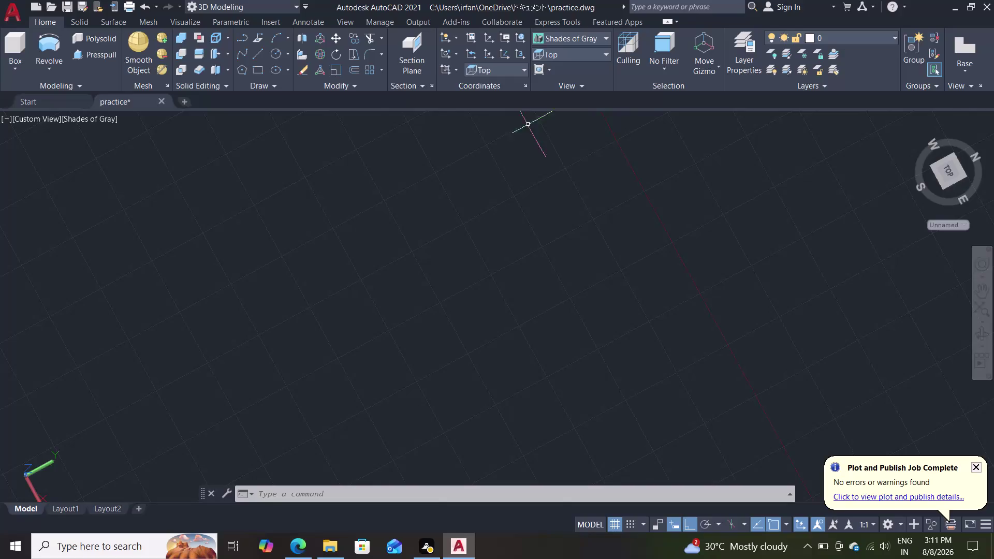
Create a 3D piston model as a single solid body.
Create a new blank drawing and close the piston practice drawing, answering its save prompt.
scroll(down, 3)
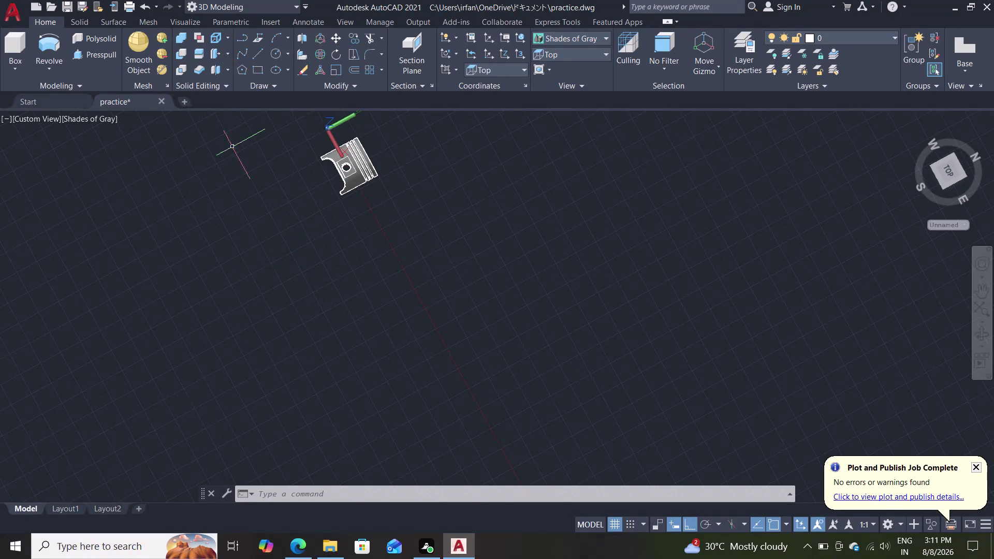
click(187, 101)
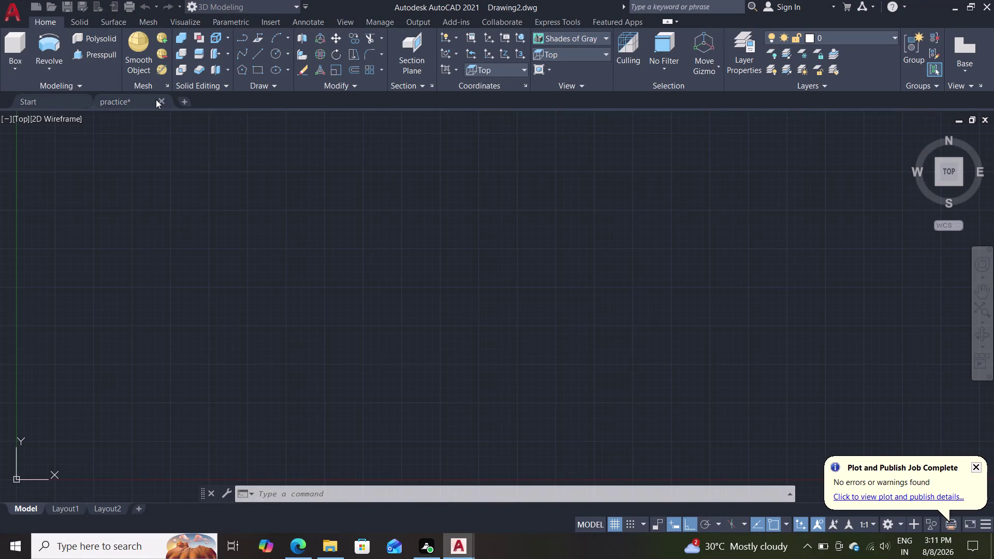
click(159, 98)
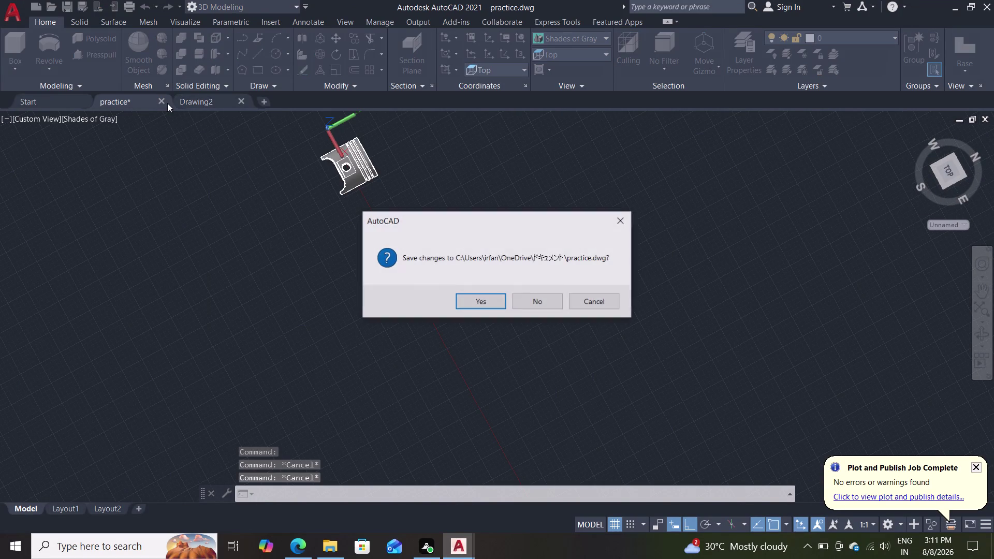
click(521, 298)
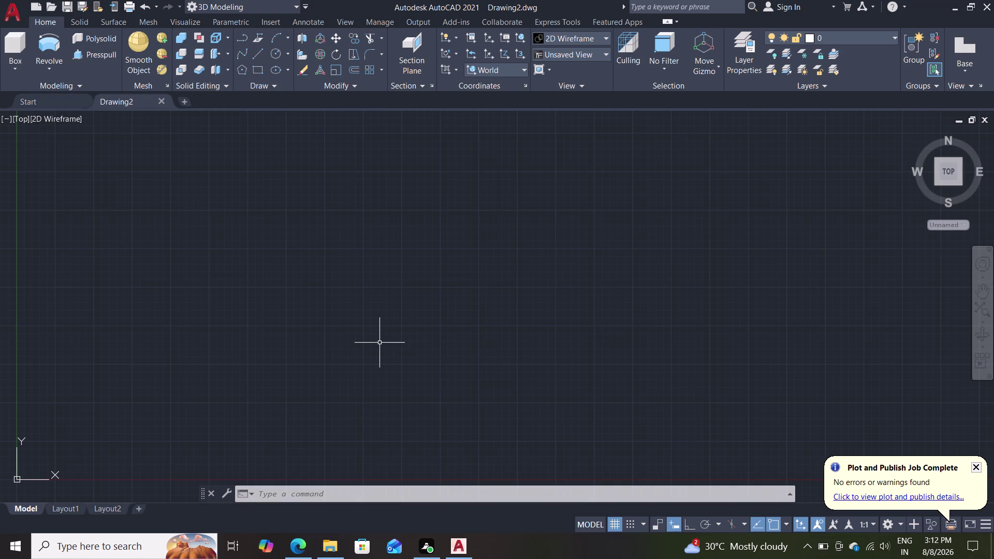
Cancel a stray UCS command, then set UCSICON to Noorigin and pan the view.
text(ucs)
key(Return)
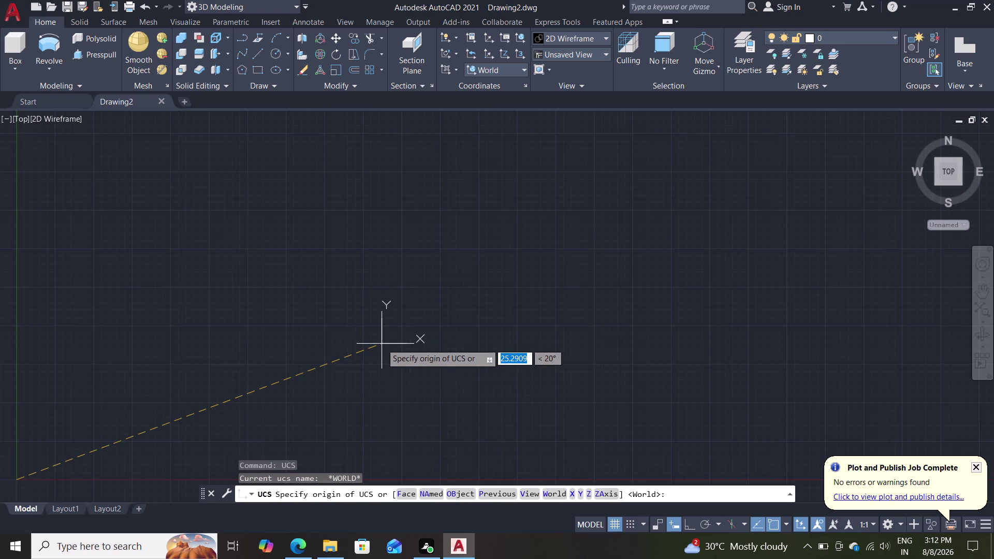
key(Escape)
key(Escape)
scroll(down, 3)
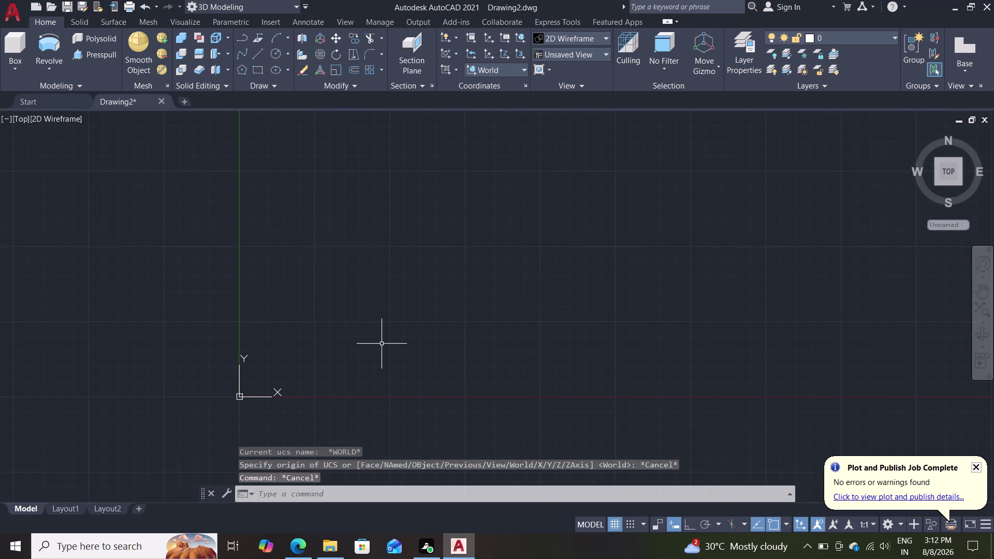
text(ucs)
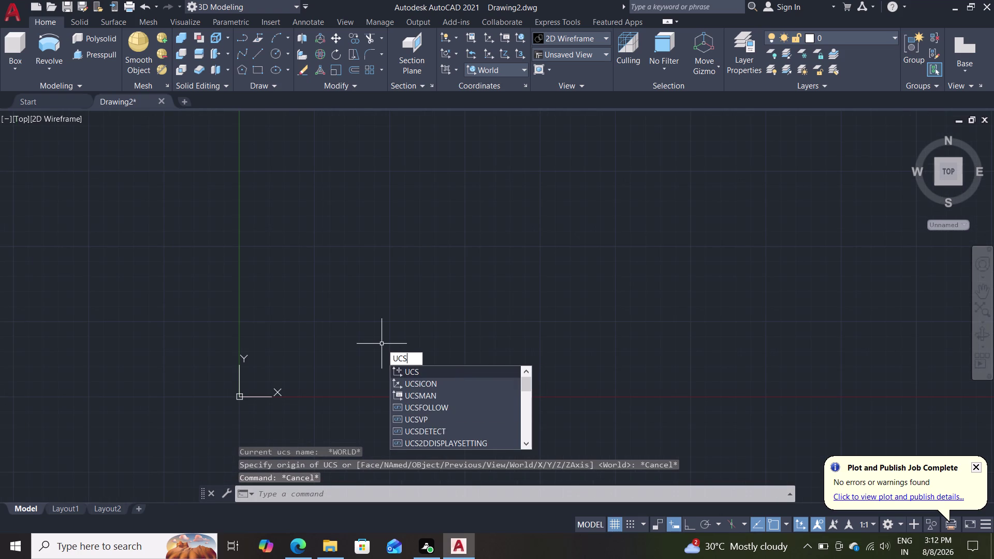
click(426, 385)
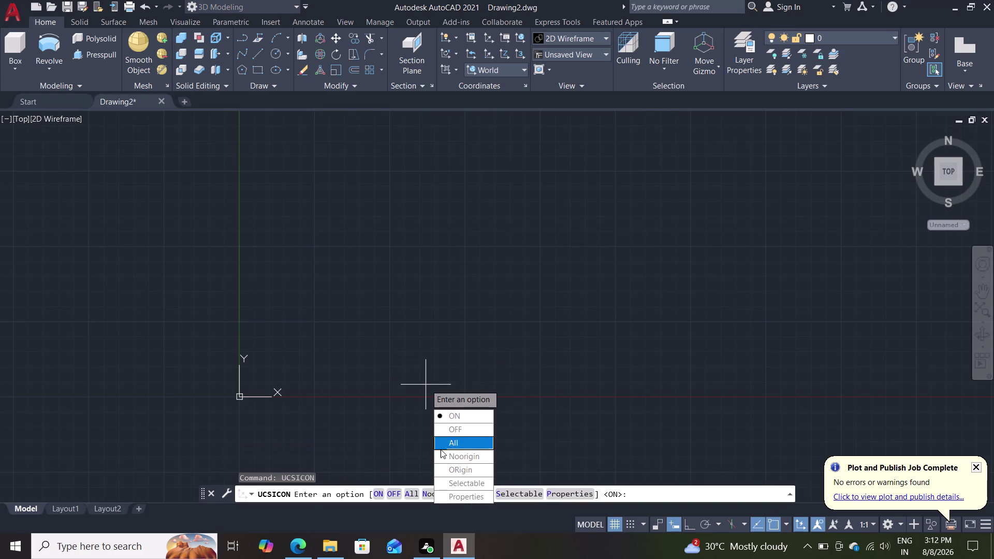
click(466, 462)
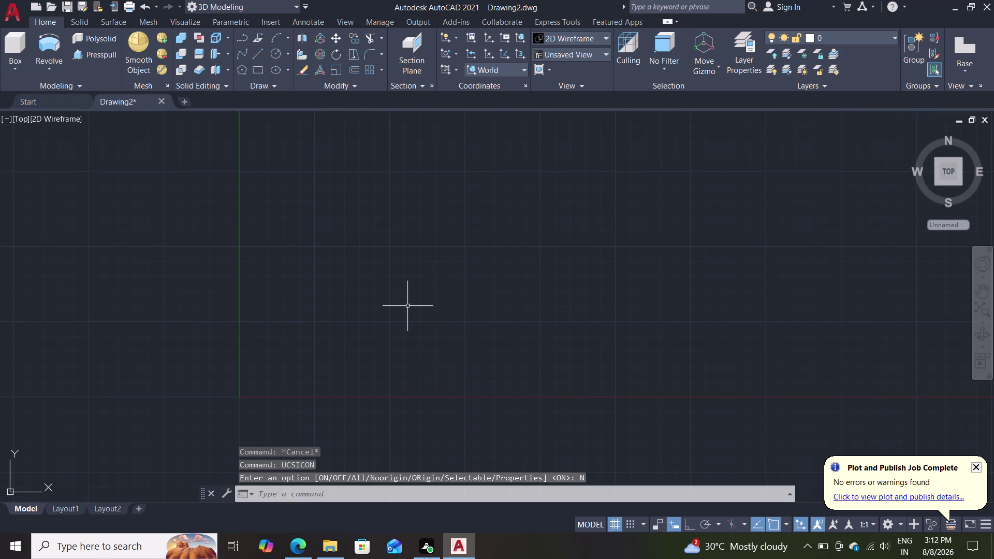
scroll(down, 3)
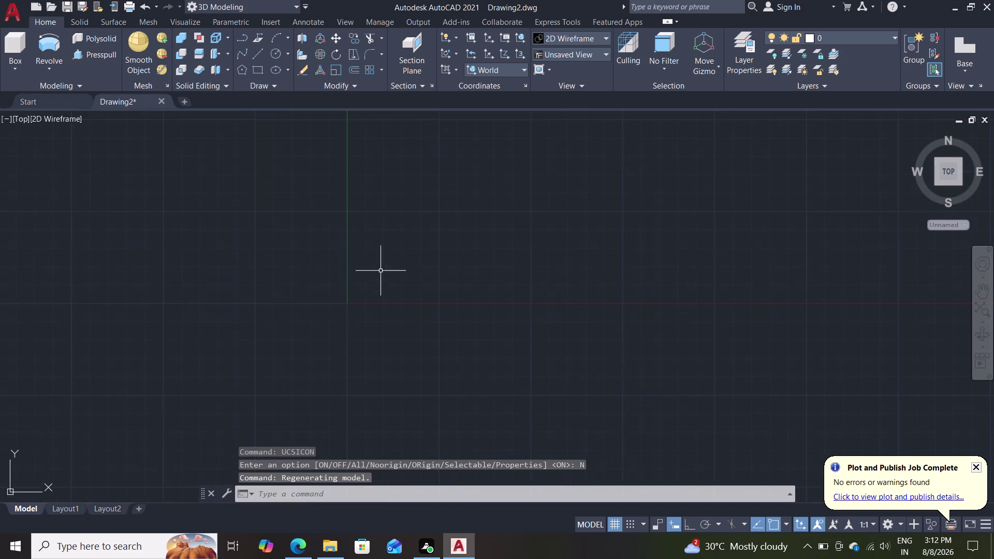
scroll(up, 3)
middle_drag(363, 249, 356, 291)
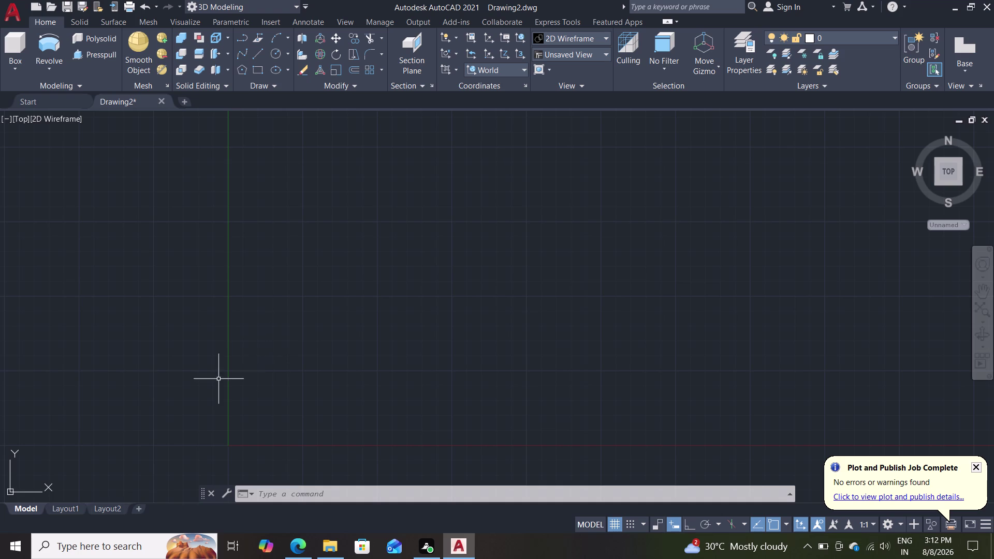
Start a line with Ortho on and draw the 22.5-unit top edge.
key(l)
key(Return)
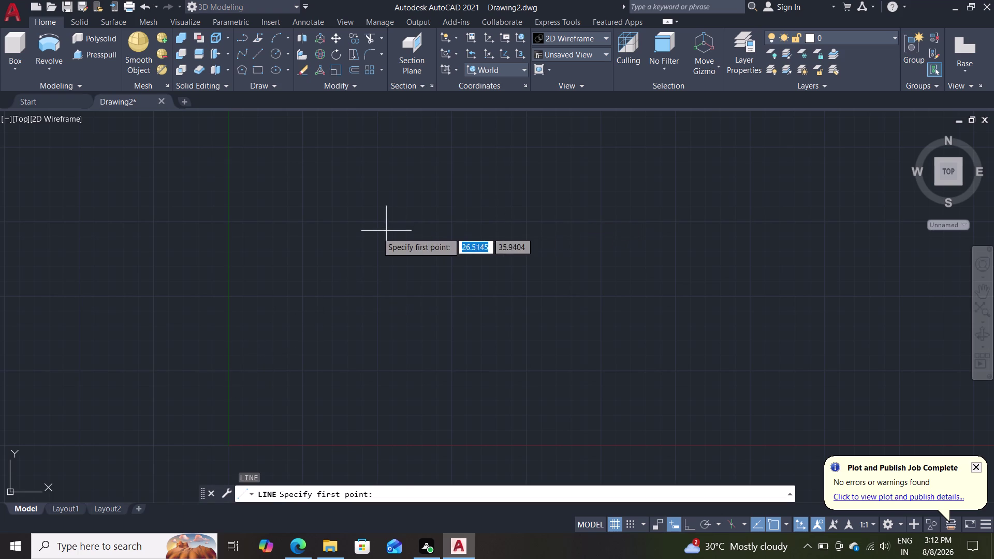
click(376, 233)
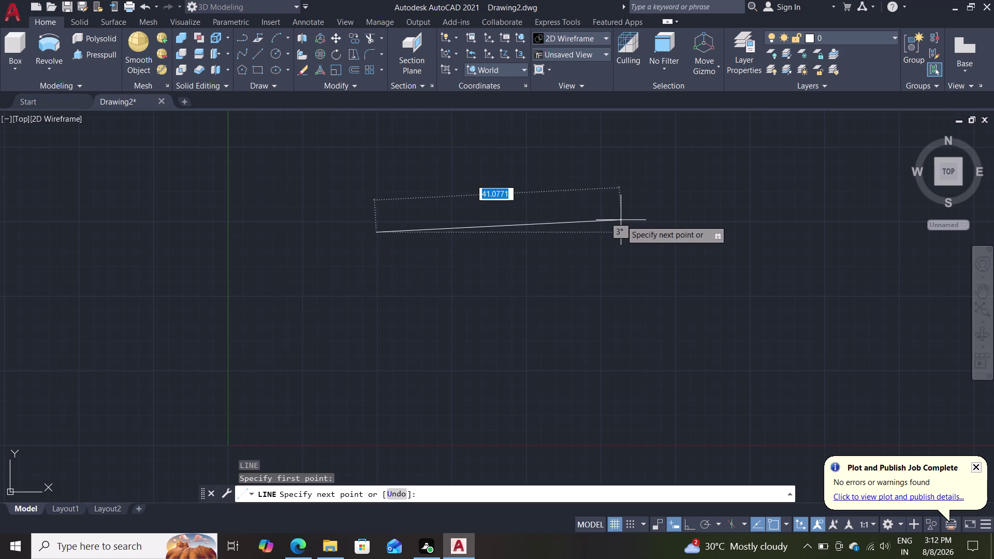
key(F8)
text(22)
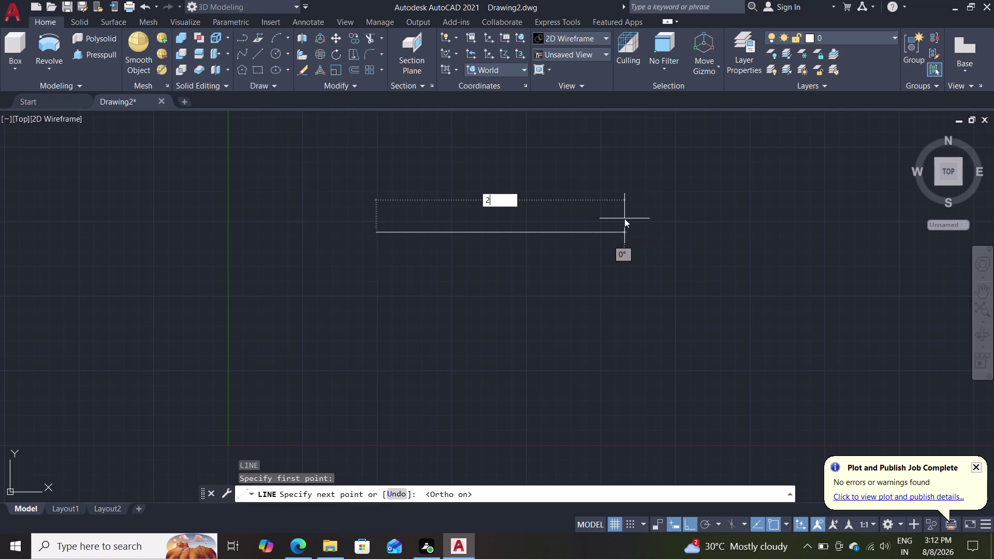
text(.5)
key(Return)
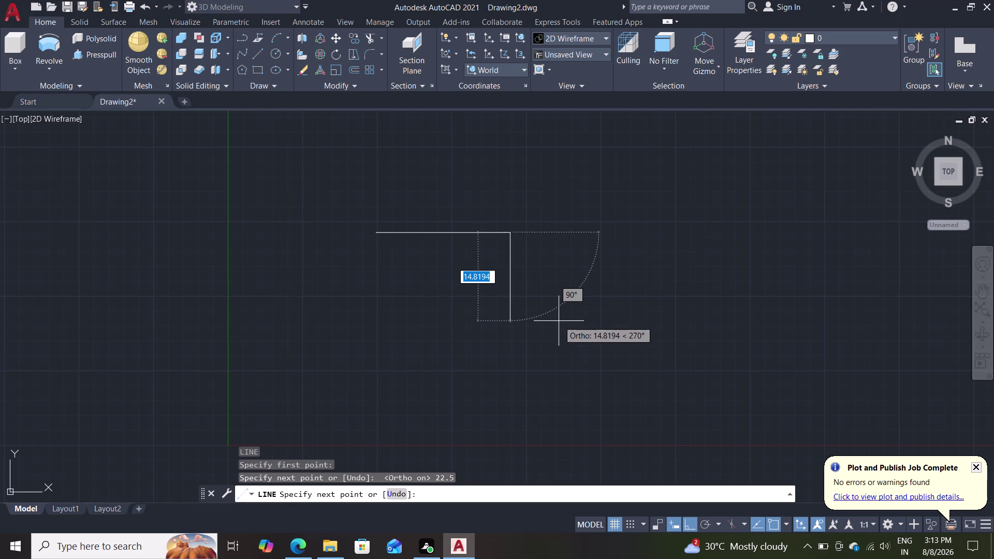
Continue the line with a 3-unit drop, 1.5-unit inward step and another 3-unit drop.
key(3)
key(Return)
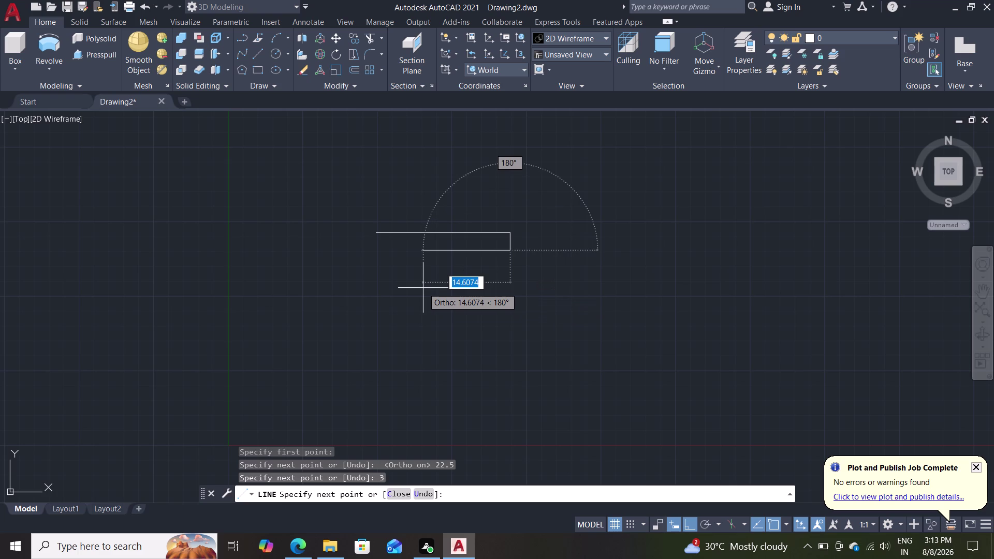
text(1.5)
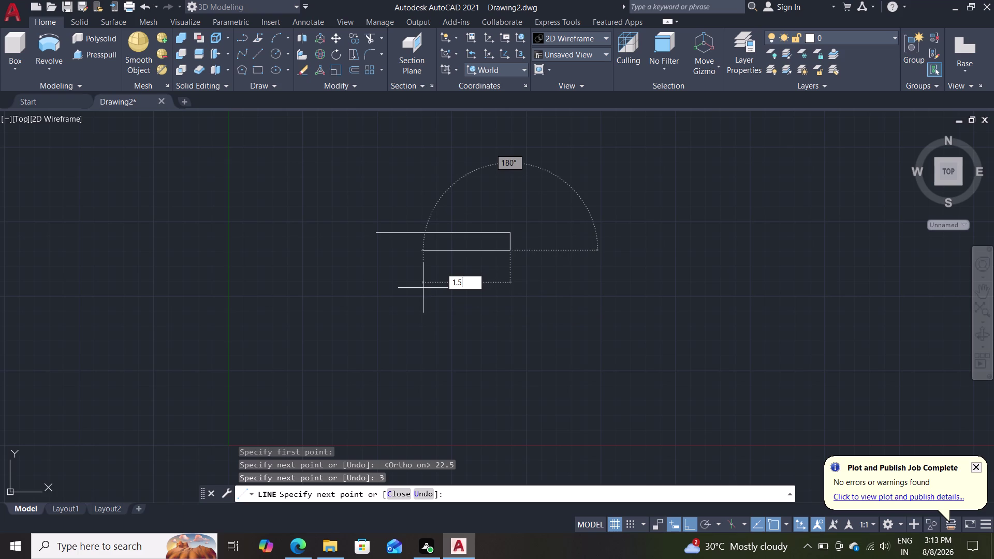
key(Return)
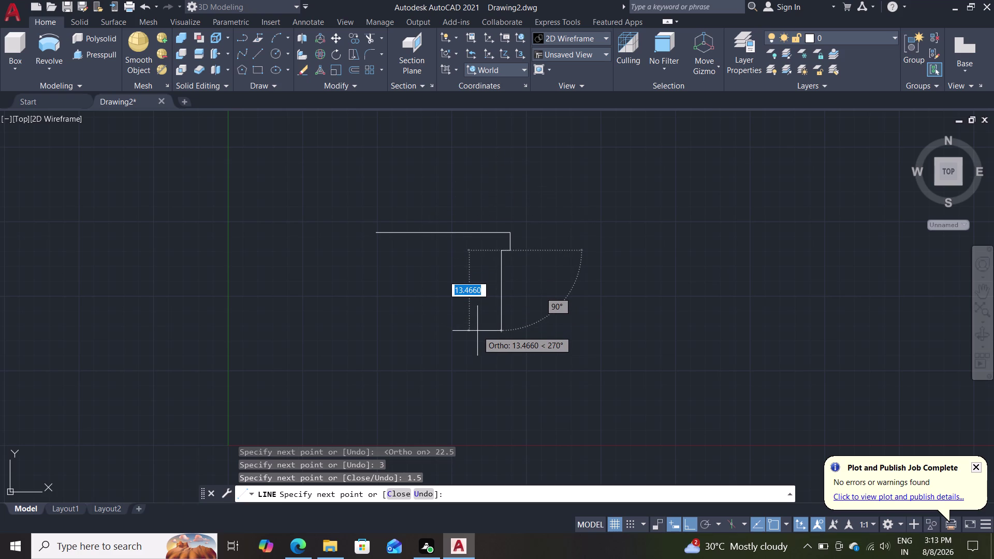
key(3)
key(Return)
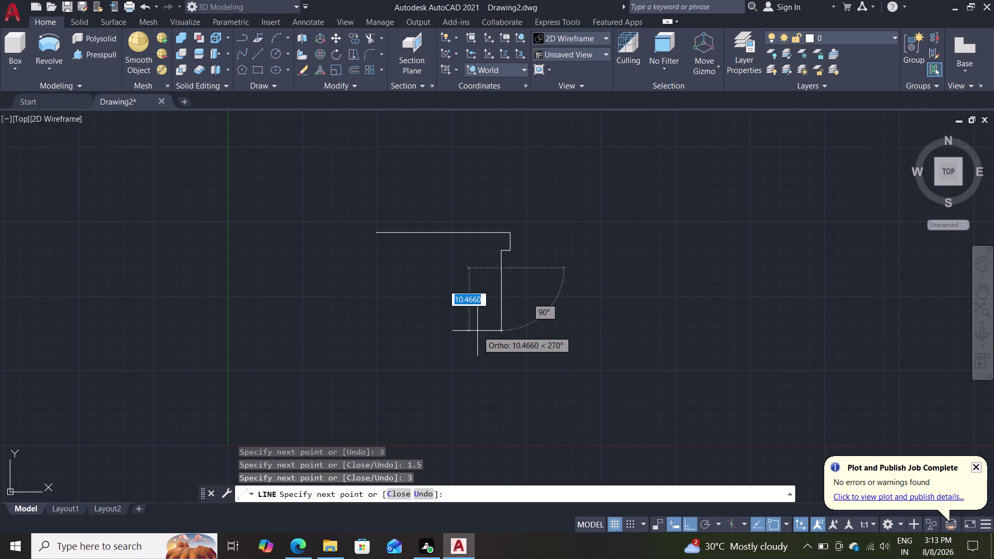
Add a 1.5-unit step out, a 3-unit drop and a 1.5-unit step in.
text(1)
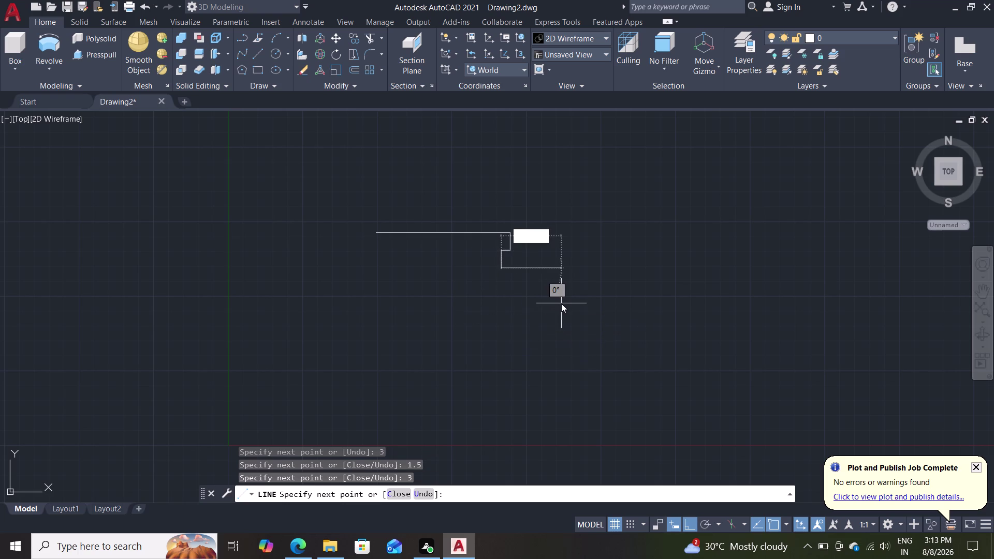
text(.5)
key(Return)
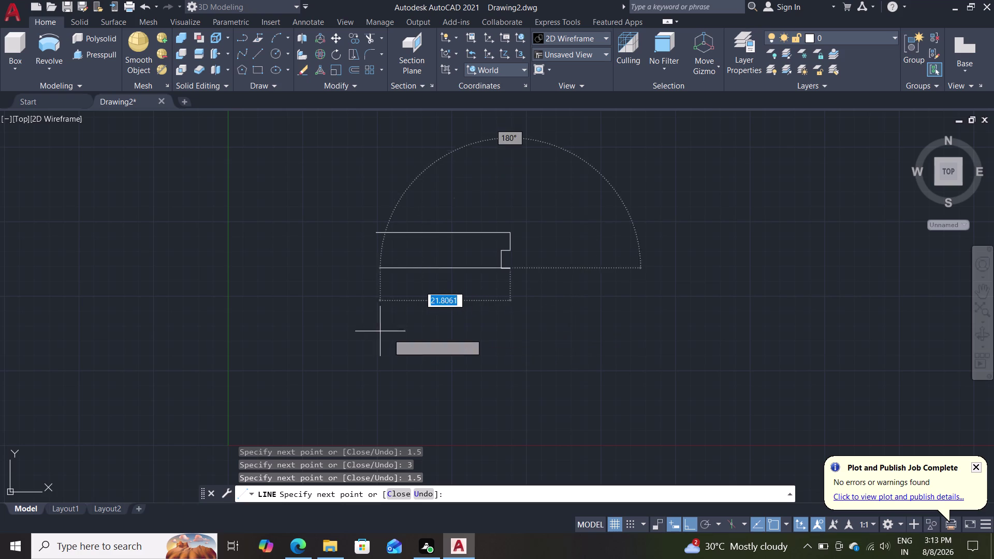
key(3)
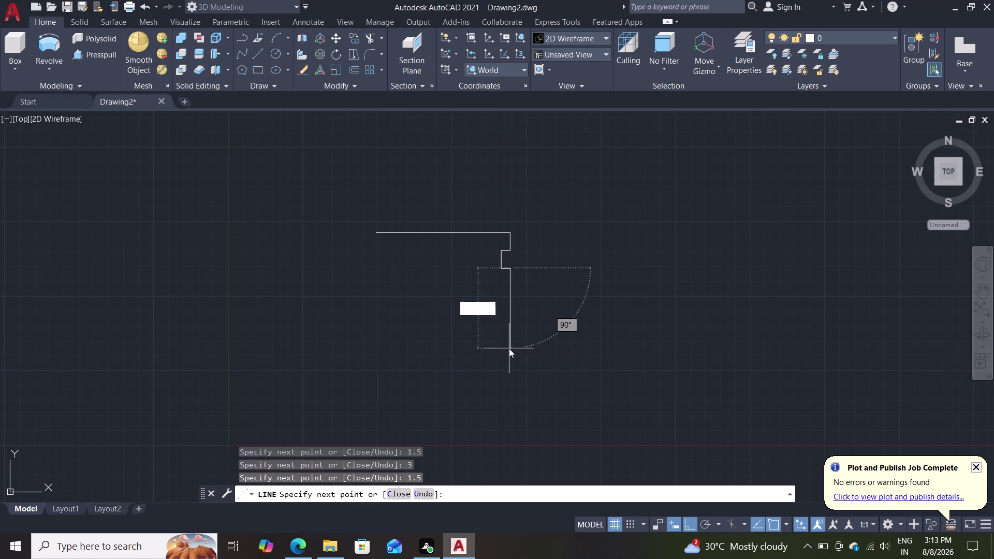
key(Return)
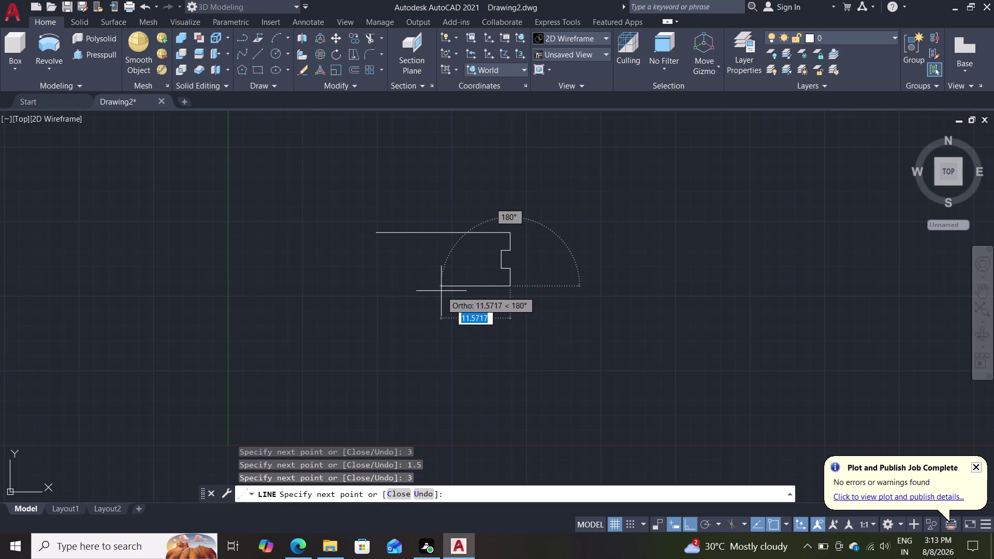
text(1.5)
key(Return)
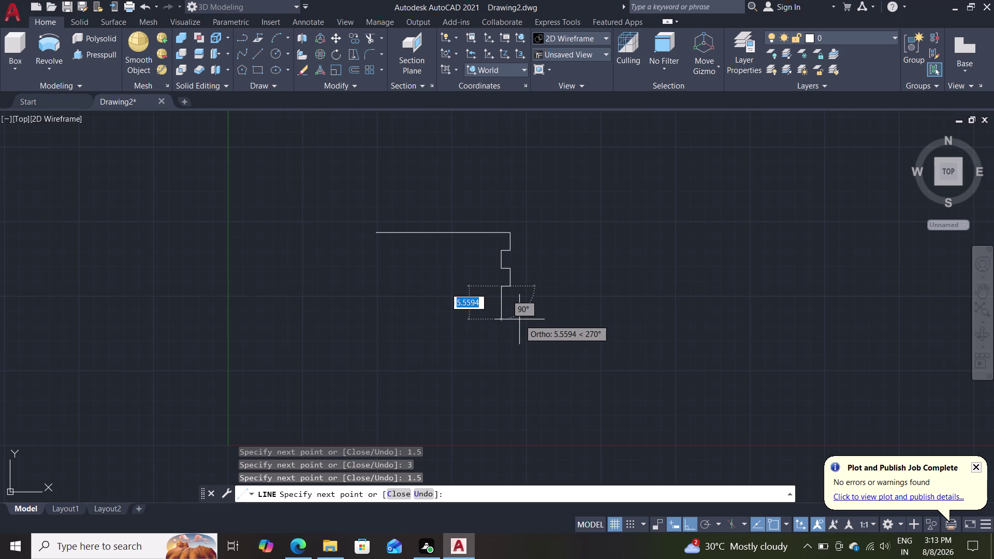
Add a 1.5-unit drop and a 1.5-unit step back out, then end the line.
key(1)
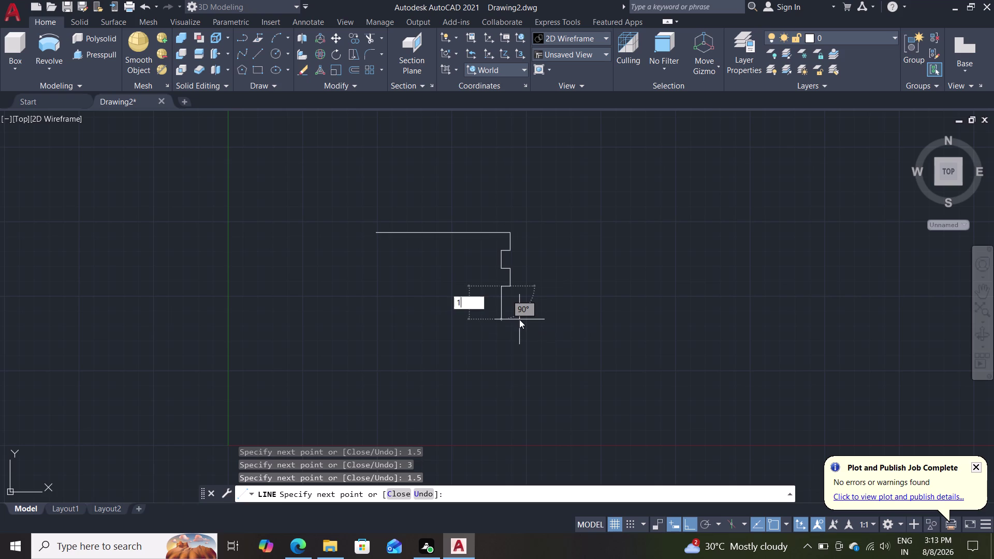
text(.5)
key(Return)
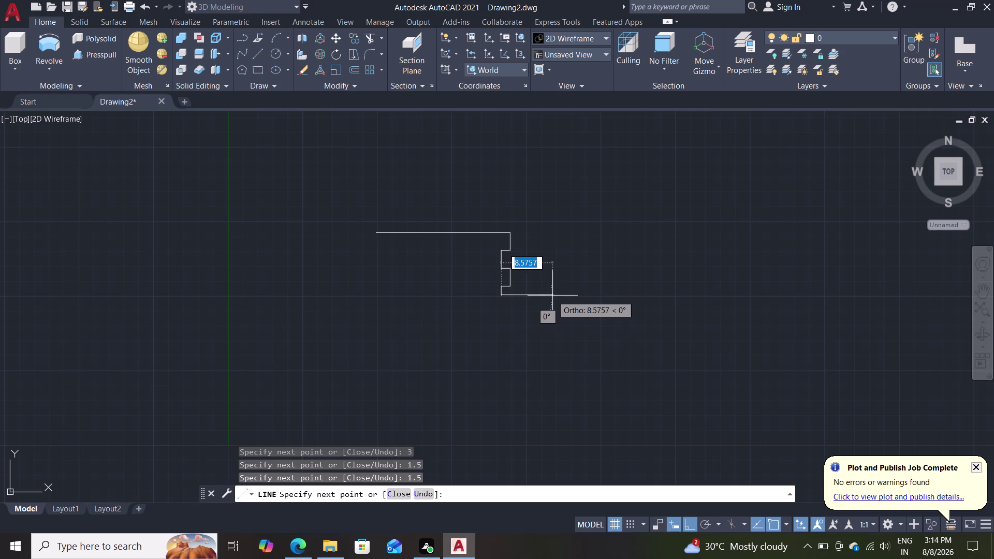
text(1.5)
key(Return)
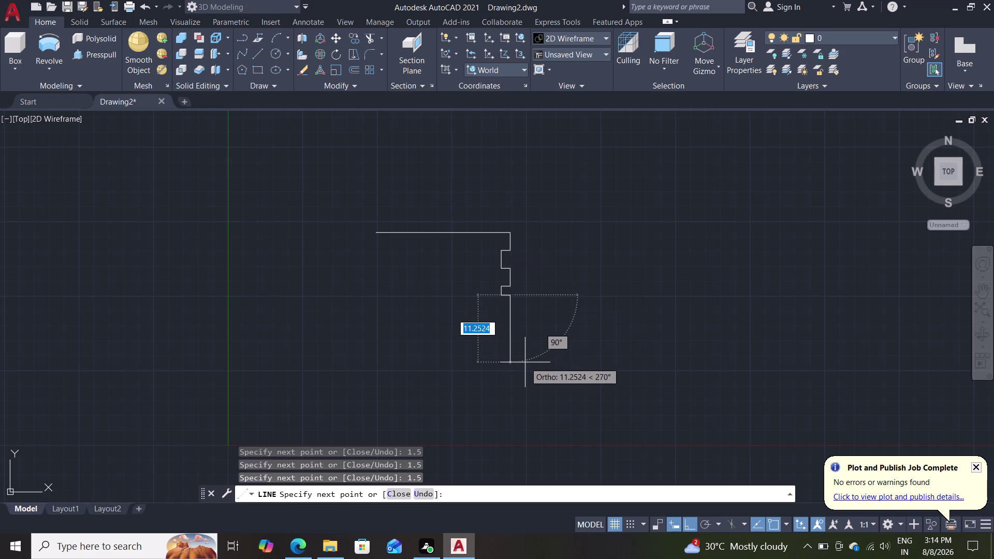
key(Escape)
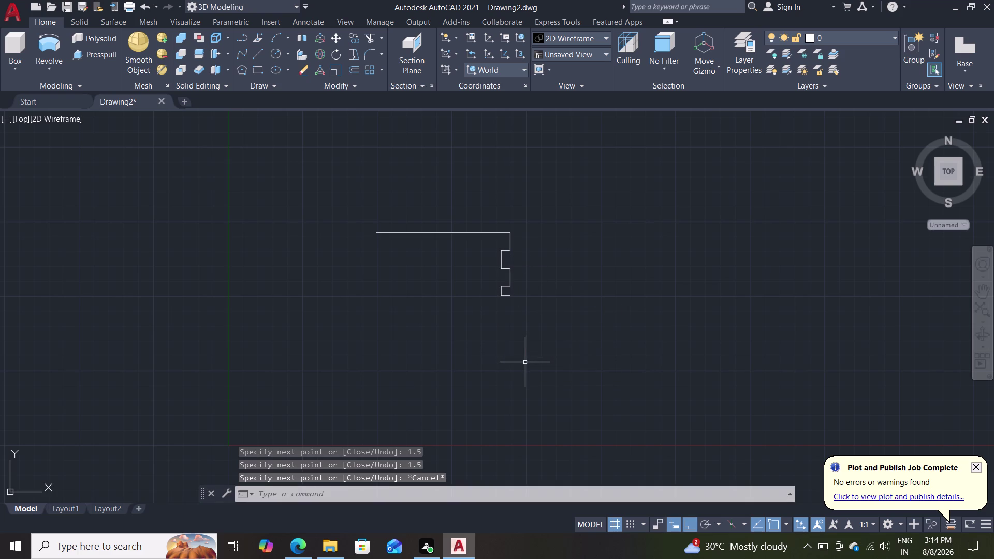
Draw a 48-unit vertical line down from the top edge's right endpoint.
key(l)
key(Return)
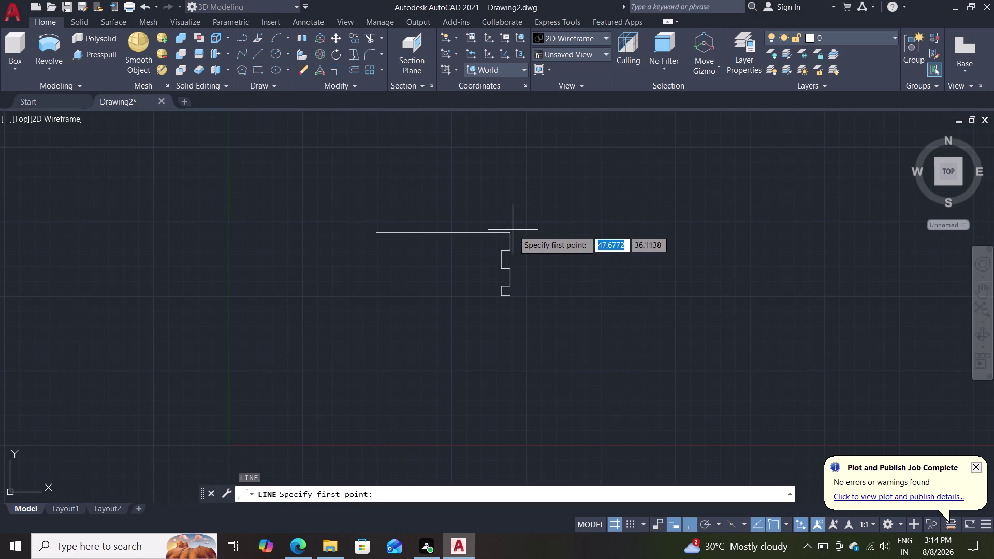
double_click(513, 236)
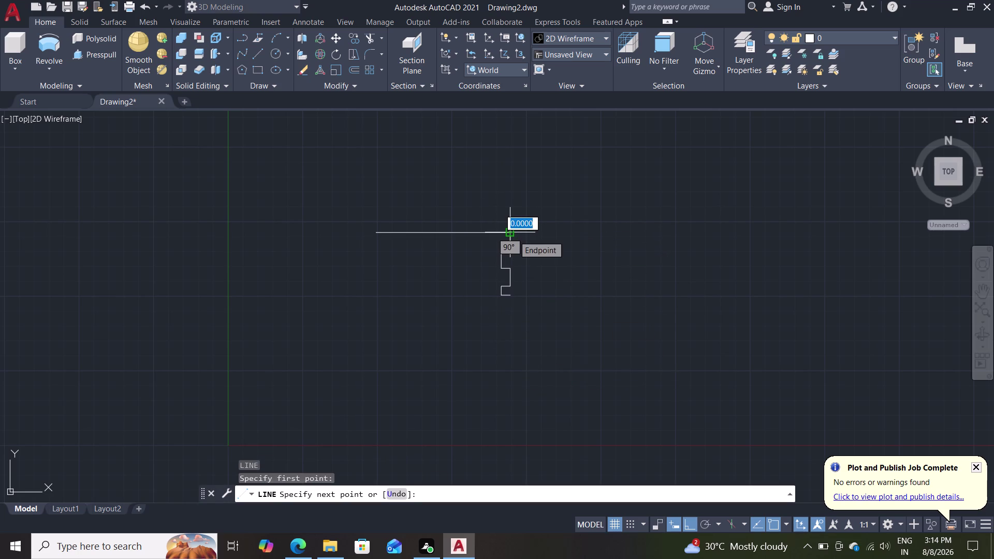
text(4)
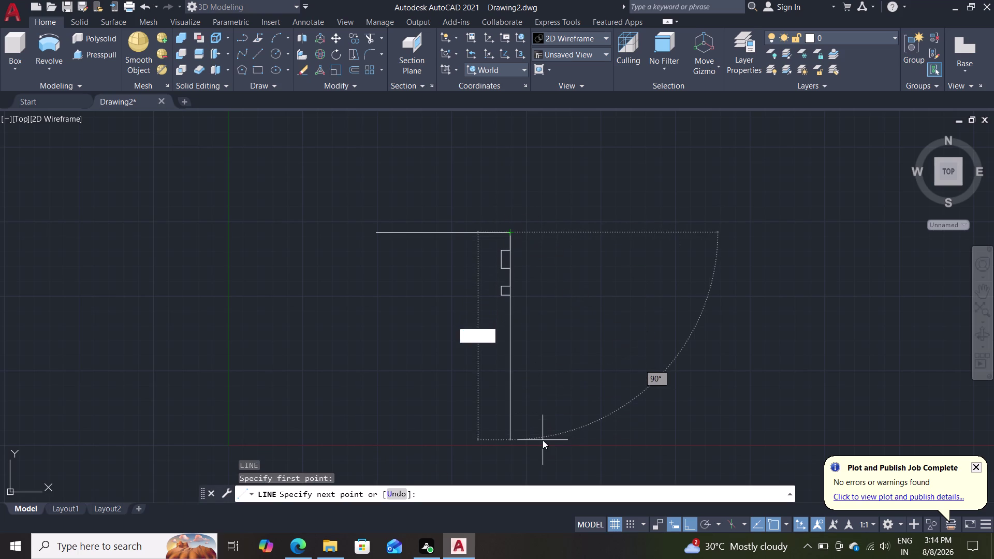
text(8)
key(Return)
key(Escape)
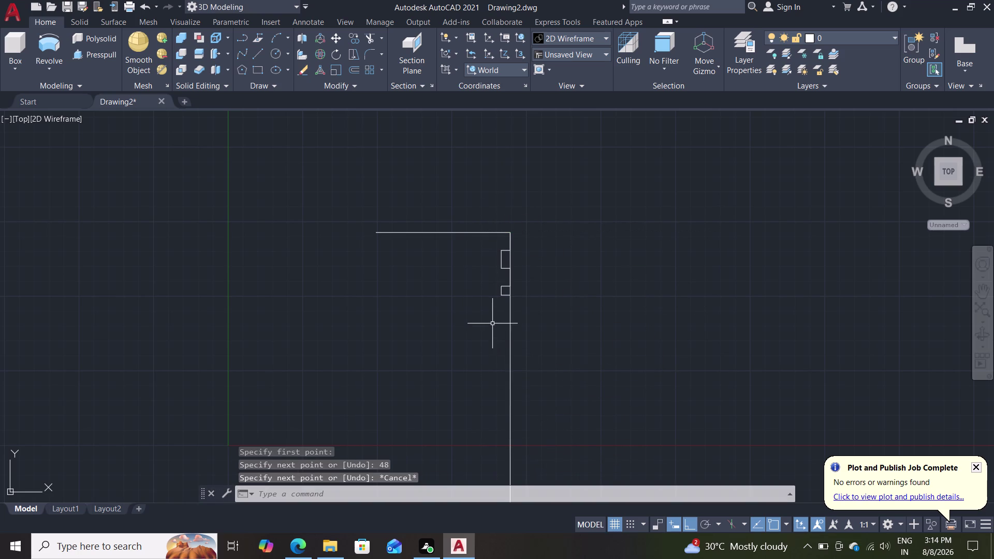
Zoom in on the grooves and select a line of the upper groove.
scroll(down, 3)
scroll(up, 3)
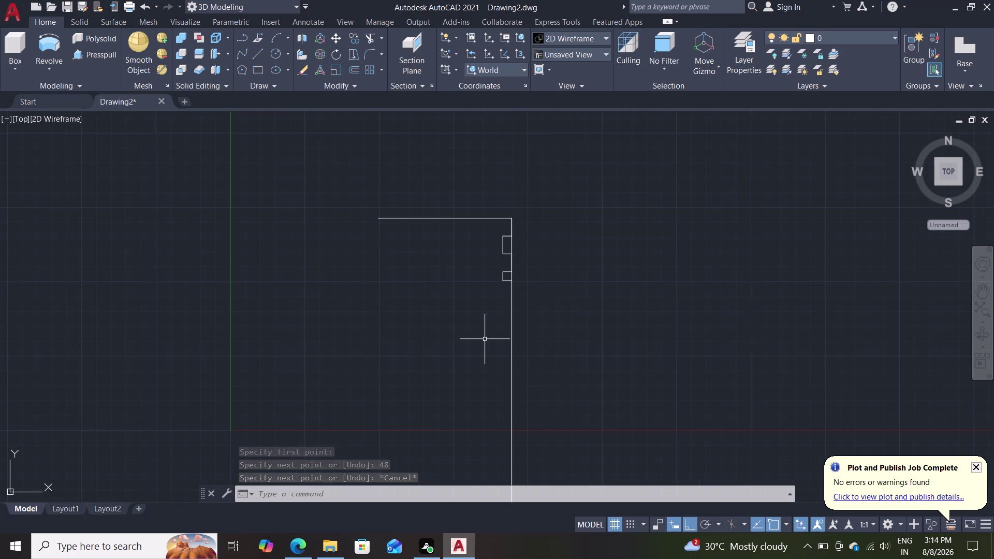
scroll(up, 3)
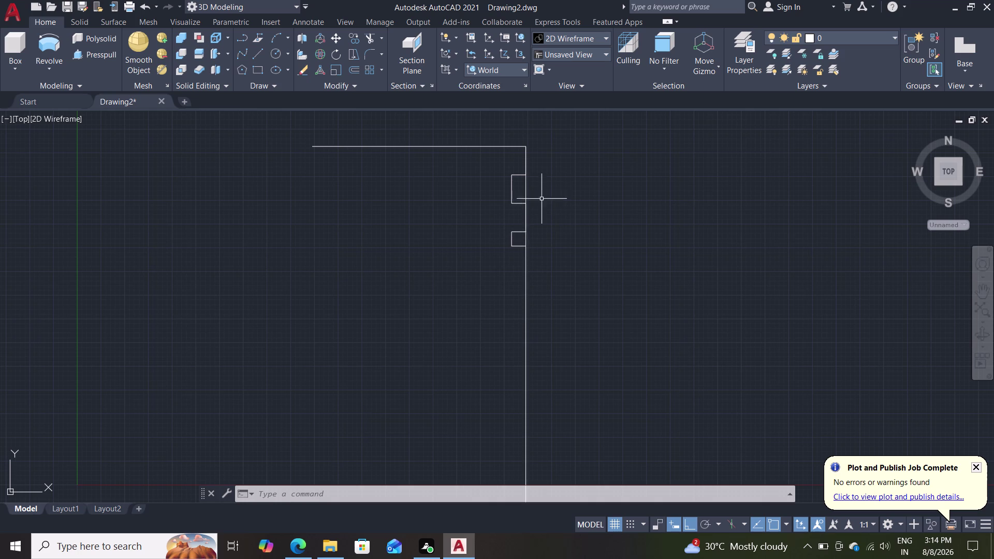
click(518, 204)
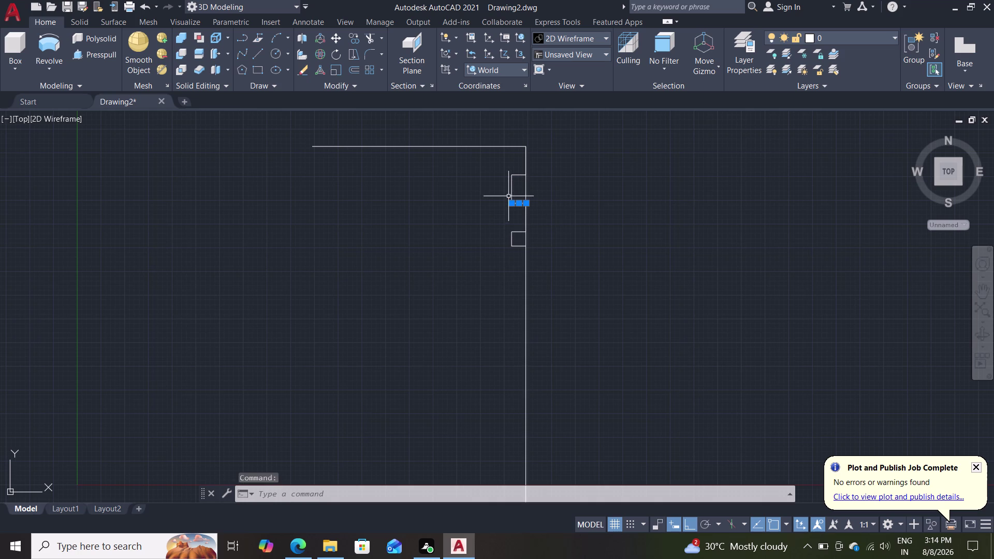
Select the remaining upper groove lines and delete them.
click(512, 193)
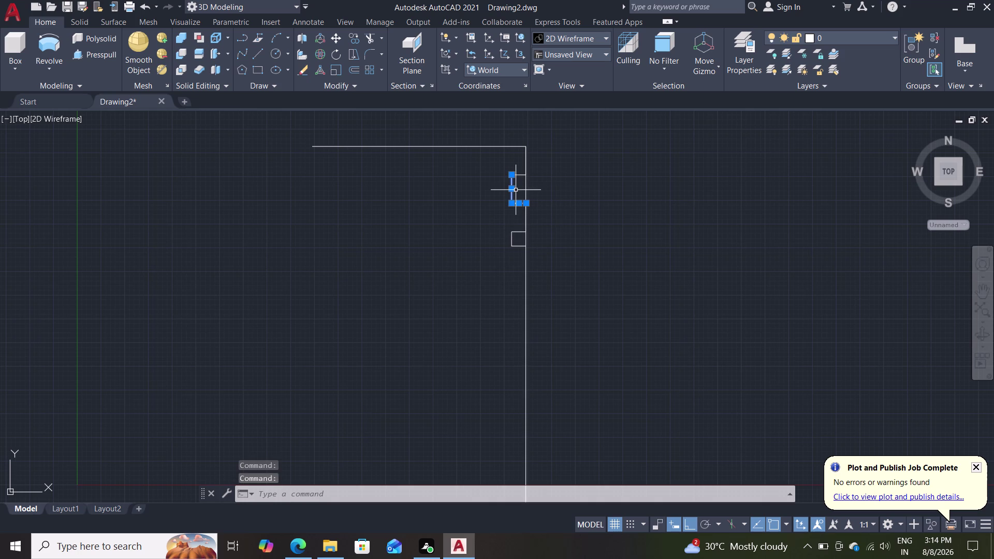
key(Delete)
key(c)
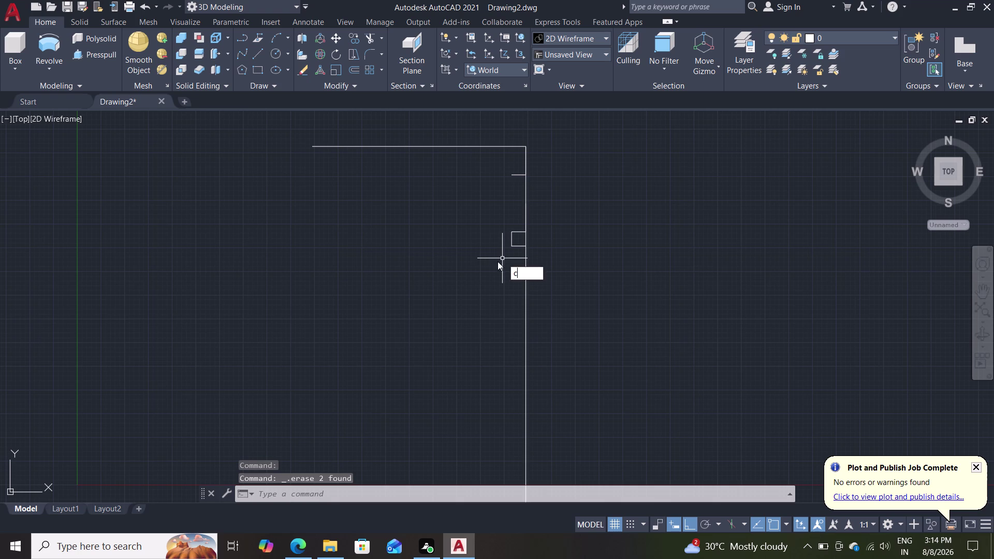
Copy the lower groove's lines up to the upper groove position.
key(o)
key(Return)
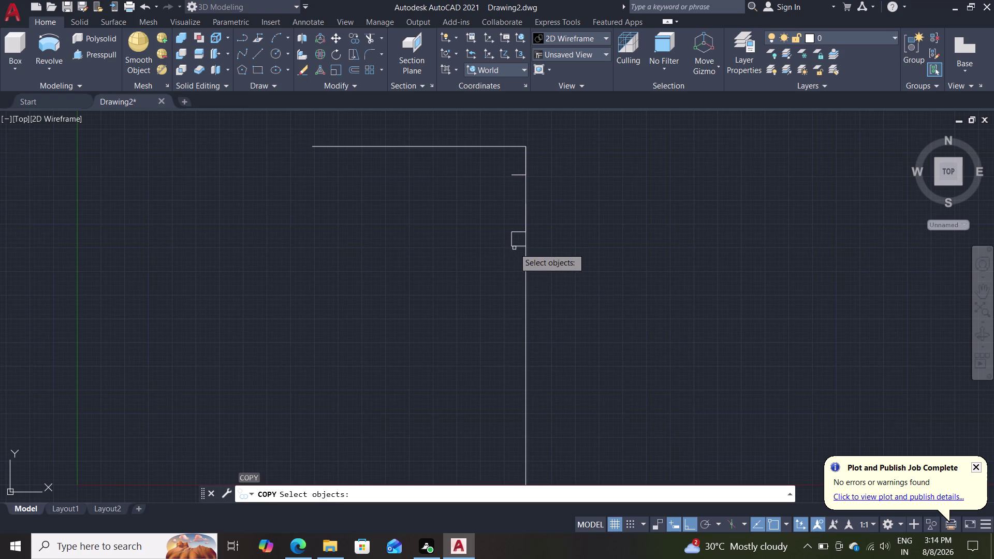
click(515, 247)
click(509, 239)
triple_click(512, 239)
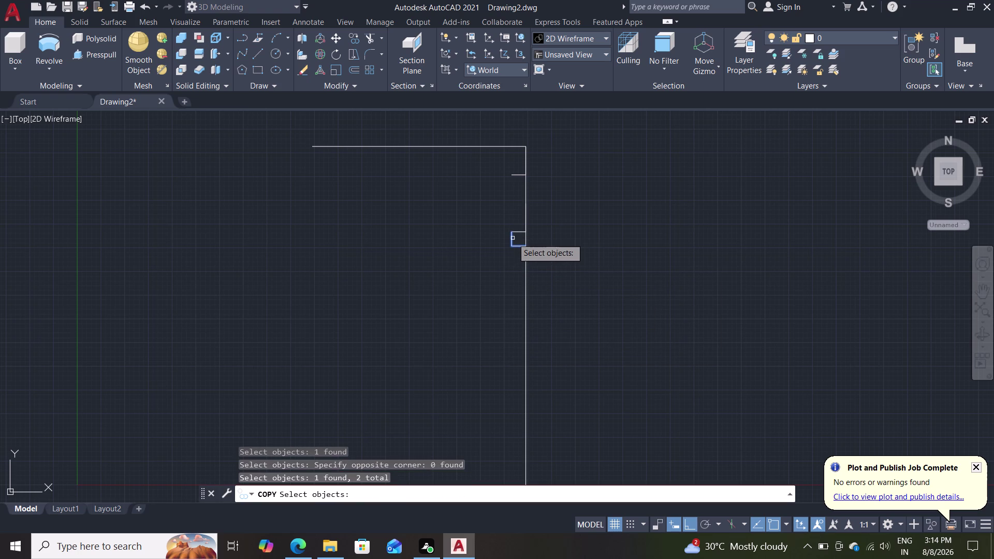
click(512, 238)
click(519, 234)
click(520, 229)
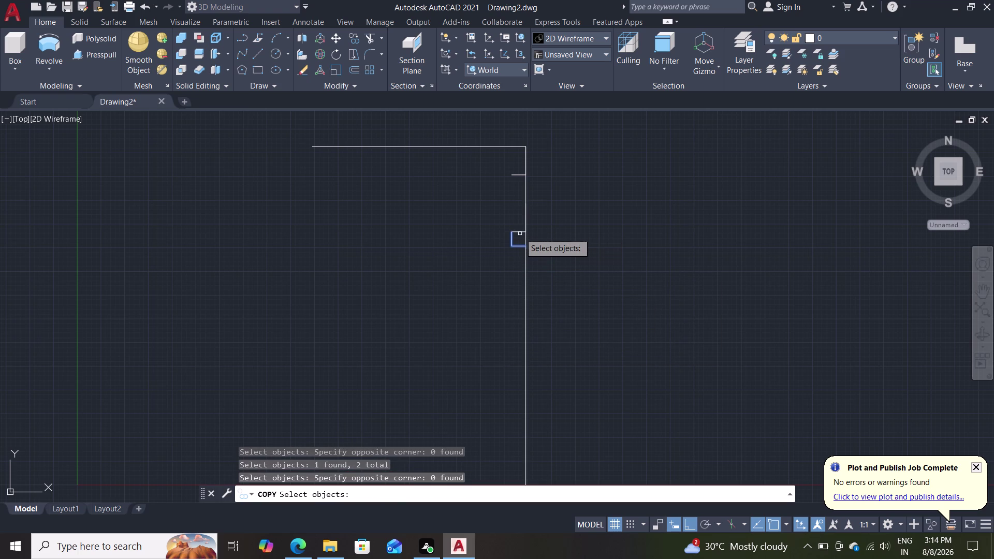
click(523, 230)
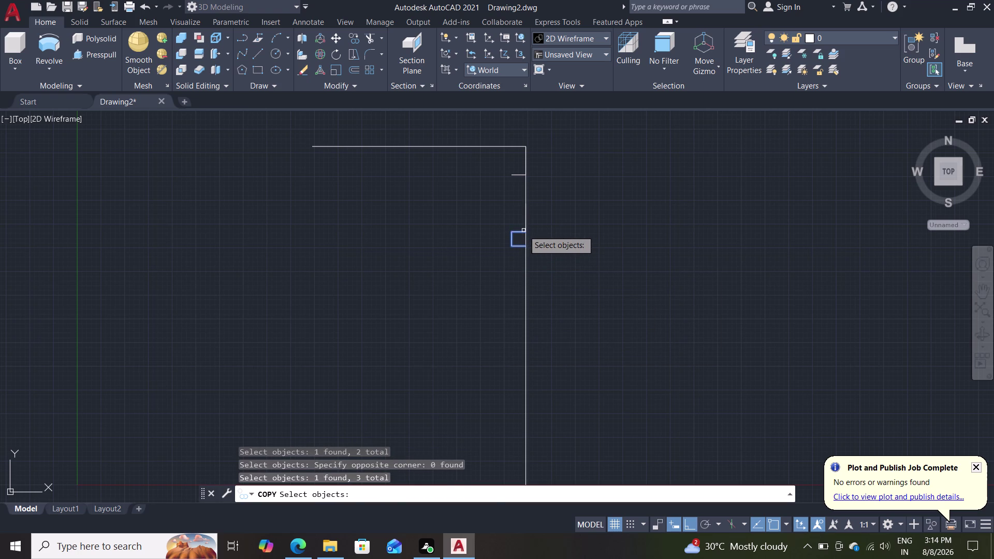
key(Return)
click(527, 238)
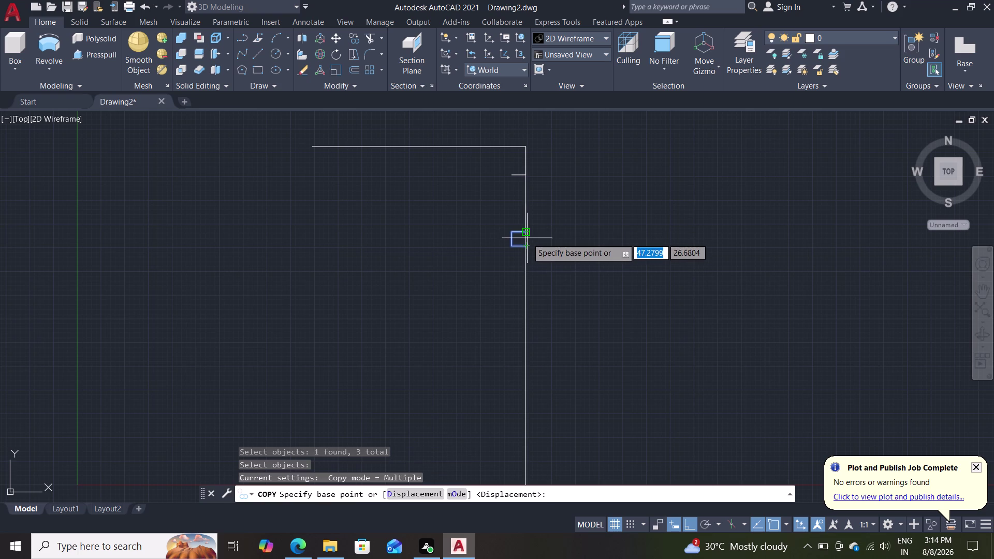
click(529, 176)
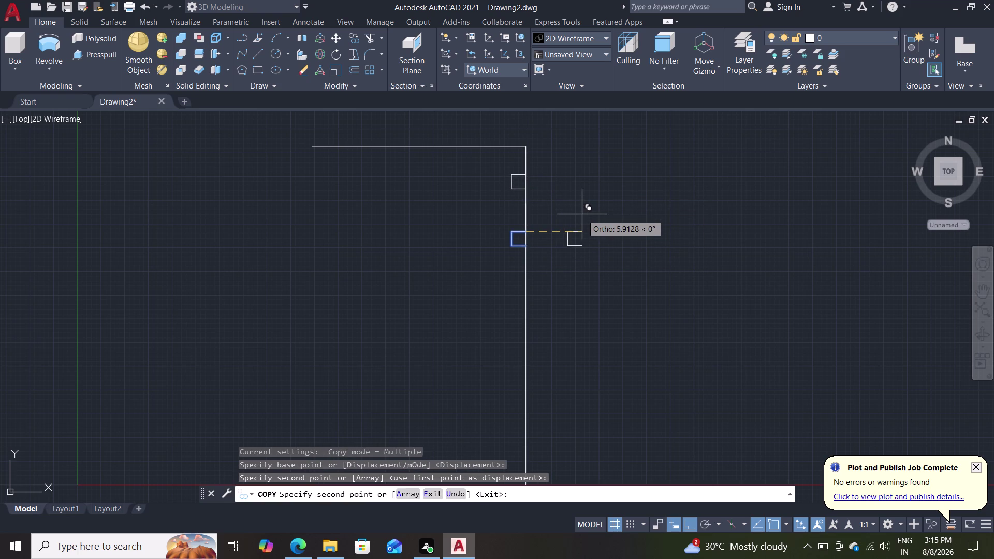
key(Escape)
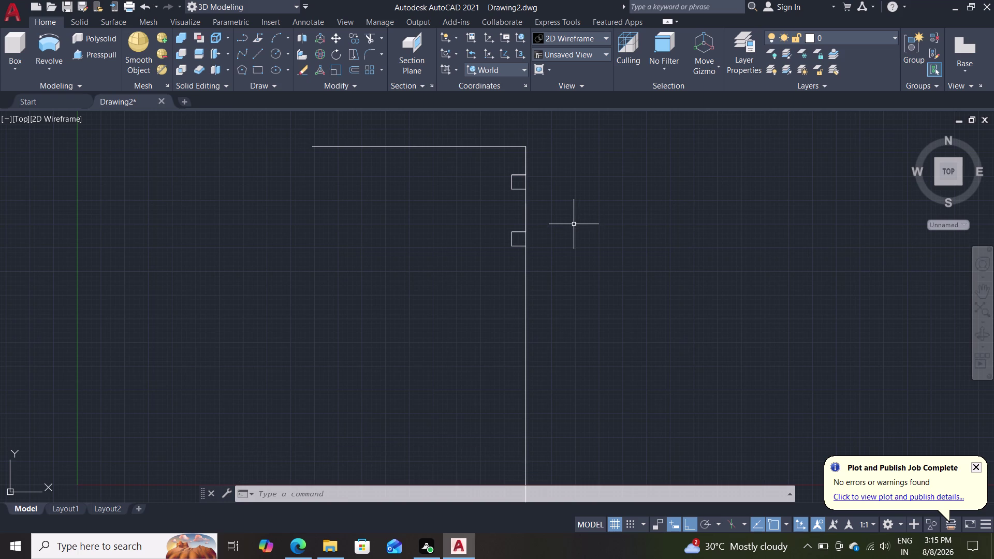
Trim the 48-unit edge inside both notches using a TR fence, then recentre the view.
text(tr)
key(Return)
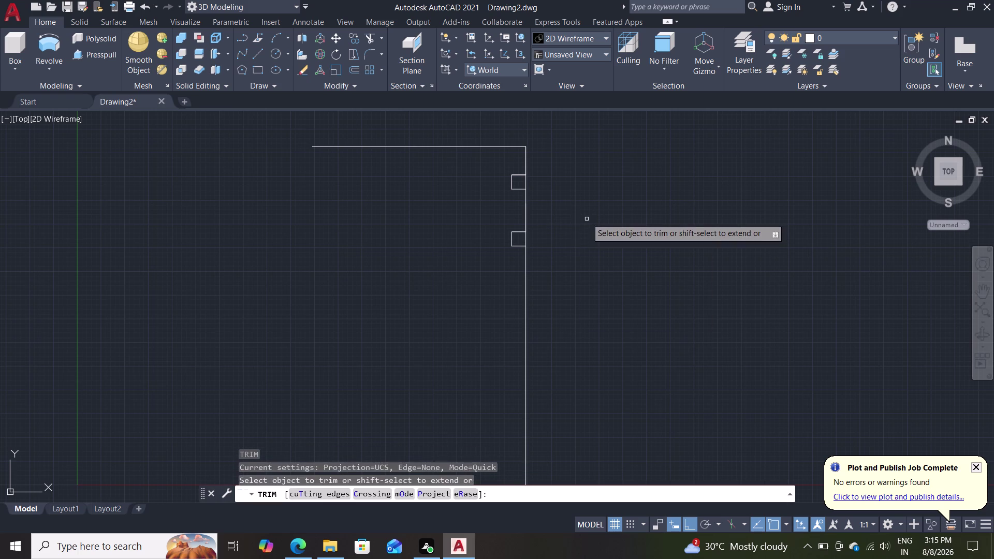
click(551, 240)
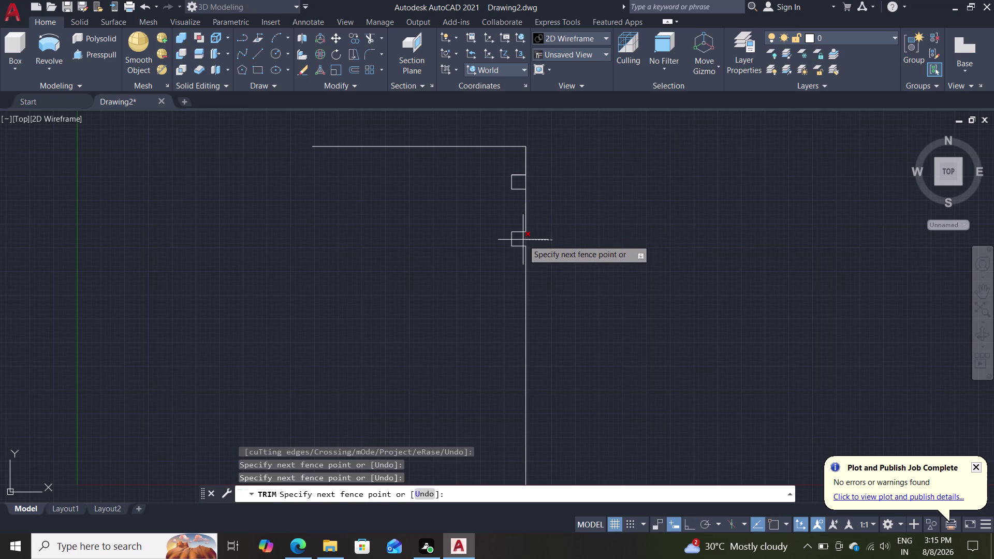
click(523, 240)
click(550, 183)
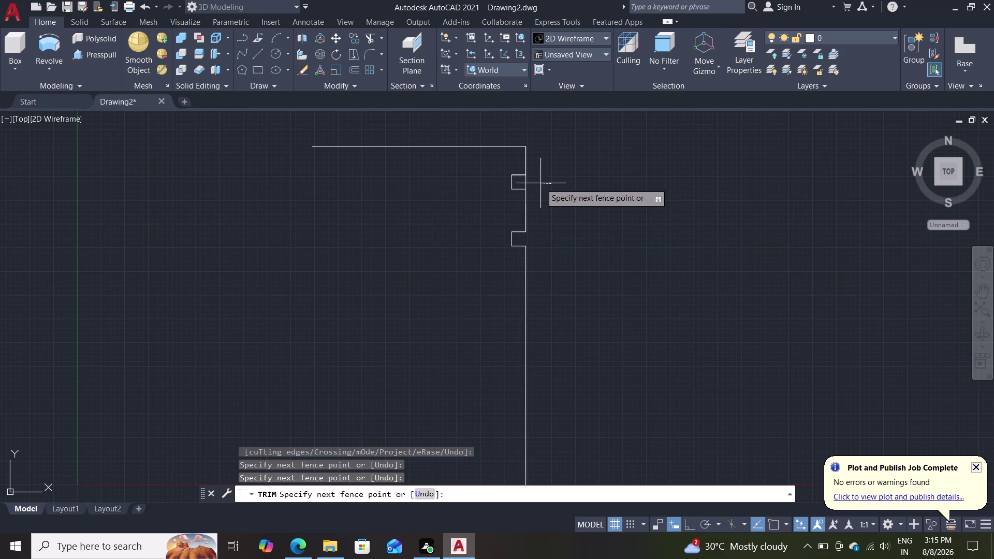
click(518, 186)
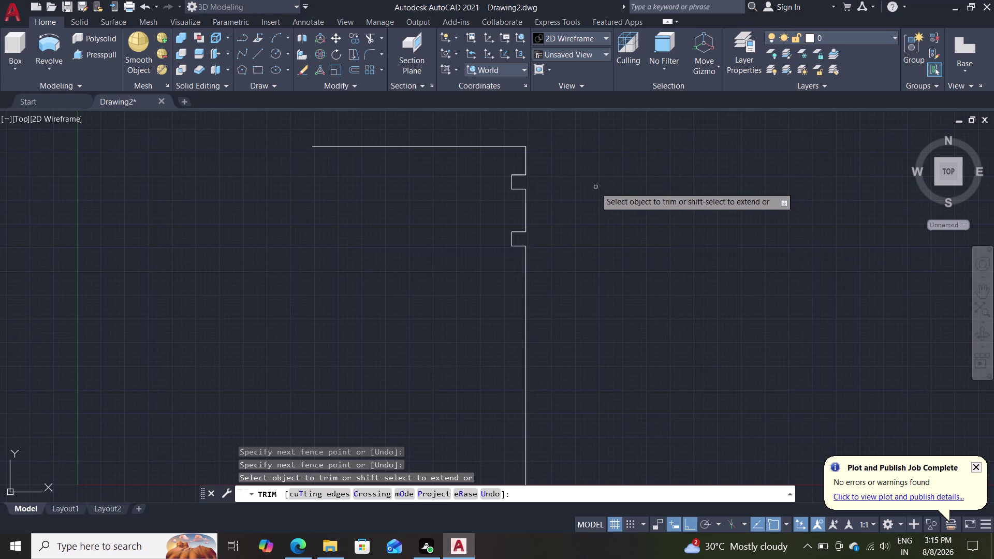
key(Escape)
scroll(down, 3)
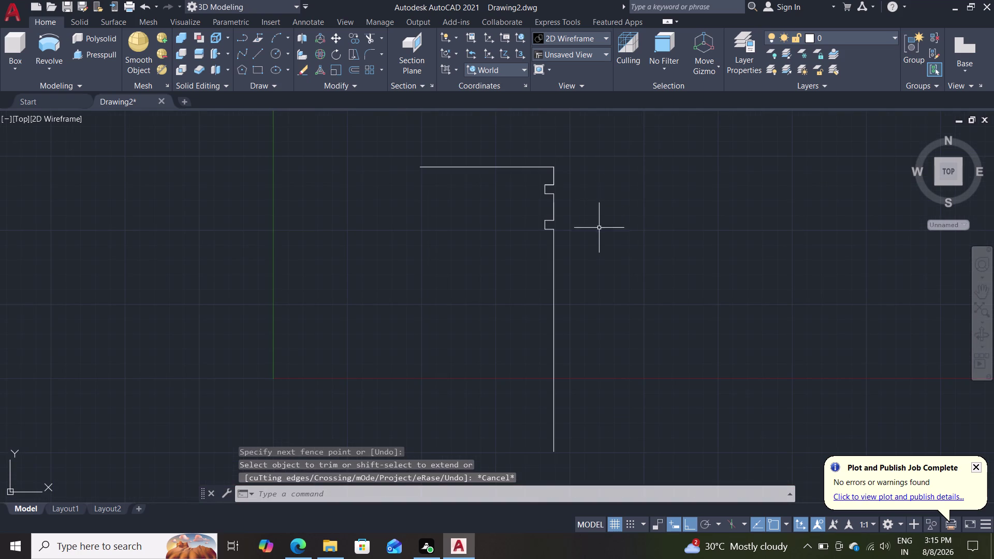
scroll(down, 3)
middle_drag(617, 250, 636, 225)
scroll(up, 3)
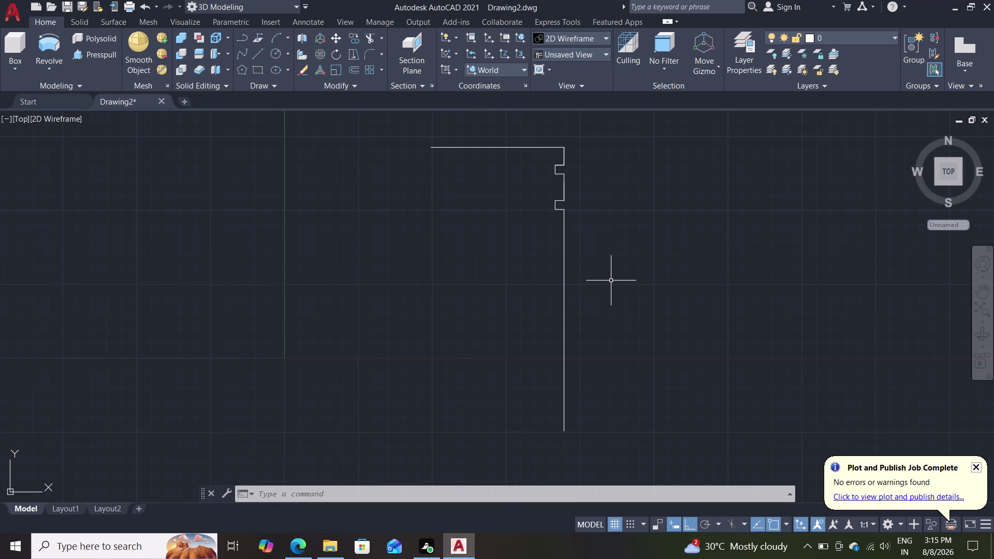
Draw a 6-unit bottom edge leftward from the vertical edge's lower endpoint.
key(l)
key(Return)
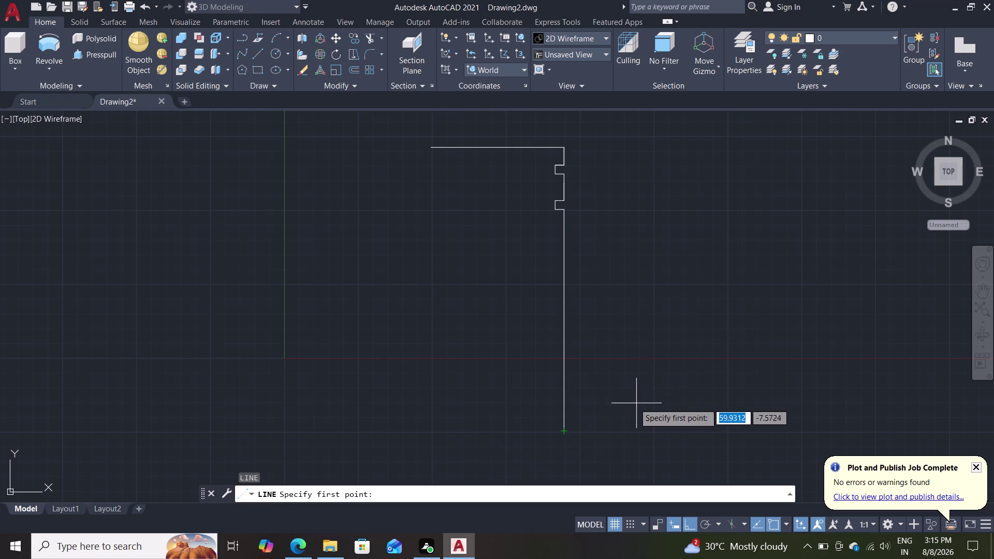
click(565, 434)
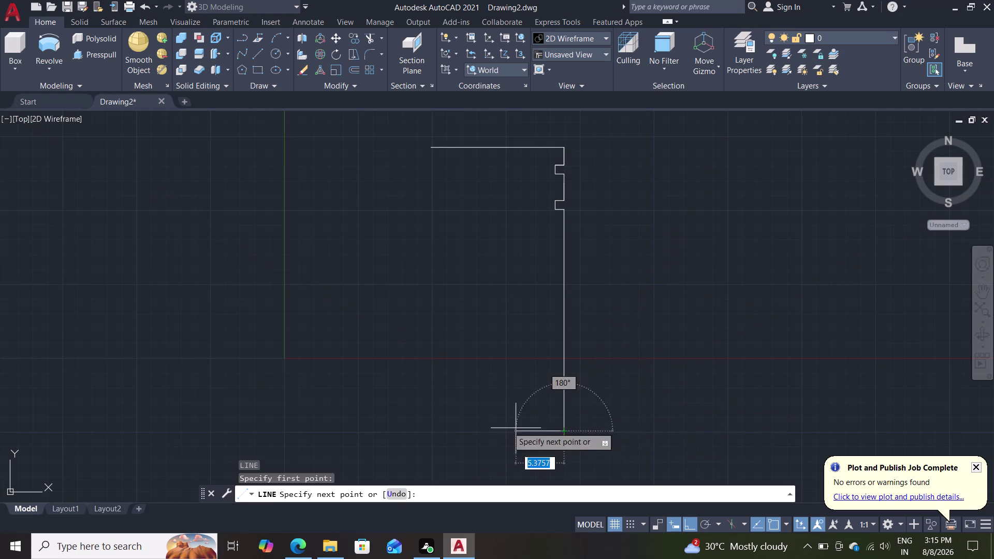
key(6)
key(Return)
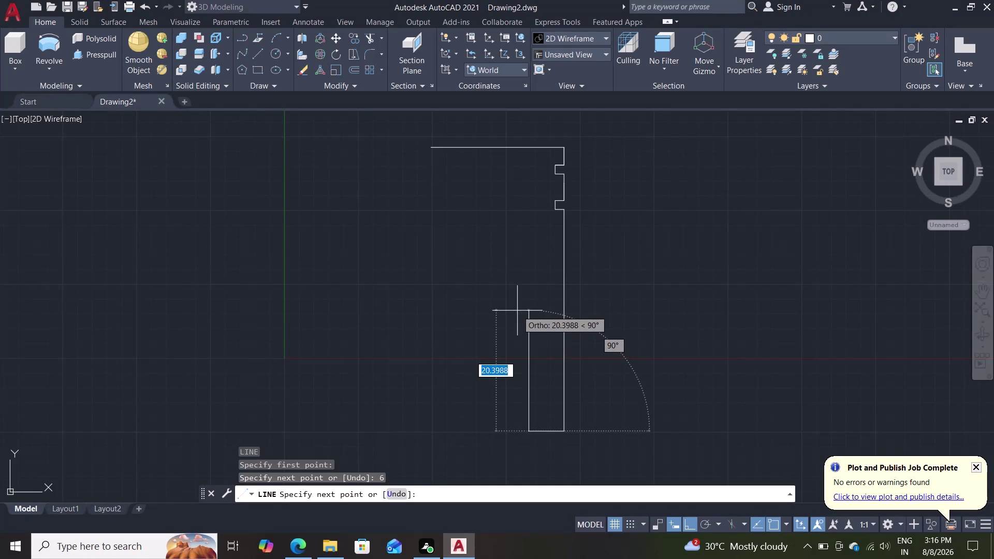
Continue the line: 17 up, 1.5-unit steps left, up and right, then 6 up.
text(17)
key(Return)
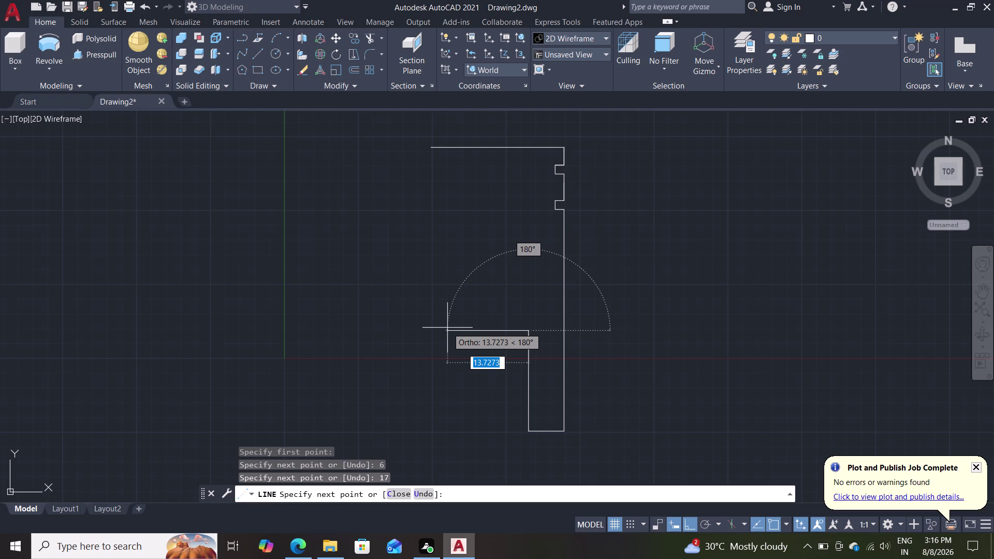
text(1.5)
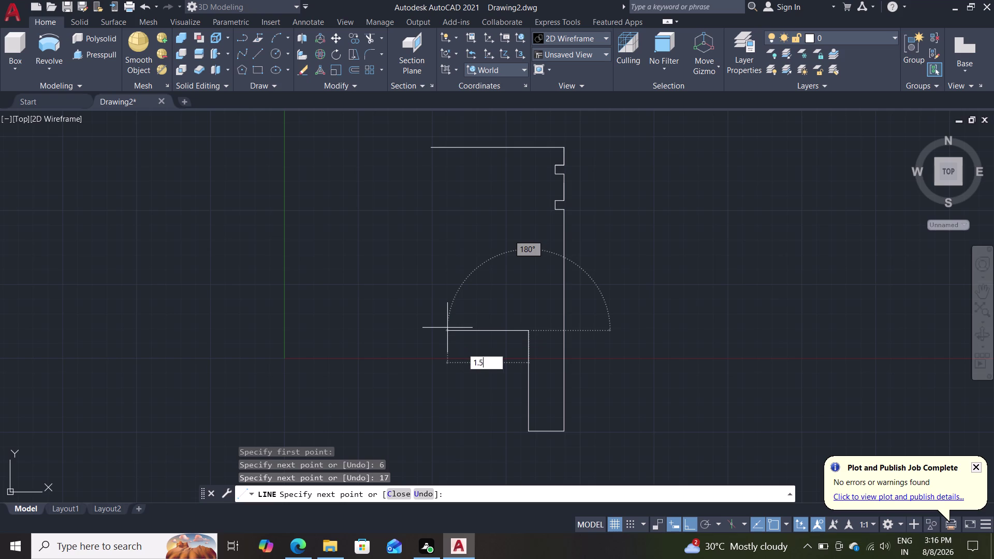
key(Return)
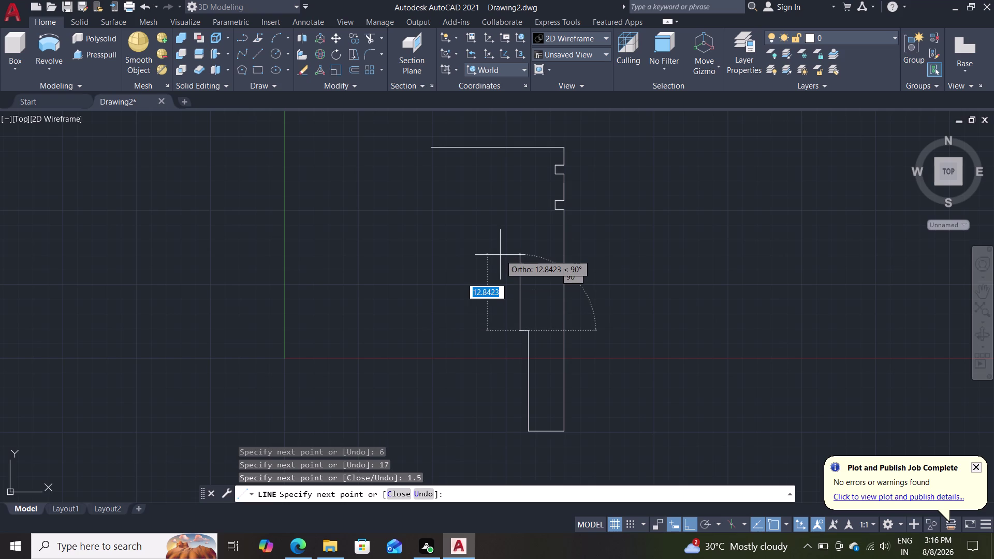
text(1)
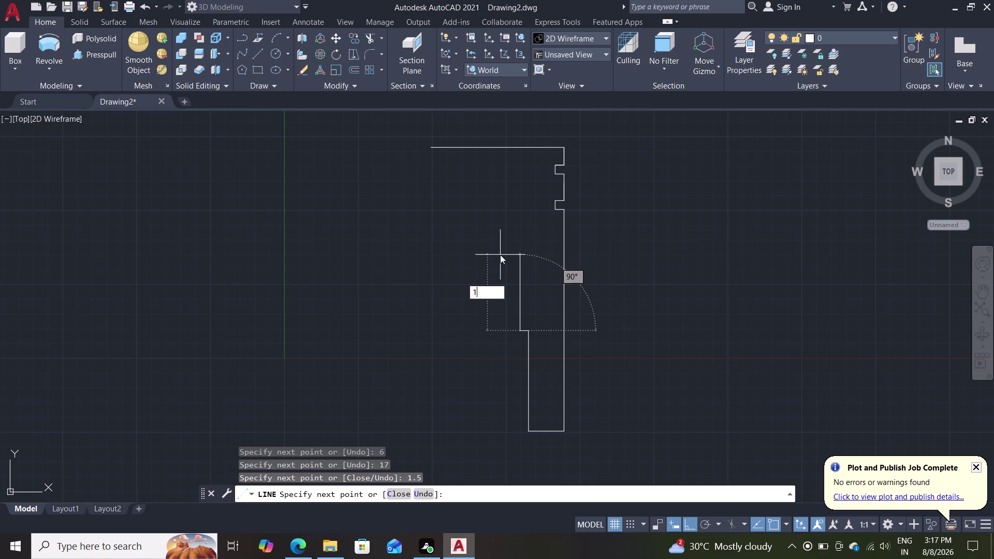
text(.5)
key(Return)
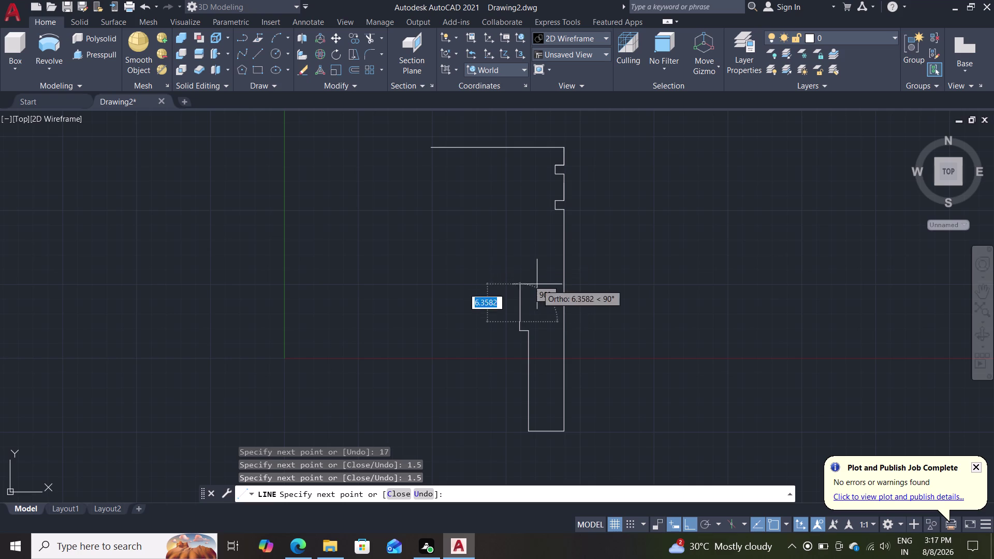
text(1.5)
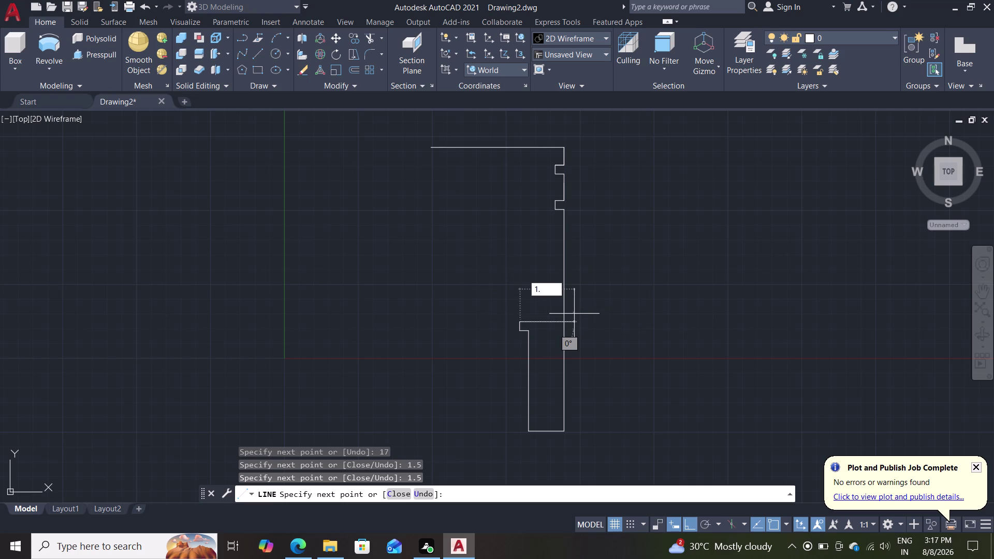
key(Return)
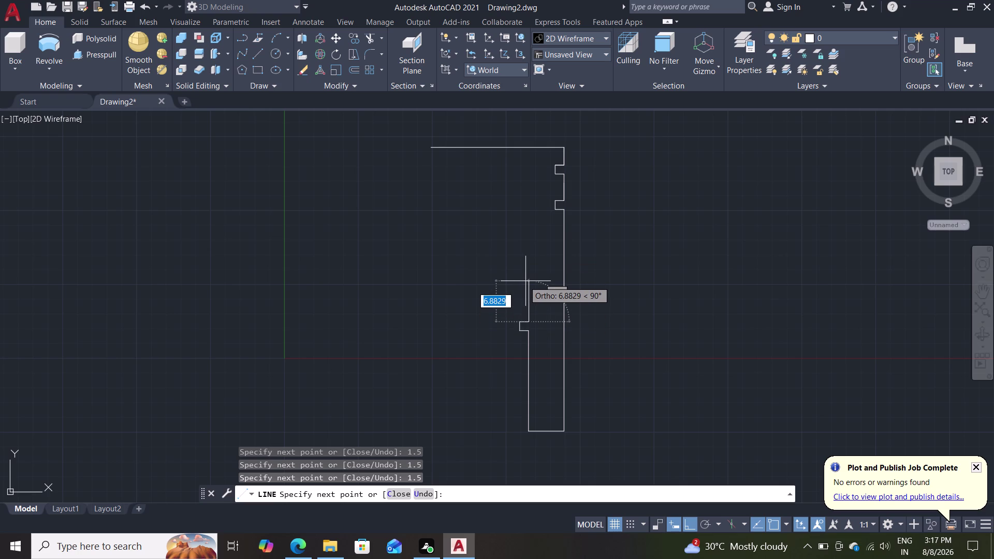
key(6)
key(Return)
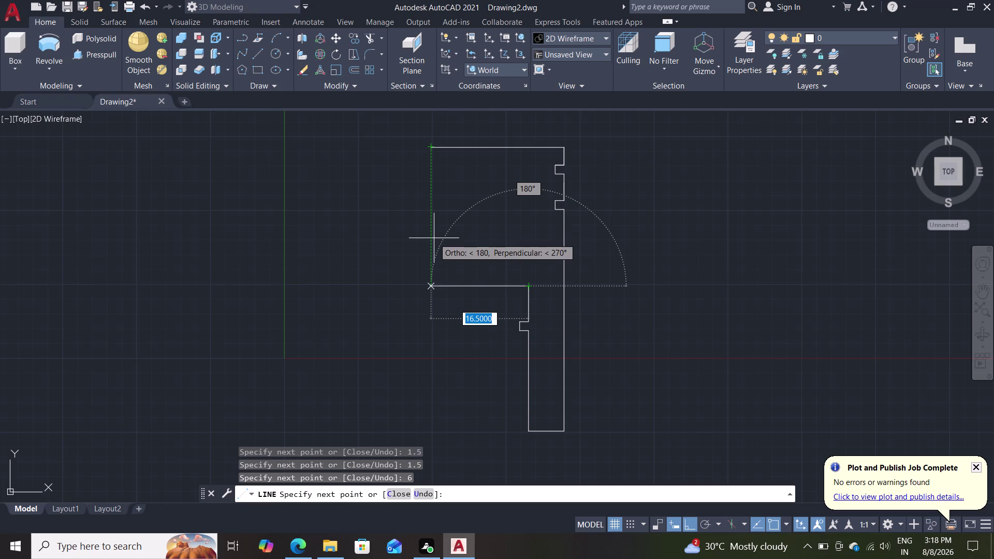
Extend the profile with 10, 10, 6 and 10.5-unit segments, then end the line.
text(10)
key(Return)
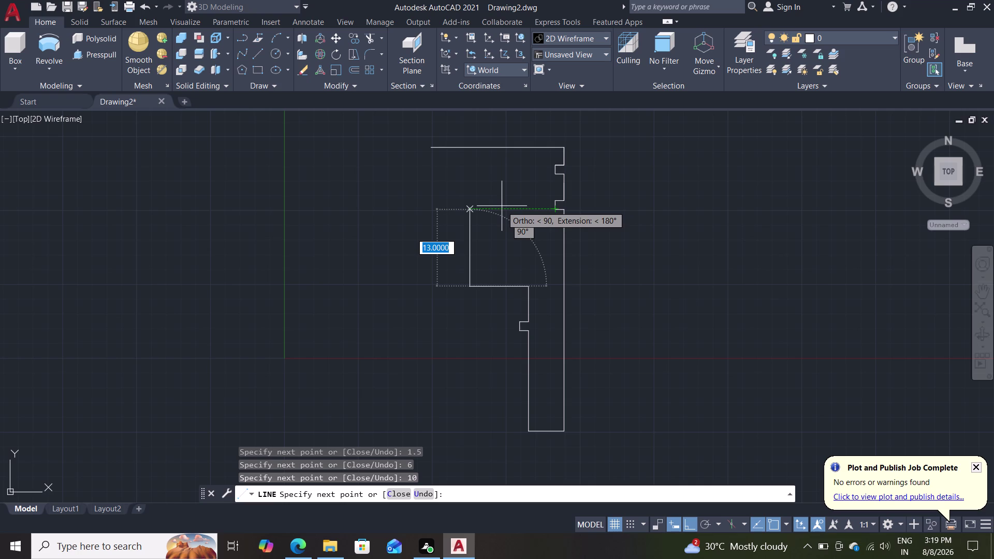
text(10)
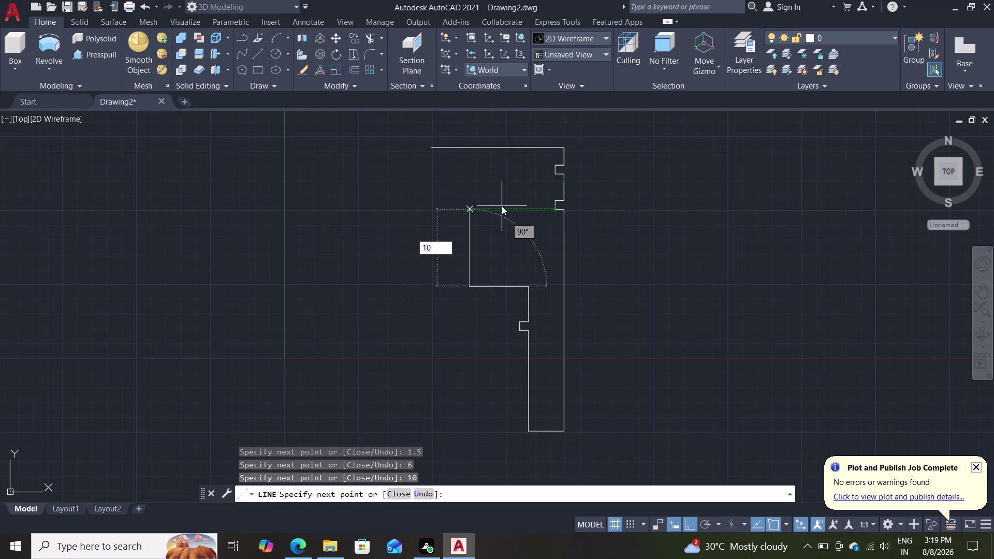
key(Return)
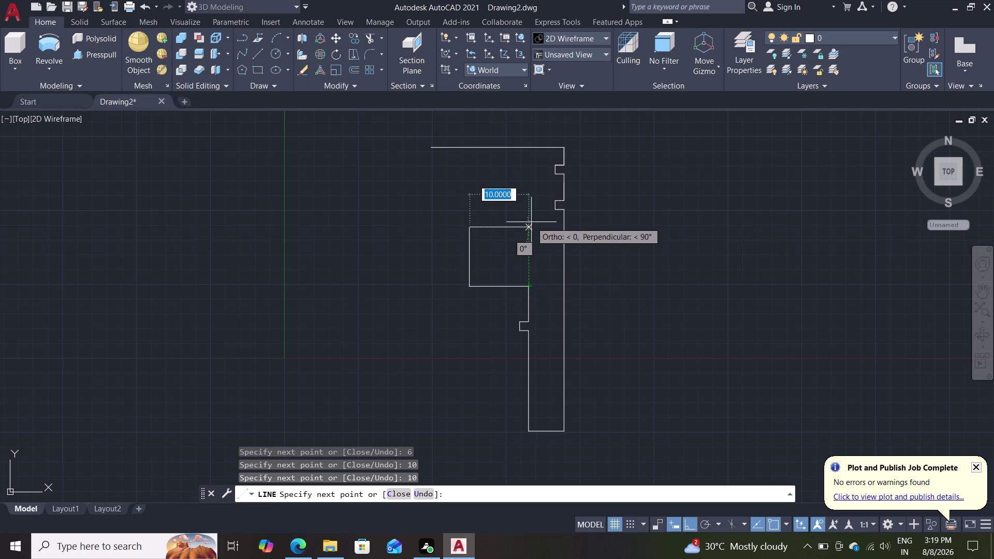
key(6)
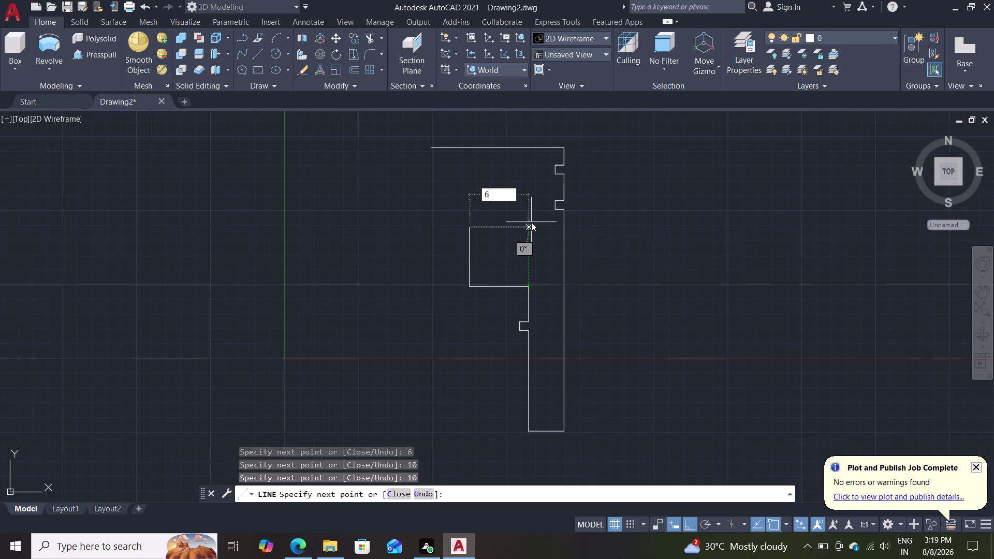
key(Return)
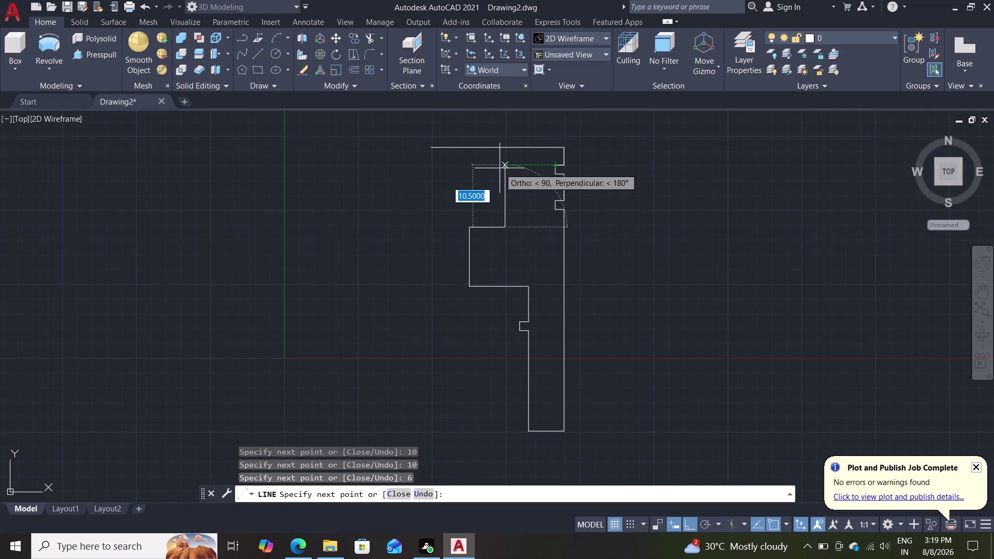
text(10)
text(.5)
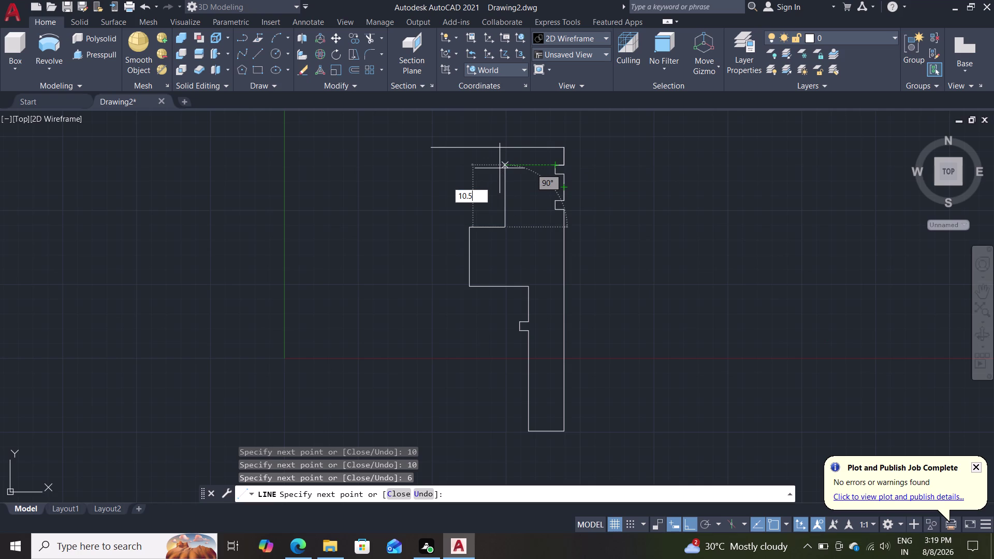
key(Return)
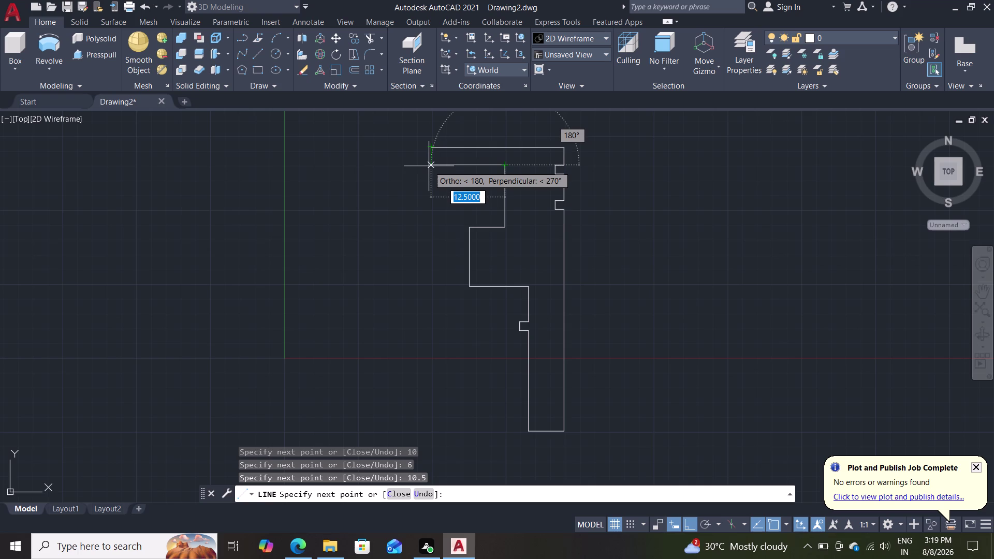
key(Return)
key(l)
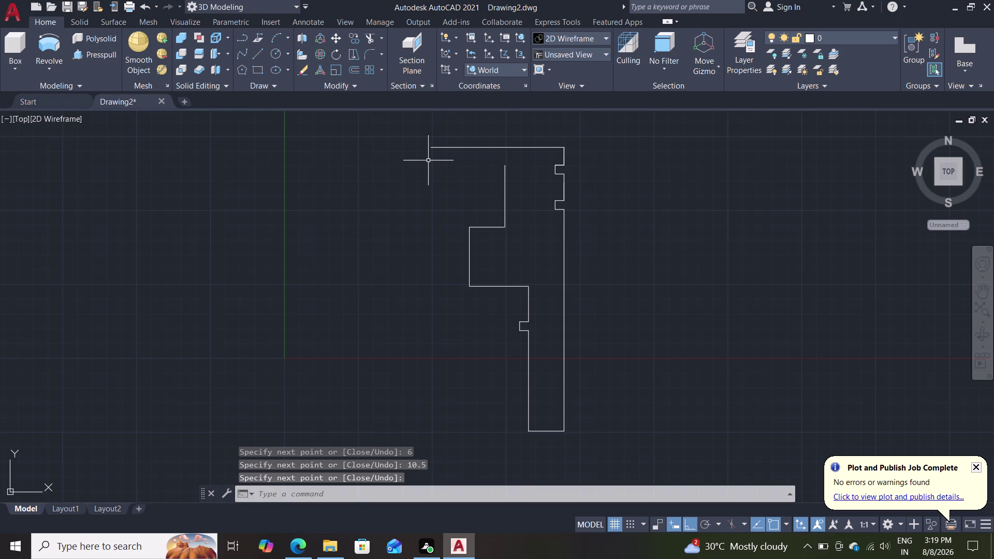
key(Return)
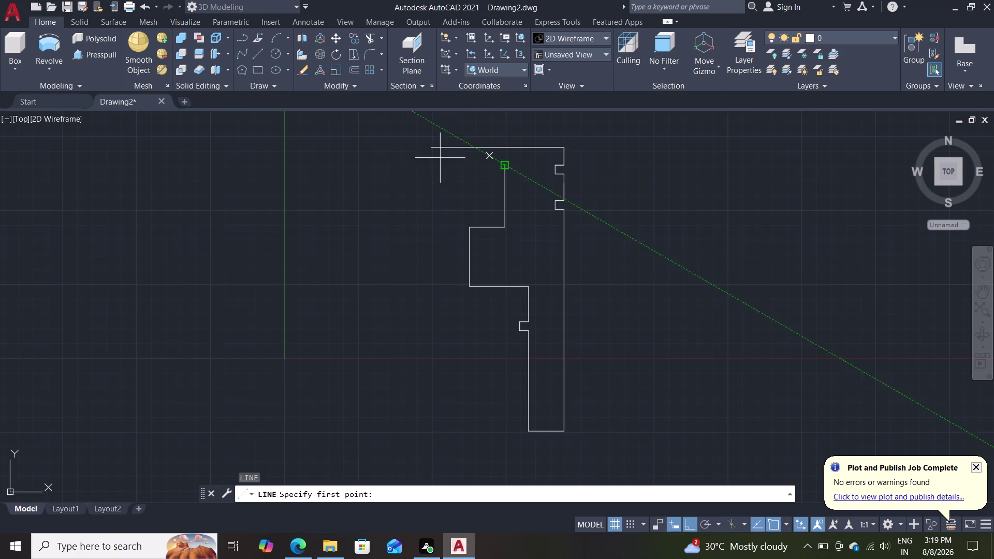
Draw a 12.5-unit line leftward from the inner wall's top corner.
click(503, 167)
text(12)
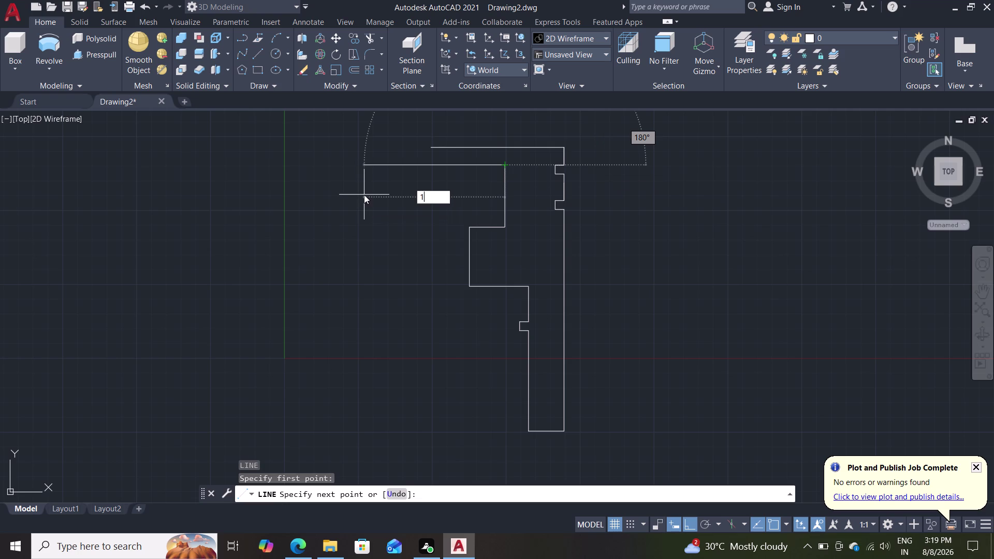
text(.)
key(5)
key(Return)
key(Escape)
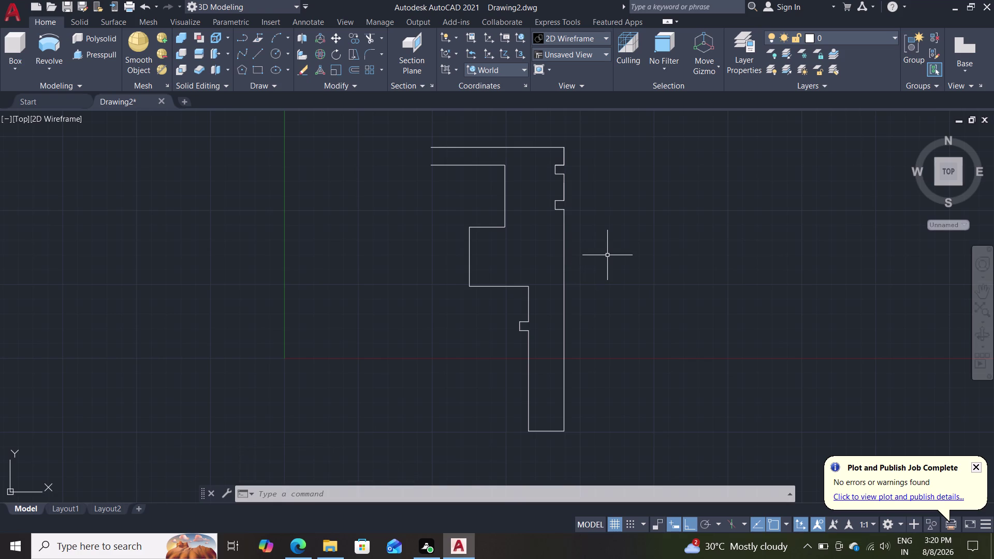
scroll(down, 3)
scroll(up, 3)
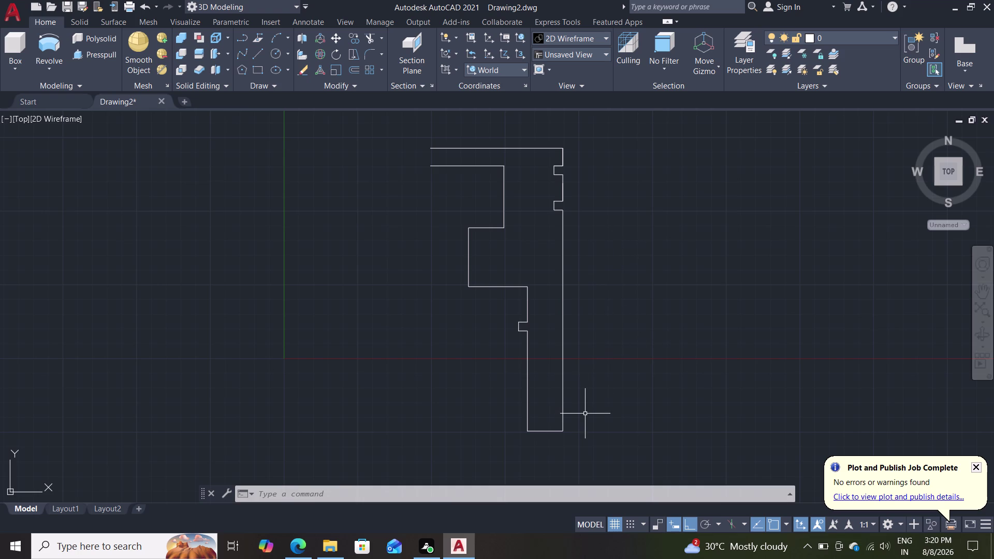
Draw a 45-unit line leftward from the profile's bottom-right corner.
key(l)
key(Return)
click(562, 431)
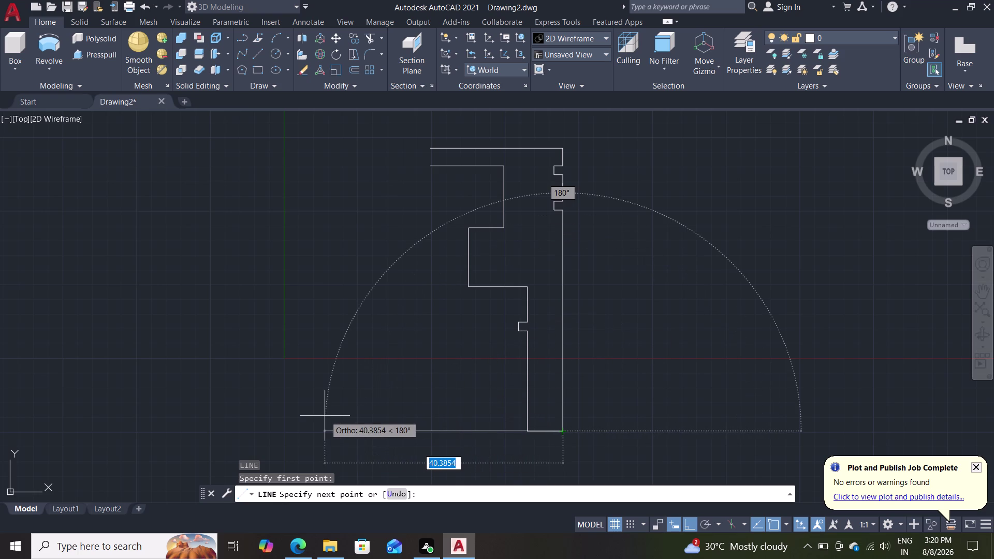
text(45)
key(Return)
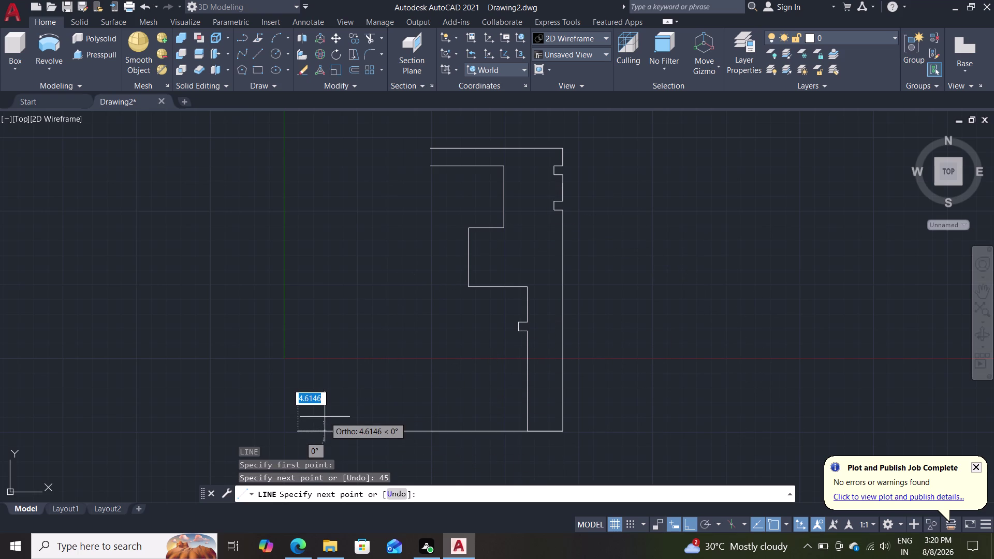
key(Escape)
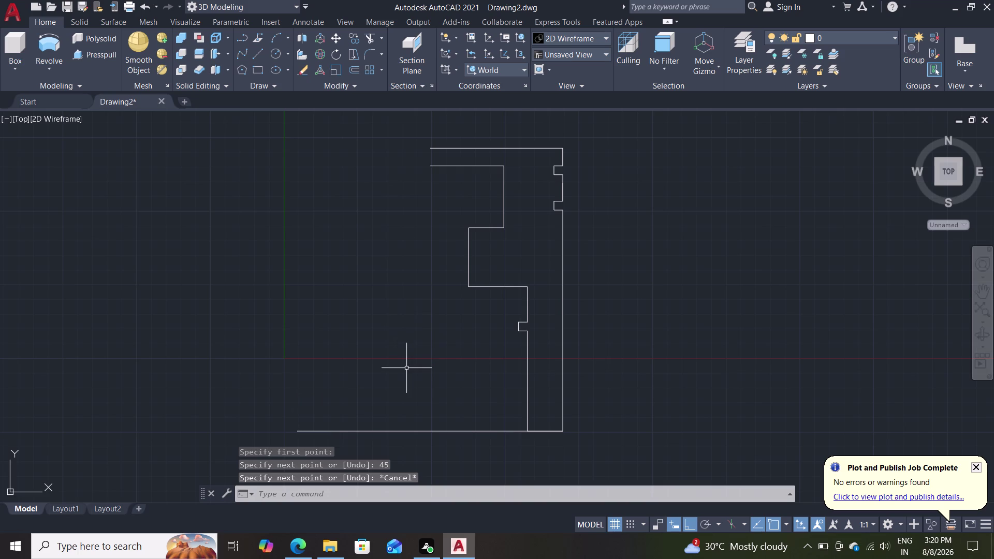
key(l)
key(Return)
Draw the block outline from the base line with segments of 14, 11.5 and 23.
click(430, 430)
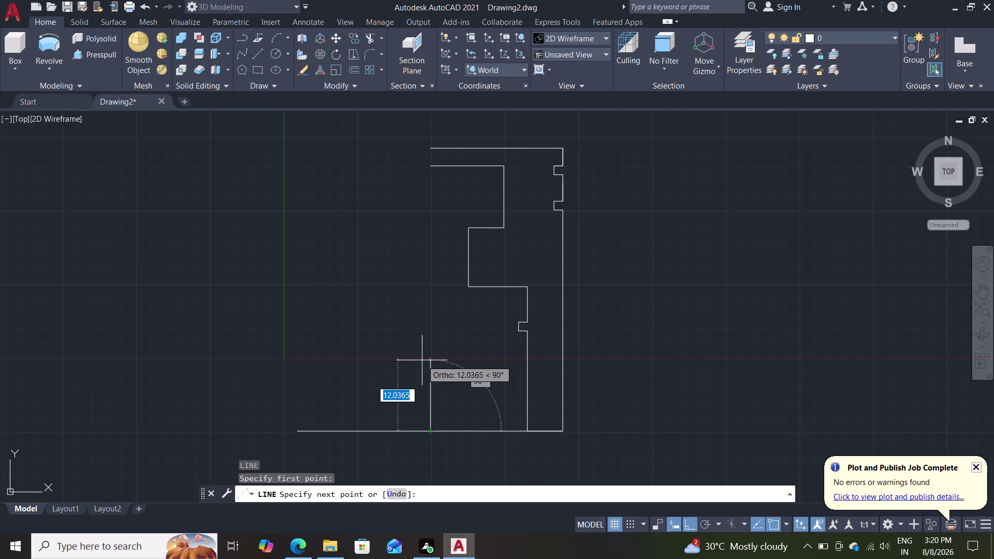
text(14)
key(Return)
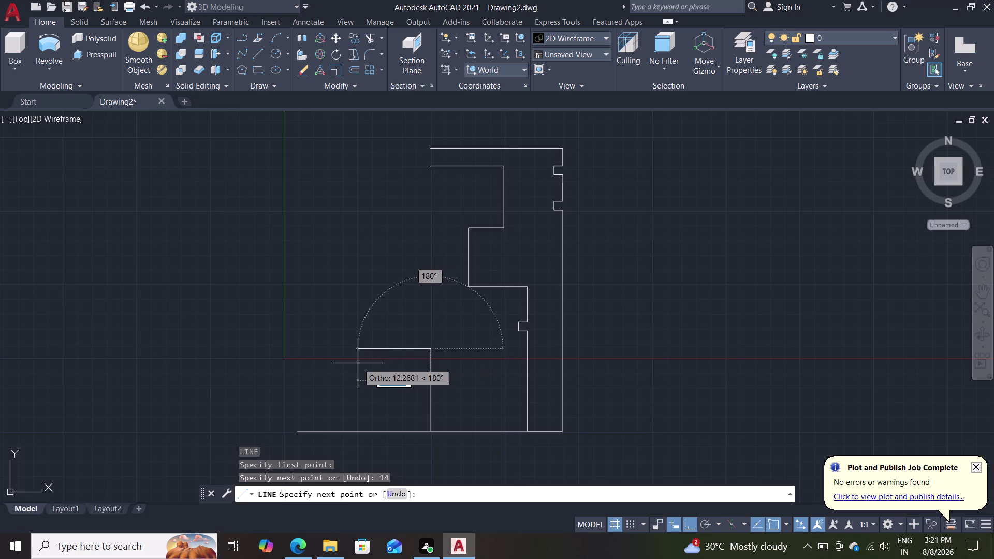
text(11.5)
key(Return)
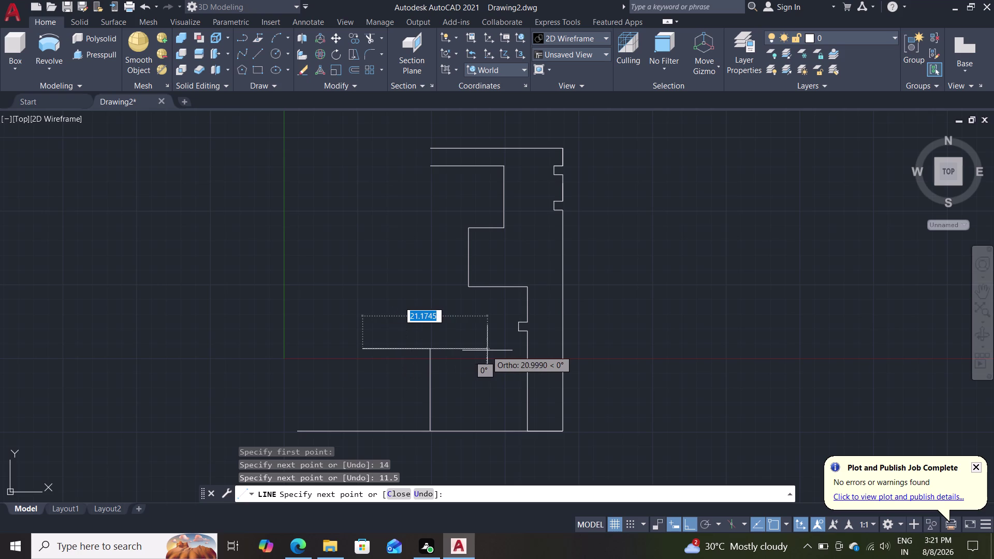
text(23)
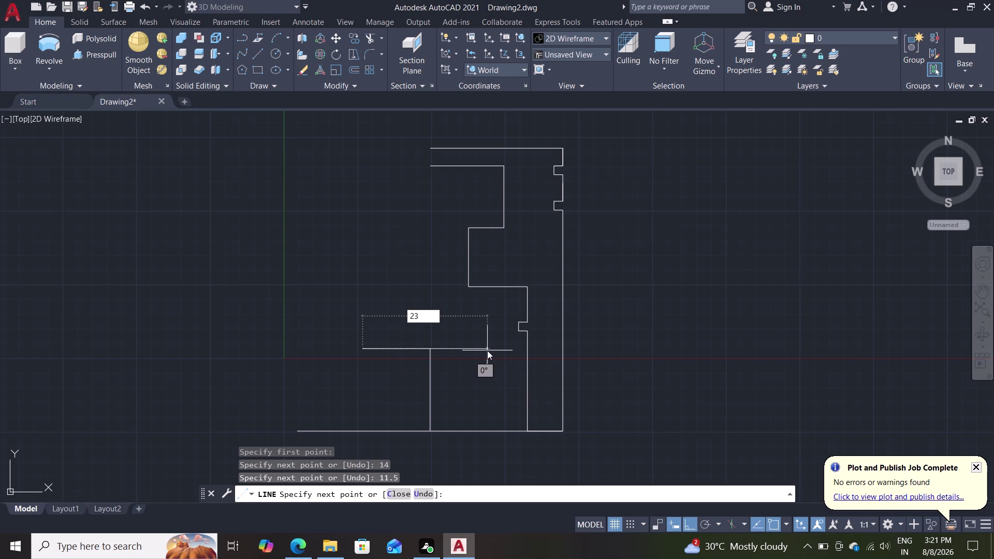
key(Return)
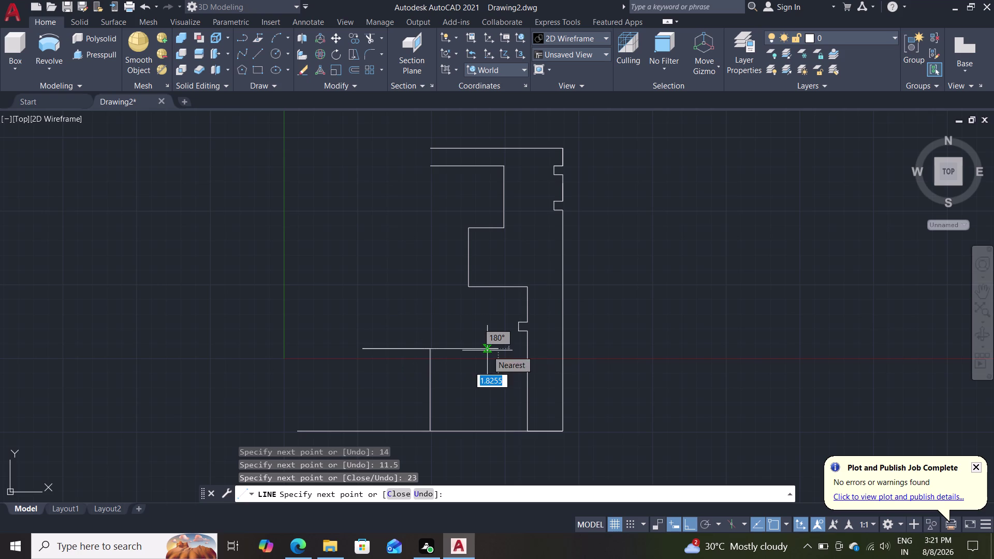
key(Escape)
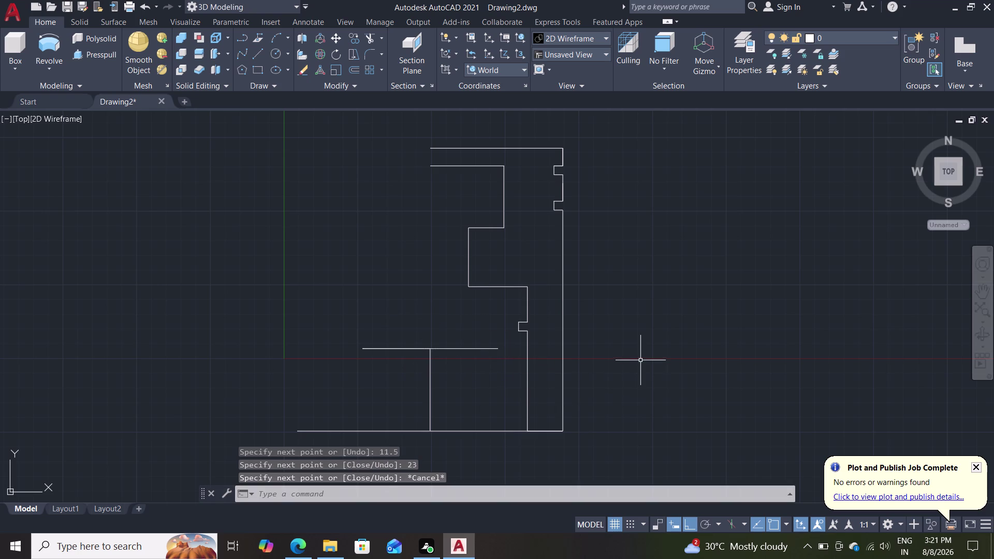
Draw vertical lines from both ends of the top line down to the base line.
key(l)
key(Return)
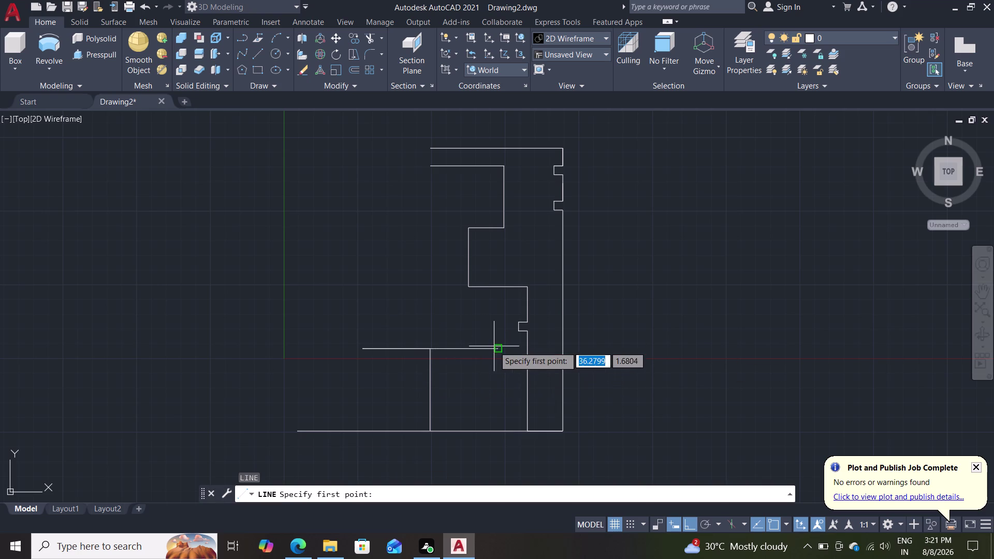
click(495, 346)
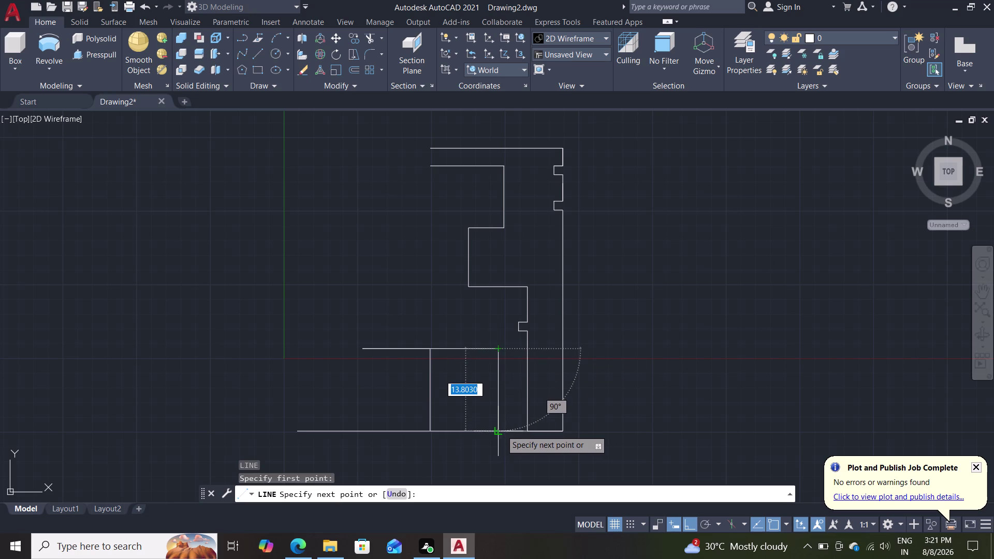
click(500, 430)
key(Escape)
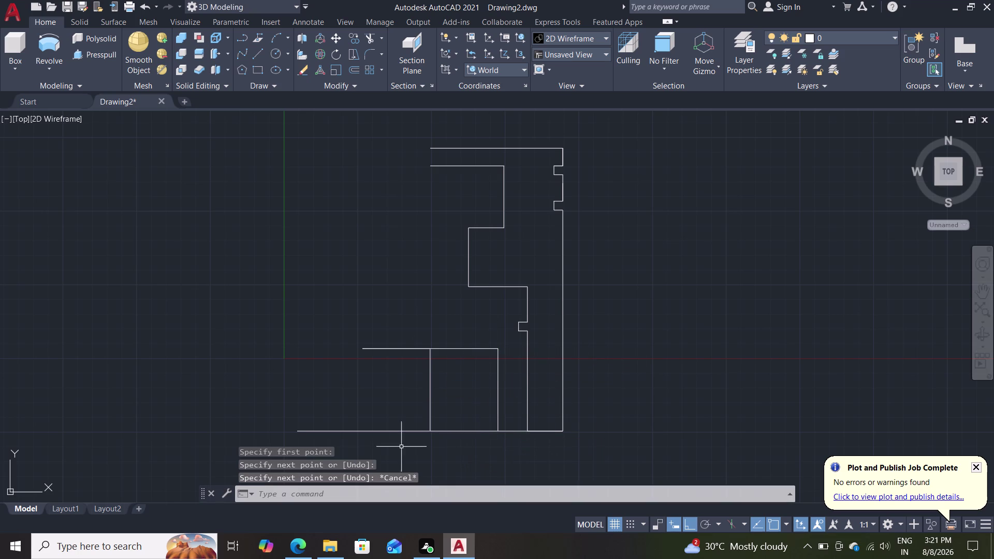
key(l)
key(Return)
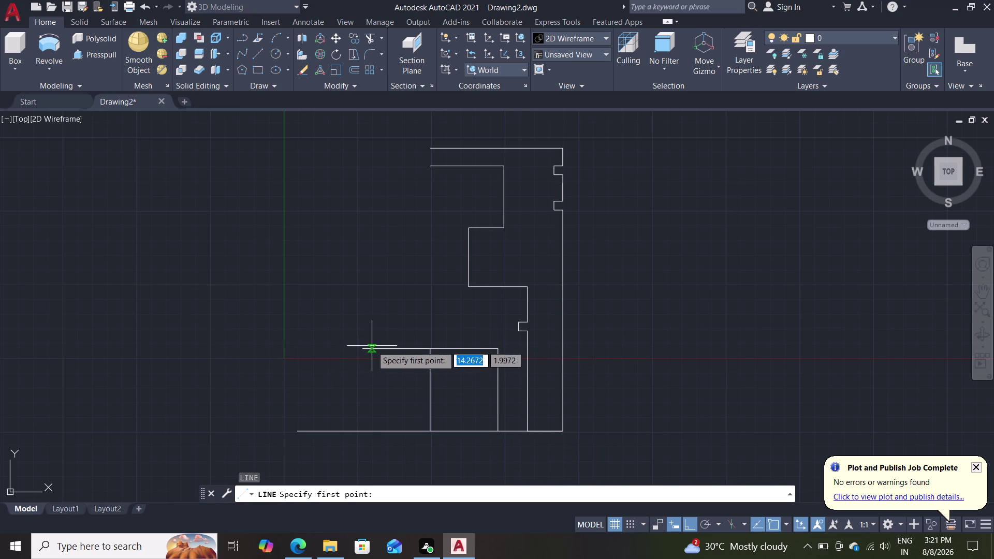
click(362, 349)
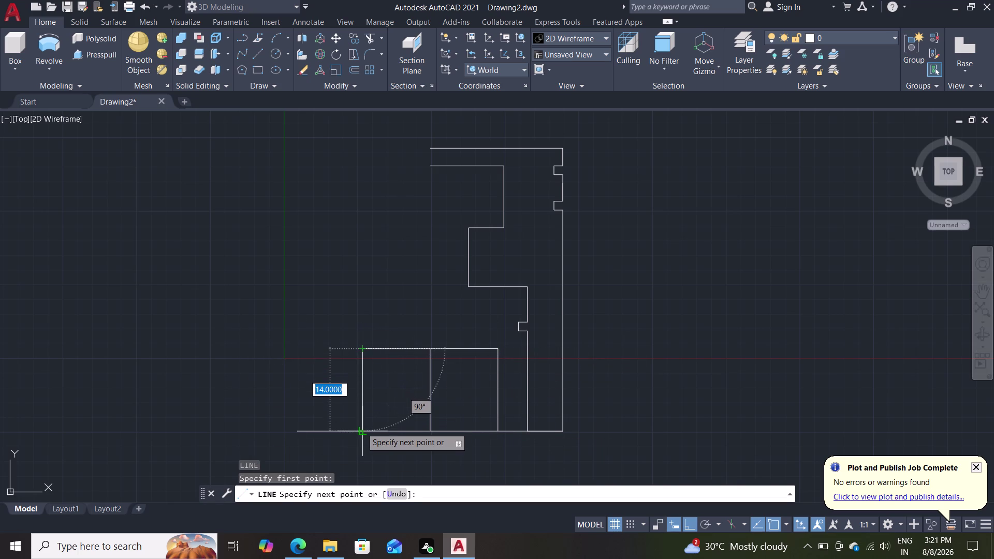
click(362, 429)
key(Escape)
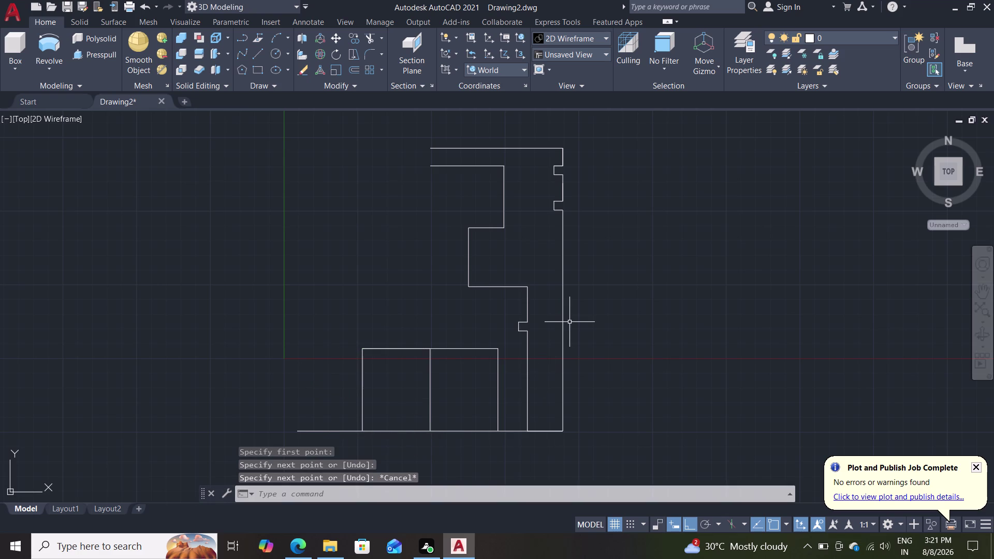
Start FILLET and set the fillet radius to 3.
key(f)
key(Return)
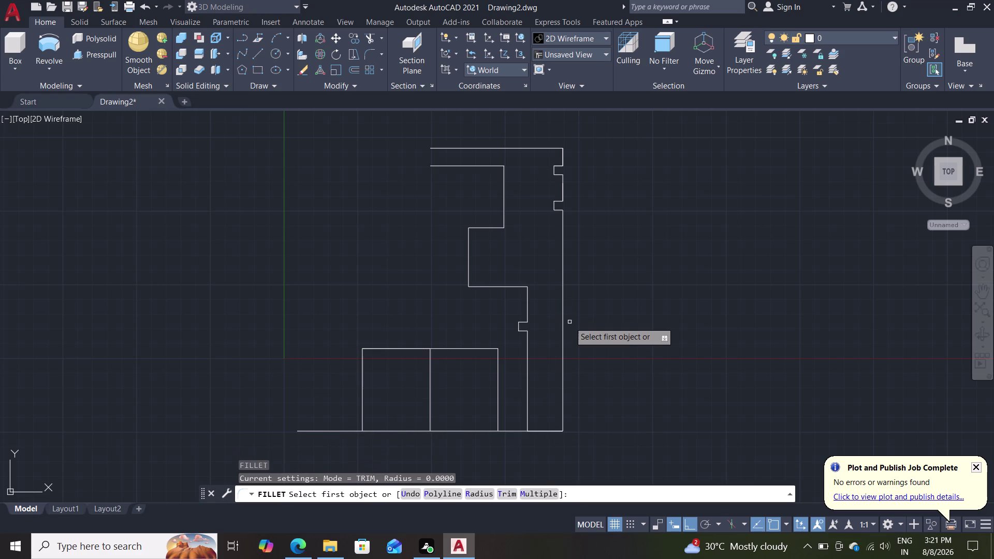
click(482, 493)
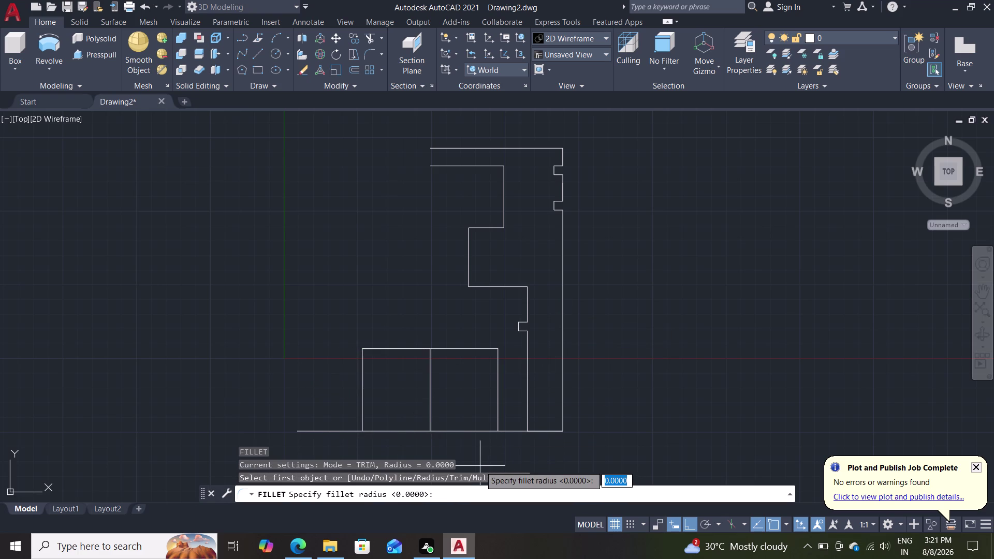
key(3)
key(Return)
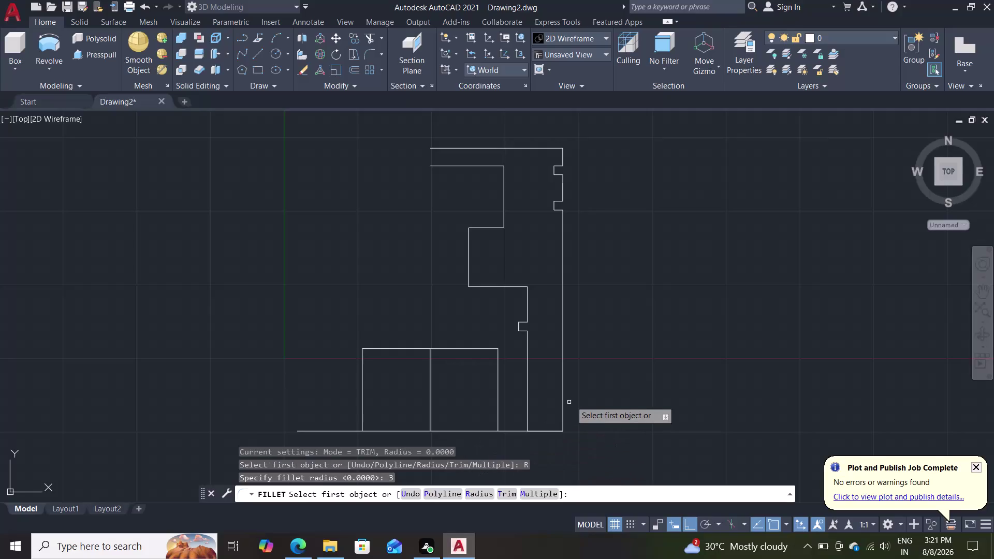
Round the block's top-right and top-left corners with 3-unit fillets.
click(498, 376)
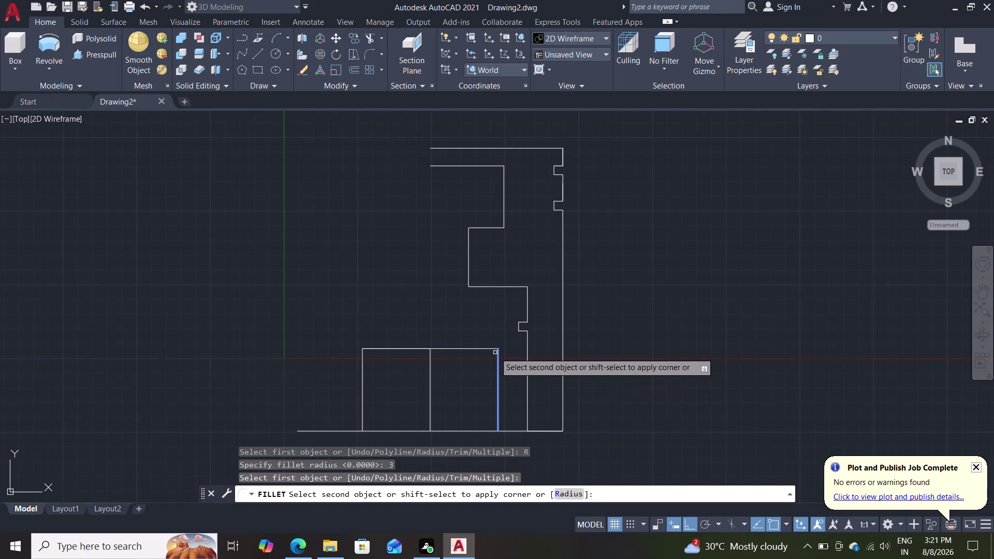
click(495, 349)
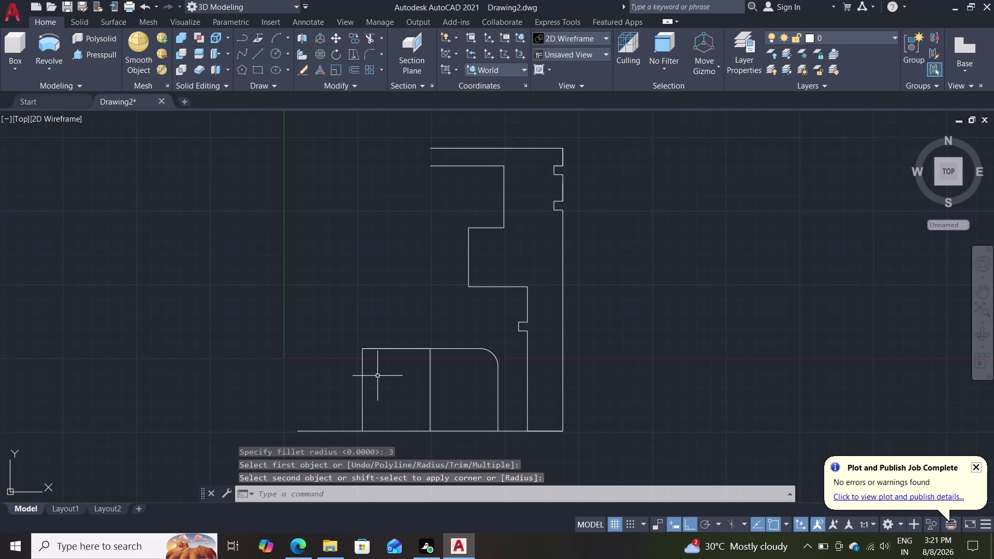
key(space)
click(362, 377)
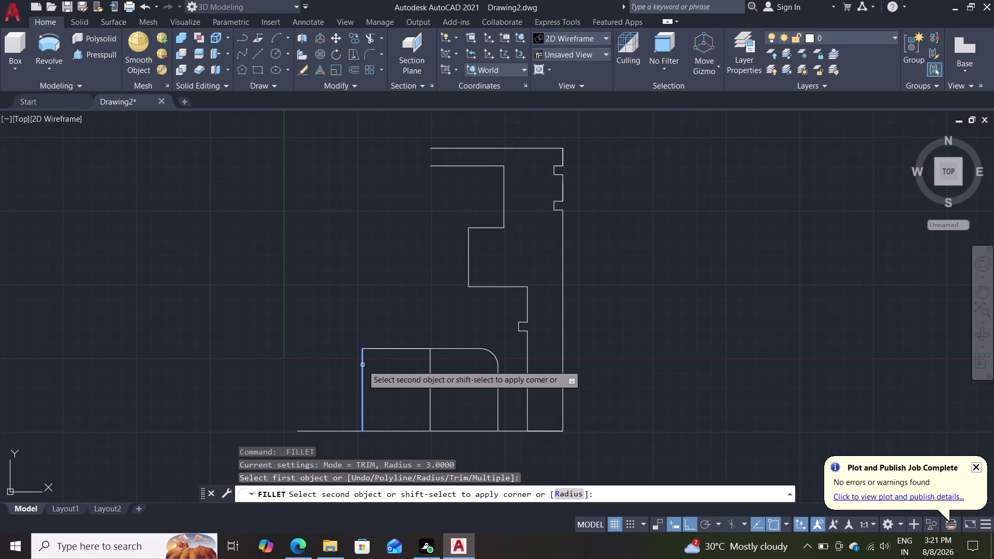
double_click(381, 348)
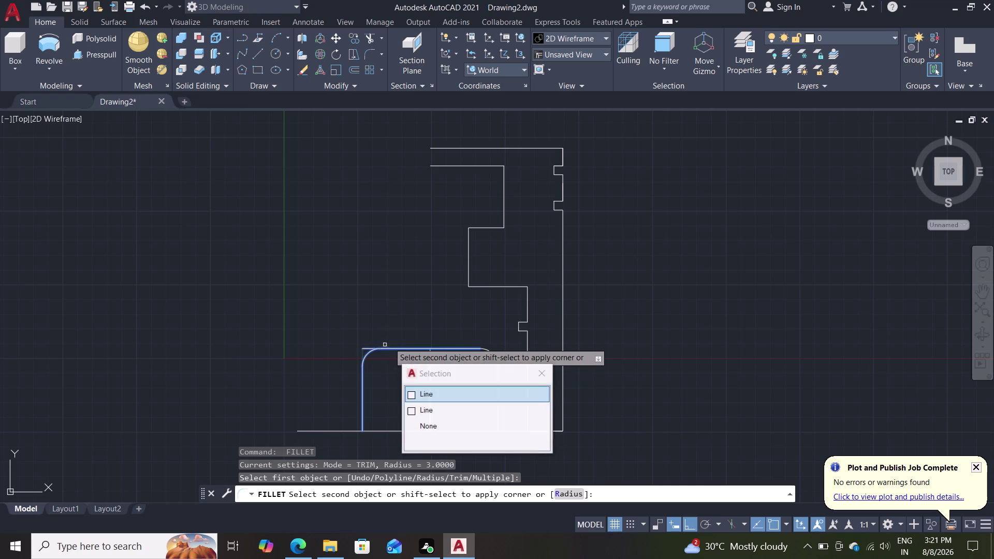
click(429, 394)
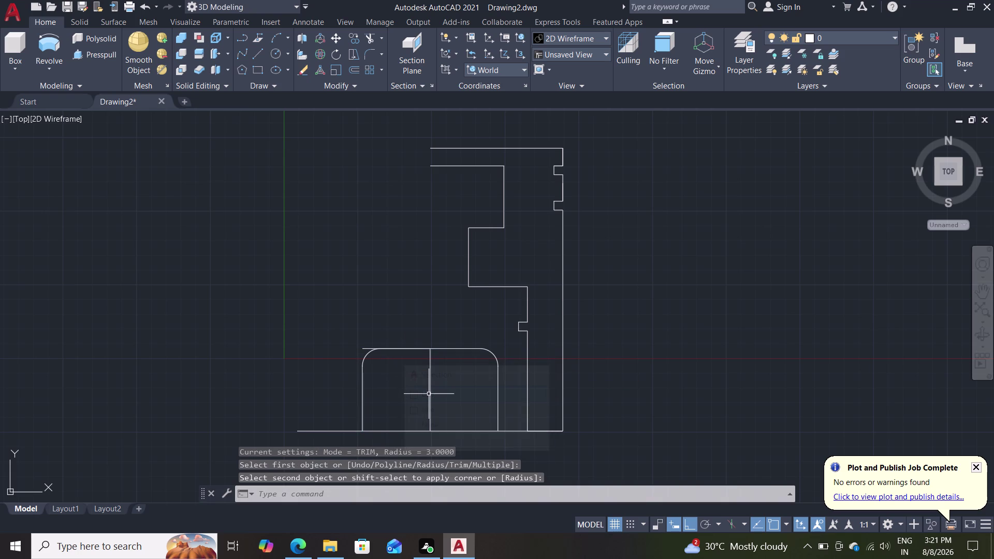
key(Escape)
scroll(up, 3)
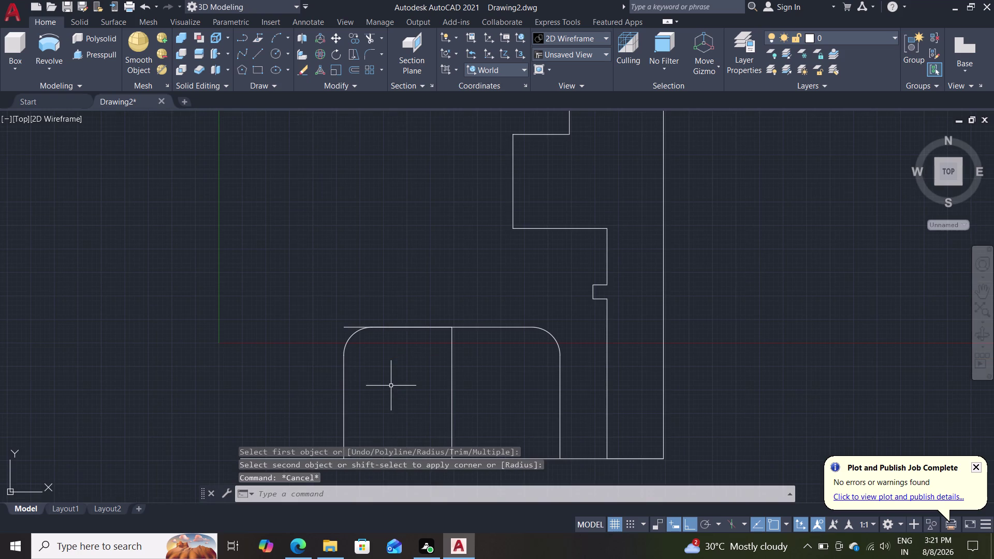
scroll(down, 3)
click(567, 178)
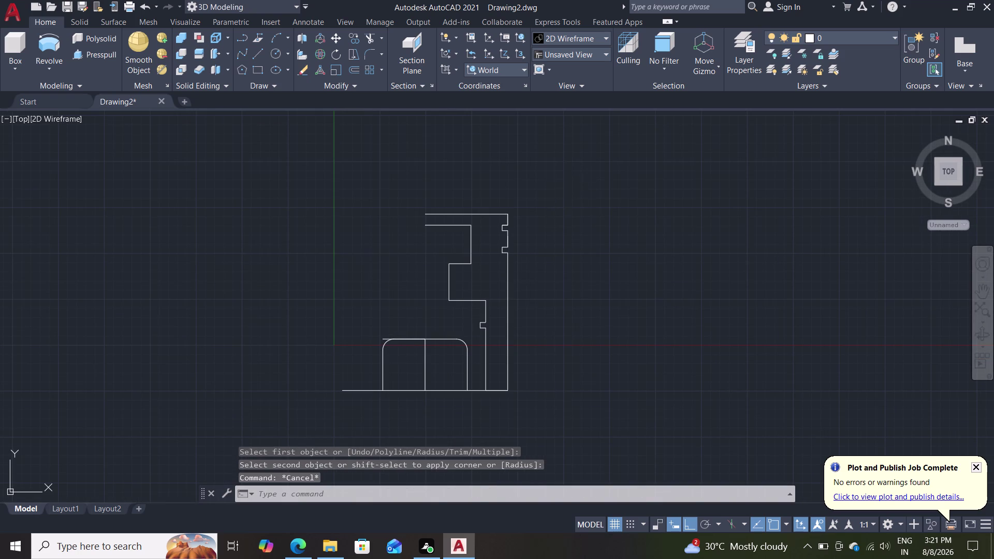
click(343, 415)
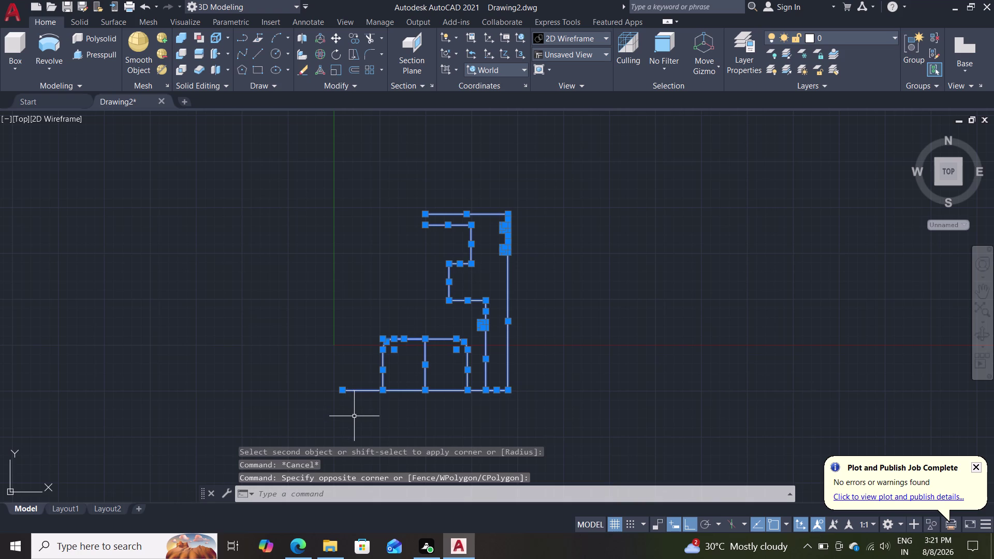
Delete duplicate and overlapping lines across the profile with OVERKILL.
key(o)
text(ve)
click(402, 446)
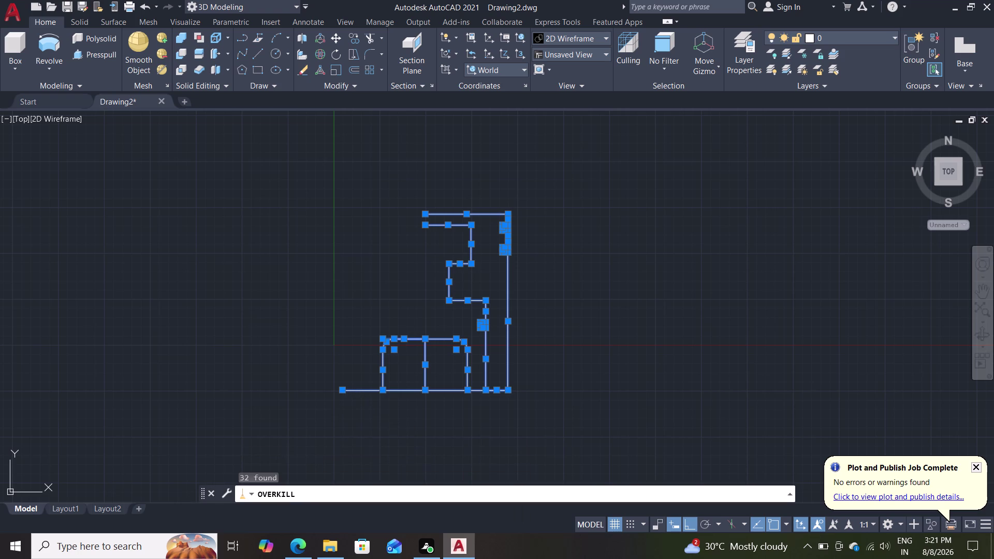
click(496, 382)
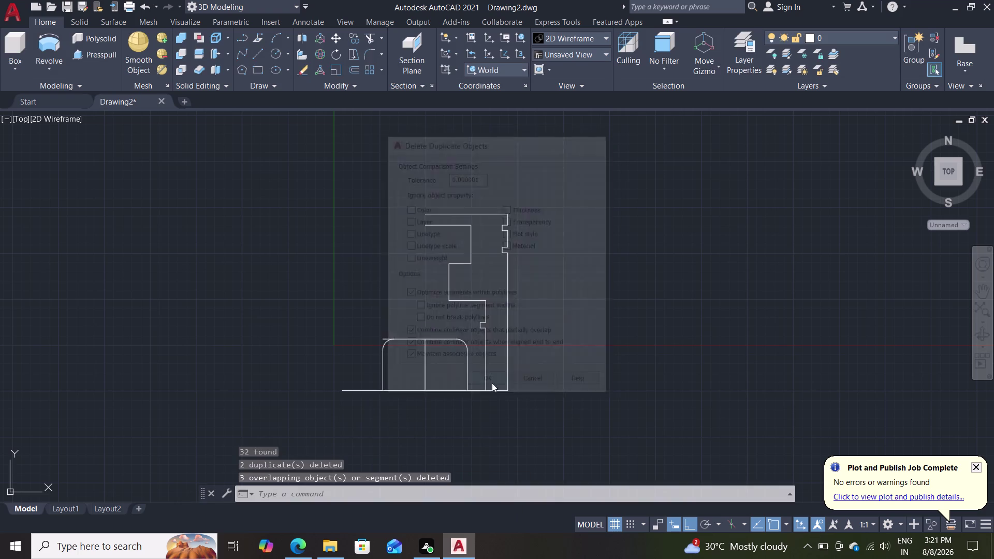
Trim the leftover stub at the left rounded corner.
scroll(up, 3)
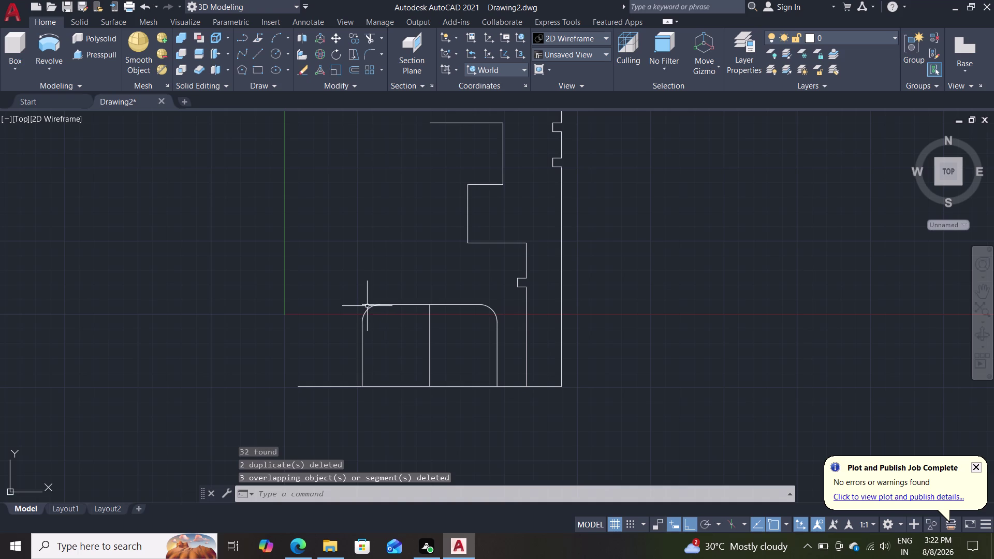
double_click(367, 306)
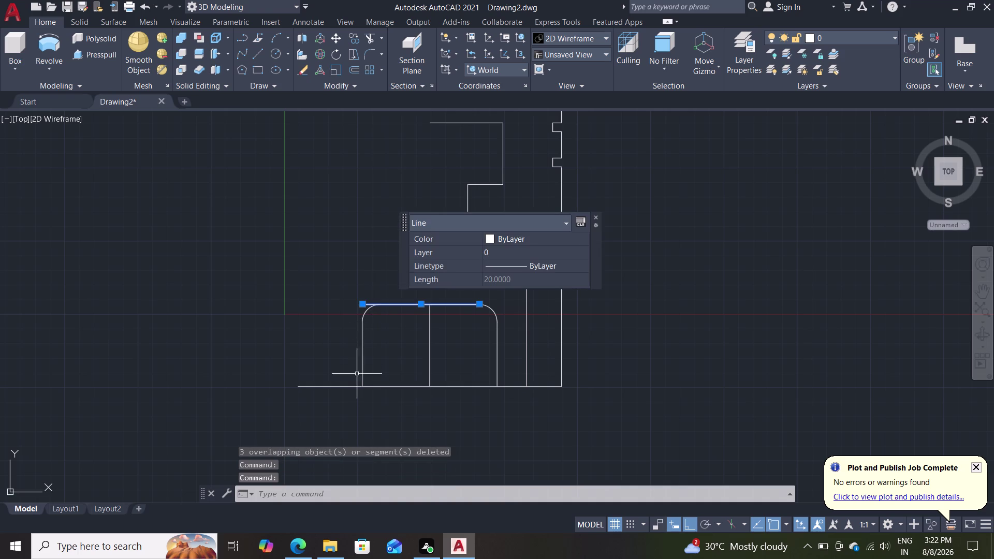
key(Escape)
text(tr)
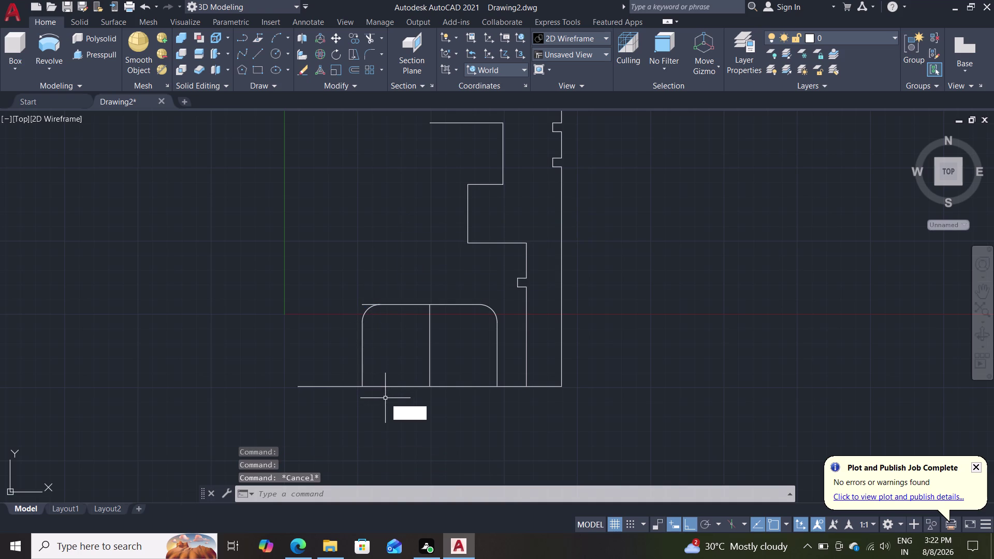
key(Return)
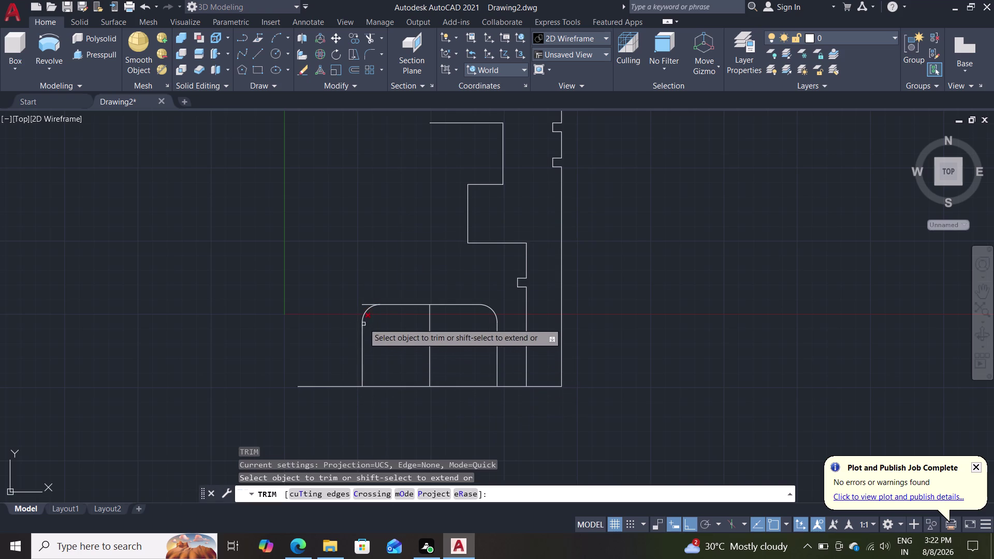
click(362, 305)
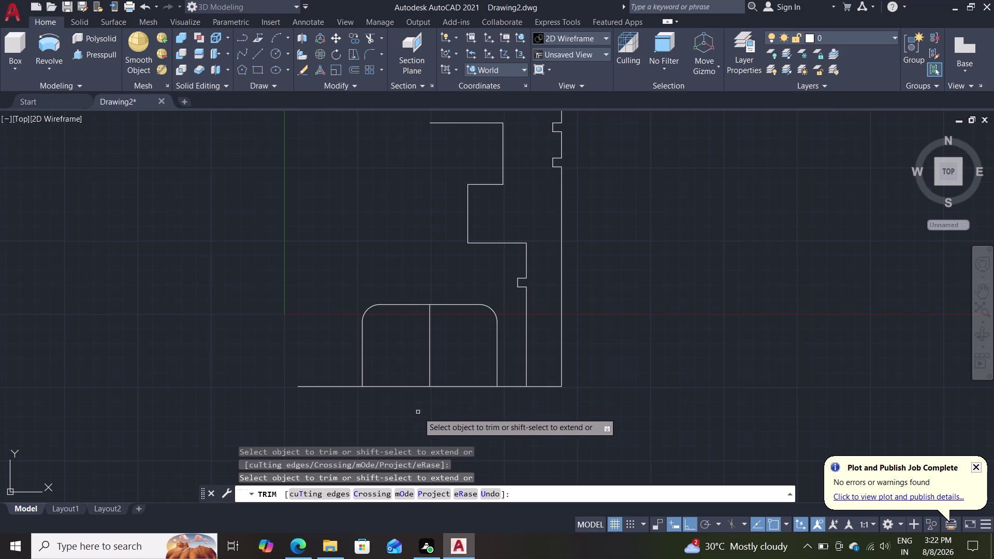
key(Escape)
Select the whole profile and run OVERKILL a second time.
scroll(down, 3)
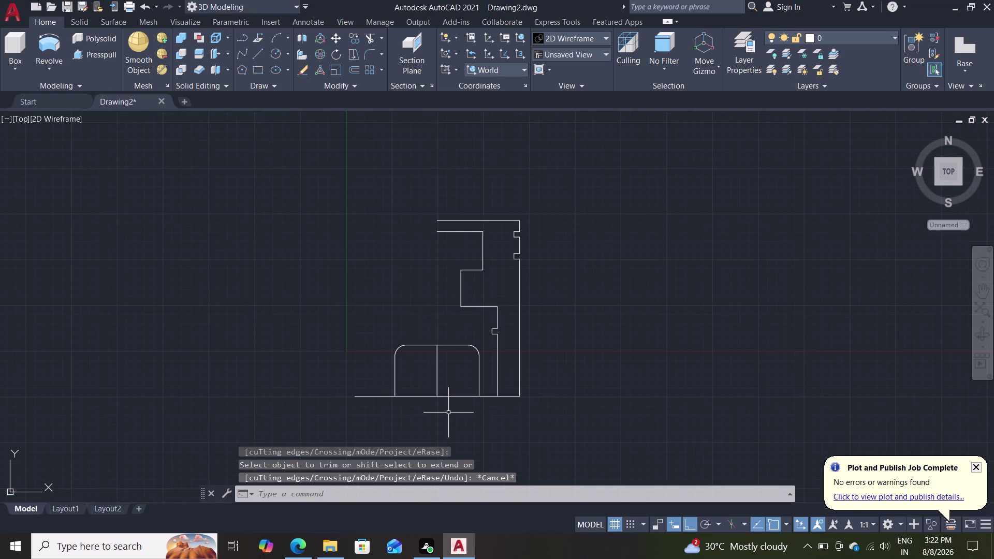
click(552, 183)
click(349, 421)
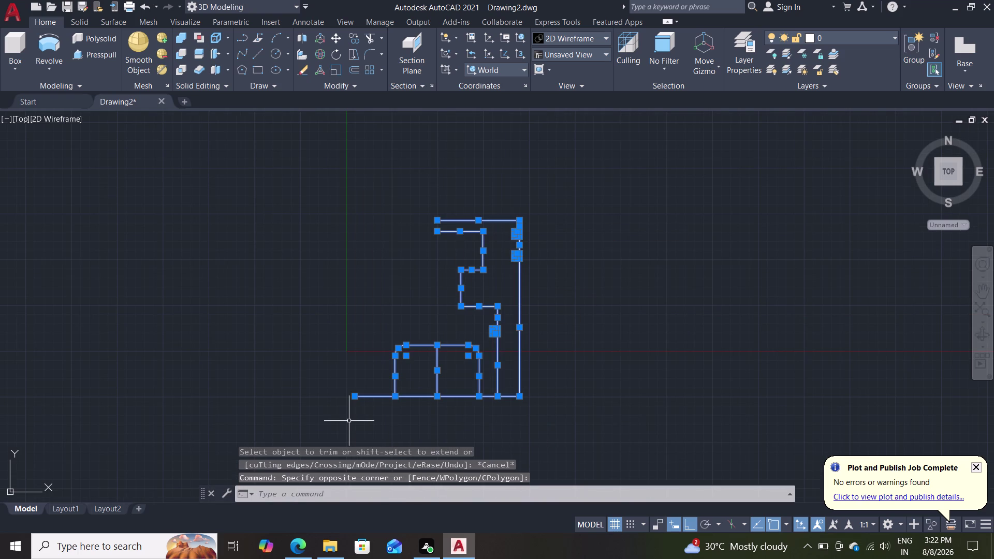
key(o)
key(v)
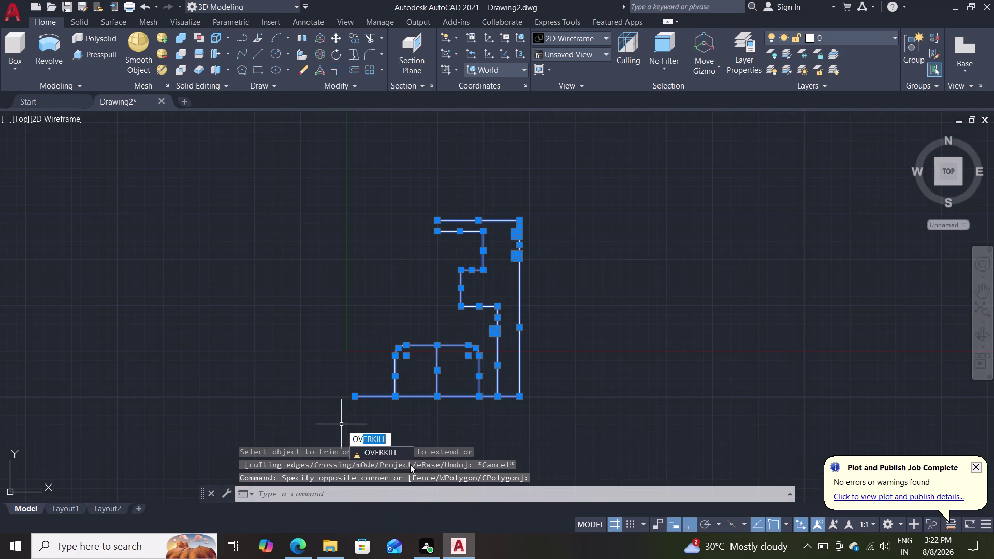
click(388, 452)
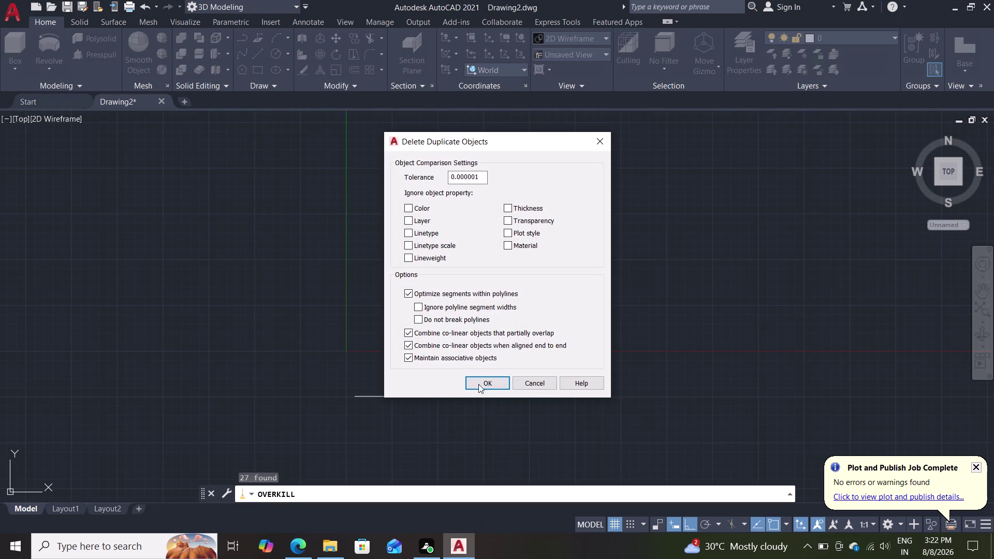
double_click(483, 376)
click(598, 348)
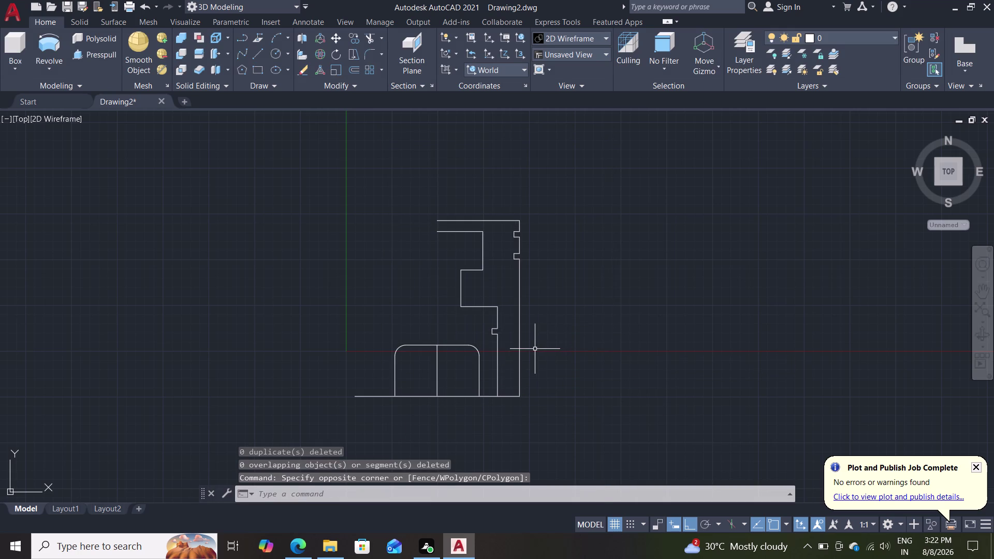
scroll(up, 3)
scroll(down, 3)
scroll(down, 3)
scroll(up, 3)
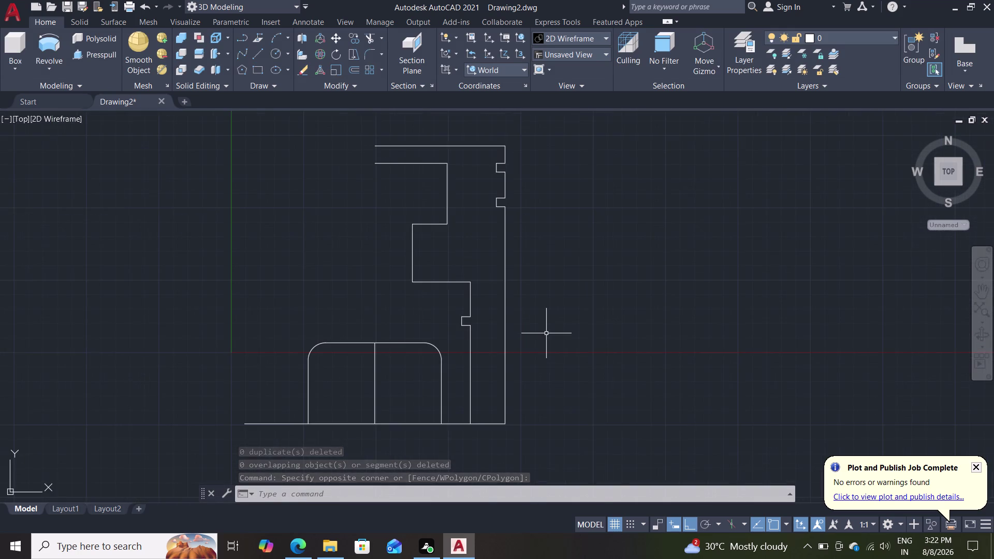
scroll(down, 3)
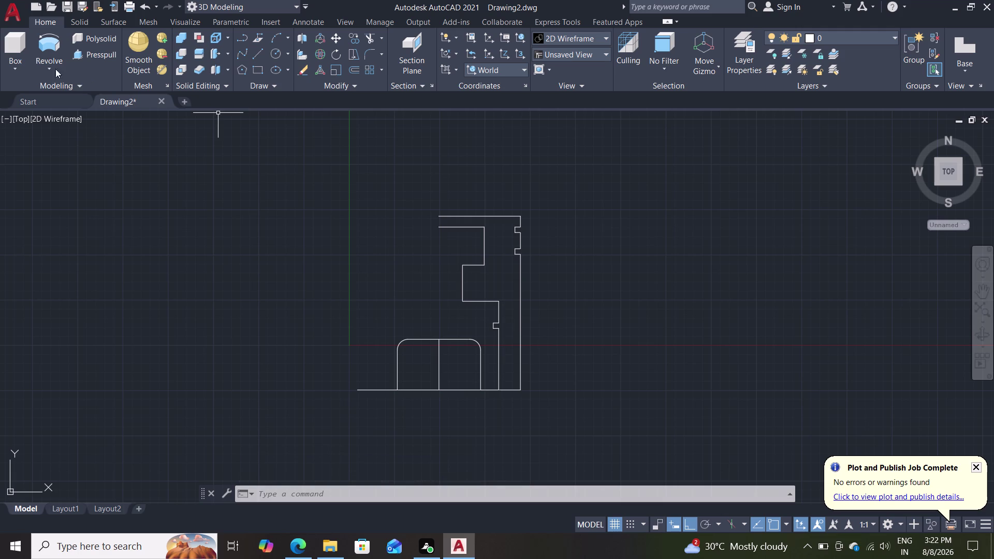
drag(572, 178, 565, 177)
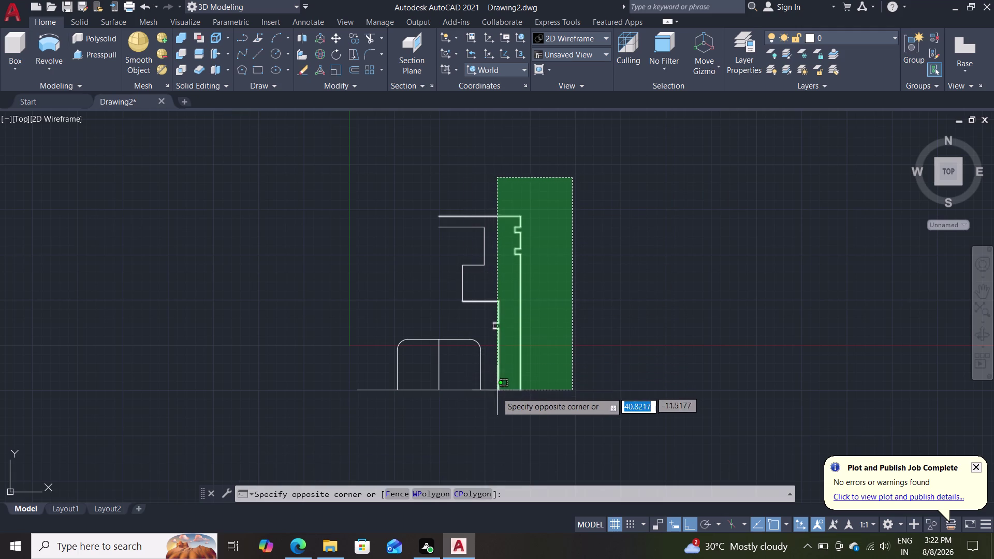
click(493, 353)
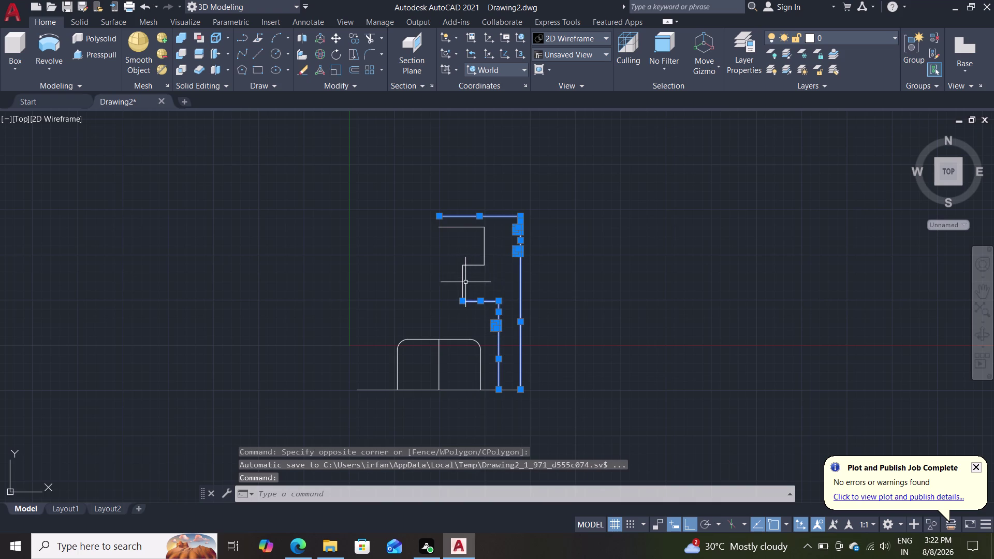
click(464, 282)
click(484, 251)
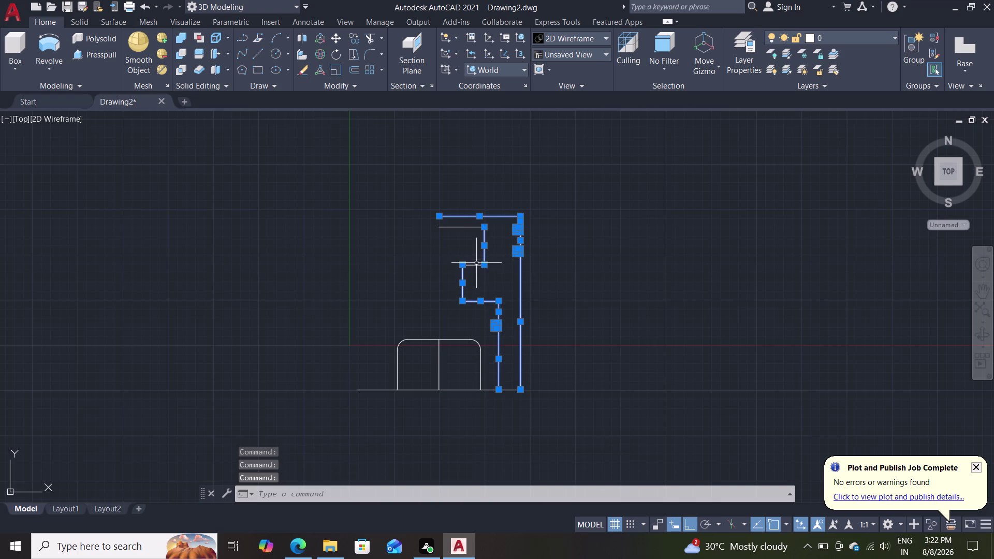
click(475, 266)
click(475, 264)
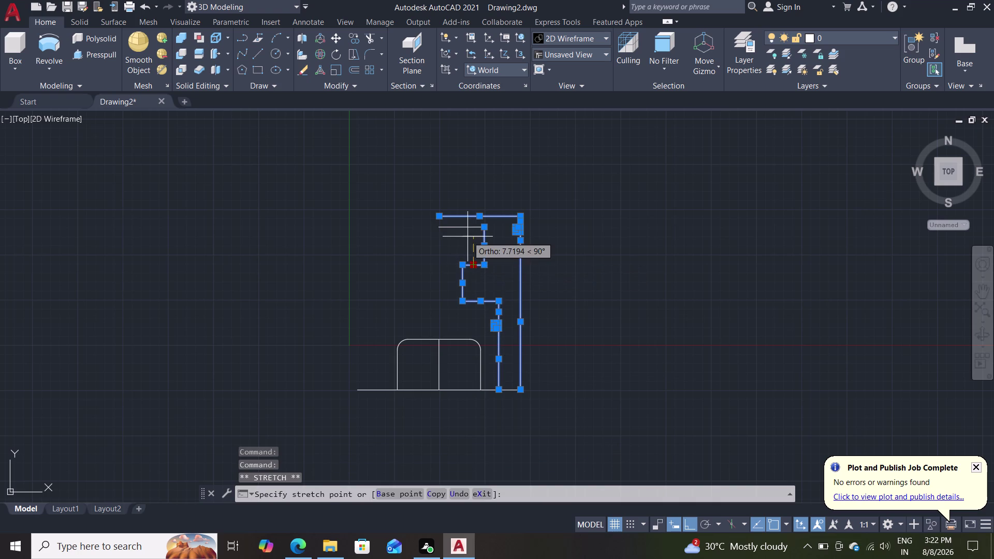
click(466, 226)
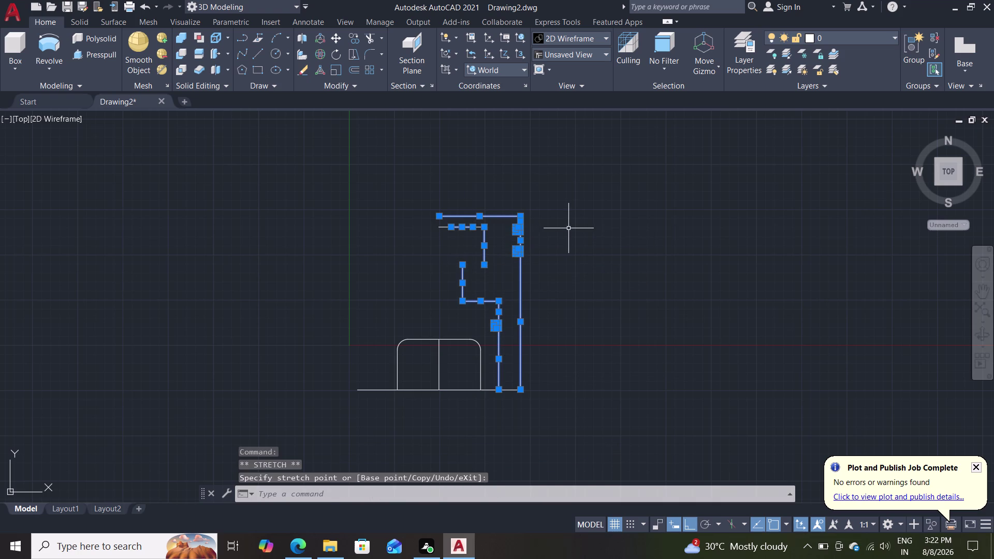
key(ctrl+z)
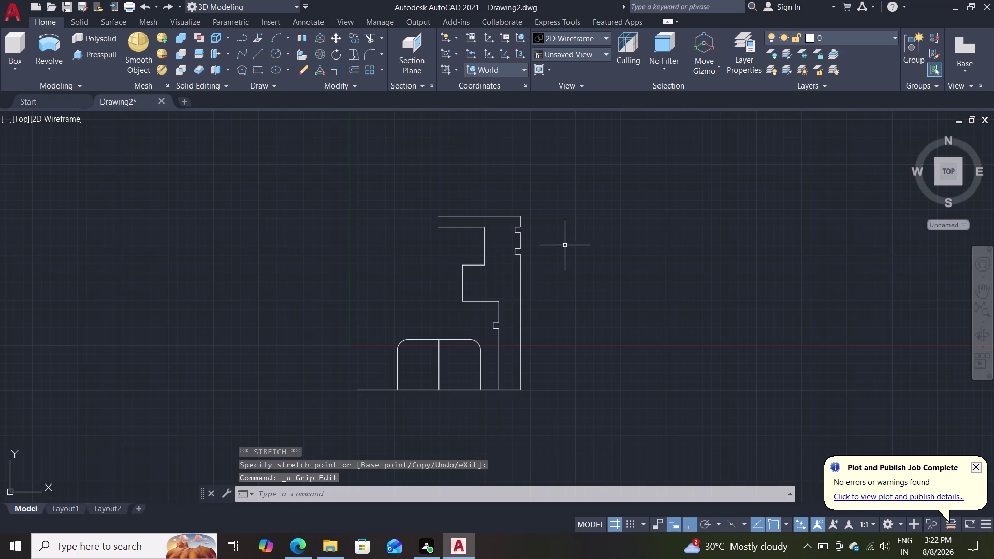
drag(568, 180, 562, 182)
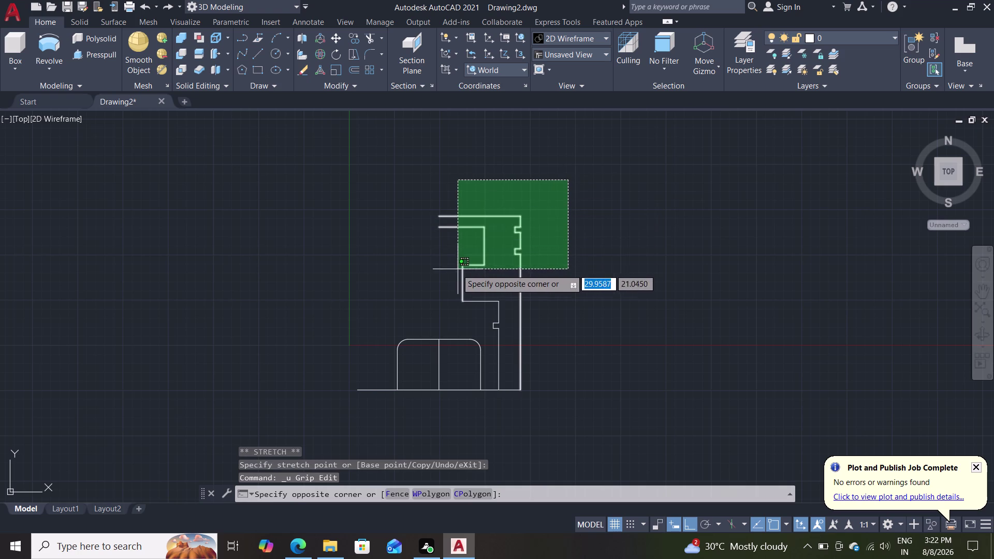
click(451, 308)
click(502, 343)
double_click(499, 344)
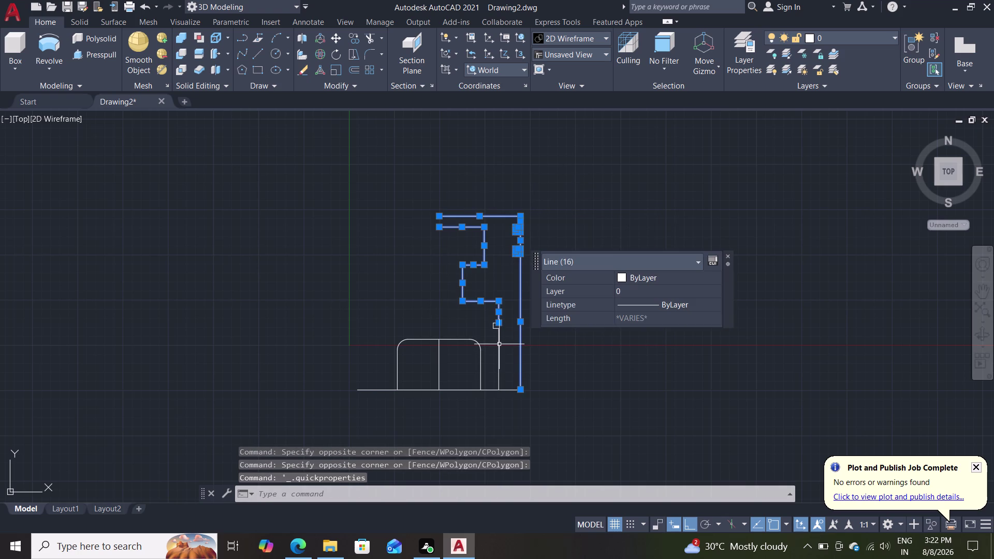
click(499, 344)
click(492, 329)
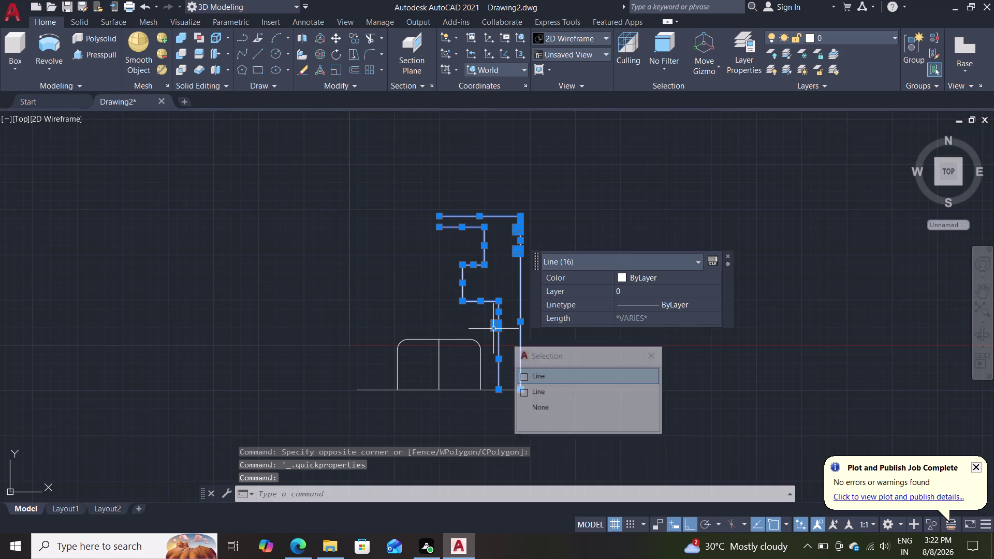
scroll(up, 3)
scroll(up, 3)
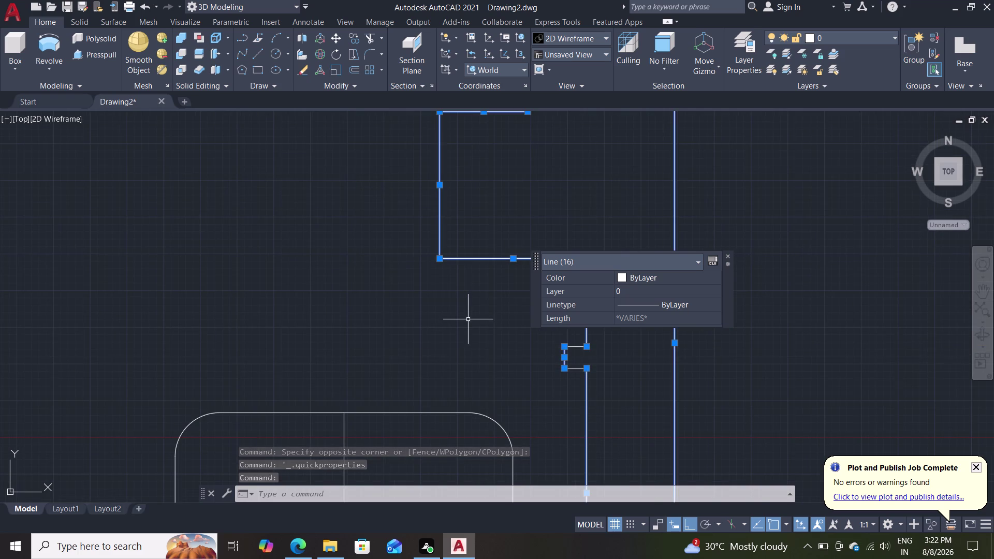
scroll(up, 3)
middle_drag(496, 342, 454, 301)
scroll(up, 3)
scroll(down, 3)
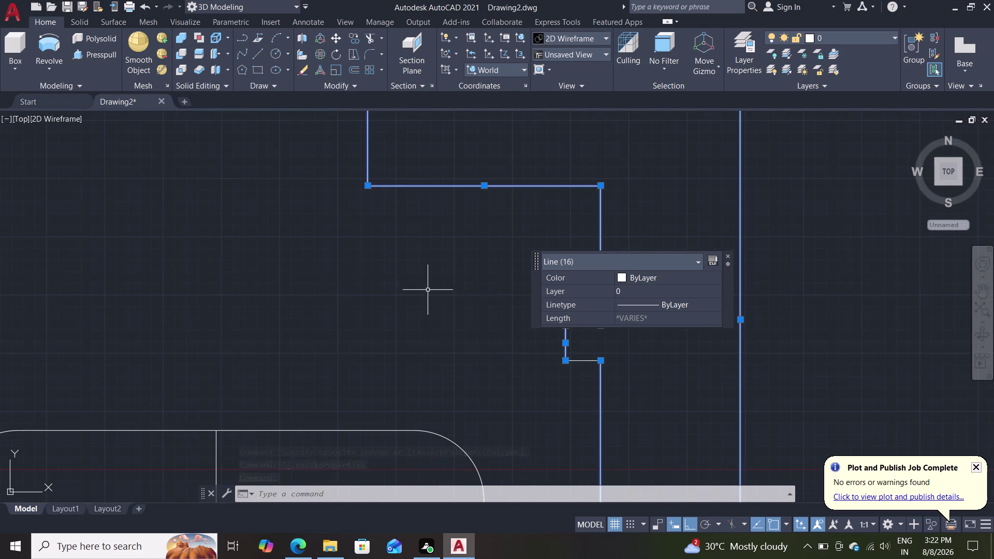
click(727, 255)
click(584, 360)
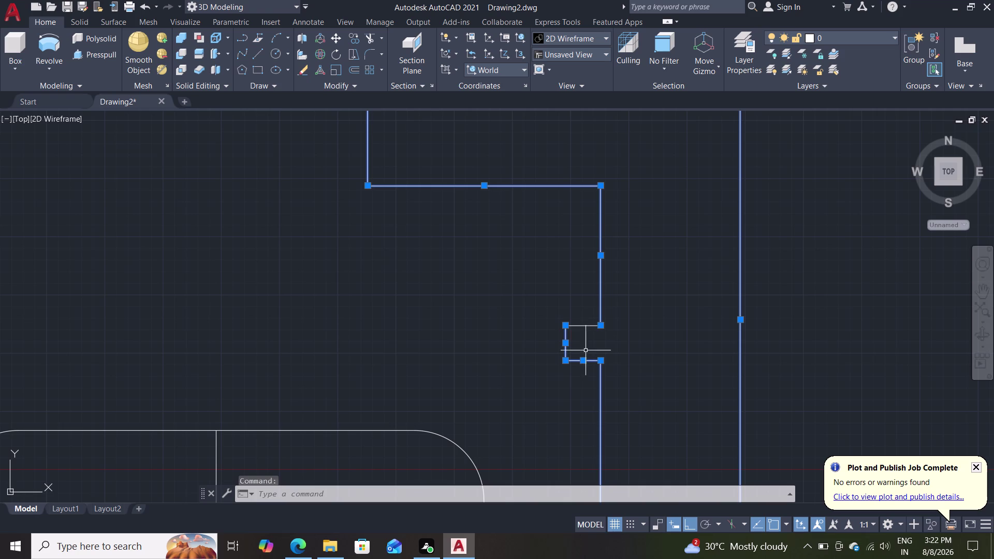
click(586, 327)
scroll(down, 3)
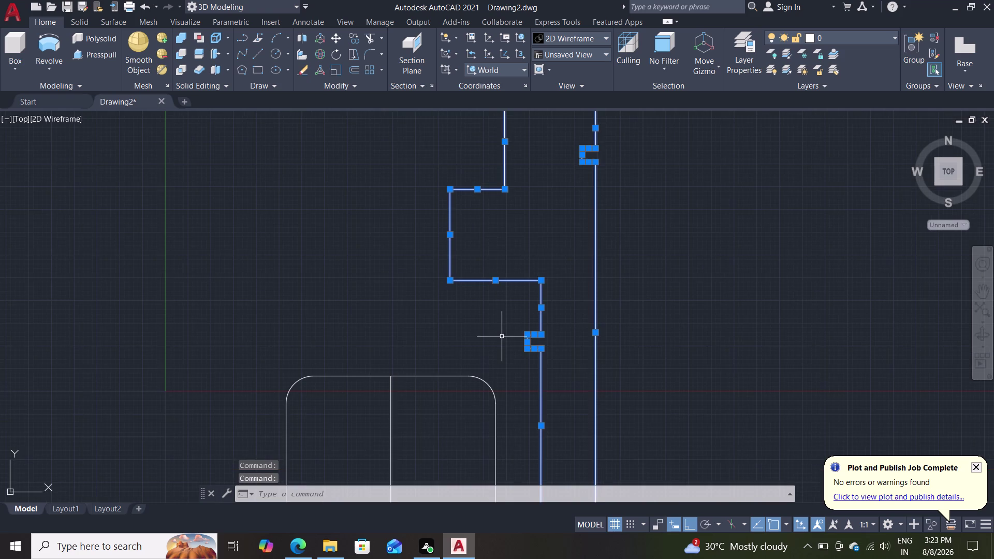
scroll(down, 3)
key(j)
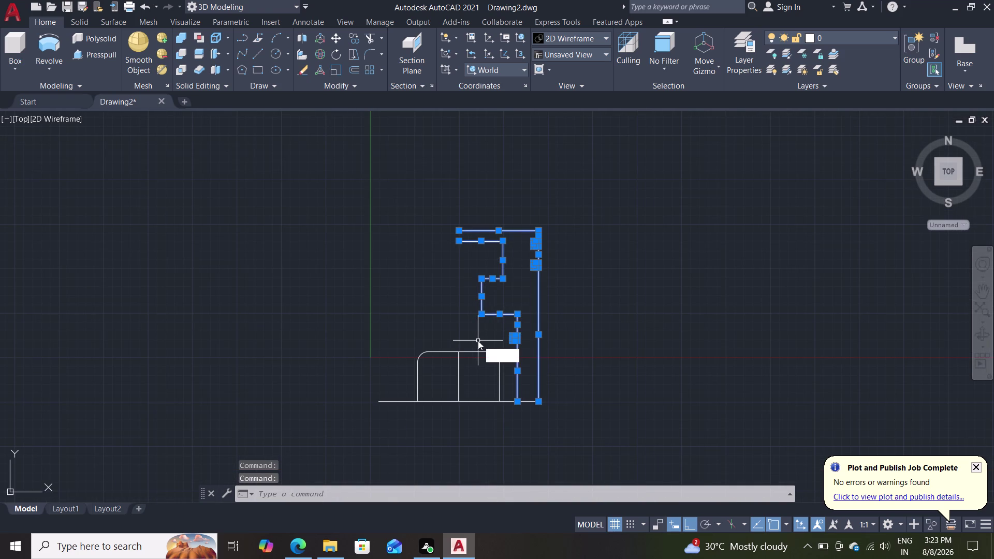
key(Return)
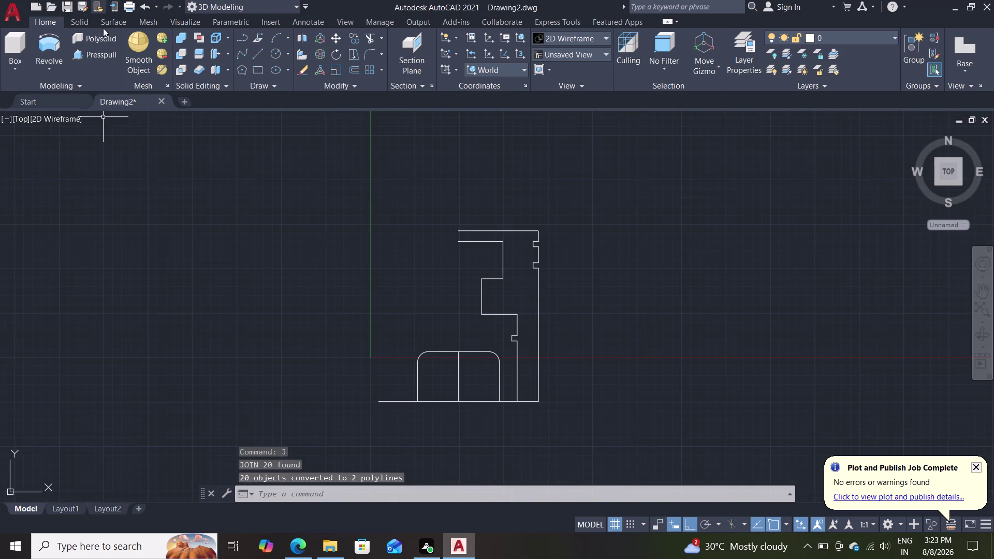
Check the outer profile, inner profile and bottom base line by selecting them.
click(540, 298)
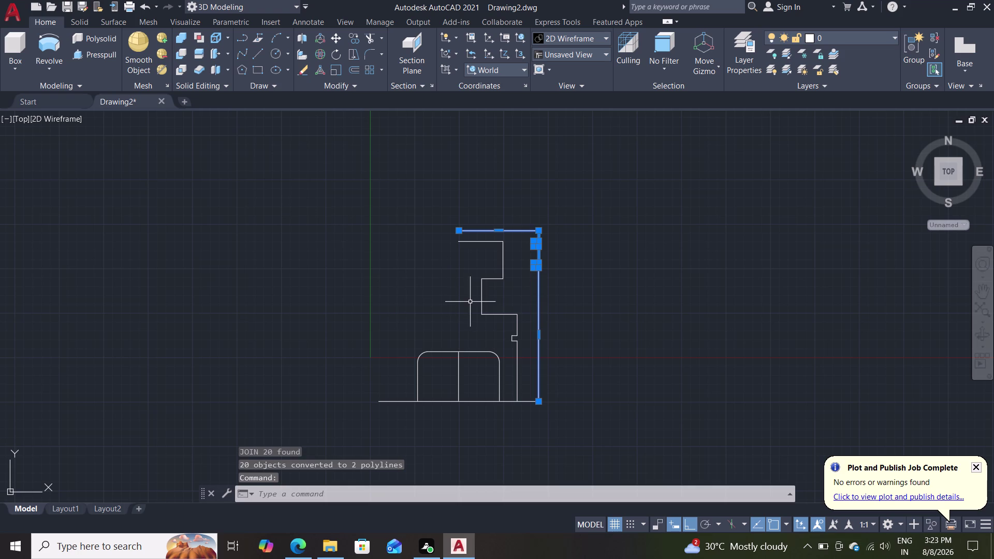
key(Escape)
scroll(up, 3)
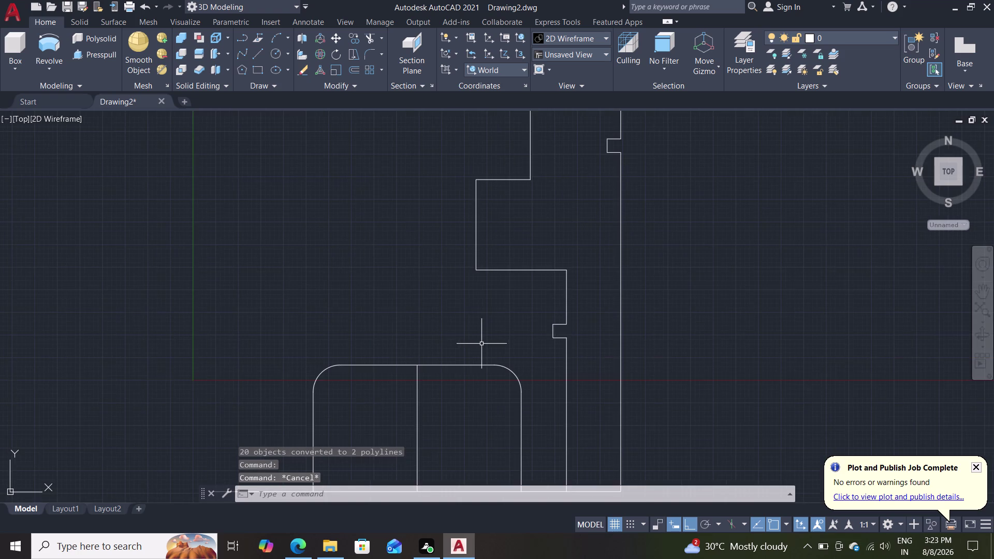
scroll(down, 3)
scroll(up, 3)
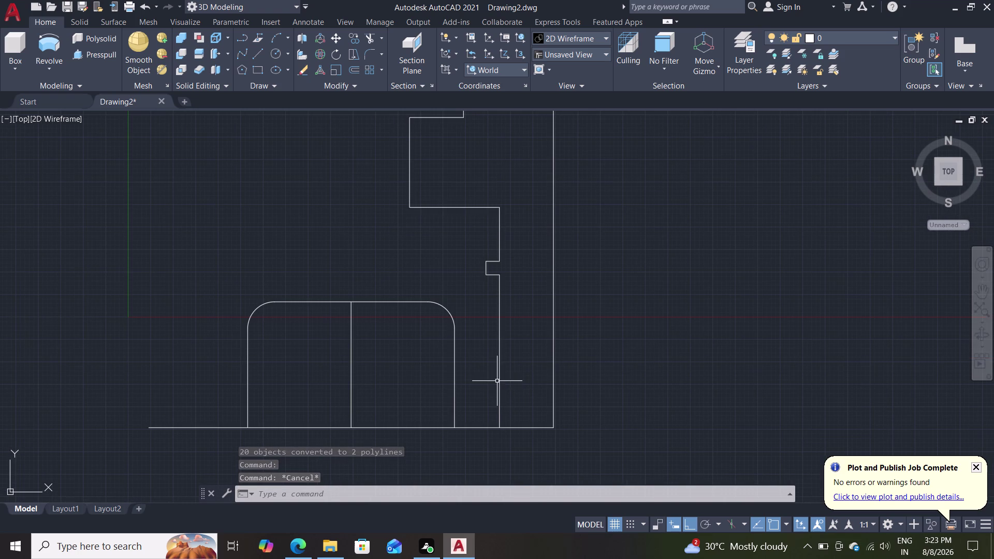
click(500, 379)
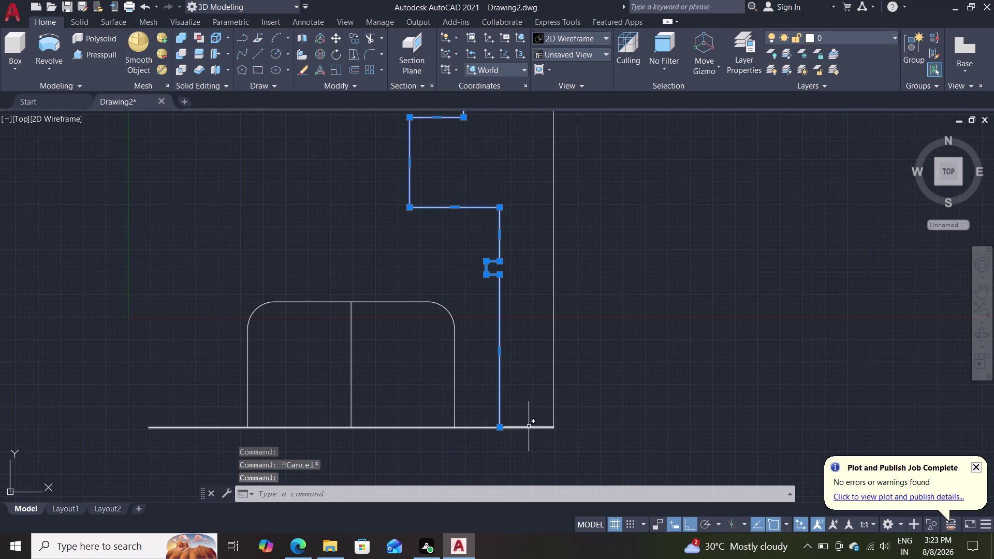
click(529, 426)
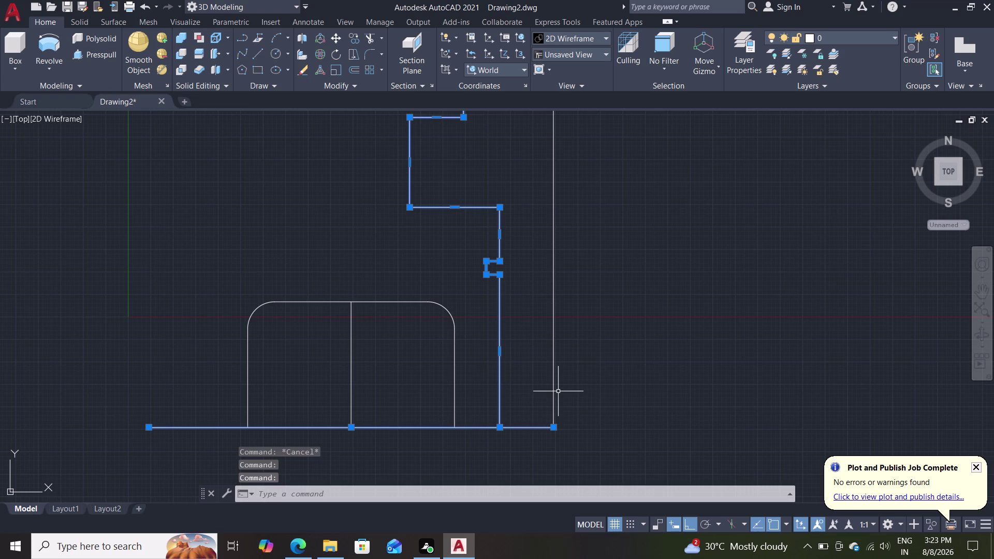
key(Escape)
Draw a line across the bottom gap from the profile corner to the outer wall's base.
key(l)
key(Return)
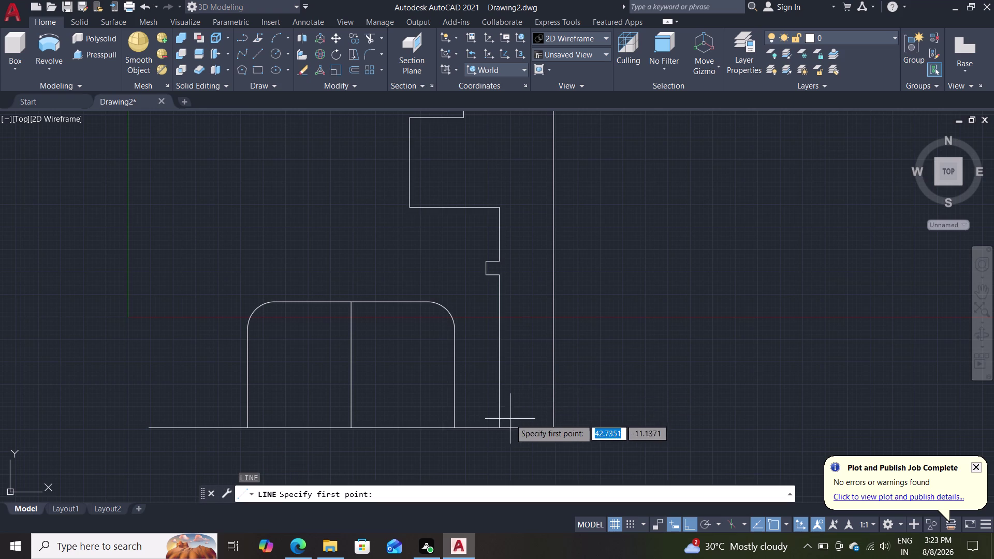
click(501, 427)
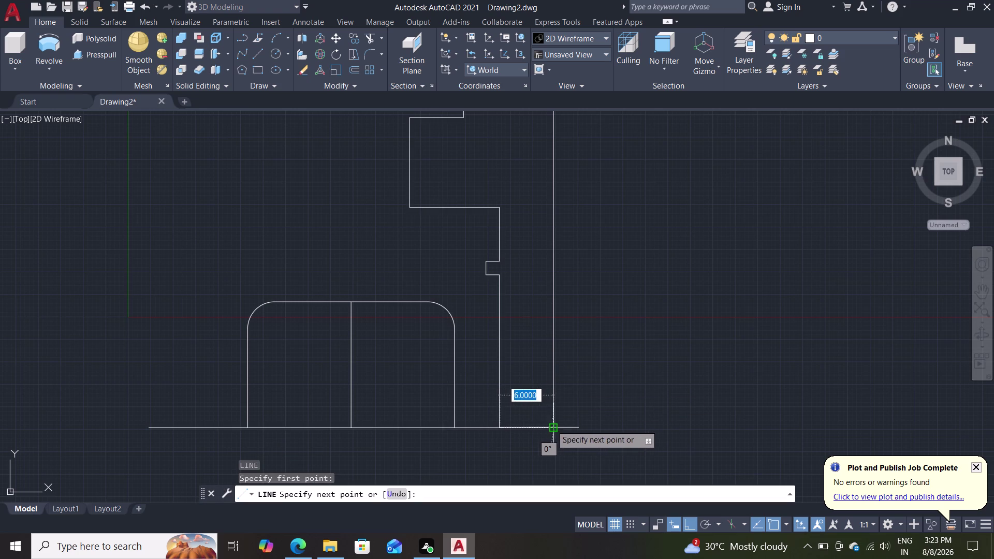
click(551, 425)
key(Escape)
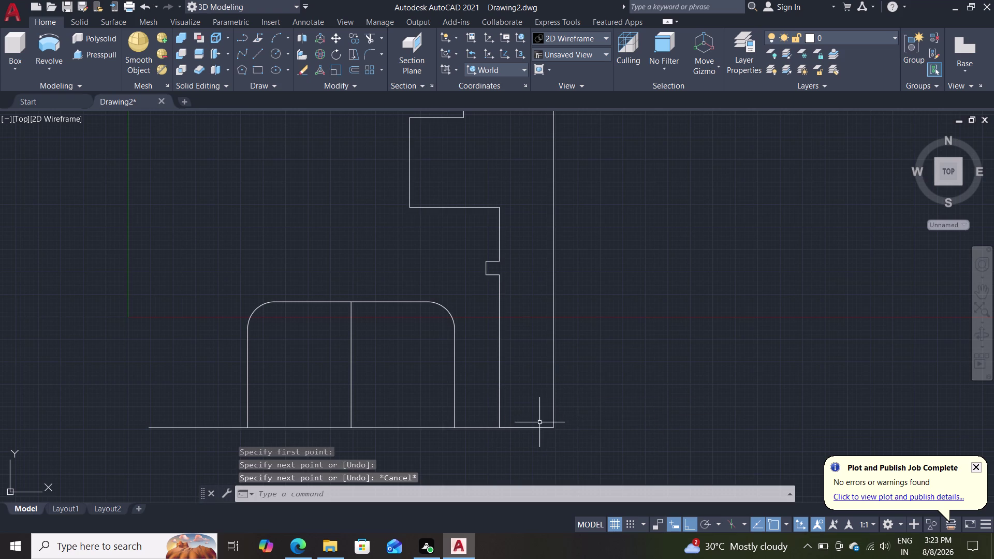
Join the inner profile, new bottom line and outer wall into one polyline.
click(535, 427)
click(500, 400)
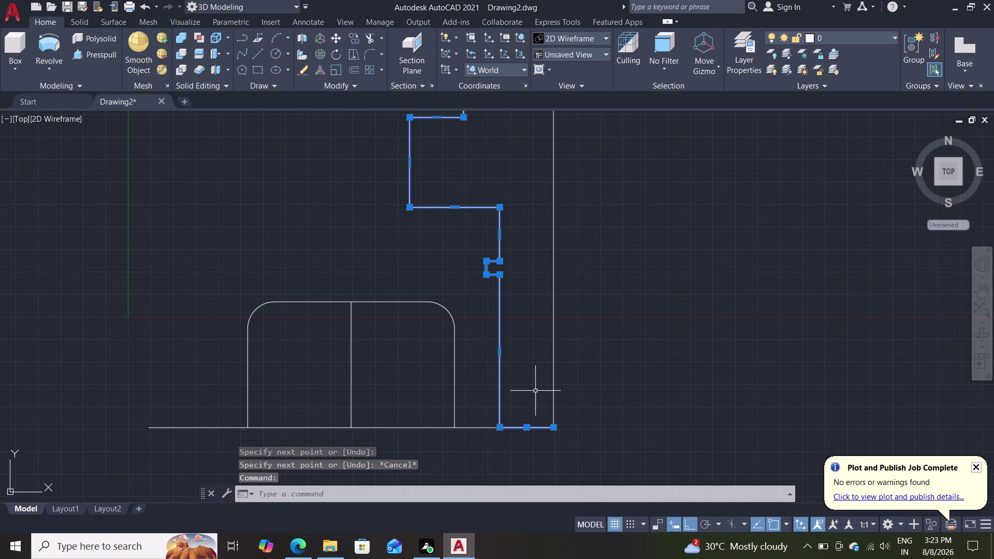
click(554, 391)
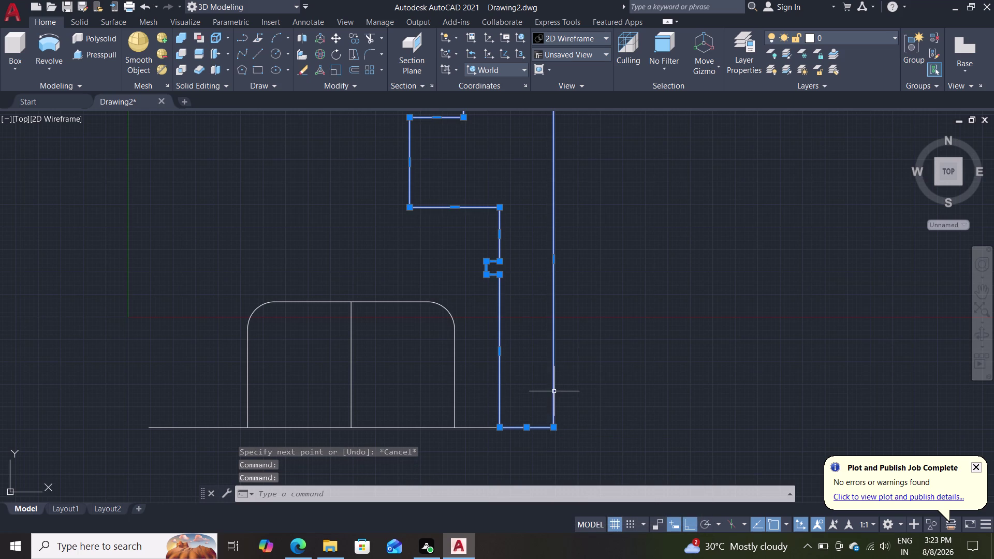
key(j)
key(Return)
scroll(down, 3)
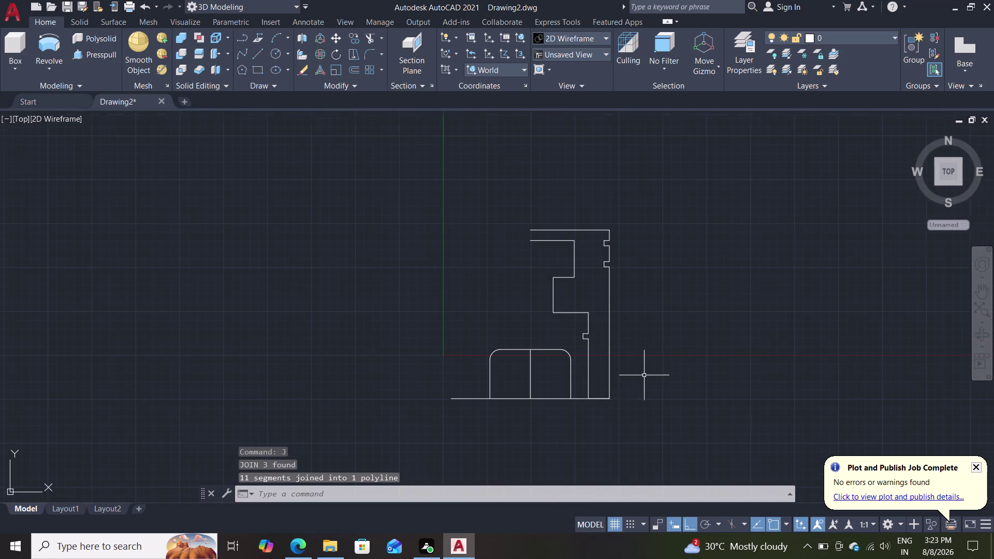
click(609, 317)
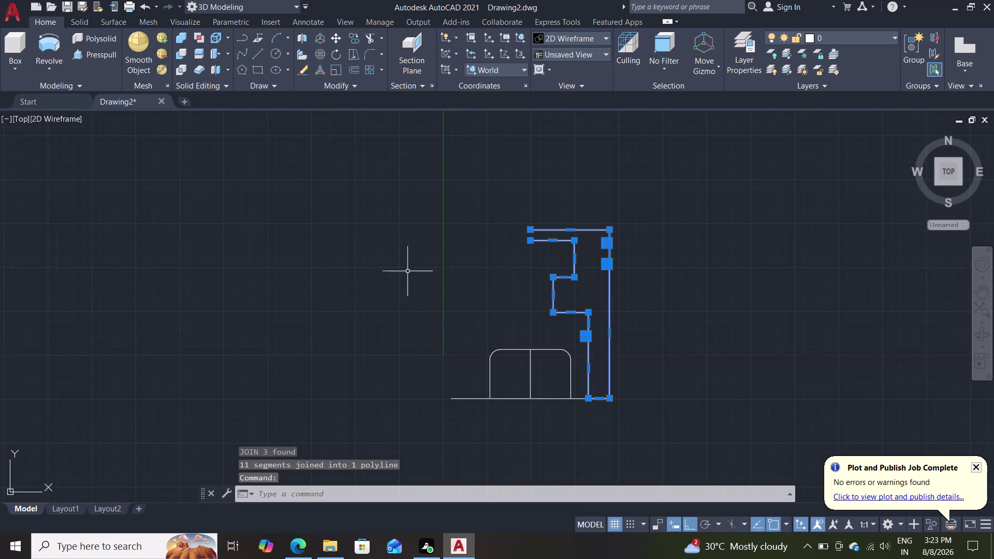
click(42, 40)
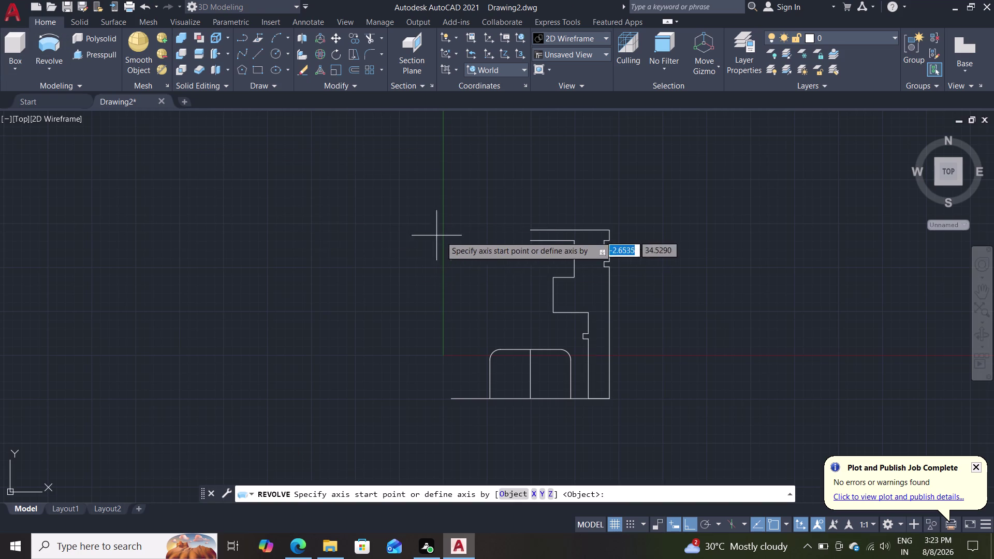
Revolve the profile 360° about a vertical axis from its top-left point.
click(527, 230)
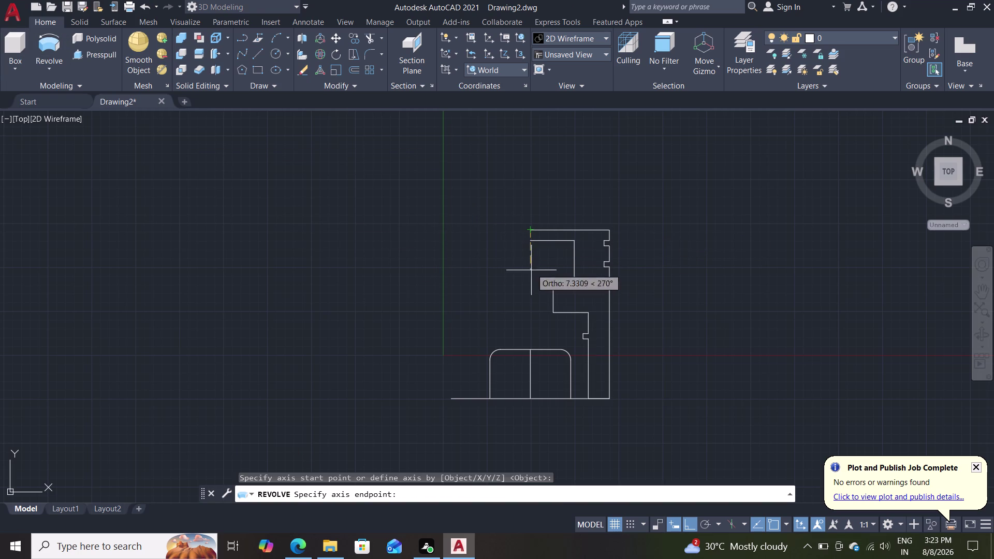
click(532, 399)
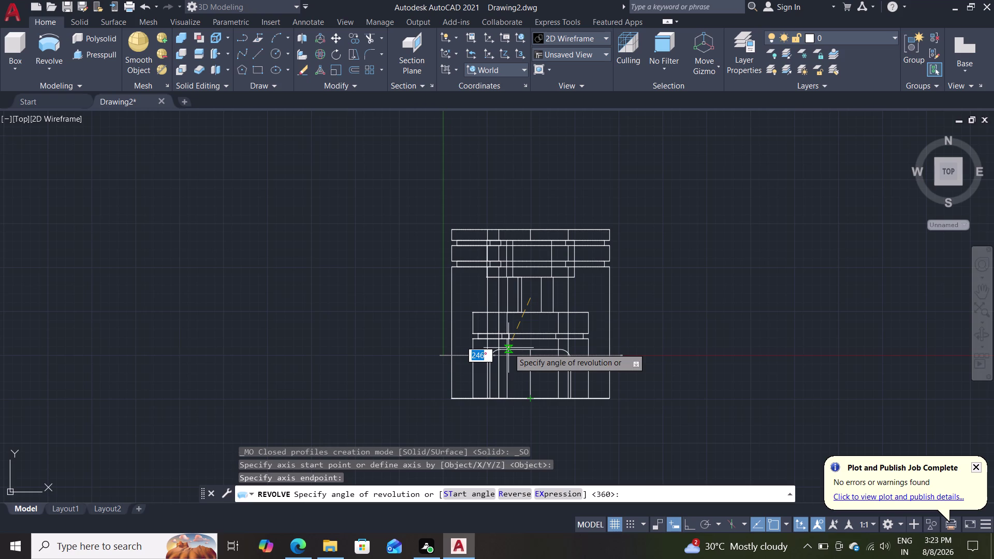
text(360)
key(Return)
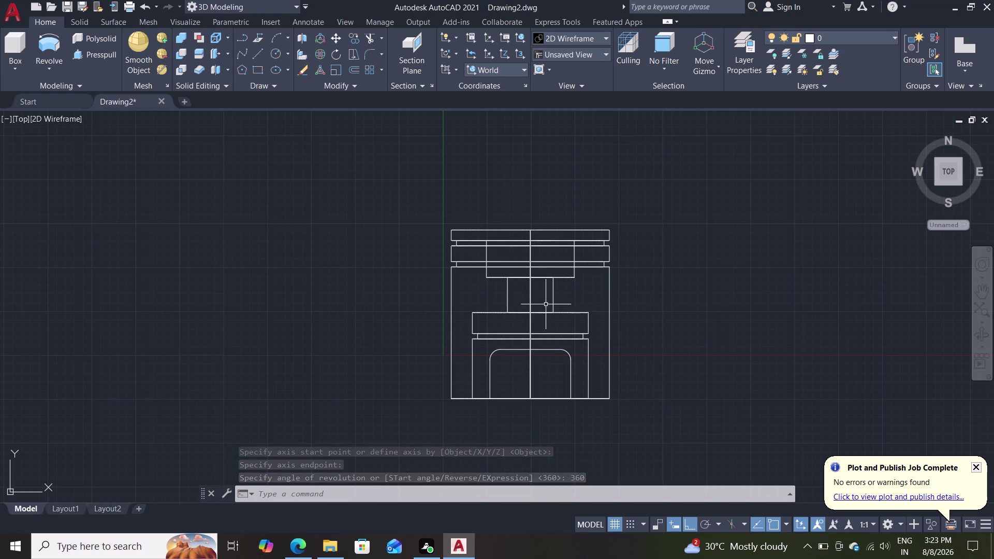
scroll(down, 3)
scroll(up, 3)
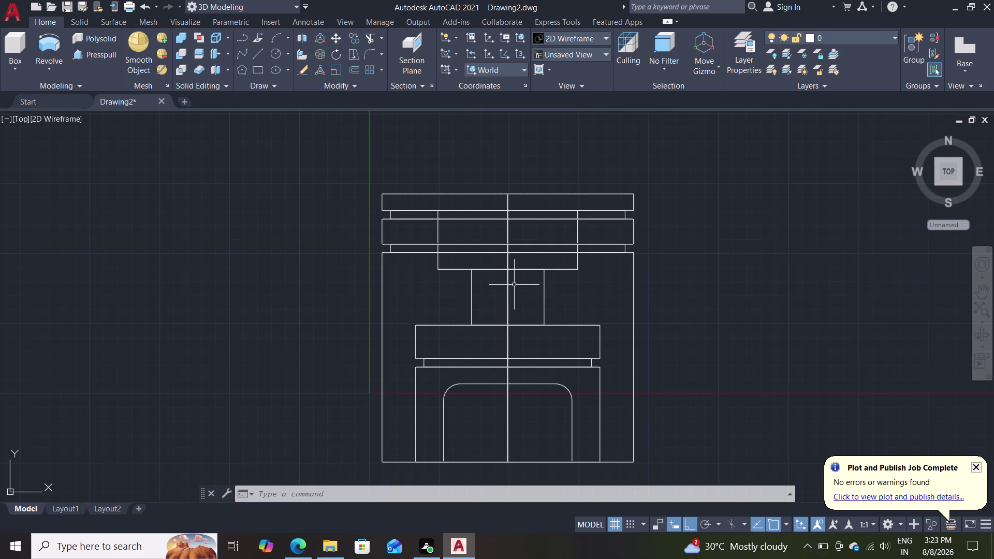
click(568, 49)
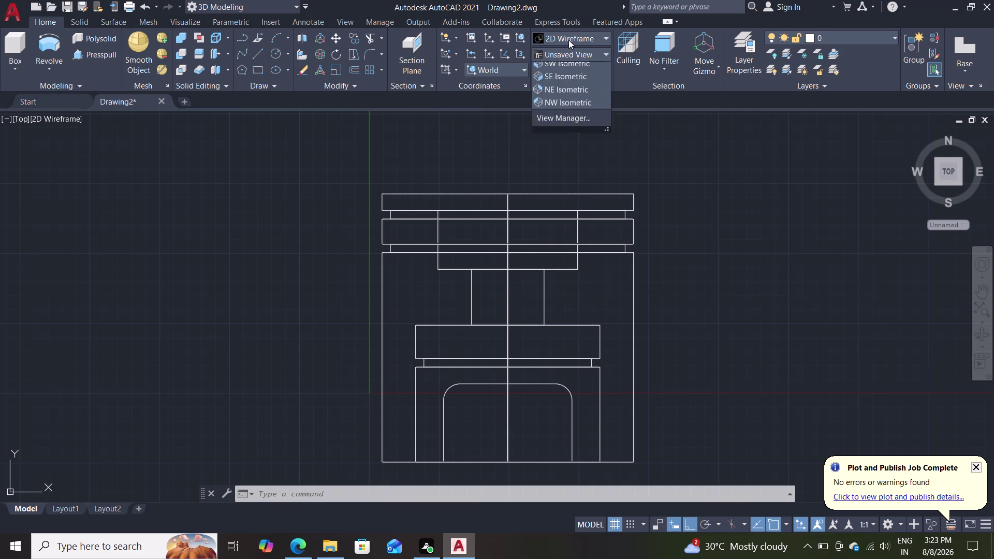
Apply the Shades of Gray style from the Visual Styles list.
click(568, 40)
double_click(574, 36)
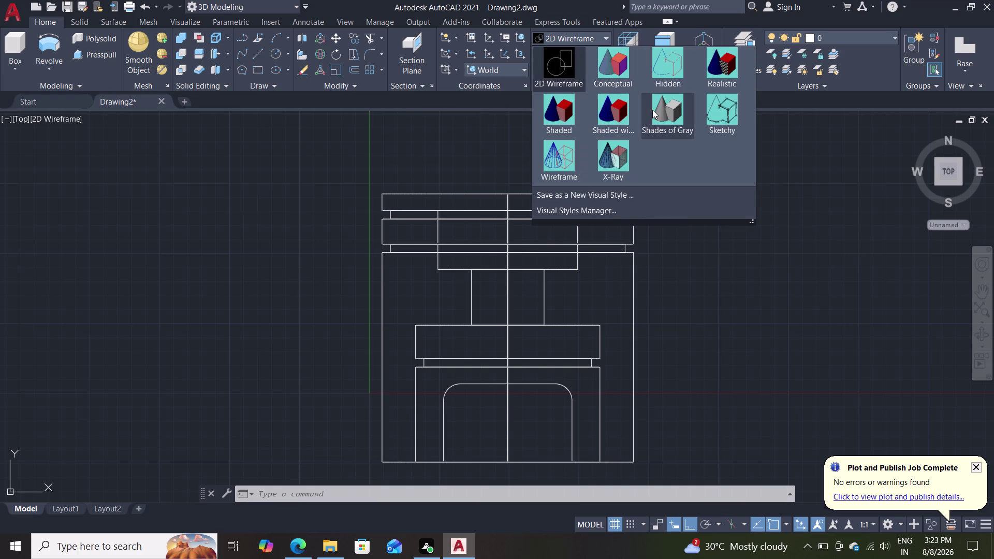
click(673, 117)
scroll(down, 3)
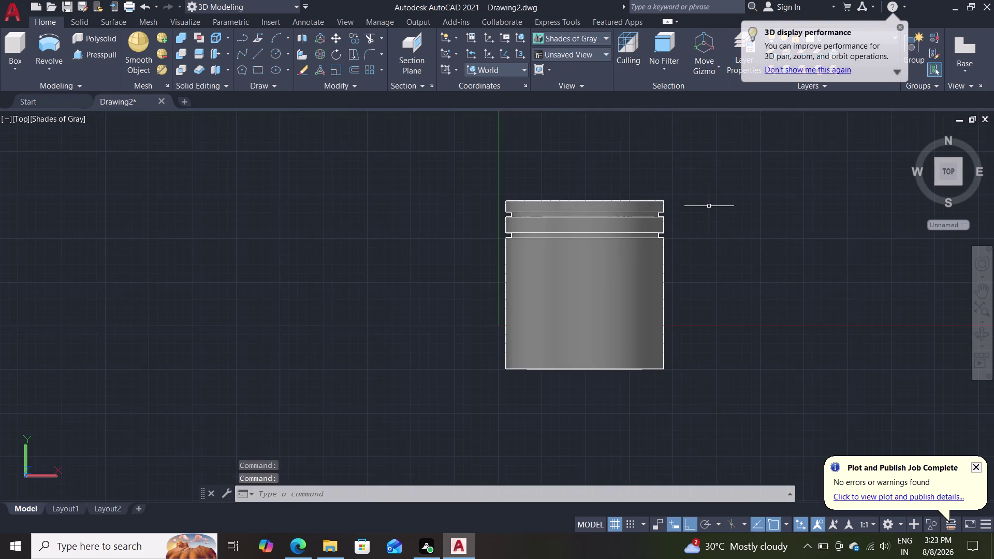
scroll(up, 3)
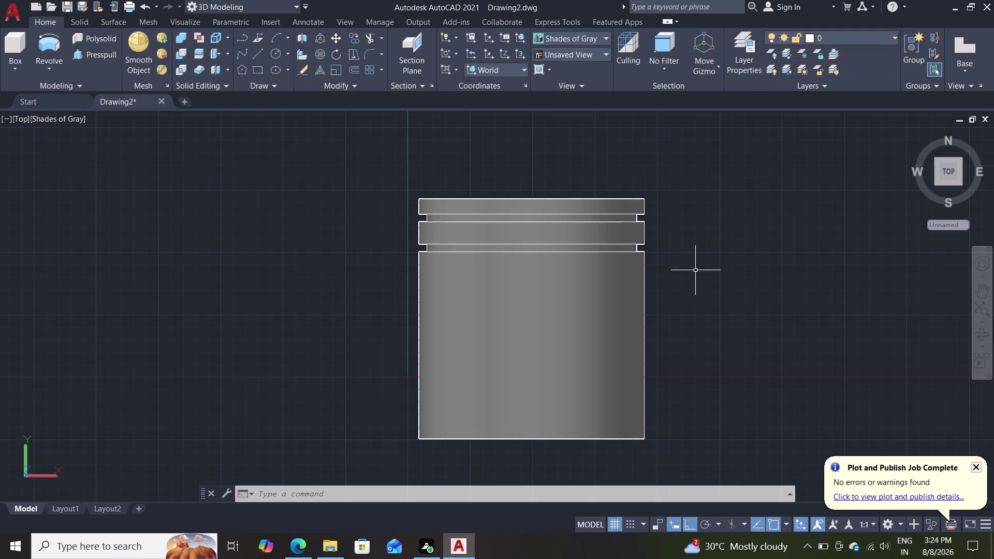
Orbit and zoom around the piston to inspect its end faces, hollow underside and inner boss.
middle_drag(692, 262, 695, 299)
middle_drag(695, 219, 702, 294)
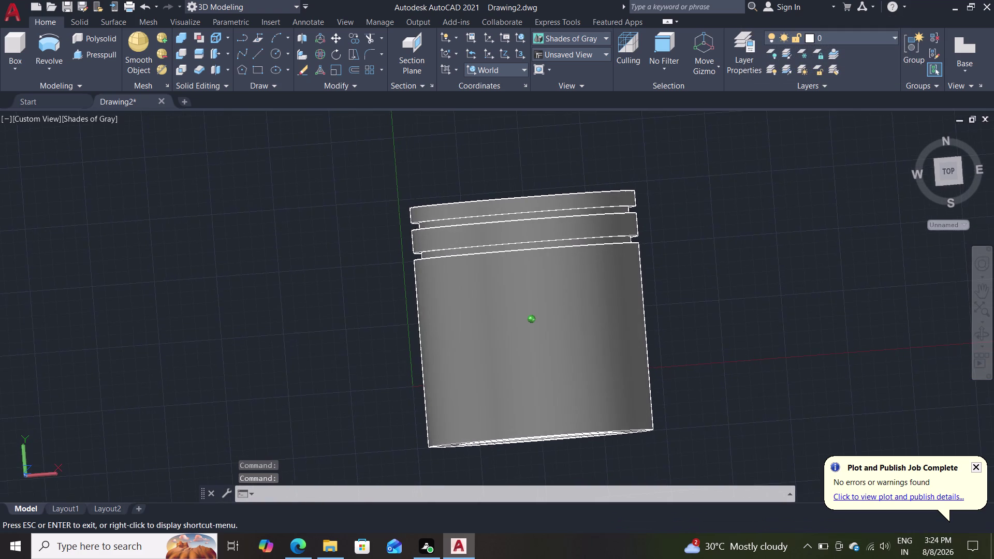
middle_drag(701, 294, 837, 183)
middle_drag(361, 291, 387, 269)
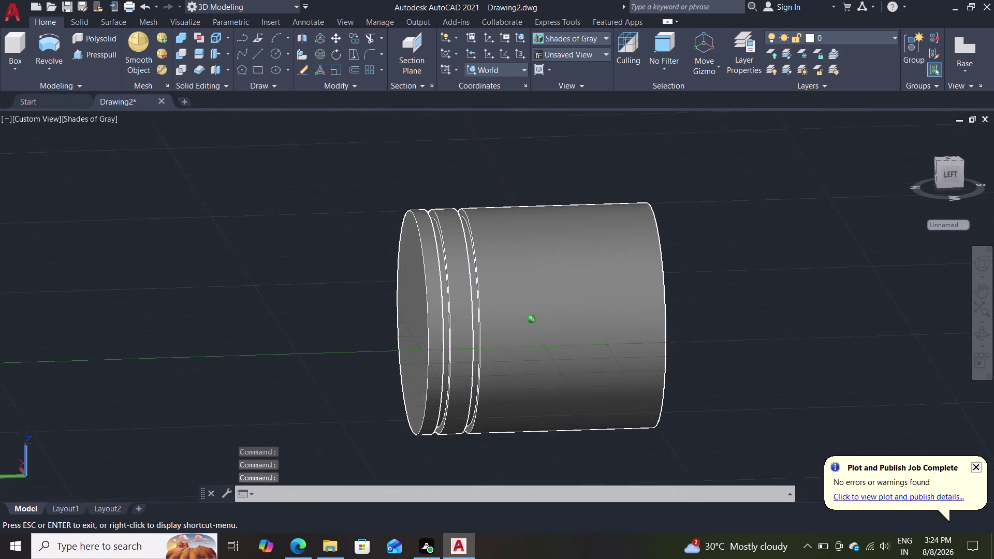
middle_drag(387, 270, 421, 320)
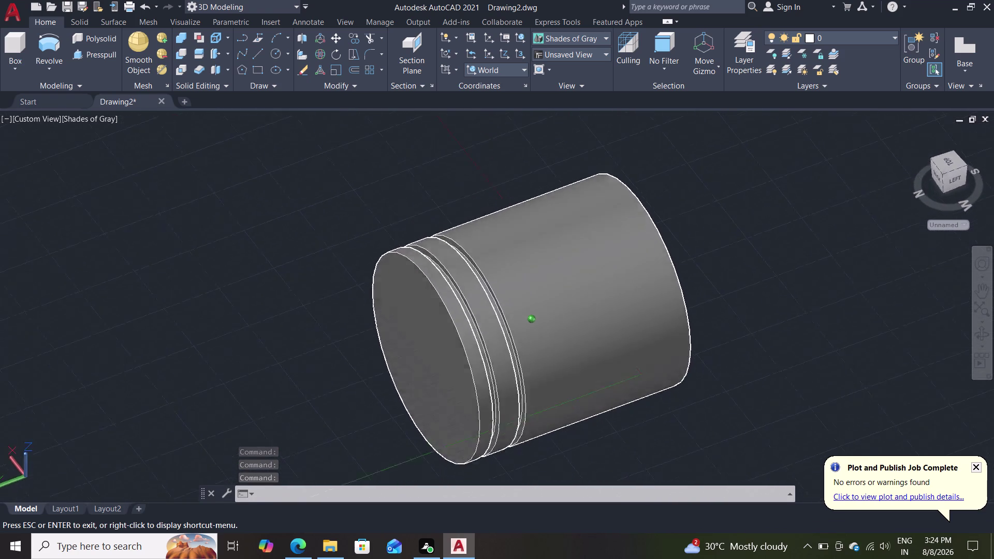
middle_drag(421, 320, 463, 282)
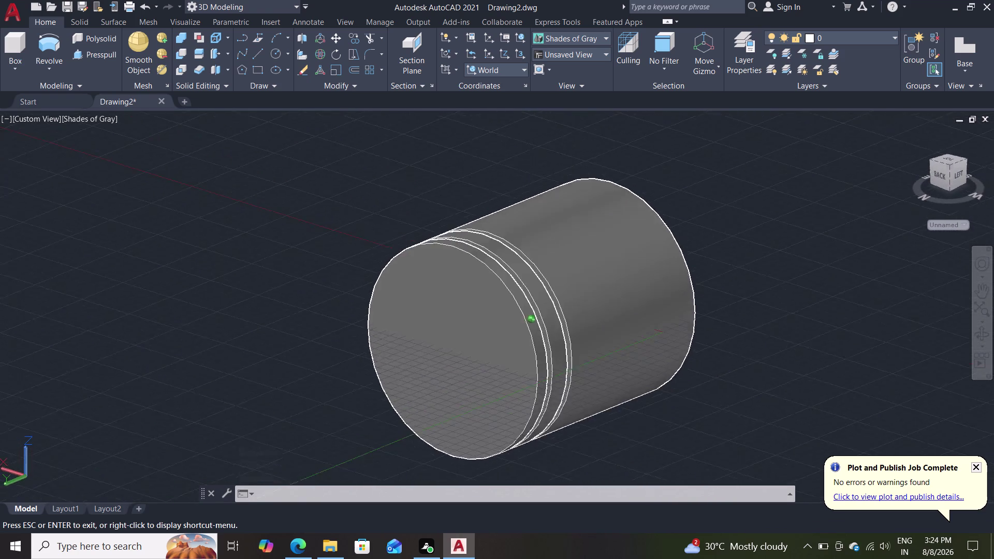
middle_drag(462, 282, 356, 201)
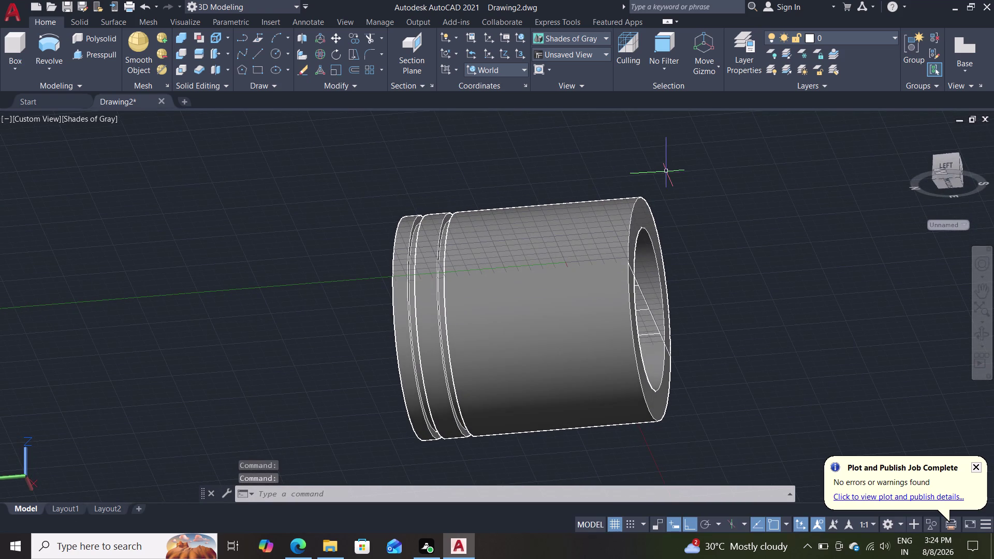
middle_drag(683, 190, 576, 317)
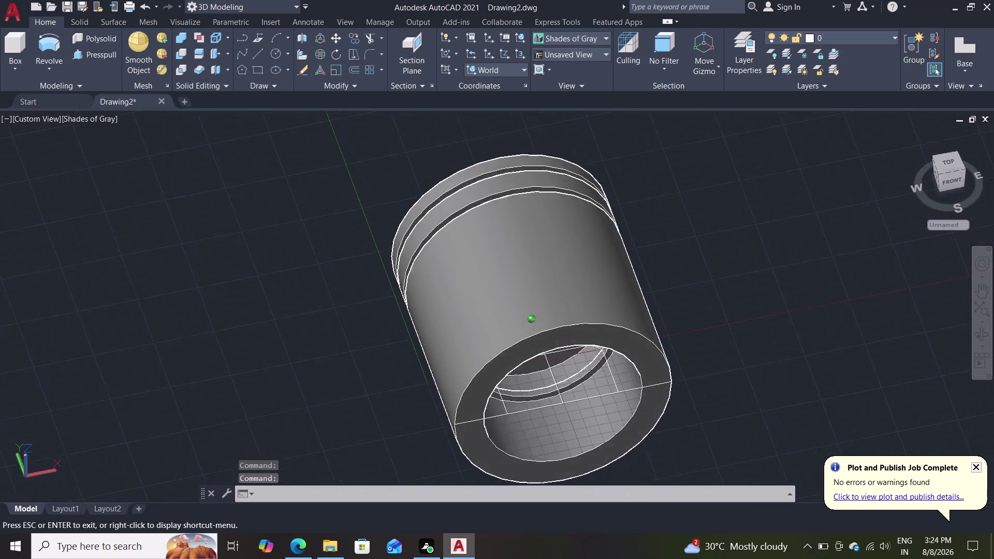
middle_drag(576, 317, 562, 305)
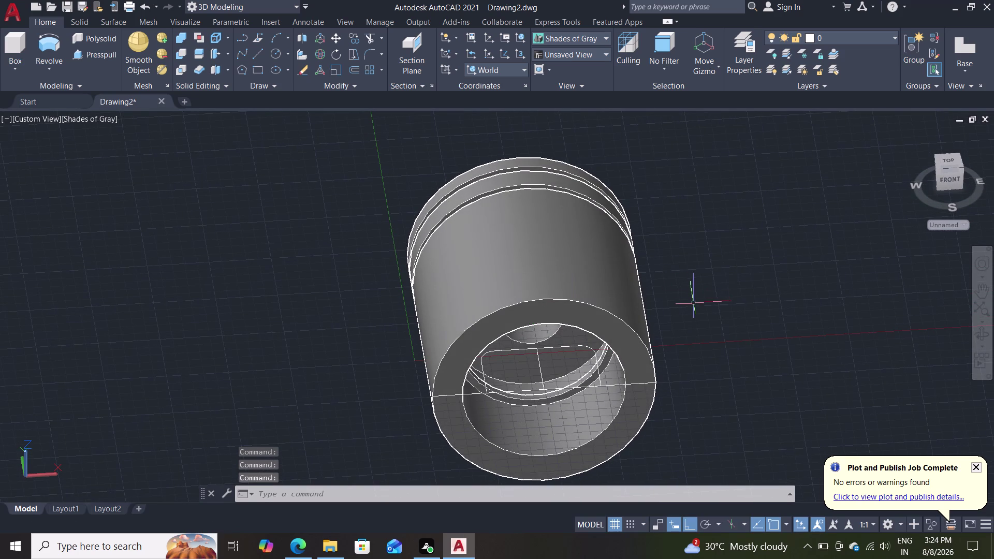
middle_drag(708, 320, 707, 303)
scroll(up, 3)
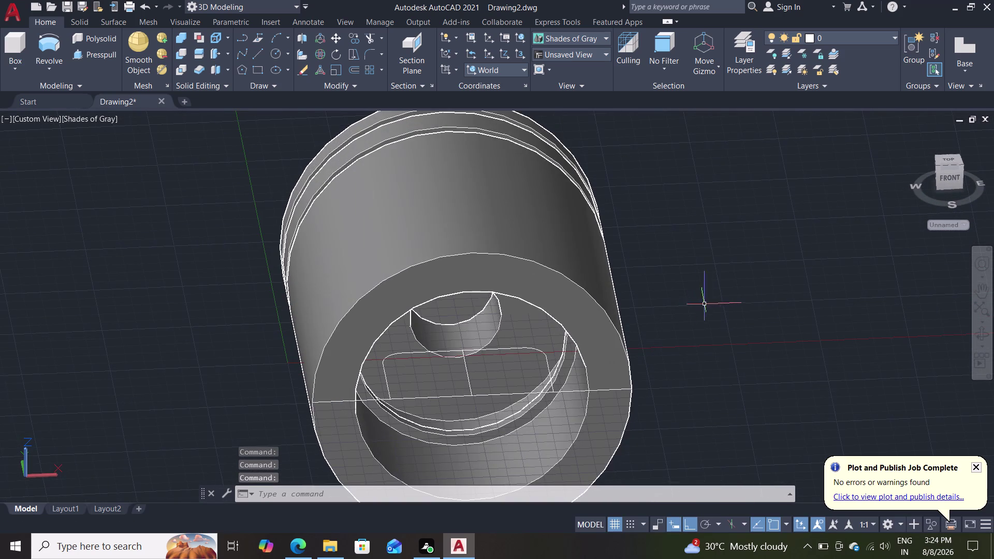
scroll(down, 3)
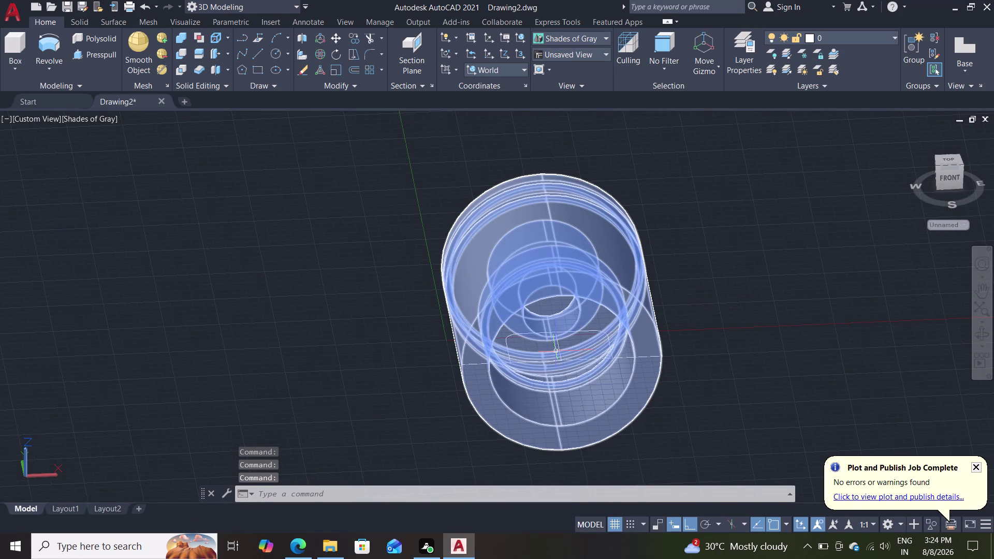
click(559, 349)
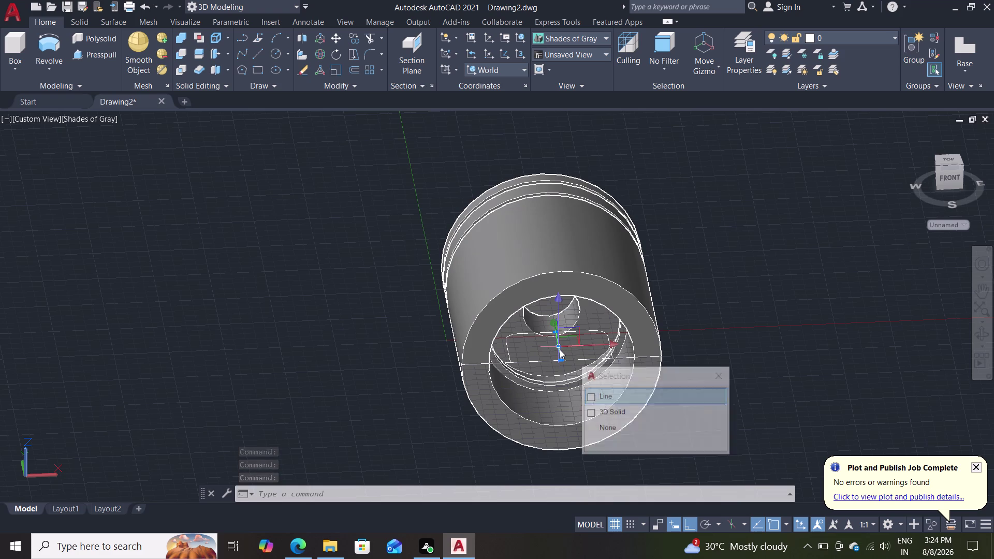
Erase the leftover profile line and switch the visual style to 2D Wireframe.
key(Delete)
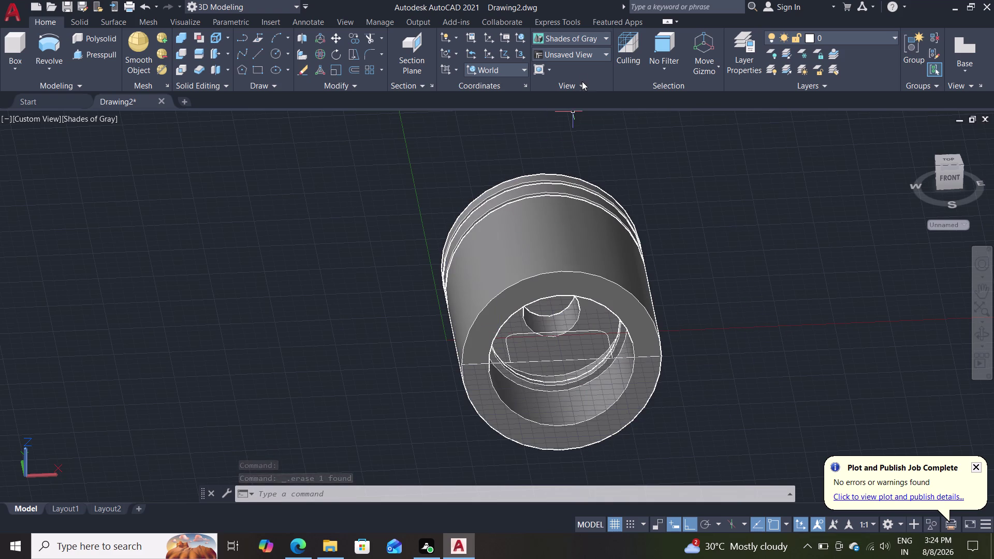
double_click(593, 37)
double_click(605, 35)
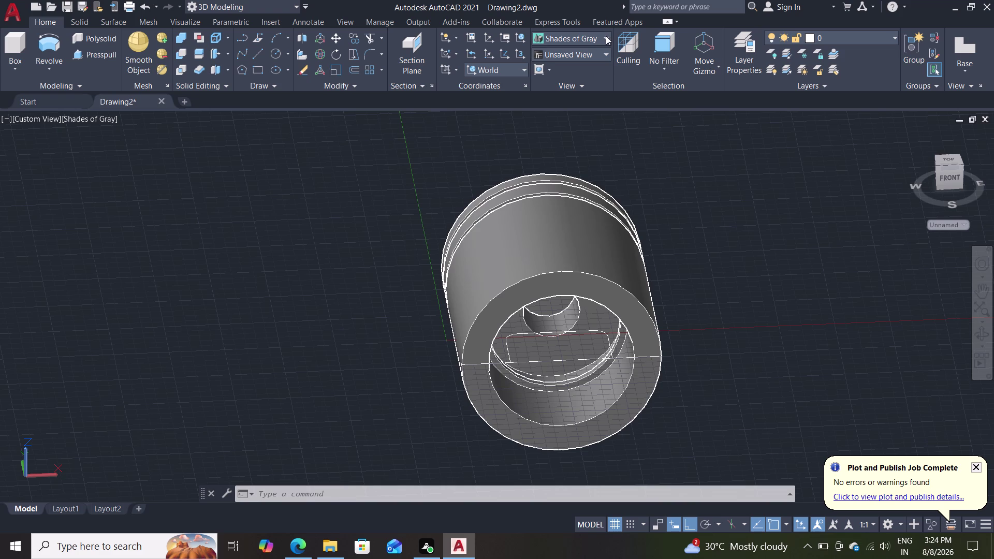
click(606, 37)
Switch to wireframe and select the slot outline's two straight side lines via selection cycling.
click(562, 71)
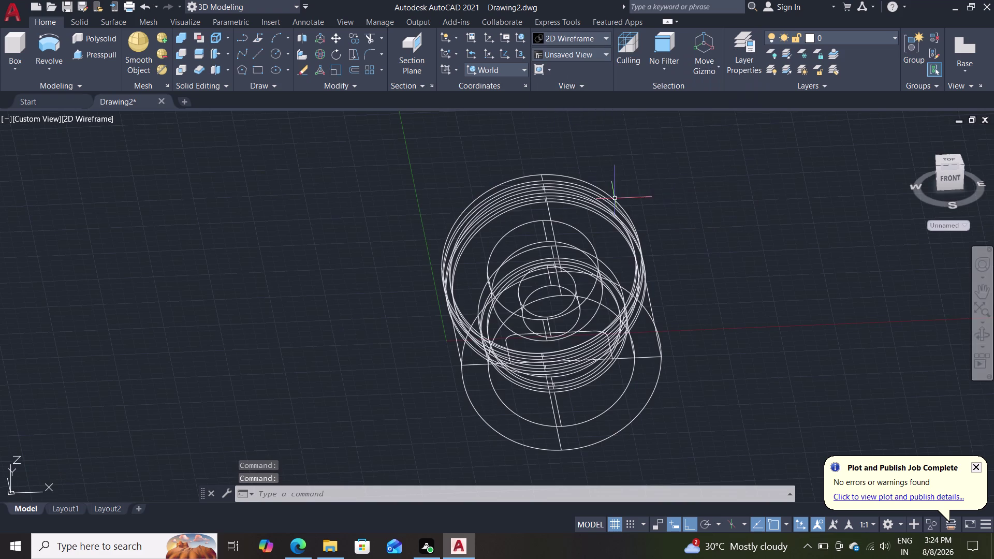
click(507, 348)
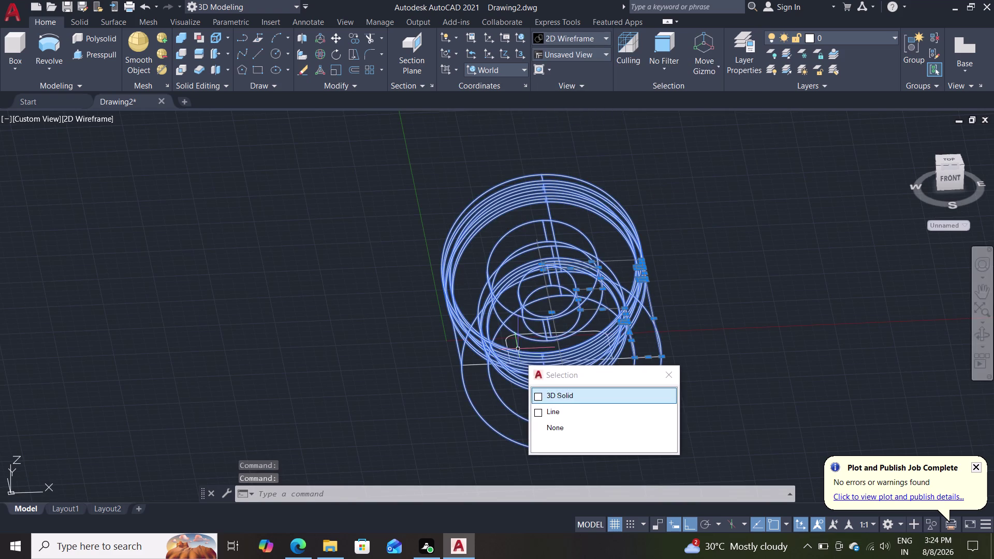
click(582, 413)
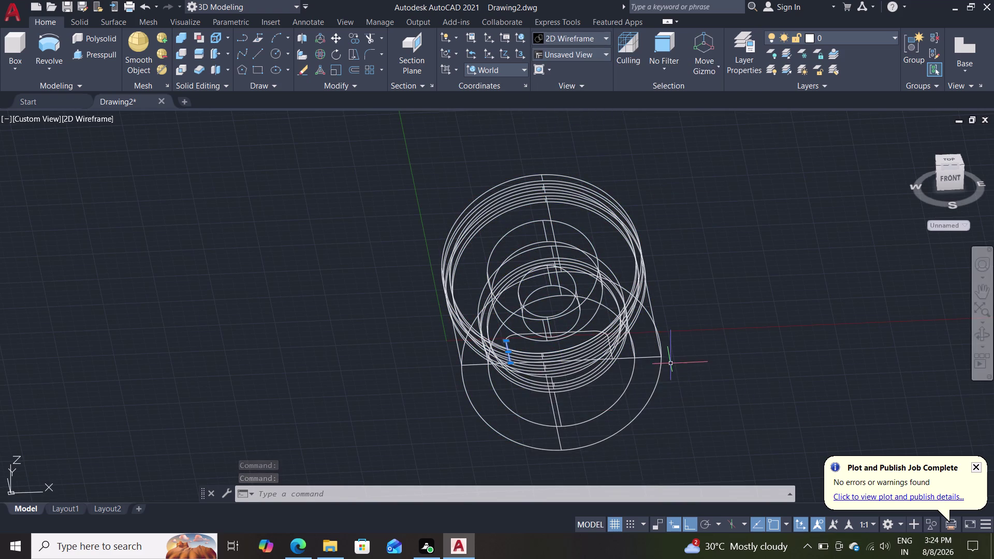
scroll(up, 3)
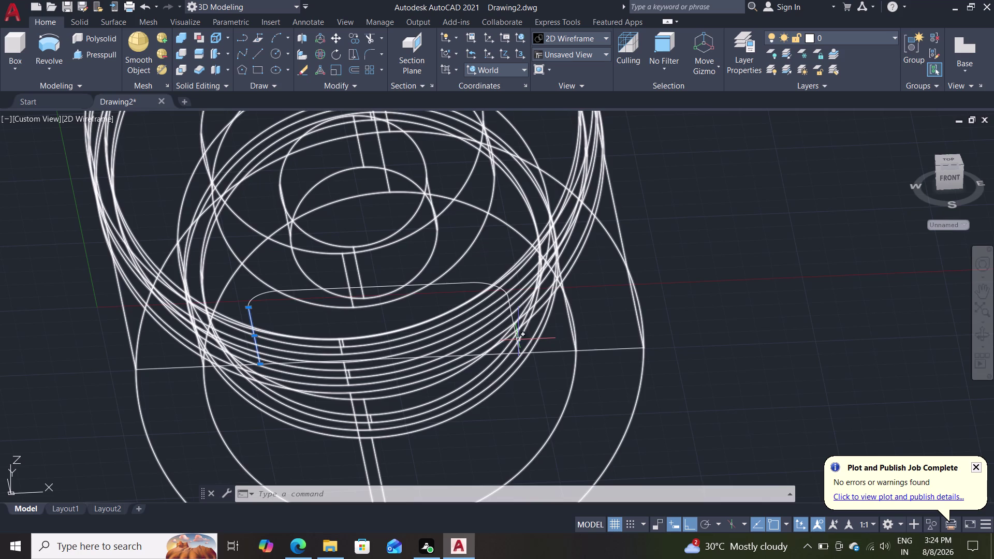
click(517, 339)
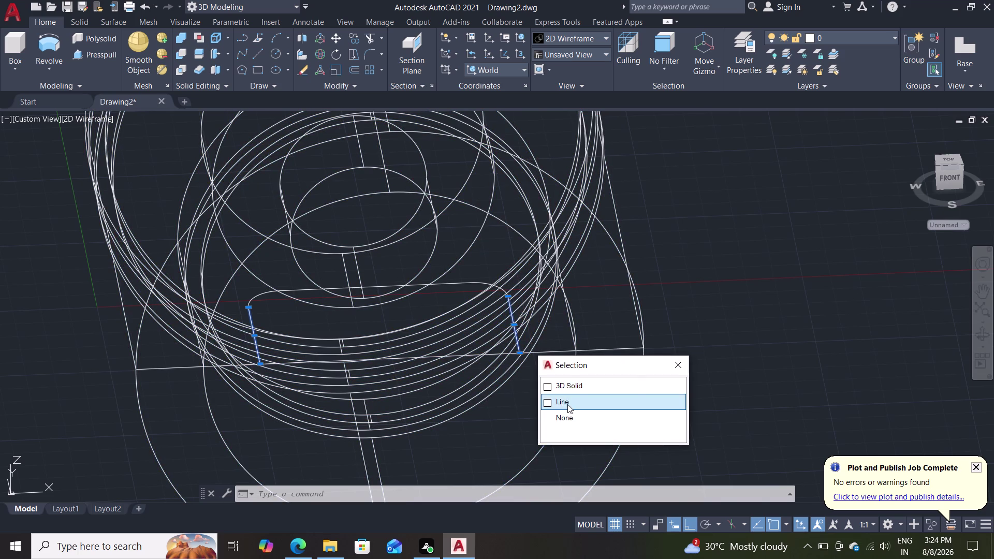
click(567, 405)
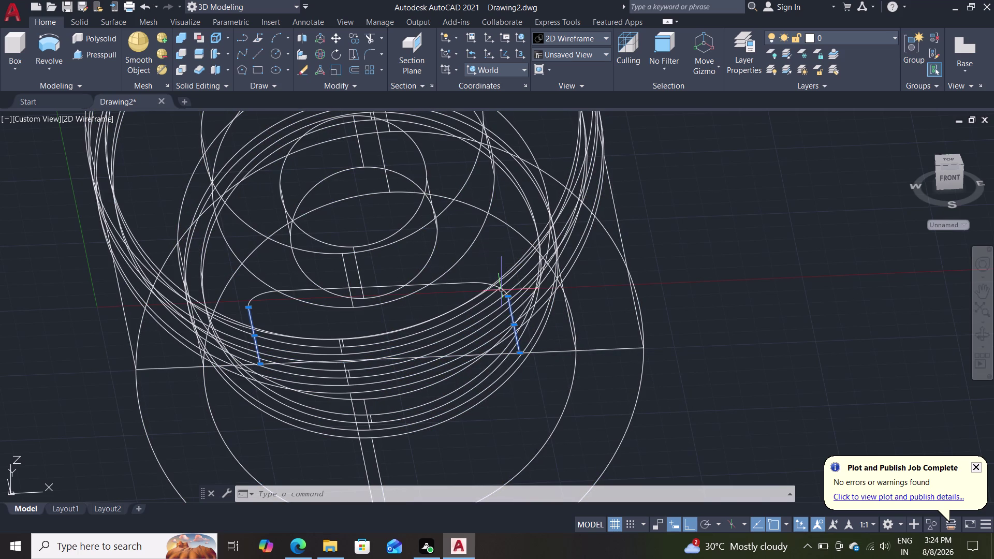
Add the slot's top edge and corner arcs, then JOIN all pieces into one polyline.
click(501, 290)
click(479, 283)
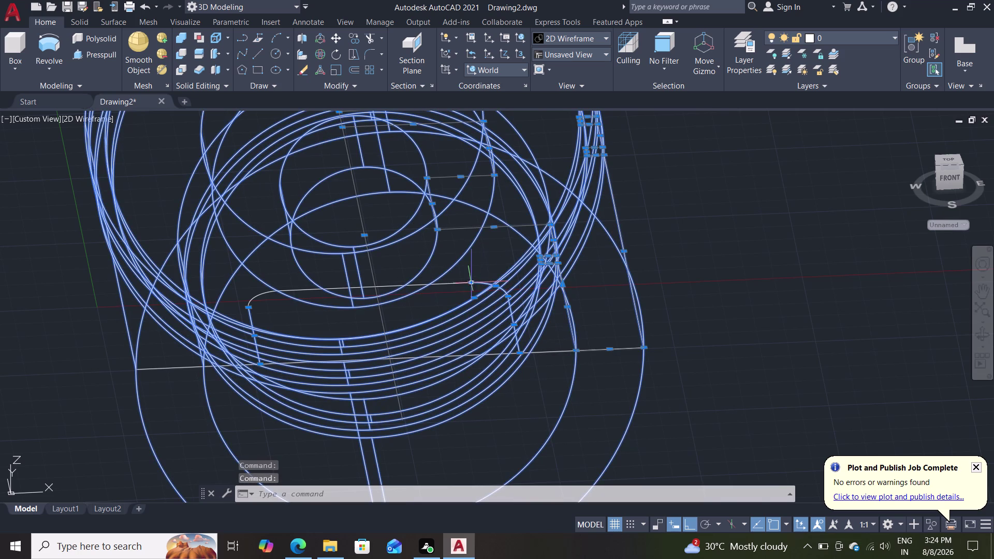
click(447, 283)
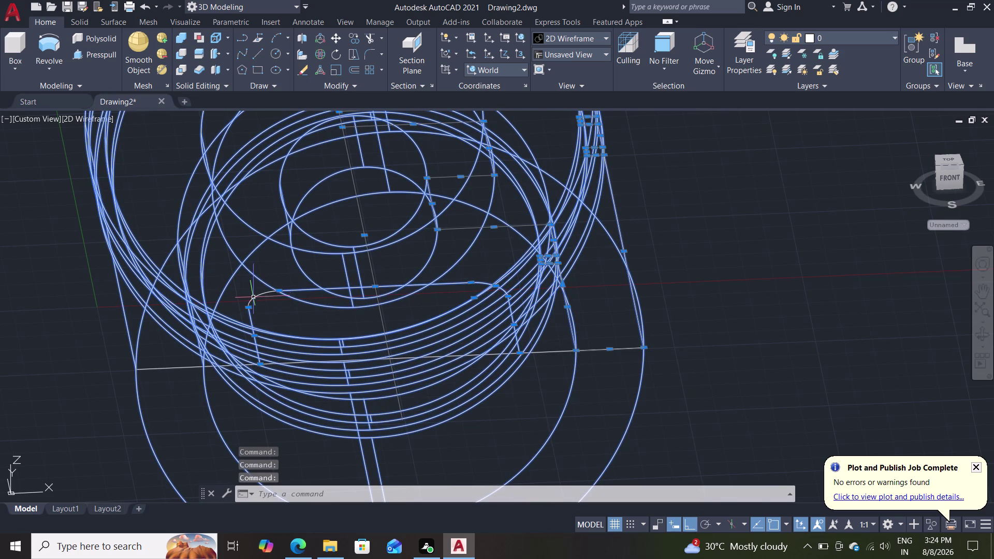
click(256, 294)
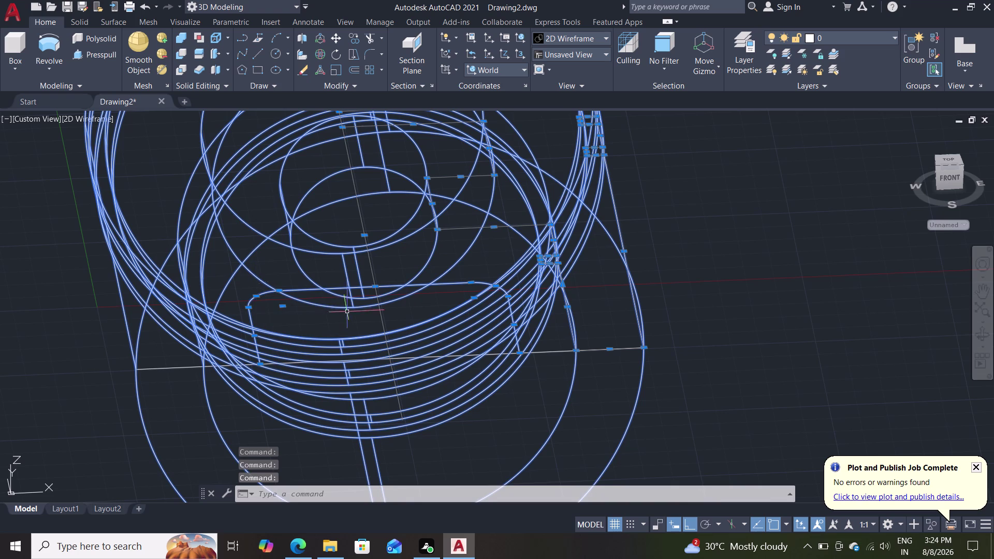
key(j)
key(Return)
scroll(down, 3)
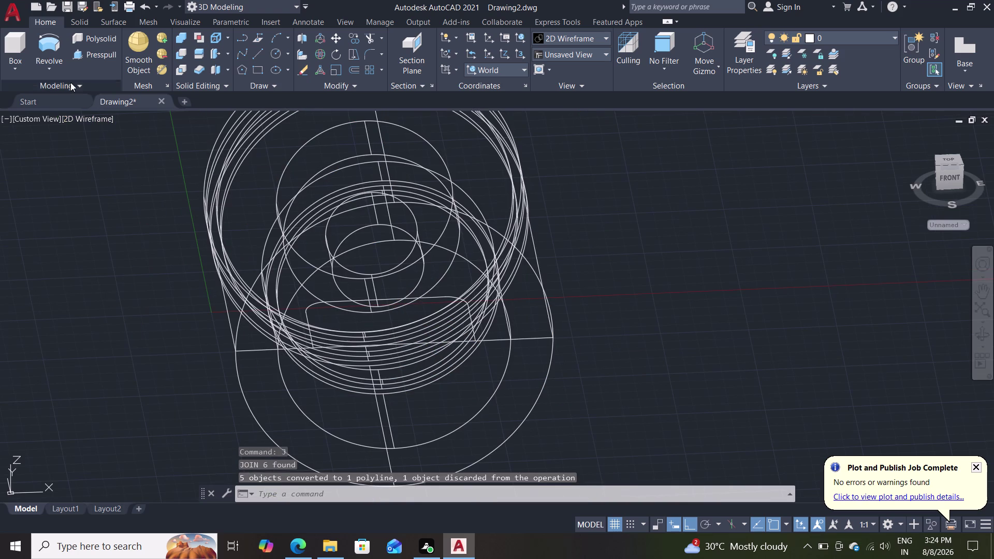
click(101, 58)
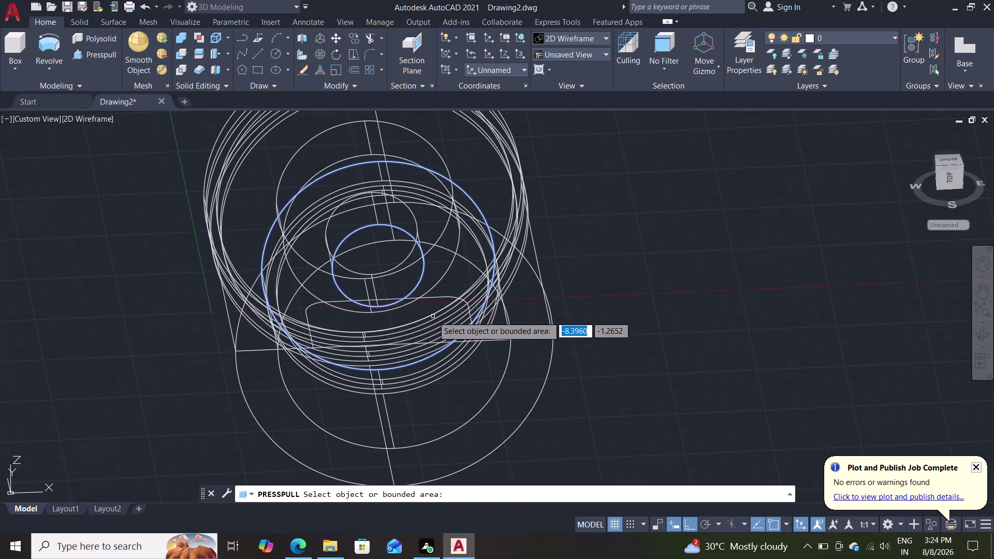
Presspull the slot outline upward into a rectangular block rising through the piston.
click(471, 340)
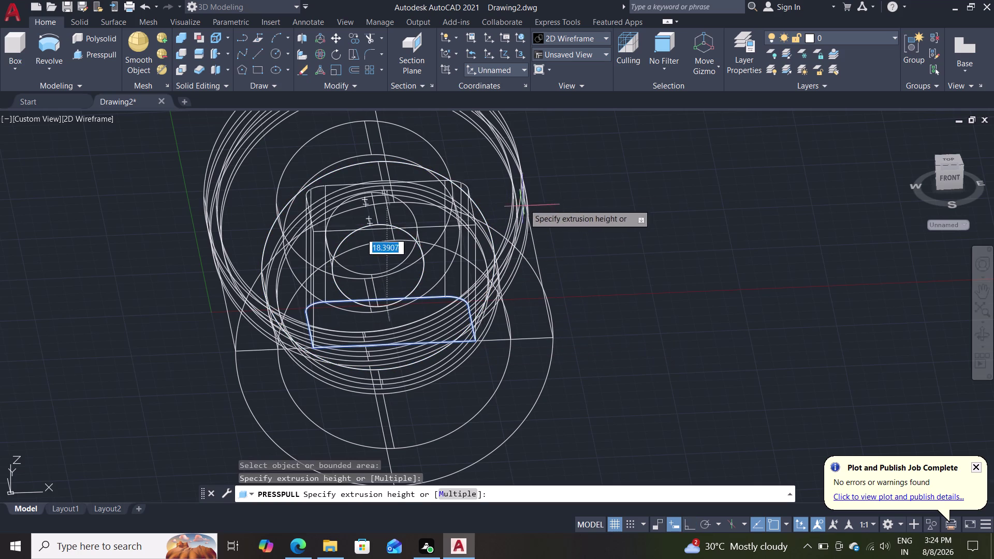
scroll(down, 3)
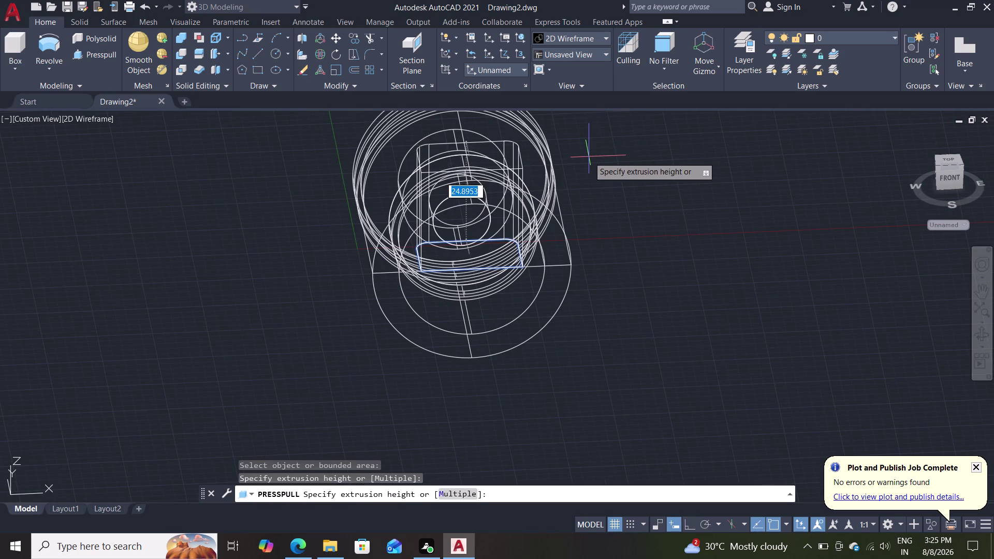
click(607, 137)
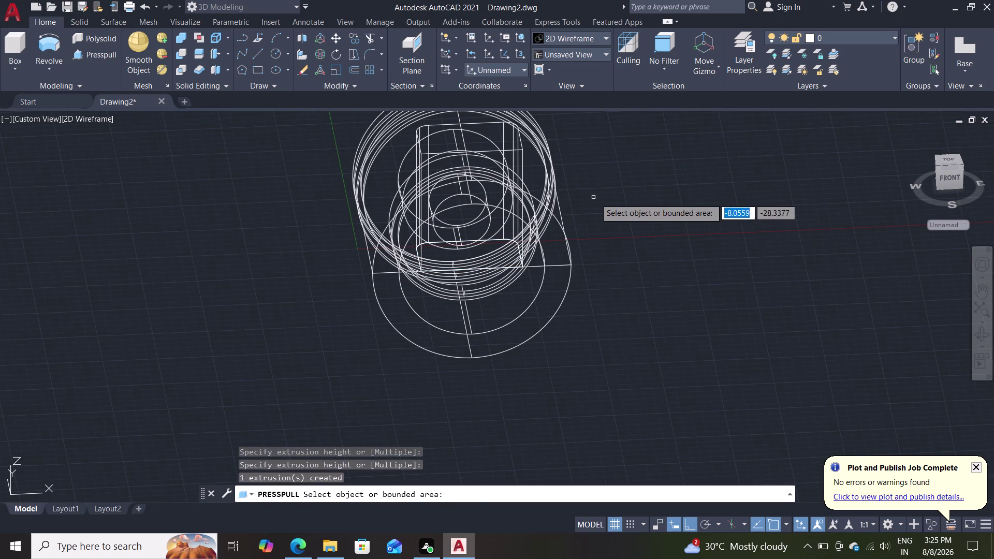
scroll(down, 3)
Presspull the slot outline again to extend a second block below the piston.
middle_drag(628, 216, 609, 293)
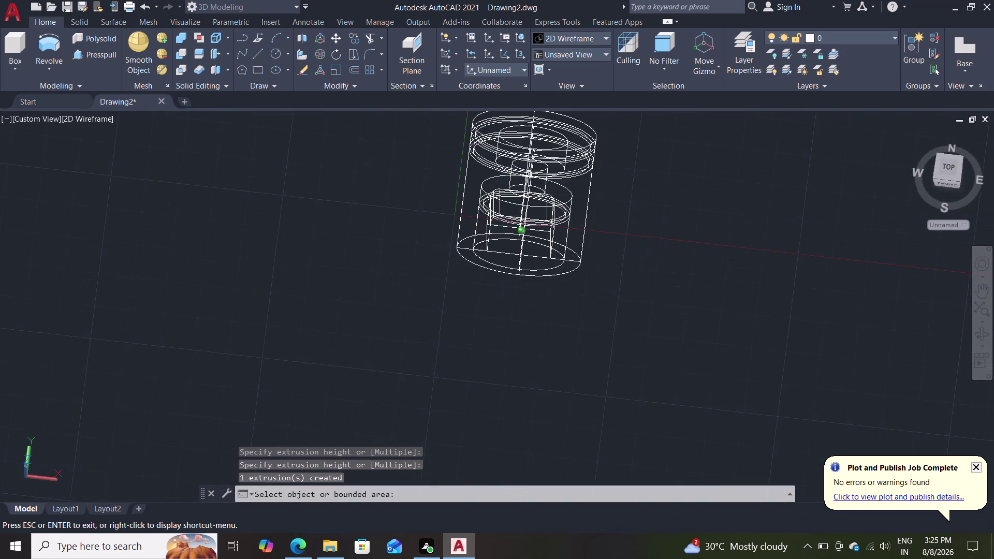
middle_drag(609, 294, 633, 230)
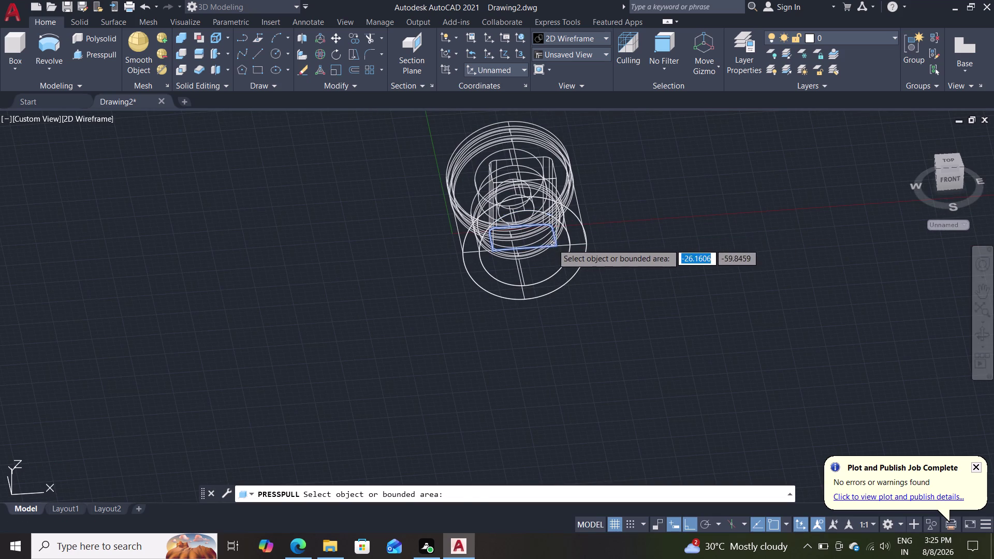
click(548, 242)
click(542, 350)
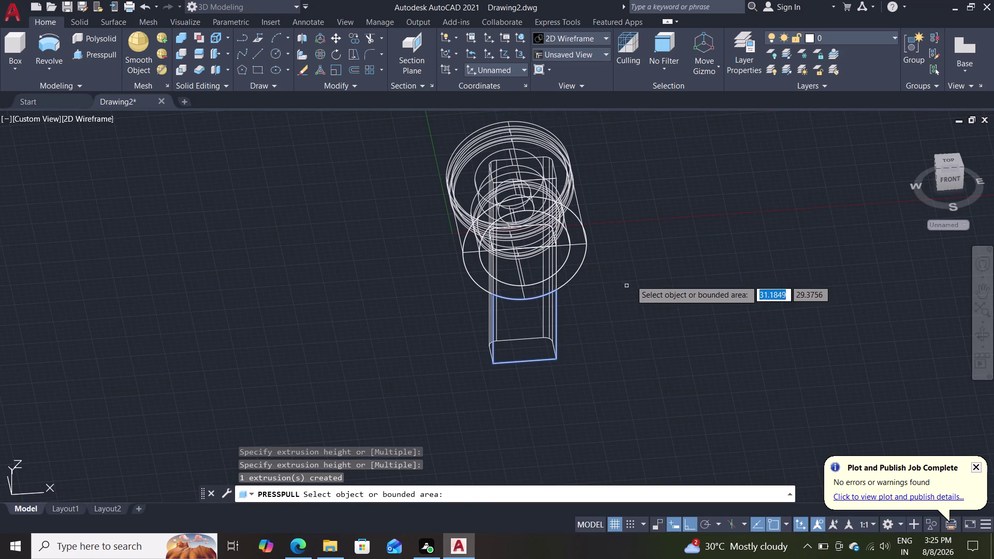
click(583, 43)
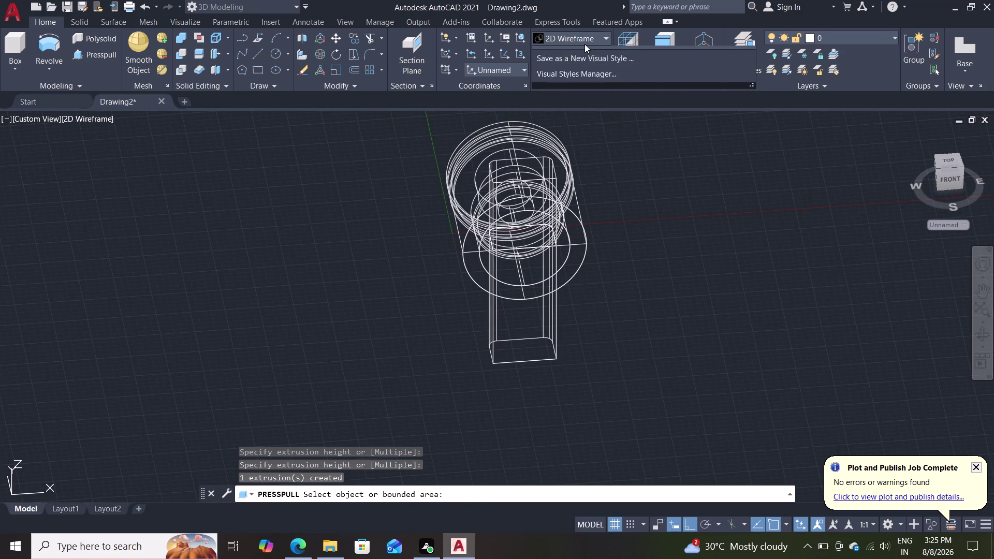
Apply the Shades of Gray visual style and zoom in to inspect the new blocks.
click(664, 118)
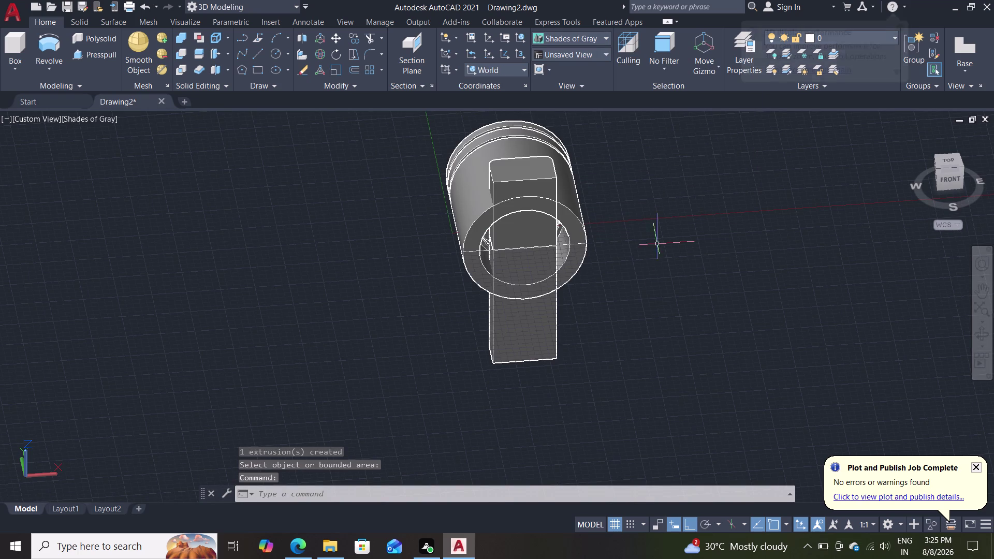
scroll(up, 3)
scroll(down, 3)
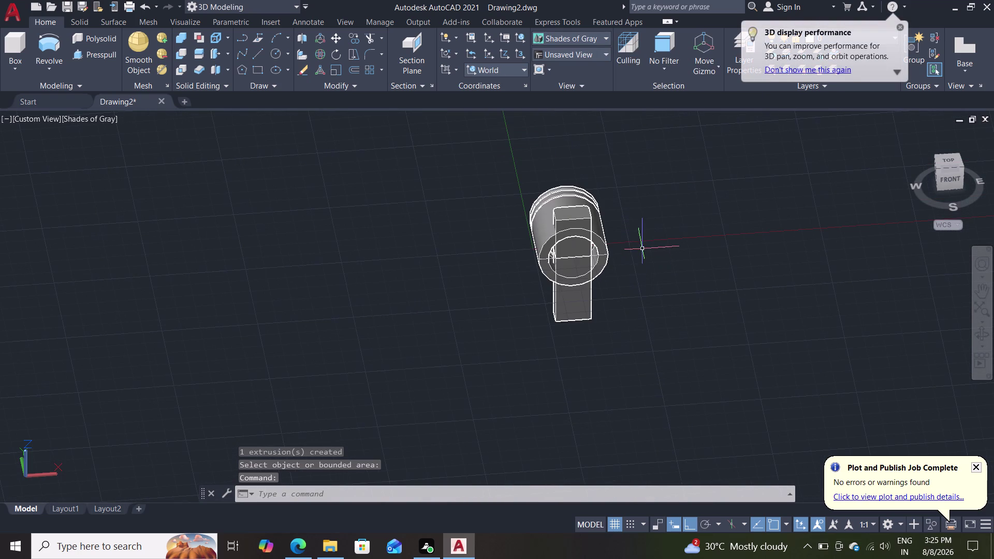
scroll(up, 3)
scroll(up, 3)
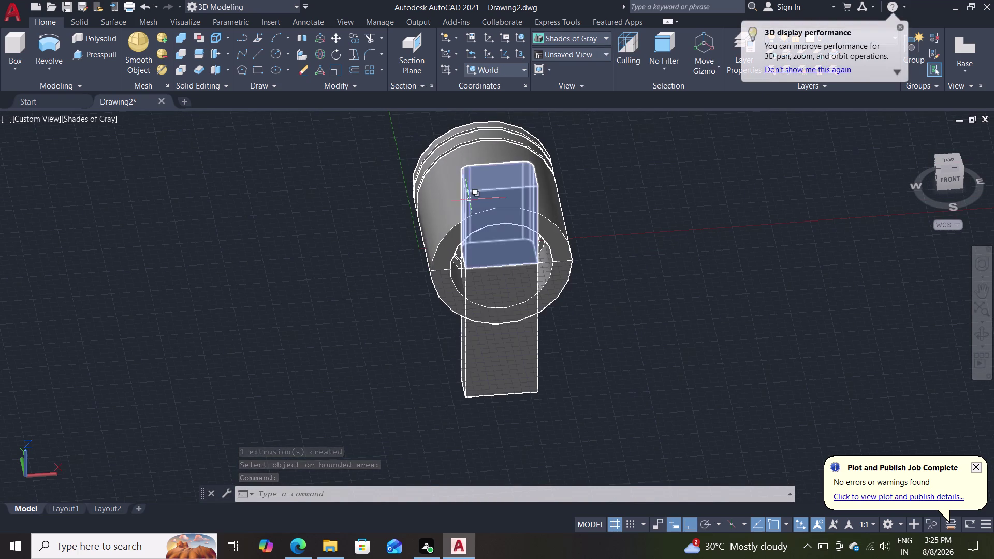
click(185, 50)
click(433, 211)
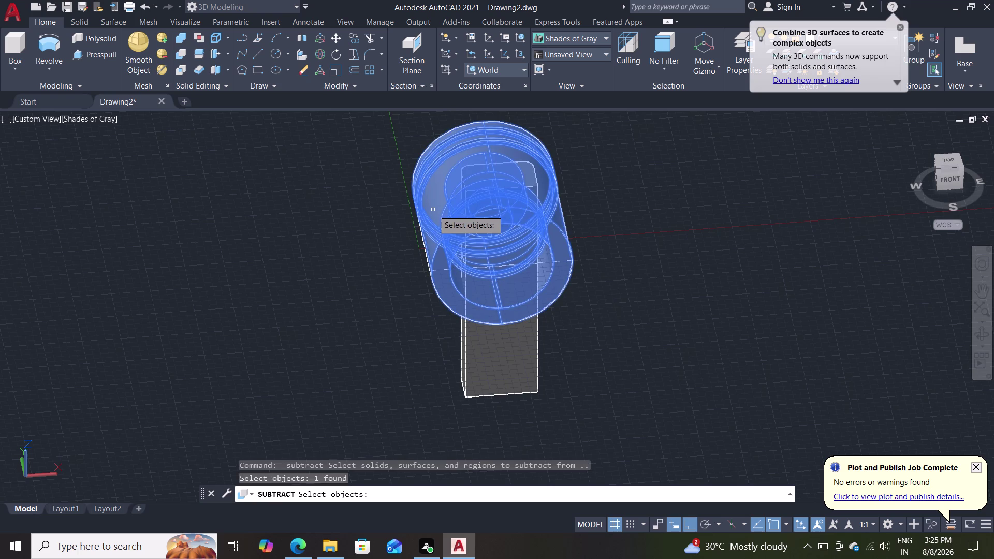
Subtract both extruded blocks from the piston, cutting slots through its skirt and interior.
key(Return)
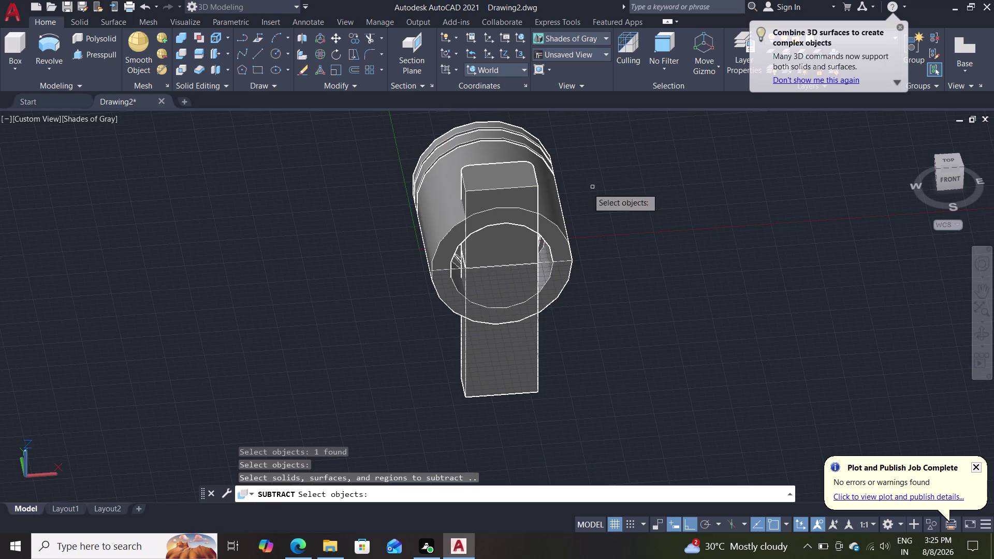
click(512, 251)
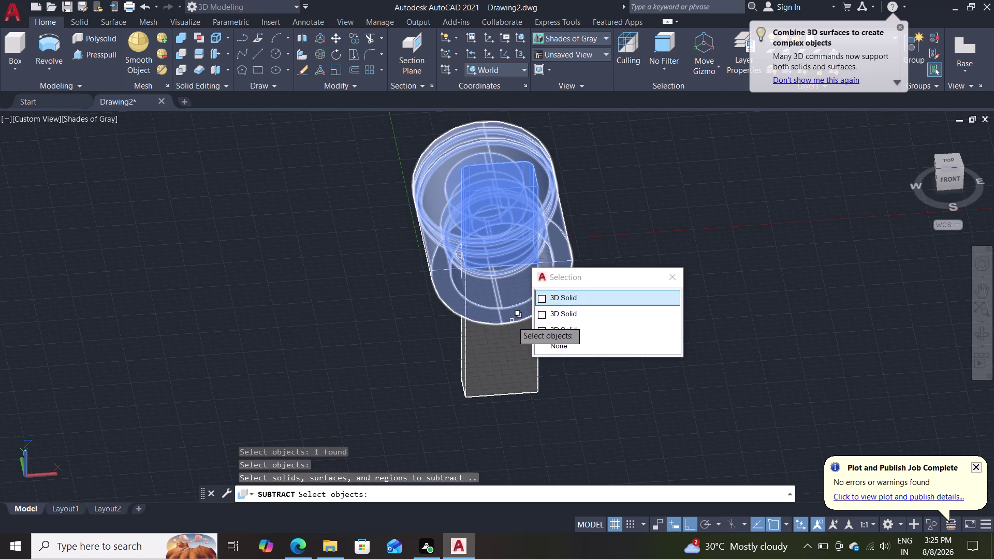
double_click(570, 292)
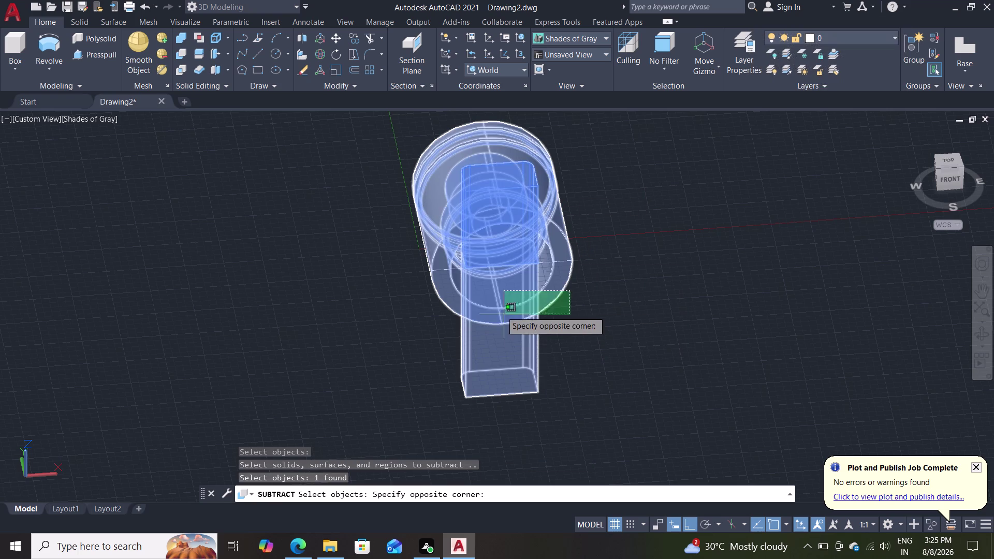
double_click(751, 293)
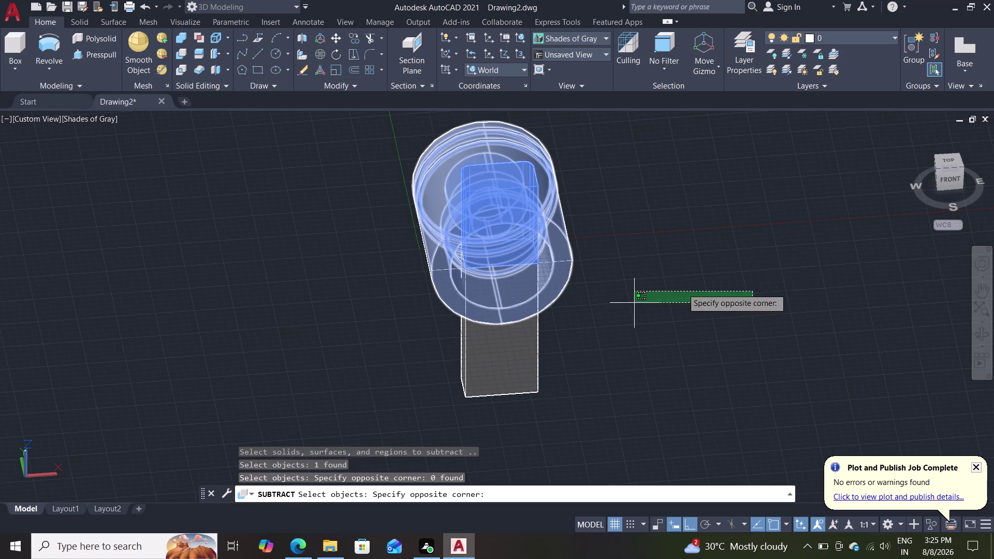
double_click(868, 253)
click(513, 287)
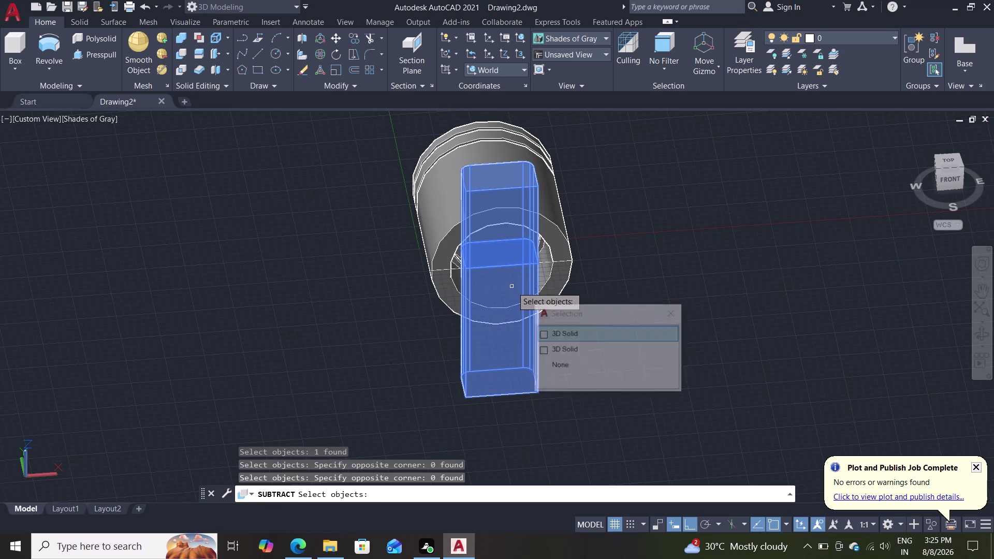
click(602, 330)
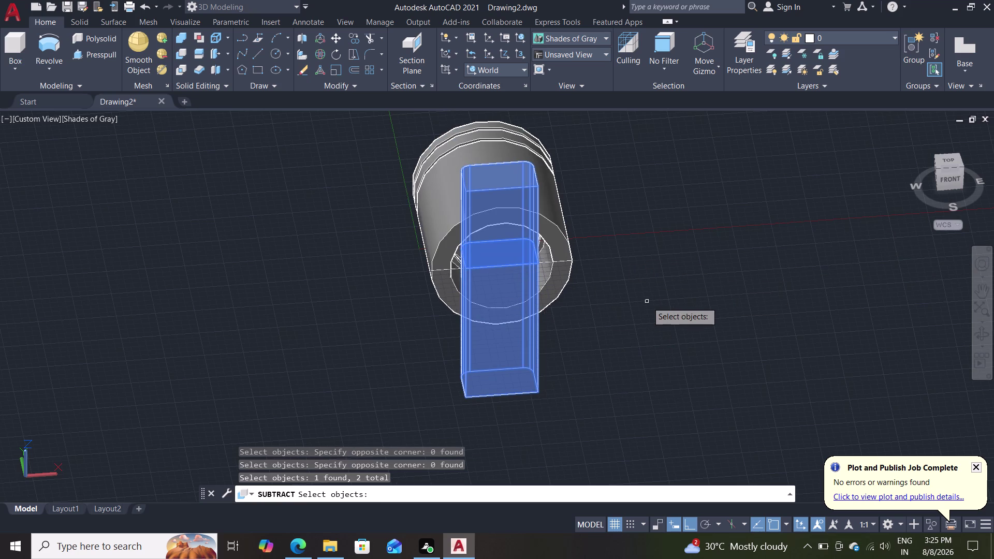
key(Return)
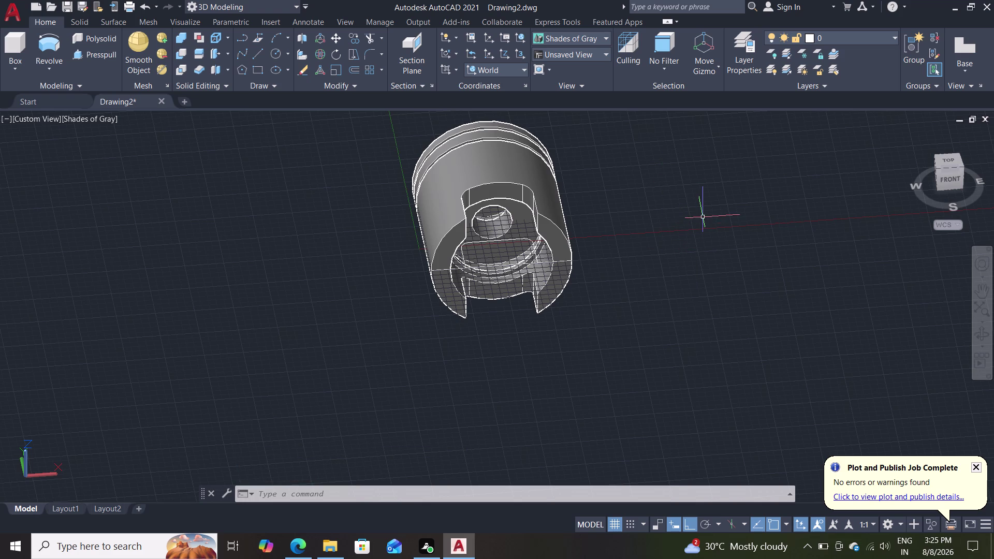
key(Escape)
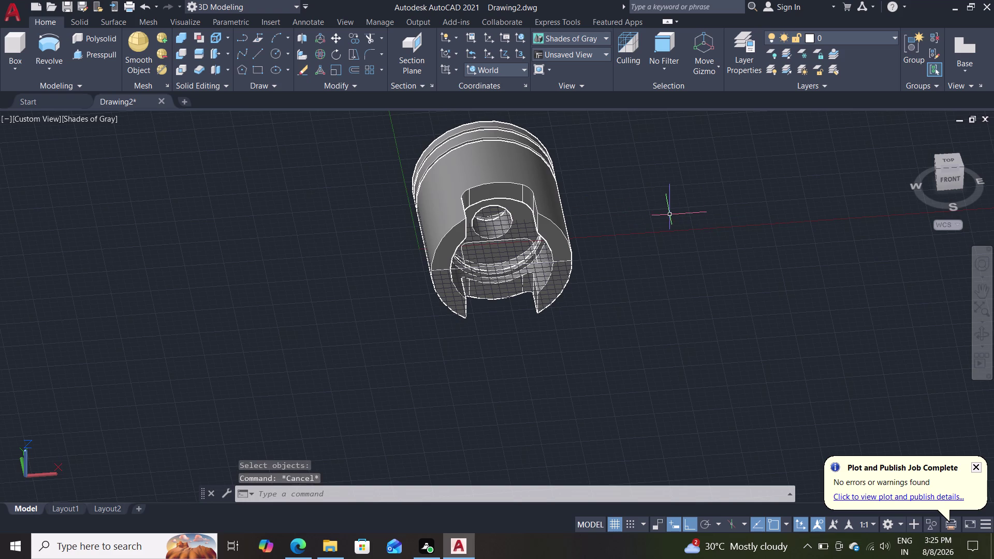
middle_drag(669, 202, 652, 197)
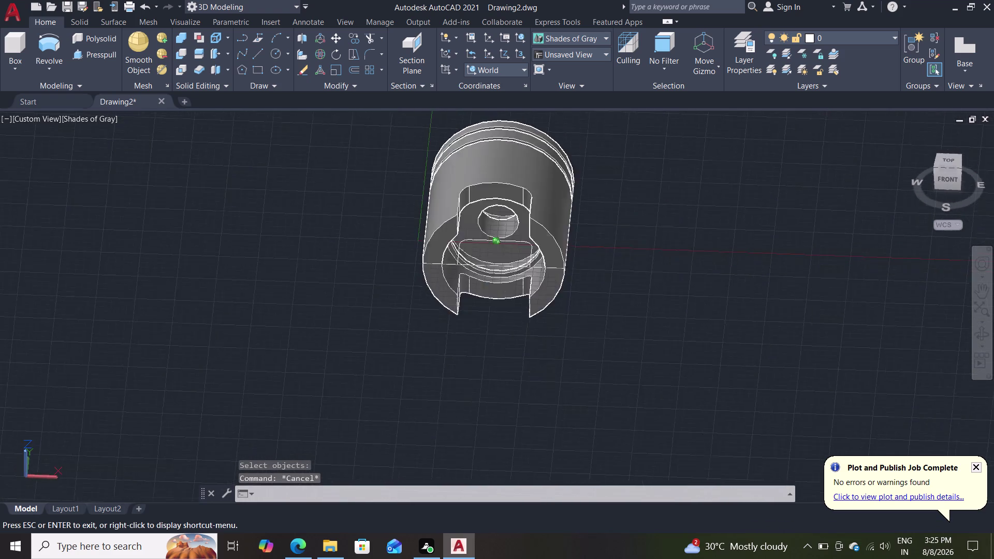
middle_drag(652, 197, 663, 239)
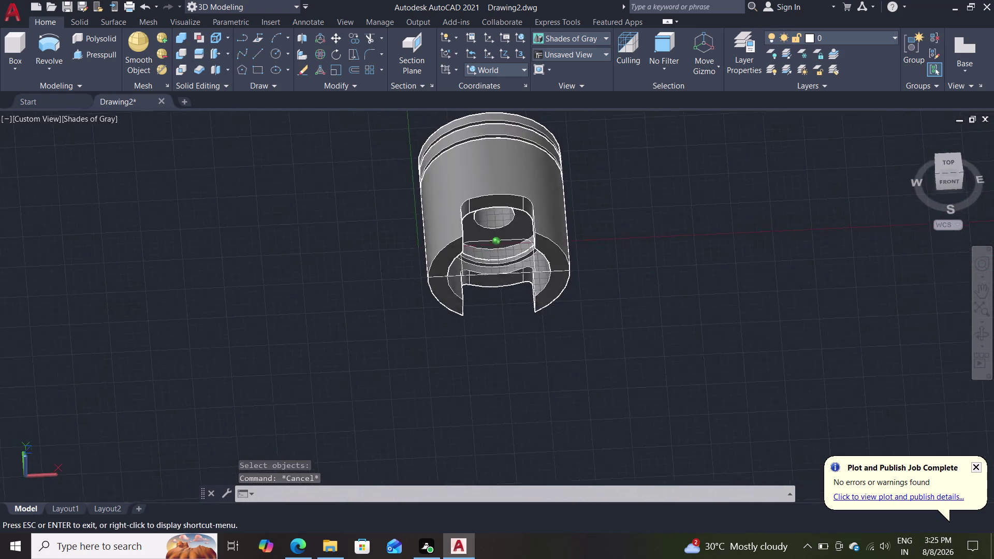
middle_drag(663, 239, 675, 236)
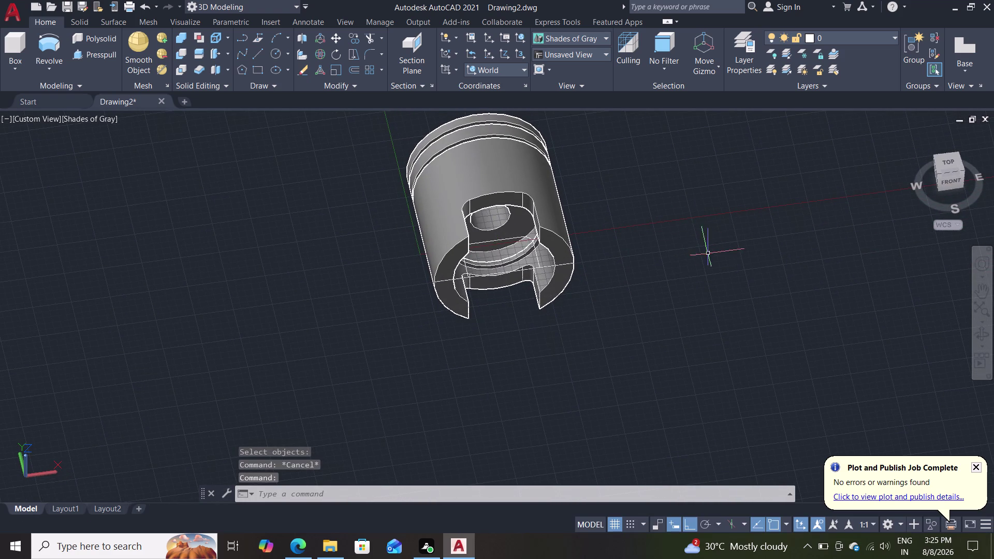
middle_drag(714, 207, 698, 275)
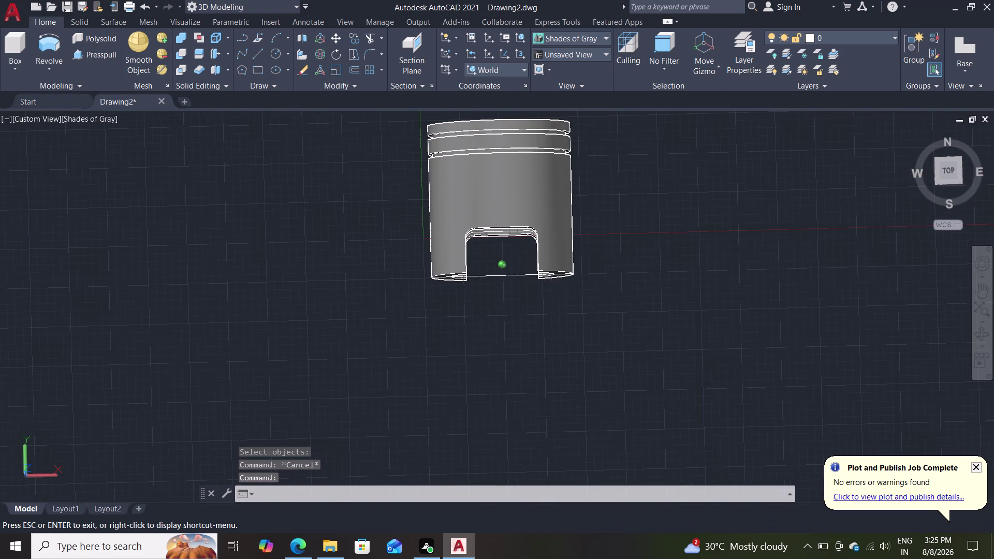
middle_drag(699, 274, 716, 216)
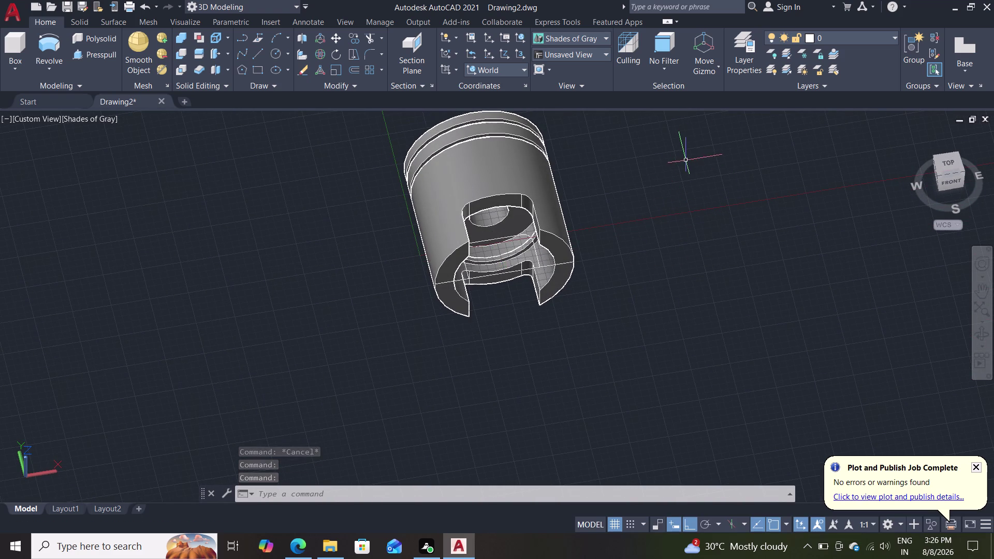
middle_drag(683, 179, 652, 346)
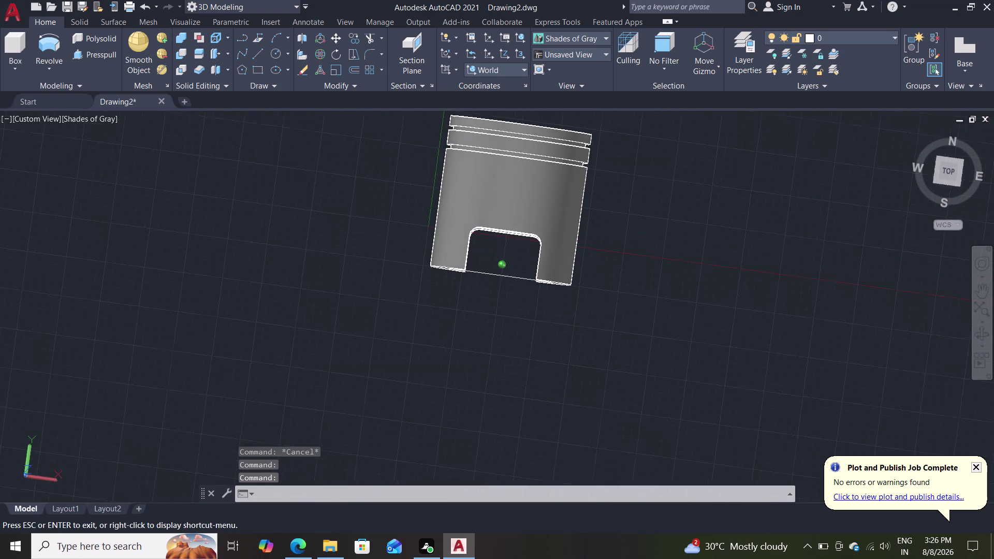
middle_drag(653, 347, 695, 273)
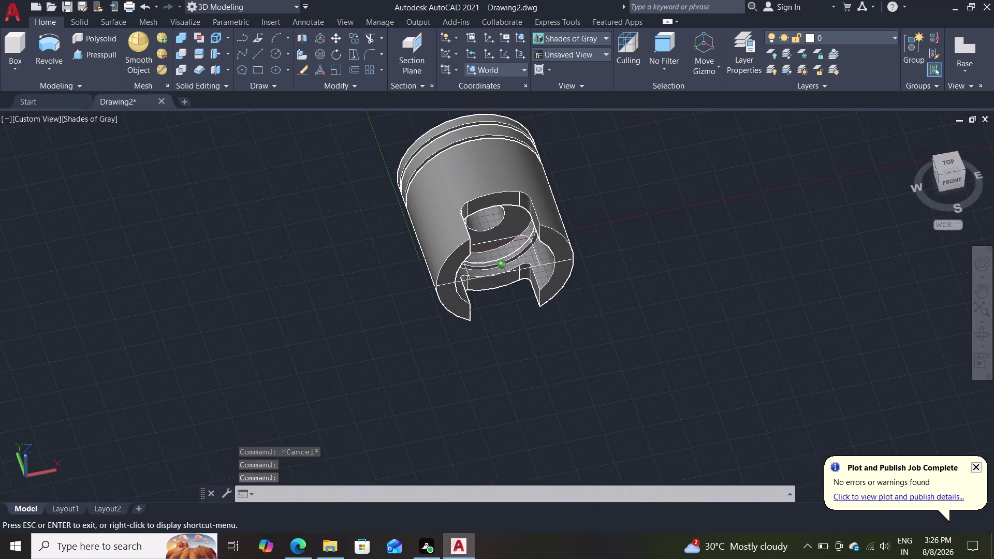
middle_drag(695, 273, 693, 267)
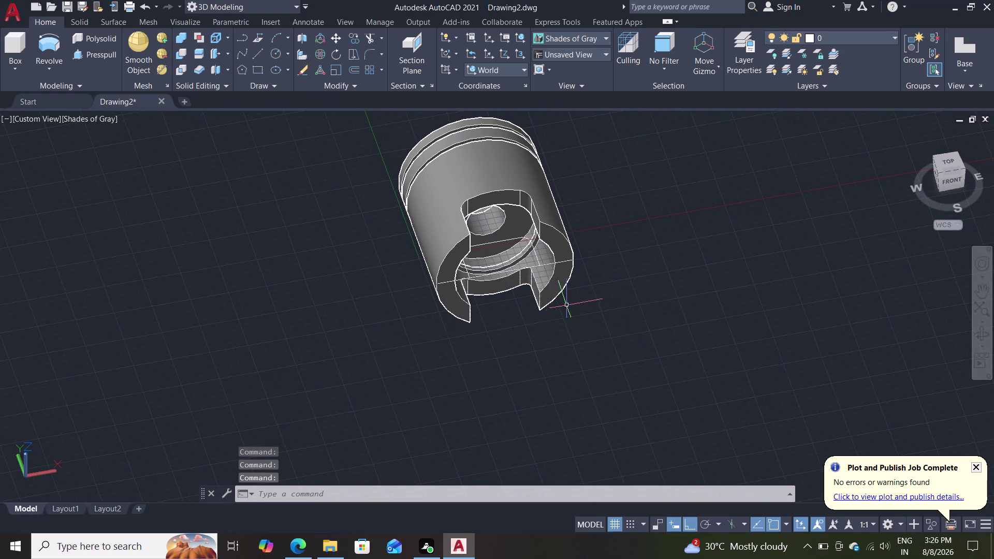
key(e)
Start ERASE and pick leftover objects in the cutout, then cancel the selection.
key(Return)
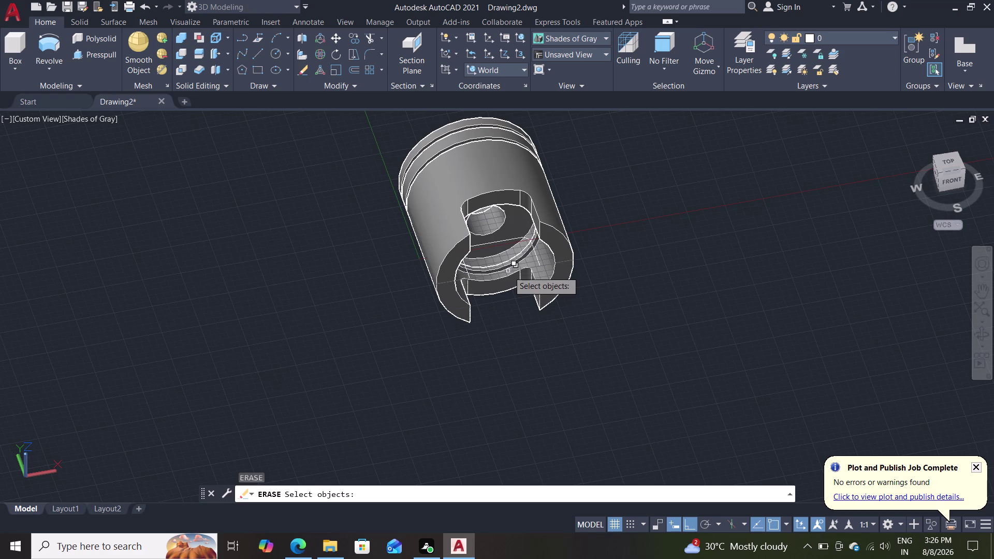
double_click(508, 271)
click(557, 320)
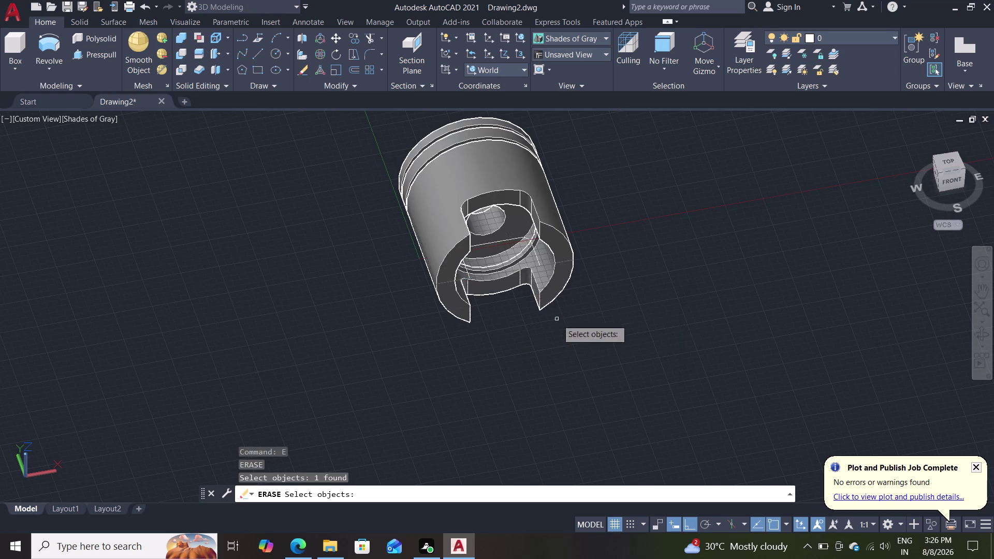
click(531, 239)
click(598, 288)
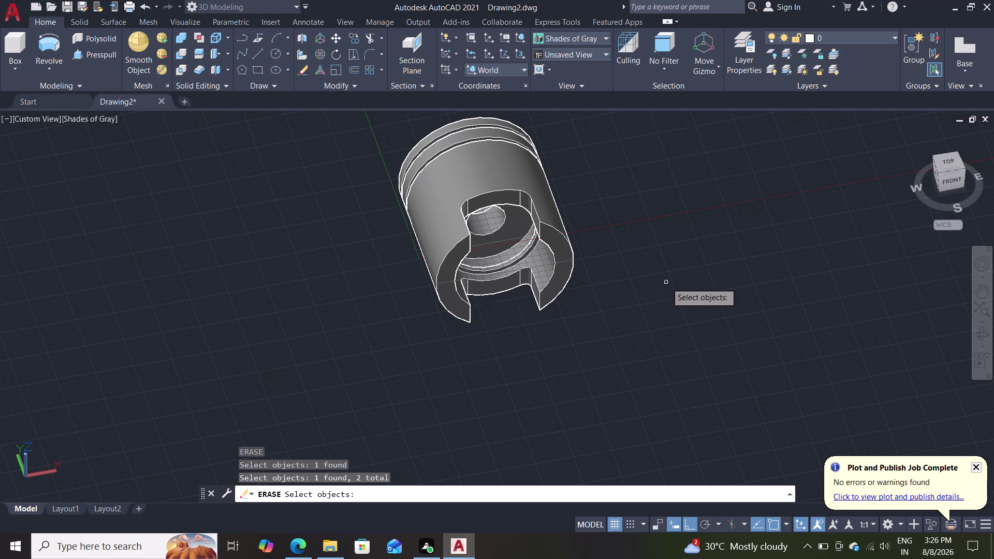
key(Escape)
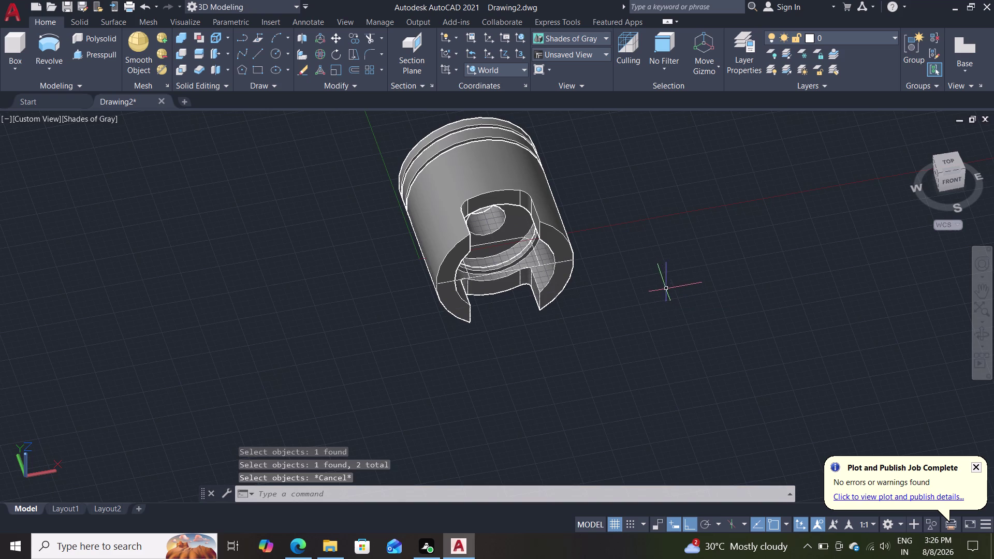
Erase the stray line and curved polyline inside the cutout using selection cycling.
key(e)
key(Return)
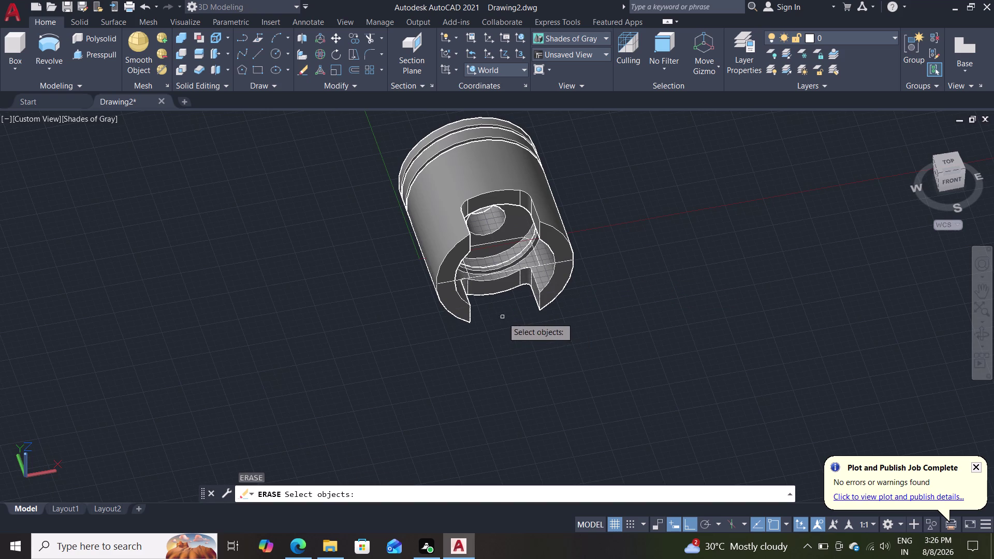
double_click(516, 268)
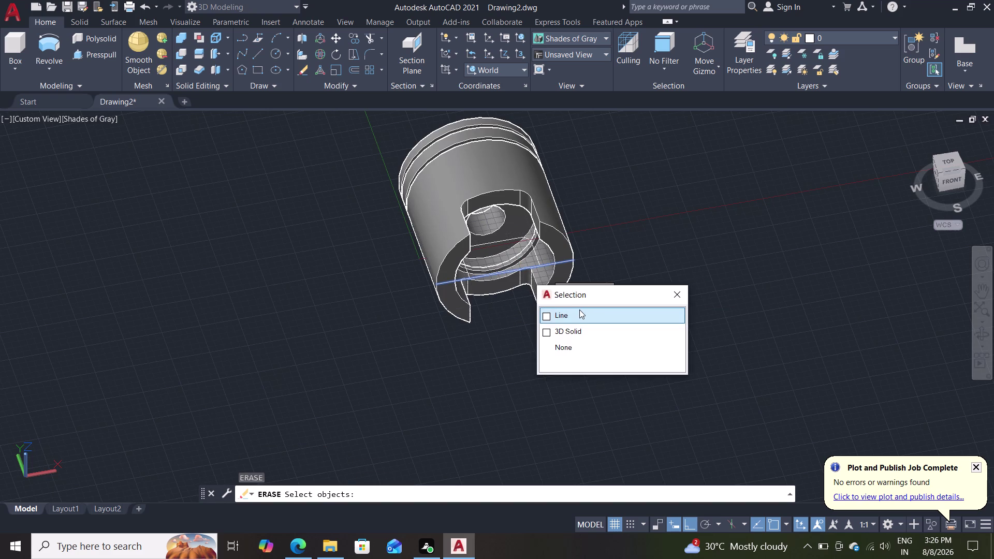
click(579, 310)
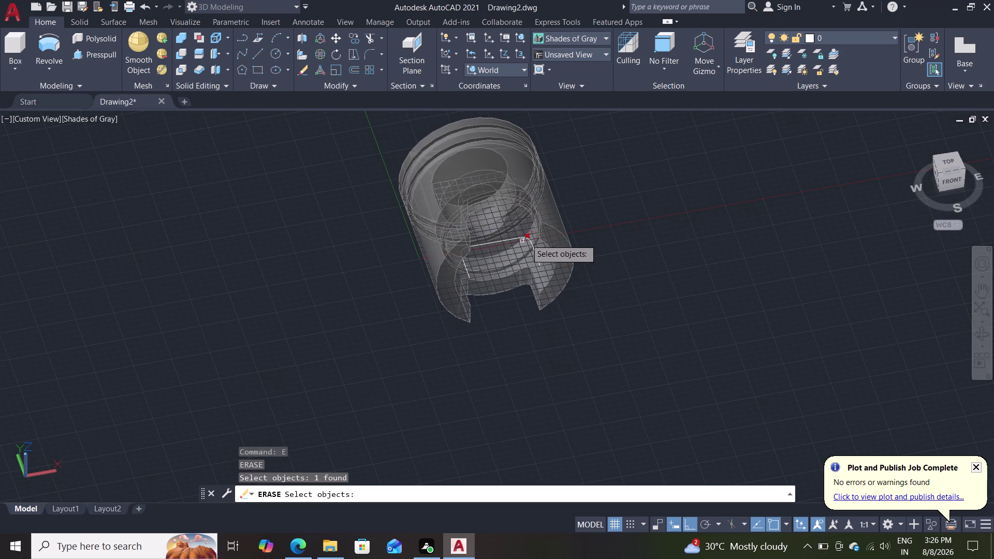
click(528, 238)
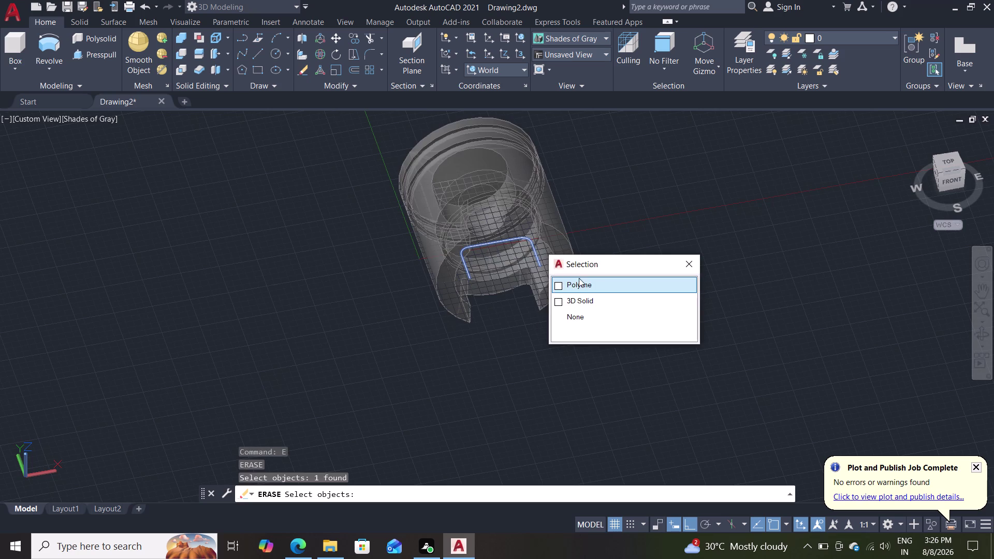
click(581, 283)
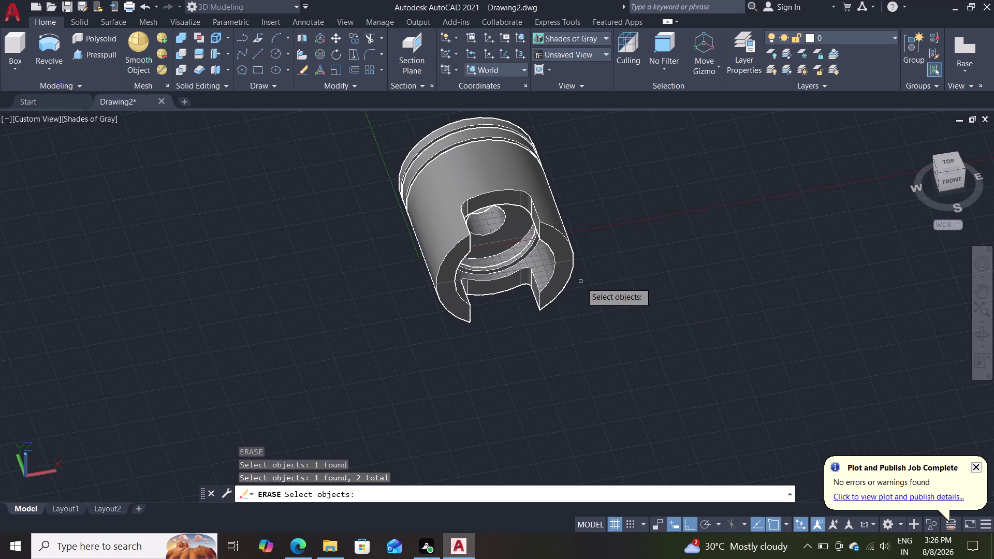
key(Return)
scroll(down, 3)
scroll(up, 3)
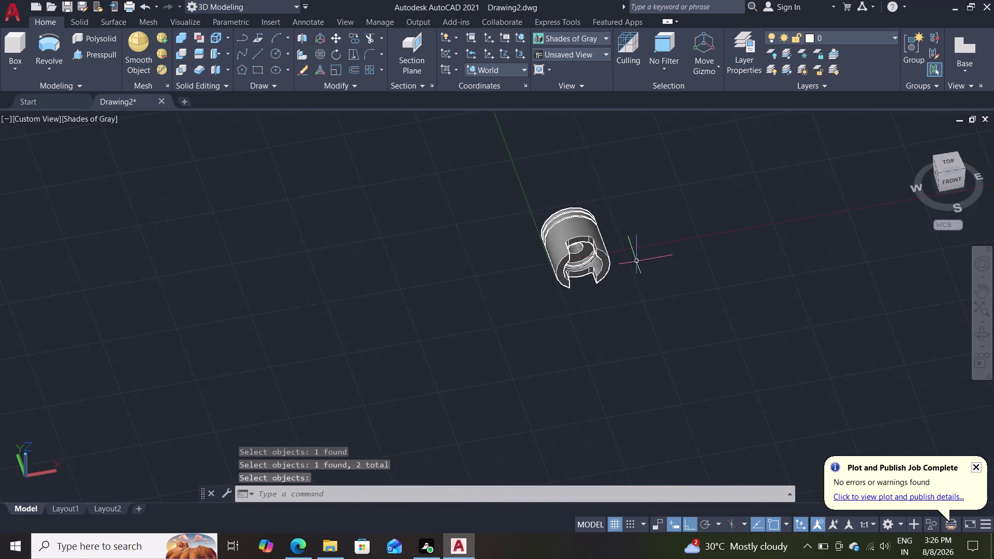
scroll(up, 3)
middle_drag(639, 279, 651, 291)
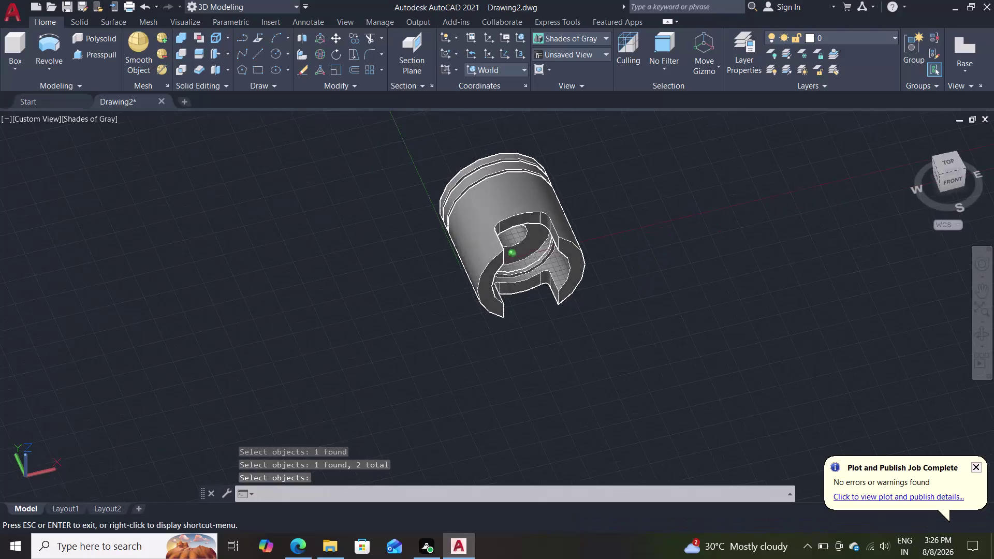
middle_drag(650, 291, 810, 284)
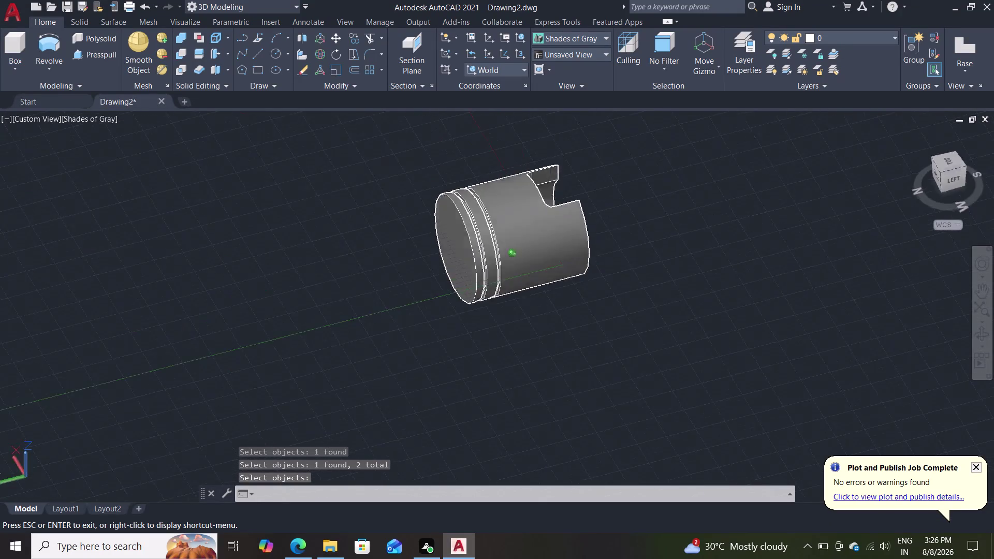
middle_drag(810, 283, 735, 299)
middle_drag(703, 296, 591, 234)
middle_drag(672, 286, 544, 196)
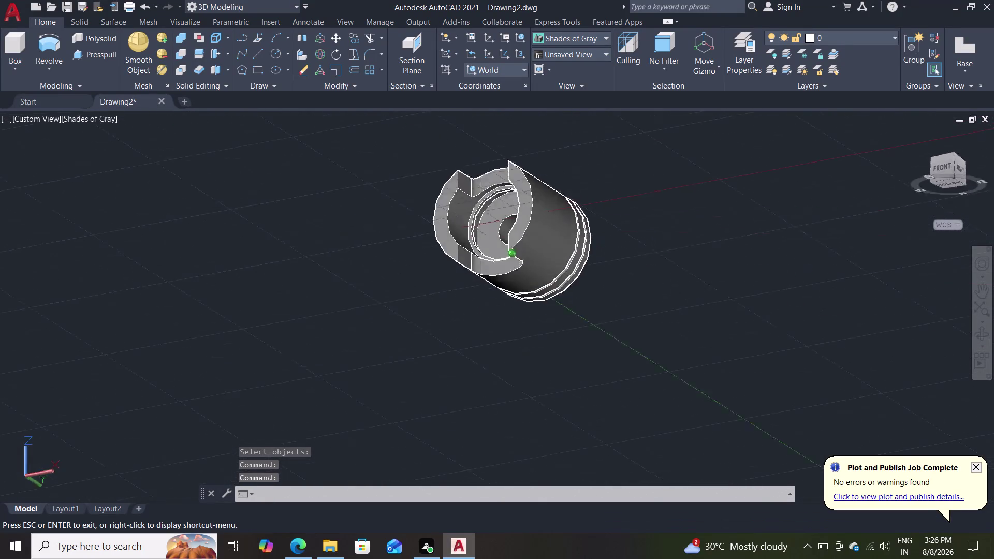
middle_drag(545, 196, 606, 351)
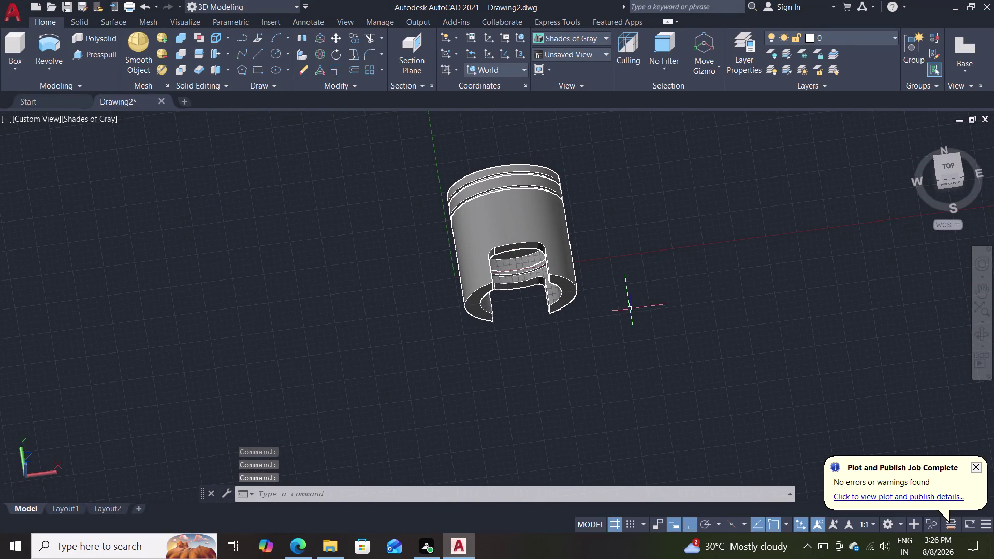
middle_drag(648, 290, 671, 184)
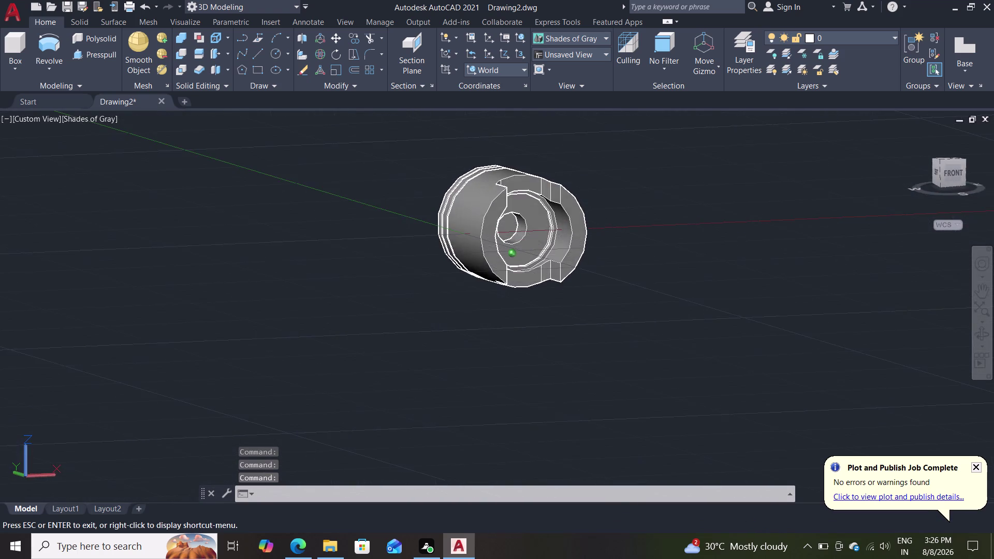
middle_drag(671, 185, 603, 317)
middle_click(591, 317)
middle_drag(586, 316, 563, 281)
middle_drag(625, 289, 695, 284)
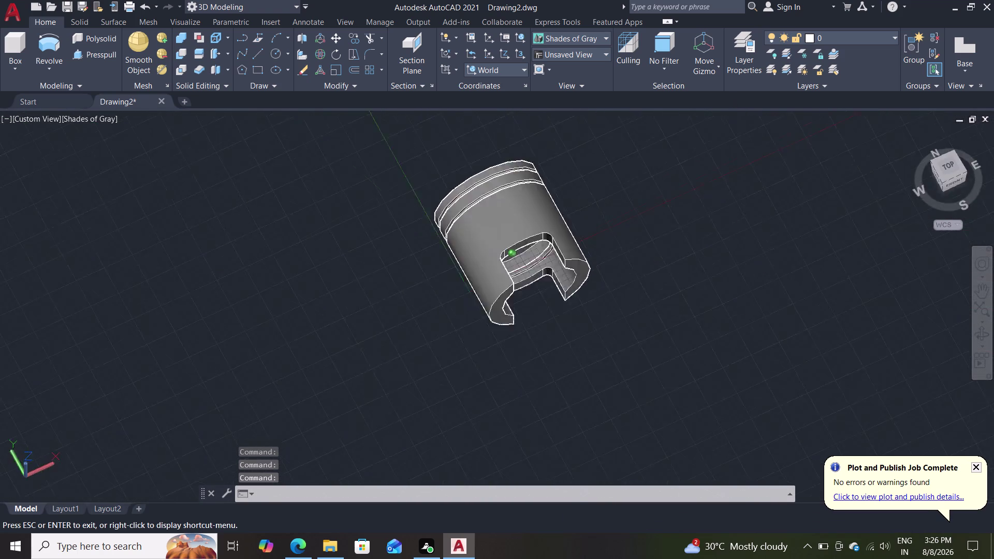
middle_drag(694, 284, 652, 299)
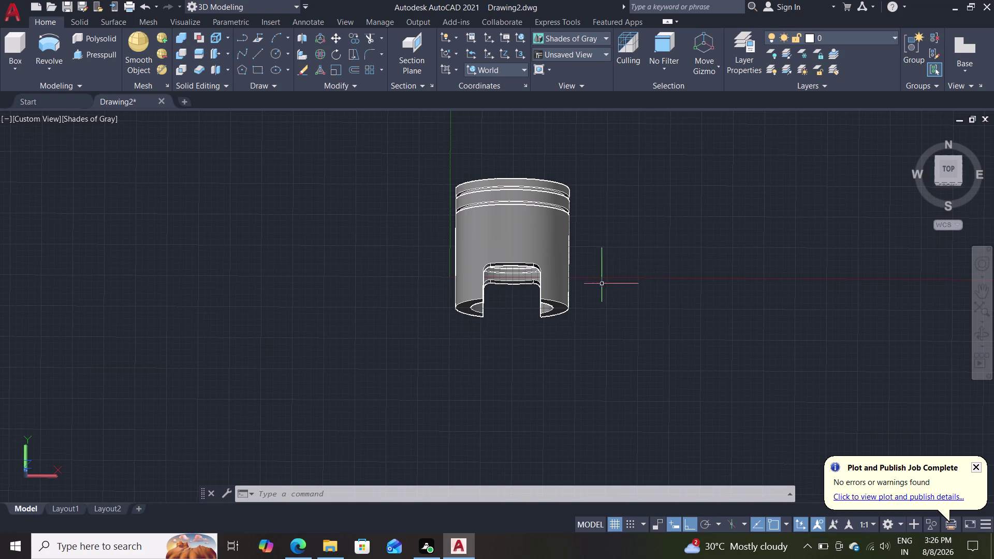
middle_drag(600, 295, 622, 194)
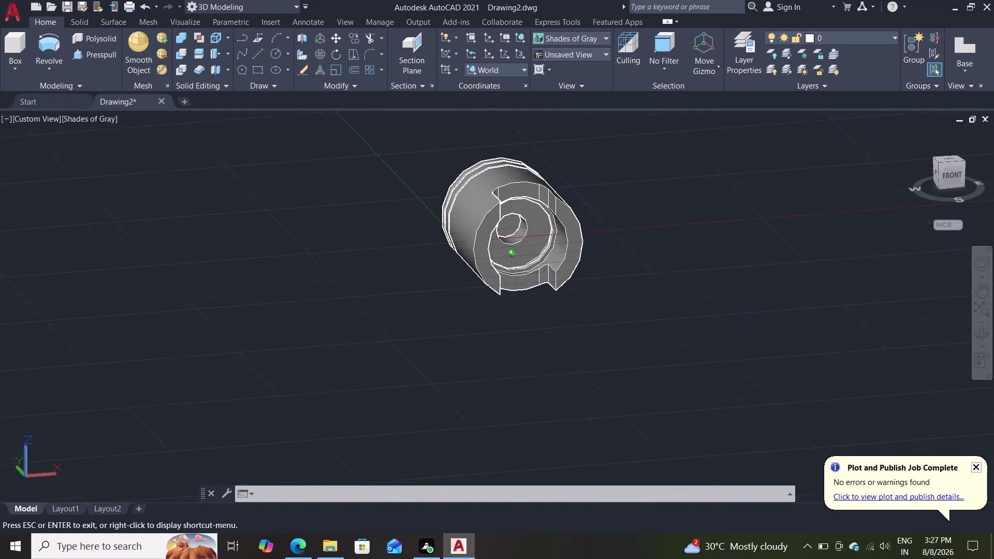
middle_drag(621, 194, 621, 172)
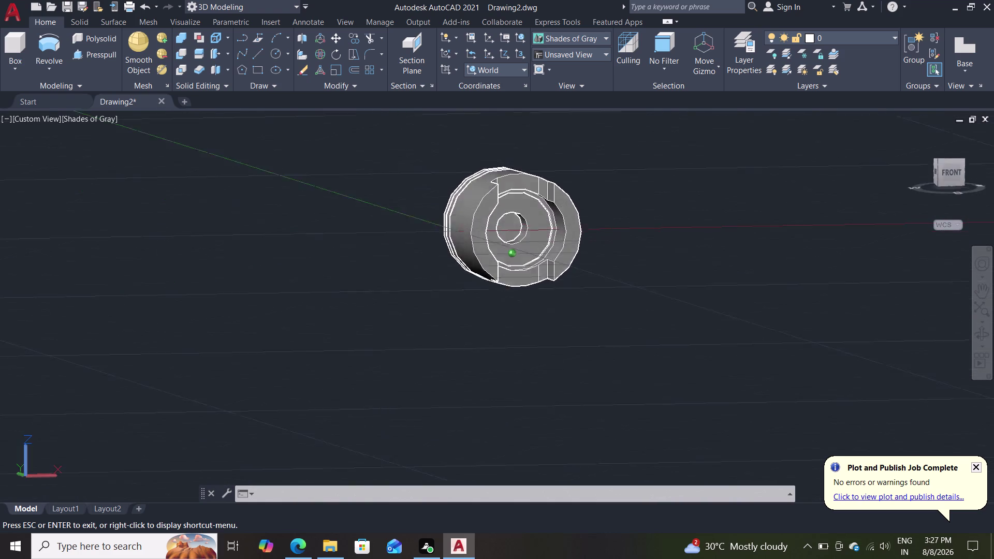
middle_drag(622, 172, 590, 151)
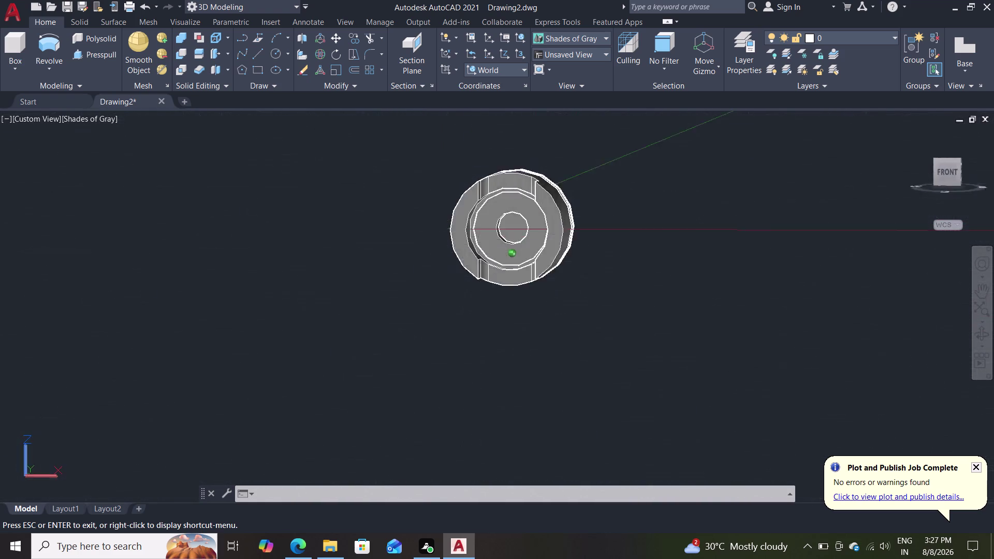
middle_drag(589, 150, 623, 220)
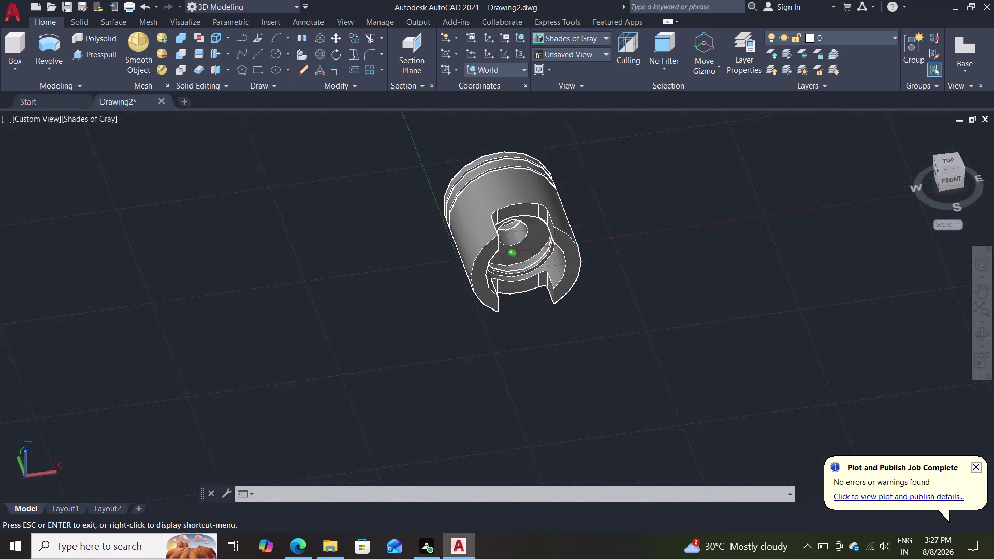
middle_drag(623, 220, 604, 215)
middle_drag(634, 277, 645, 182)
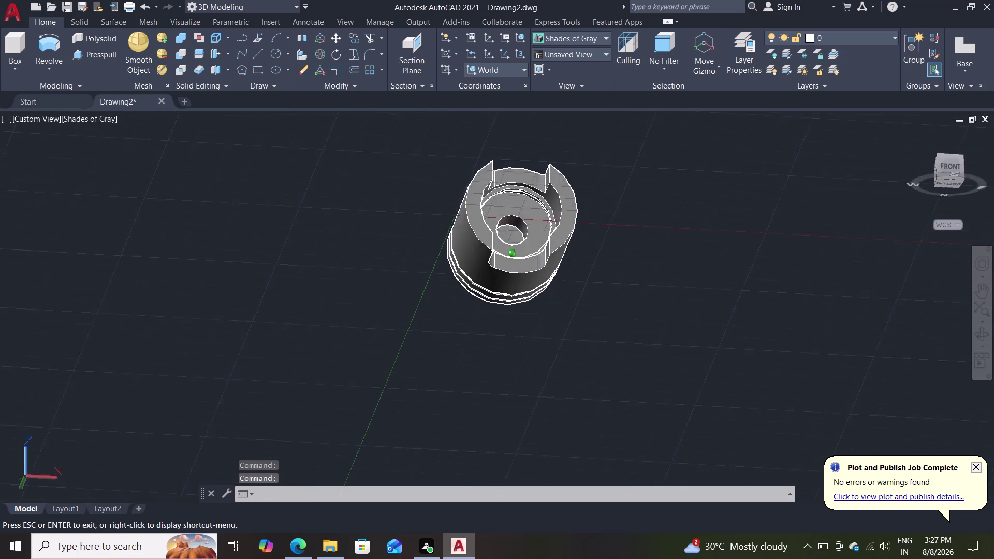
middle_drag(645, 182, 725, 393)
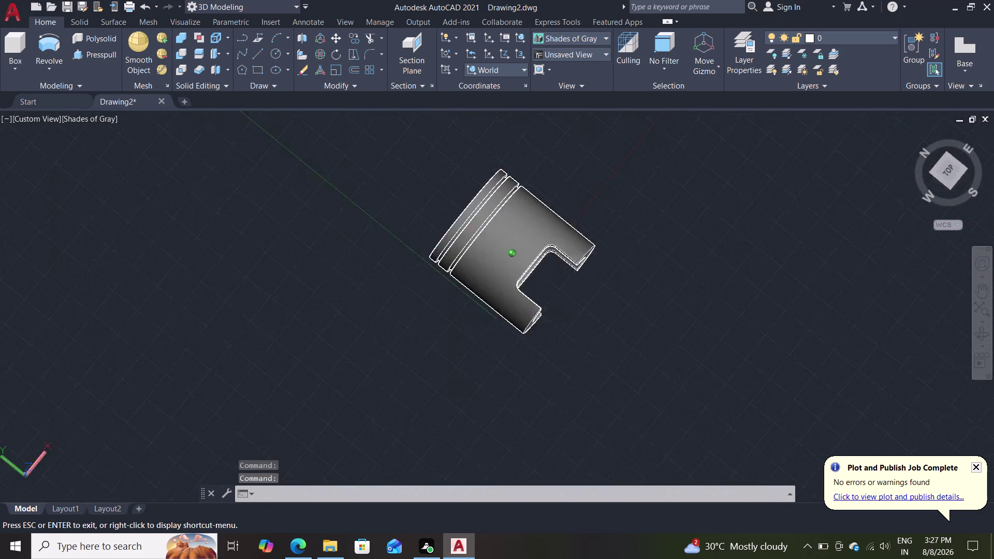
middle_drag(724, 394, 622, 293)
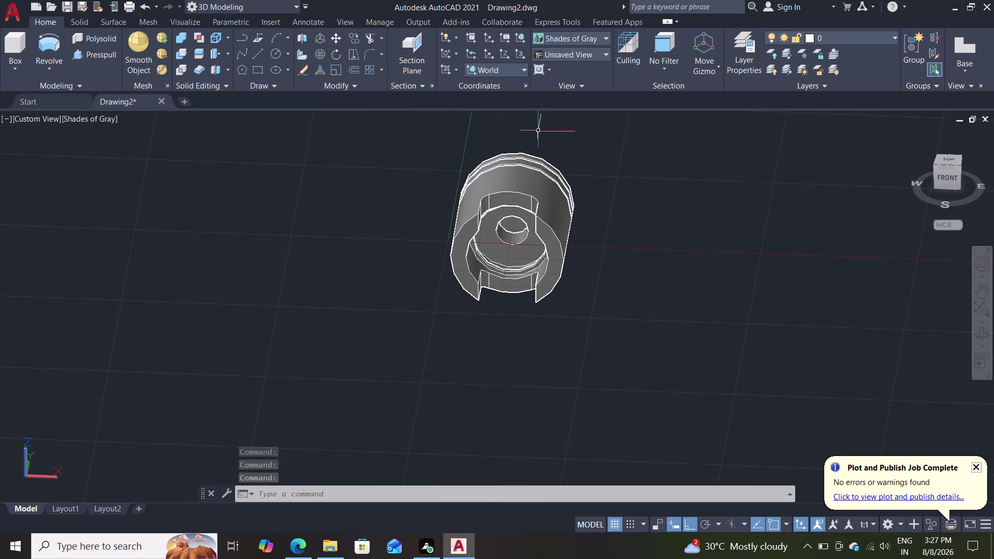
click(587, 34)
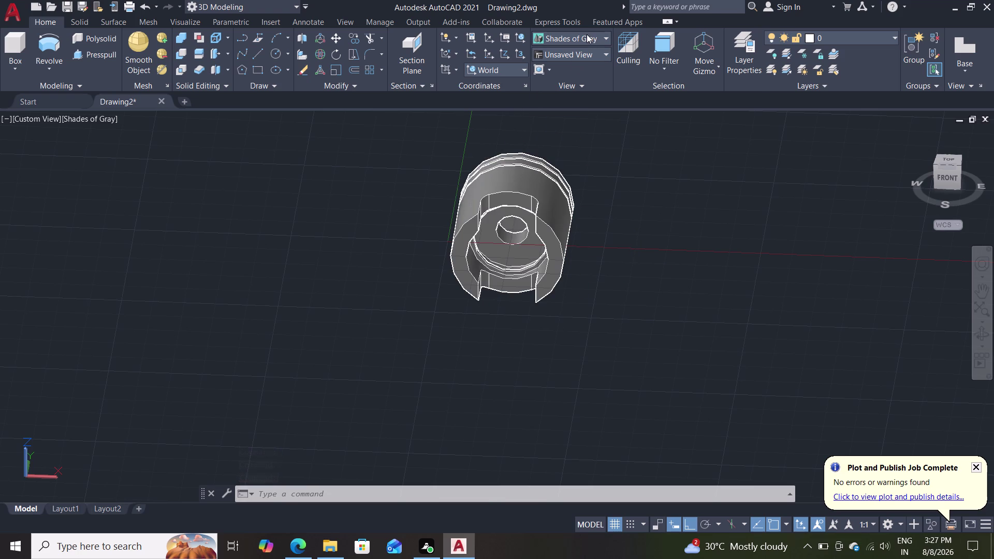
Switch to 2D Wireframe, then orbit and zoom to examine the ring grooves and slot edges.
click(557, 74)
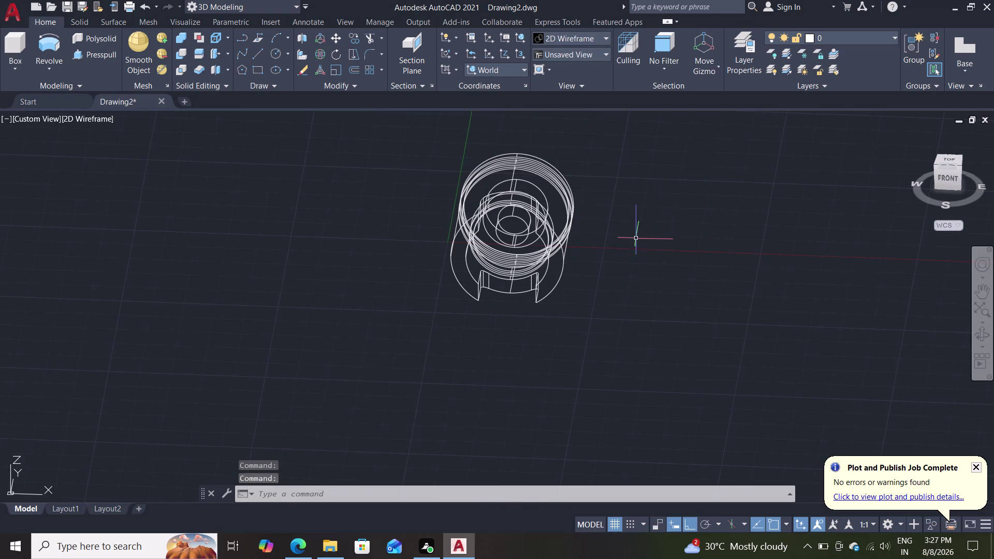
middle_drag(639, 231, 676, 334)
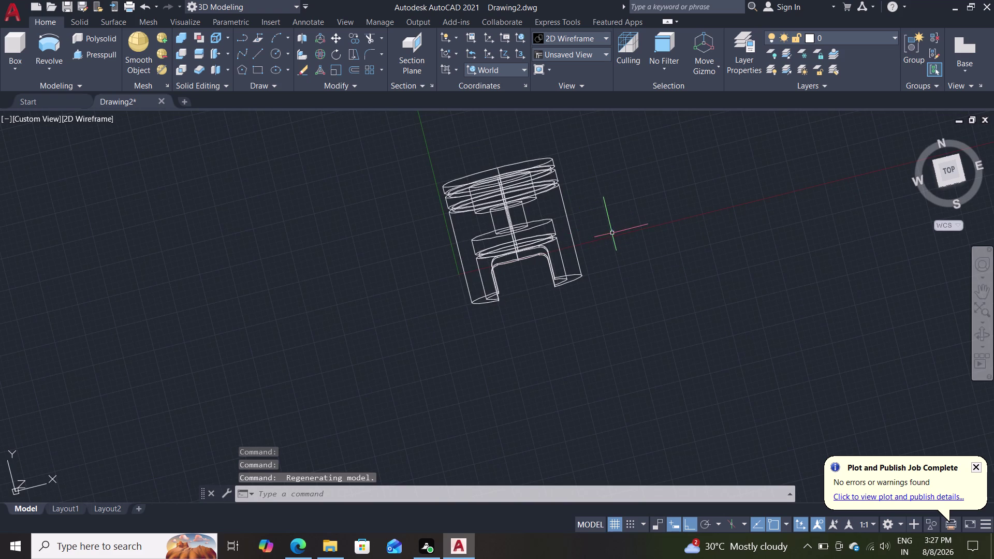
scroll(up, 3)
middle_drag(571, 202, 595, 265)
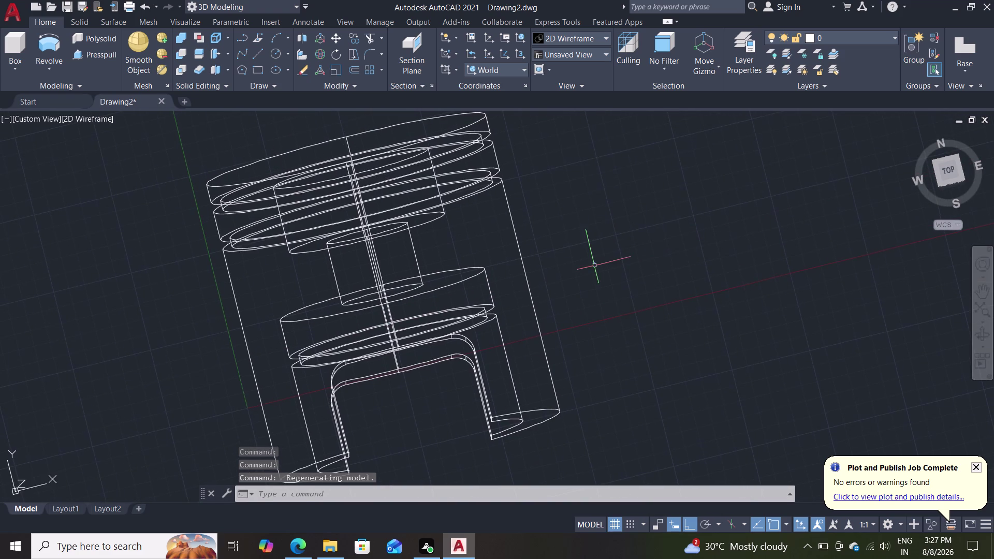
scroll(up, 3)
scroll(down, 3)
scroll(up, 3)
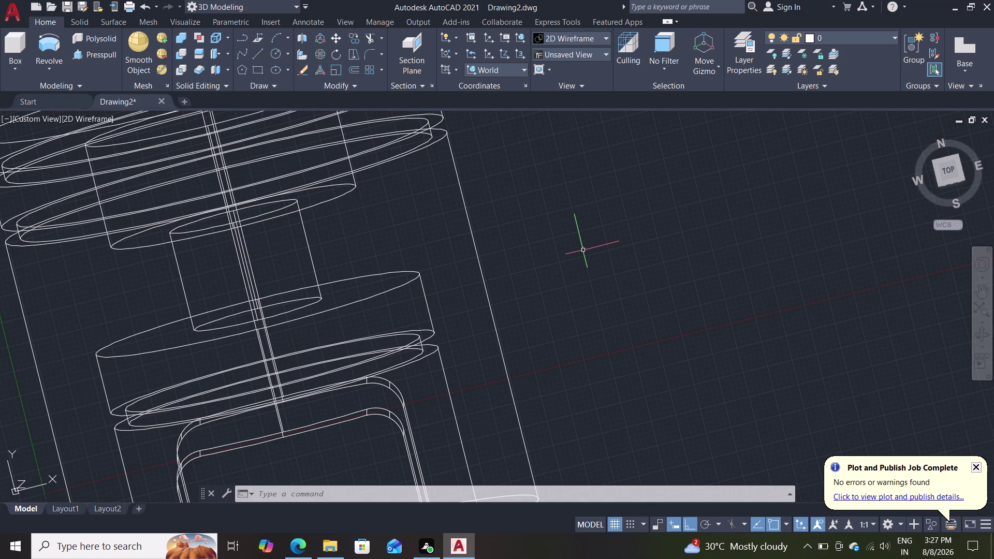
scroll(down, 3)
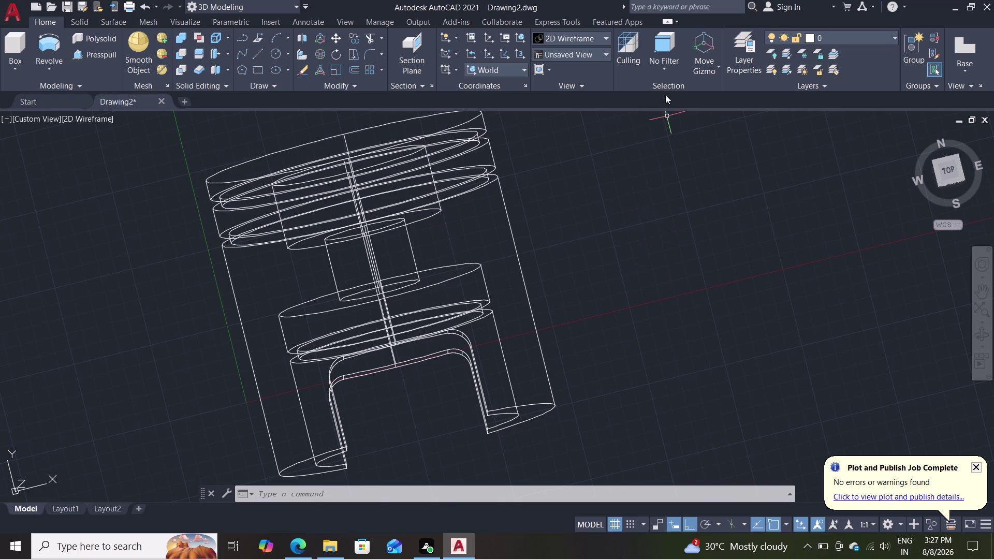
click(572, 35)
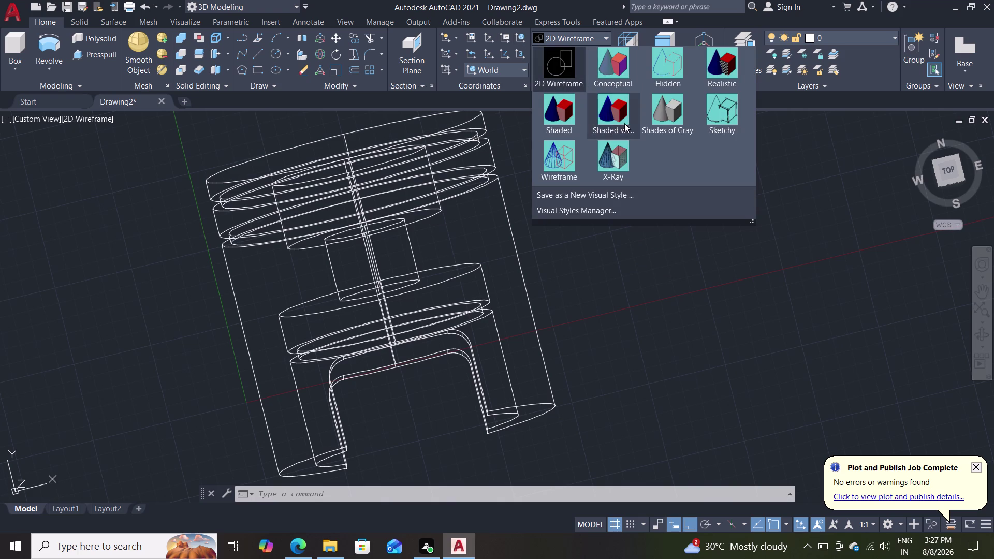
Dismiss the visual styles list and switch to the Top preset view.
click(583, 40)
click(582, 53)
click(579, 71)
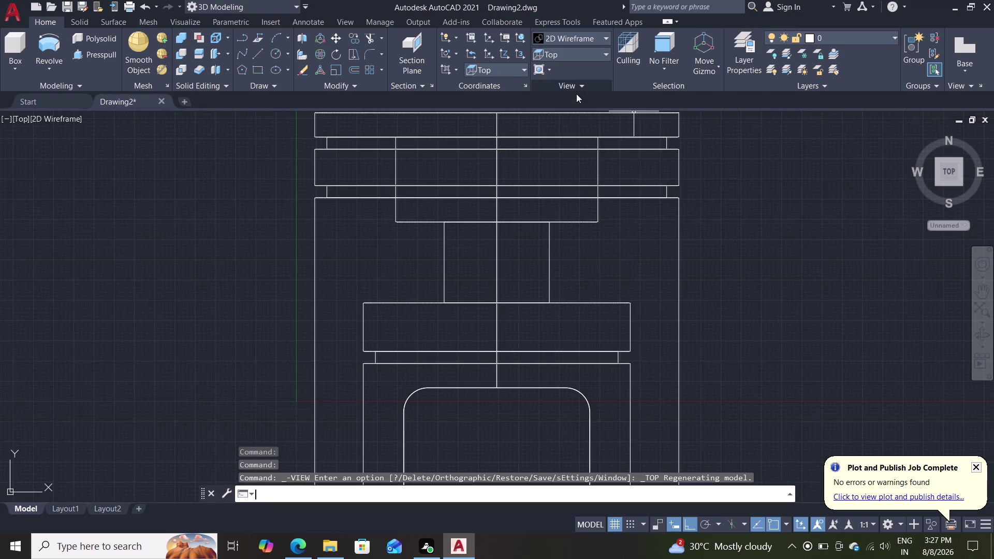
scroll(down, 3)
scroll(up, 3)
scroll(down, 3)
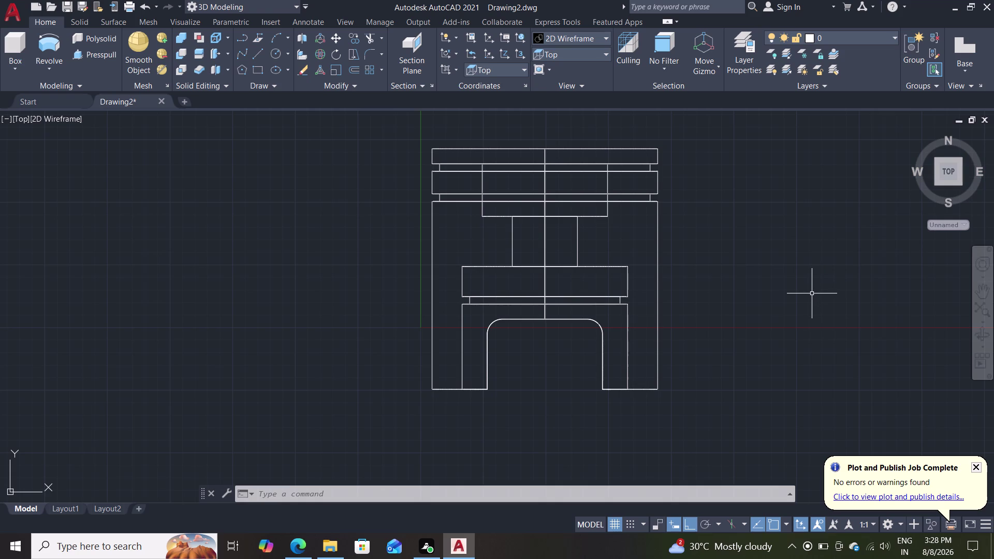
Draw a rectangle with REC from the pin block's top-left corner to its opposite corner.
key(r)
key(e)
key(c)
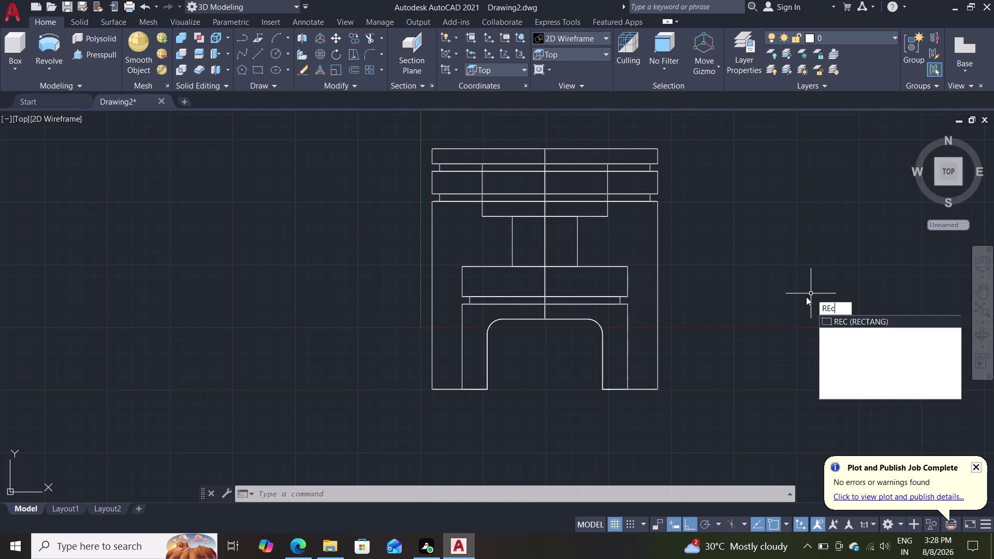
key(Return)
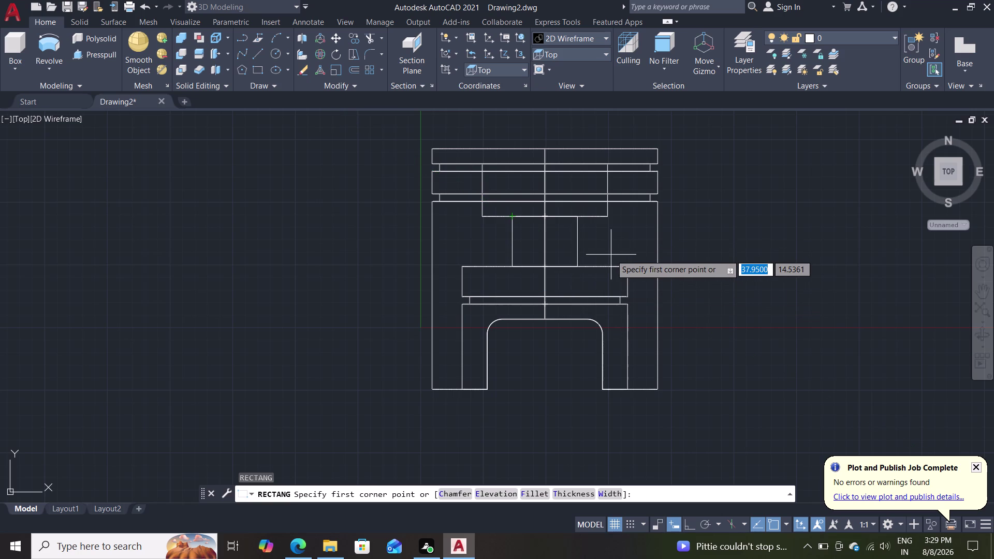
click(512, 217)
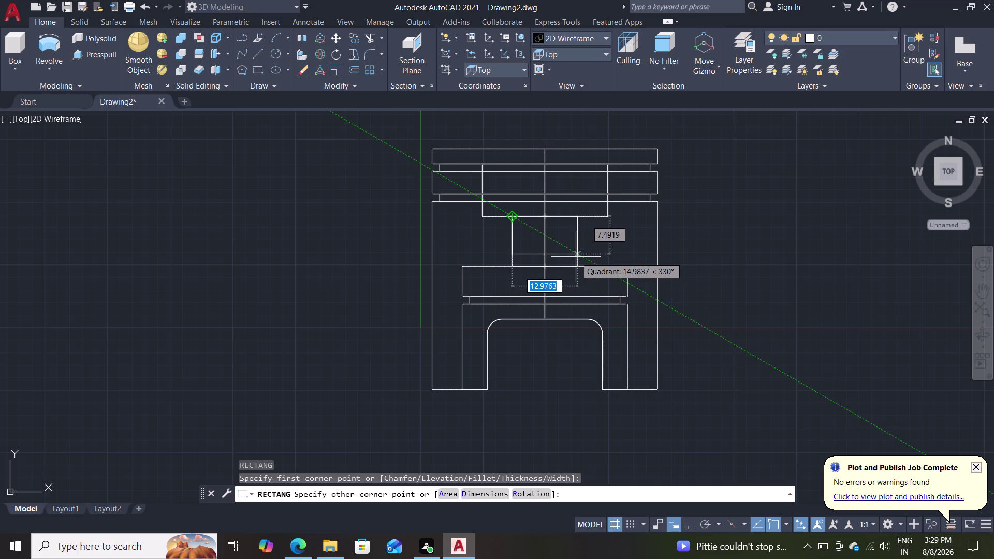
double_click(576, 257)
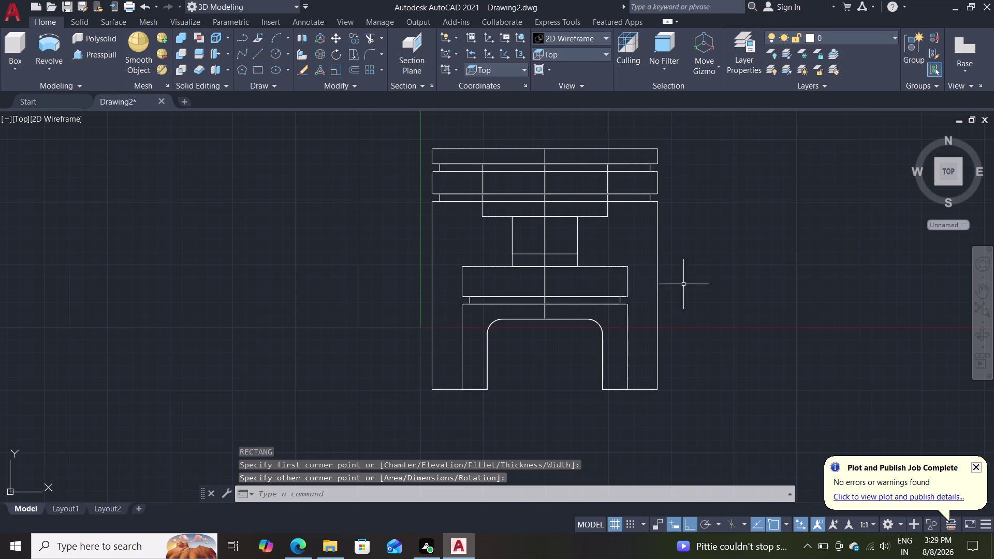
scroll(up, 3)
scroll(up, 3)
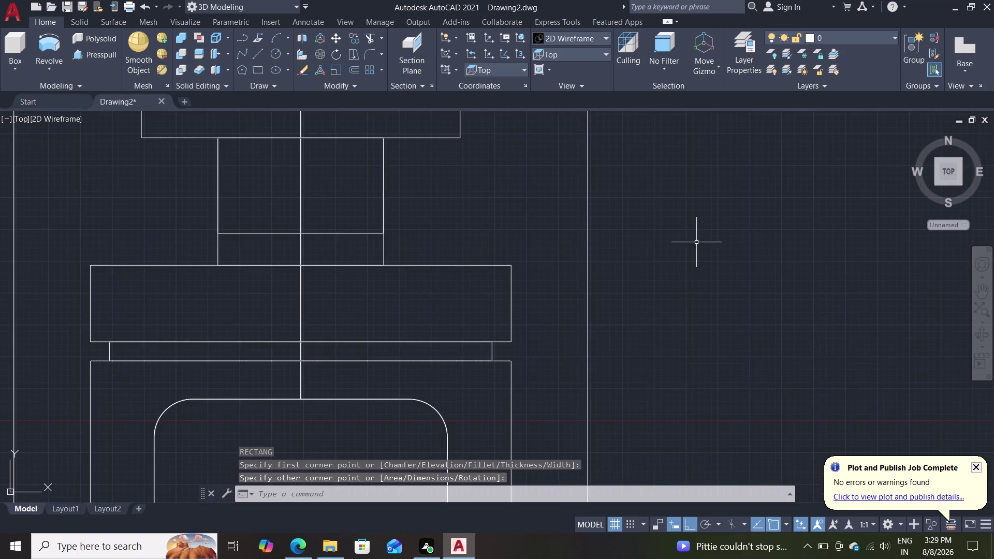
scroll(down, 3)
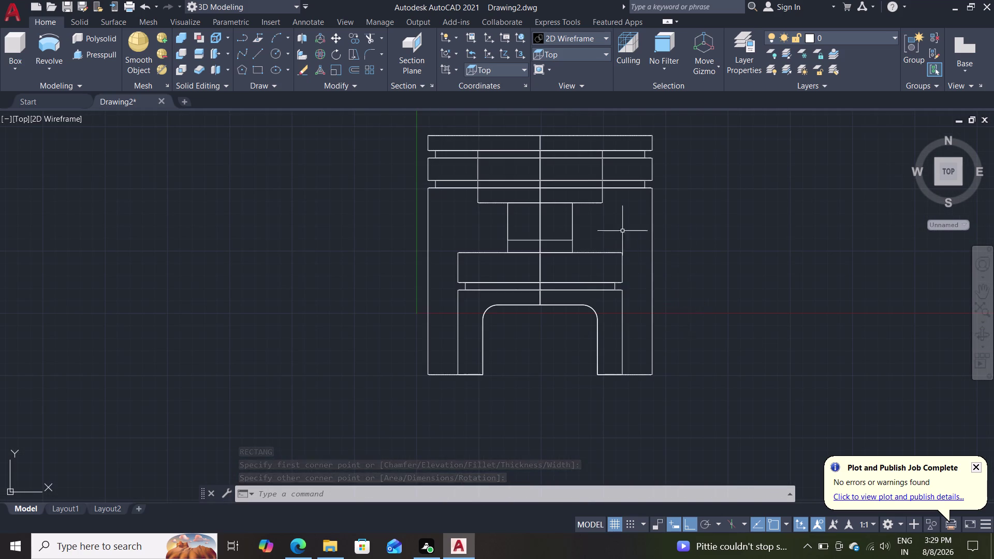
click(582, 39)
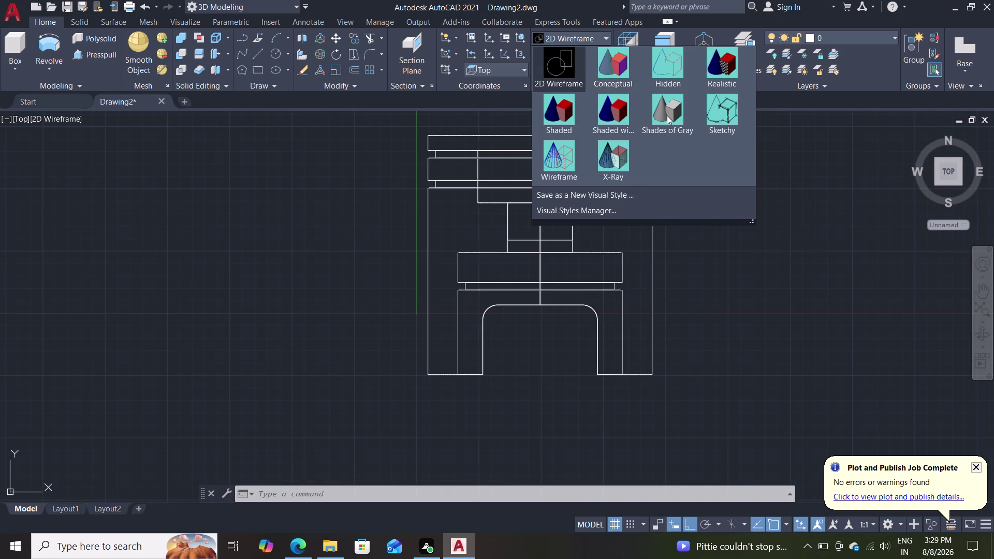
Try Shades of Gray, revert to 2D Wireframe, and orbit beneath the piston.
click(667, 116)
click(585, 33)
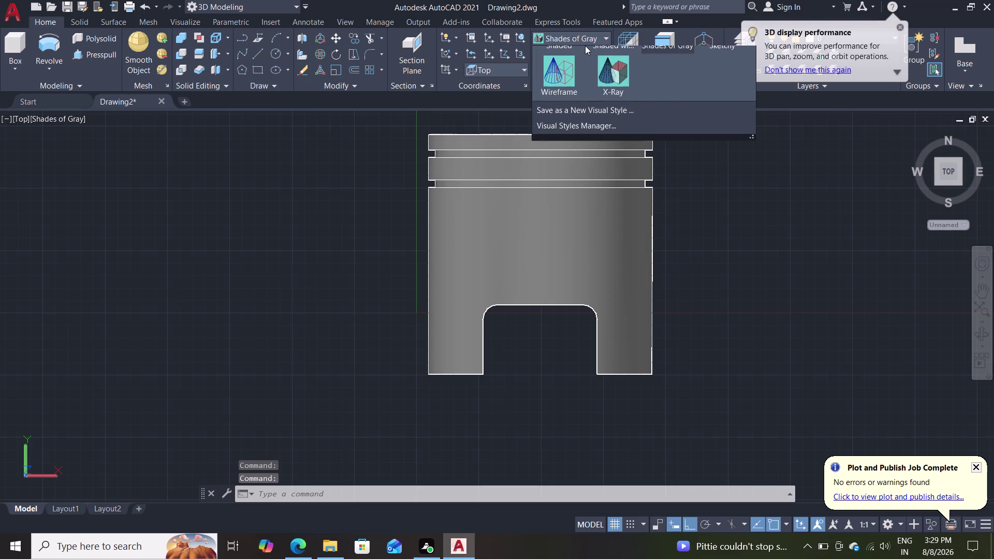
click(571, 71)
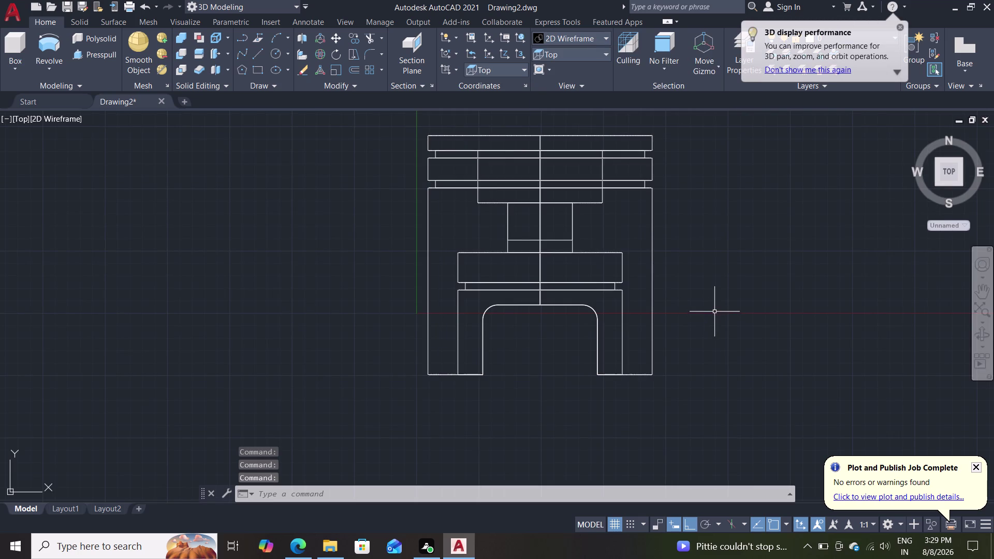
middle_drag(715, 298, 744, 172)
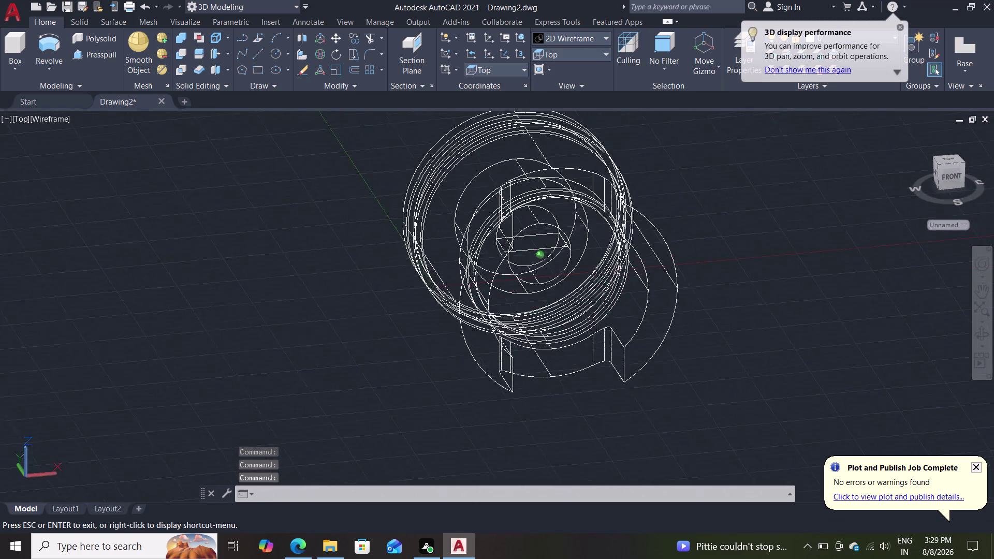
middle_drag(743, 172, 723, 310)
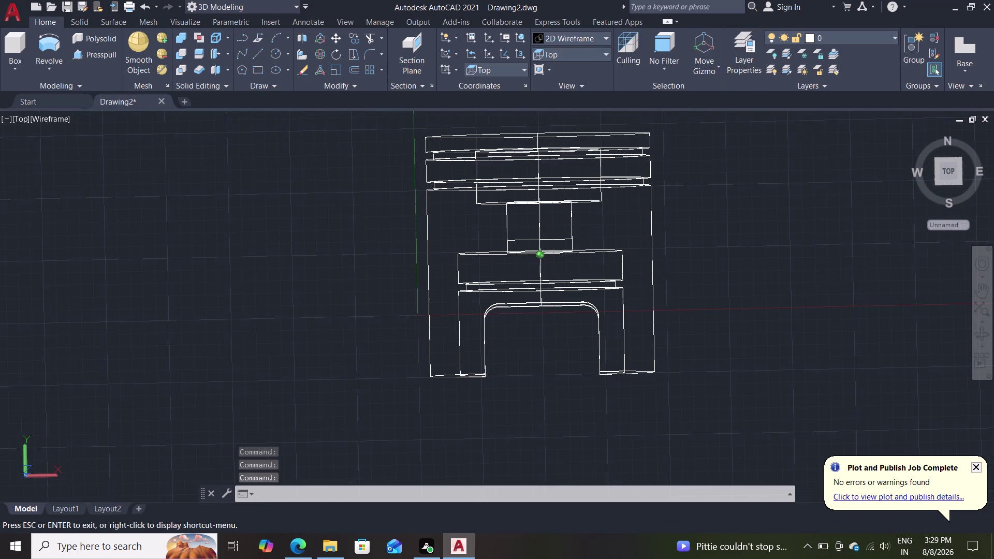
middle_drag(724, 310, 725, 314)
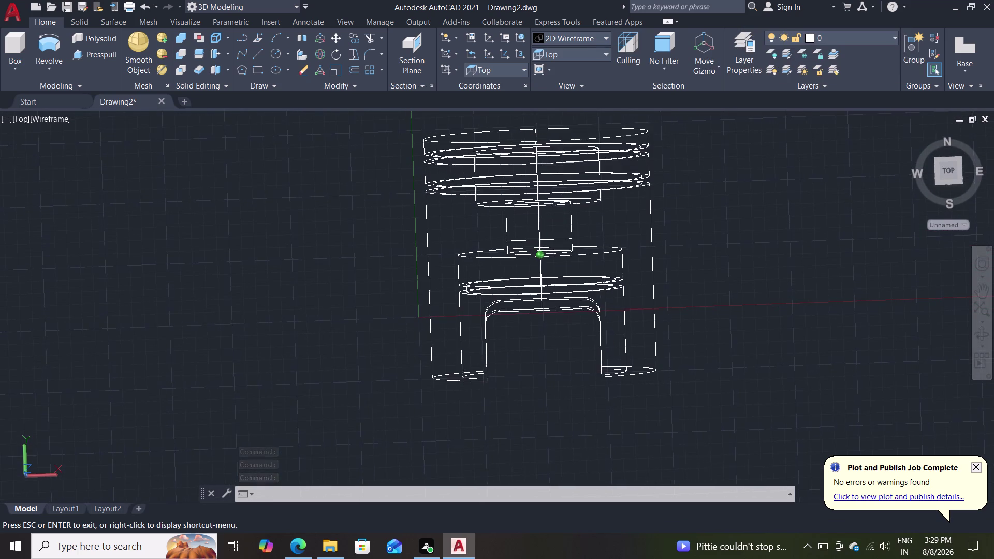
Orbit to the piston's underside, zoom in, and apply Shades of Gray.
middle_drag(725, 314, 722, 219)
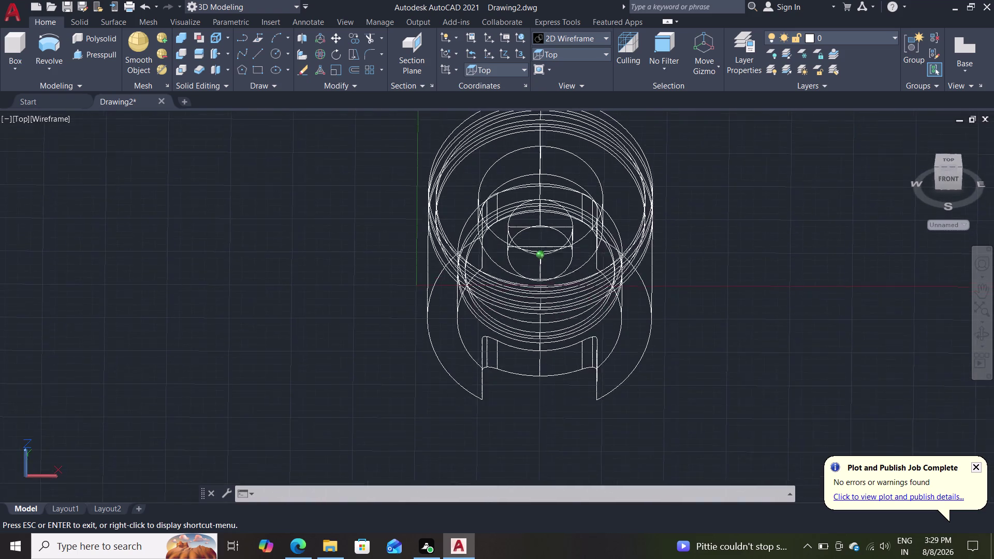
middle_drag(722, 218, 725, 210)
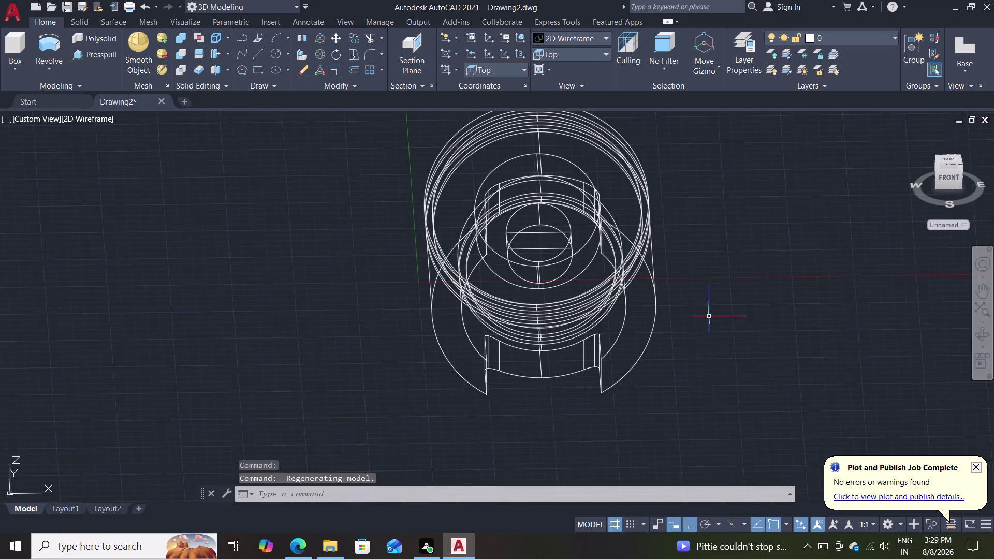
scroll(up, 3)
middle_drag(673, 278, 730, 369)
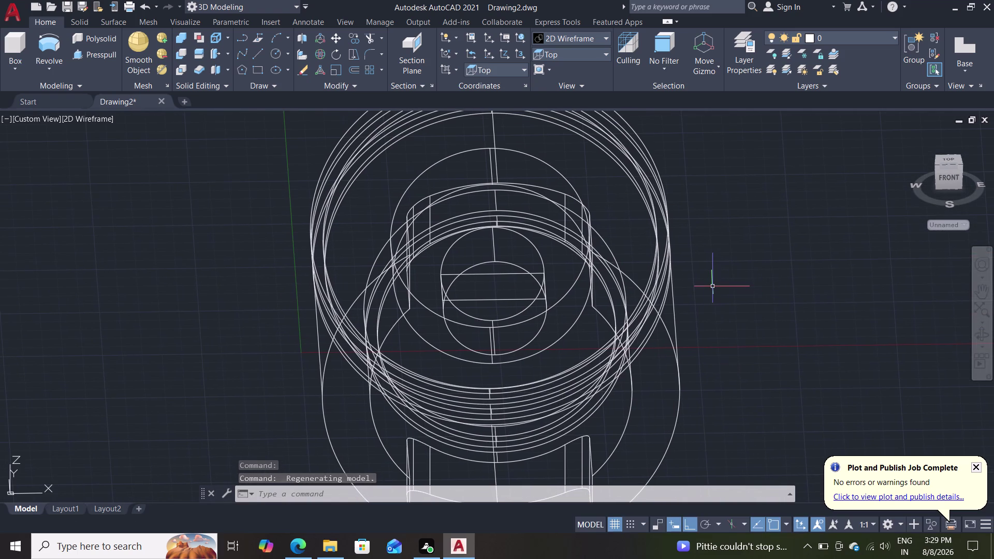
click(565, 41)
click(649, 111)
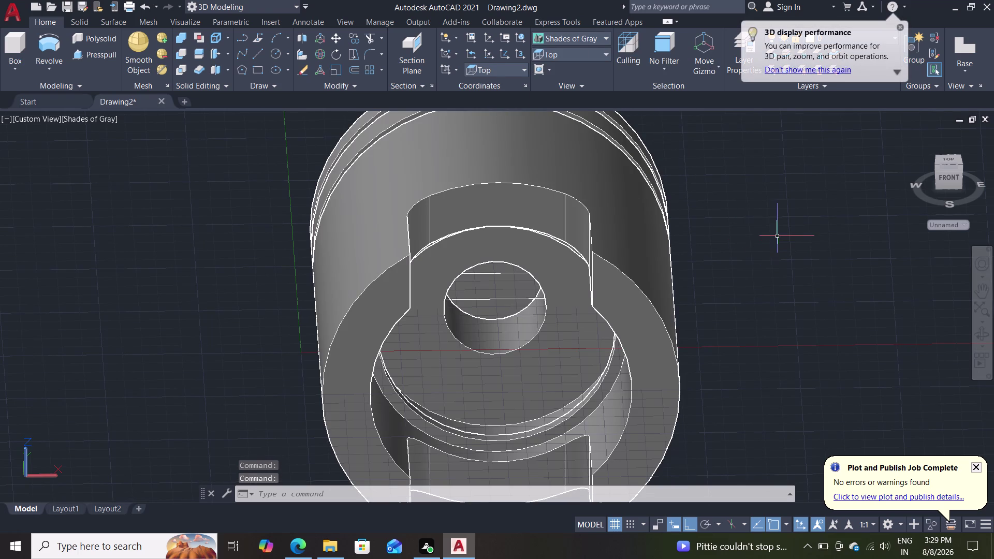
Cancel an unwanted MOVE command and start COPY with the CO alias.
key(m)
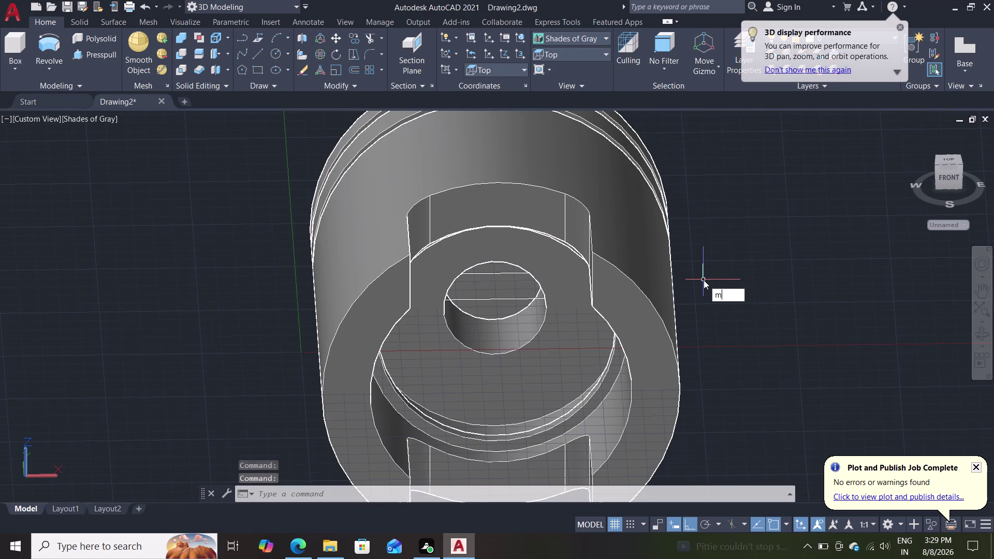
key(Return)
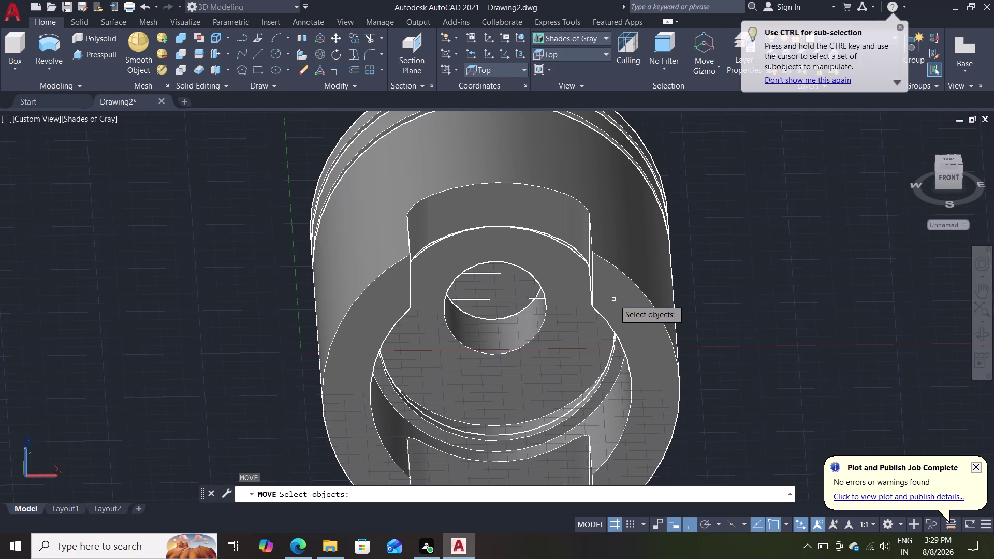
key(Escape)
key(Escape)
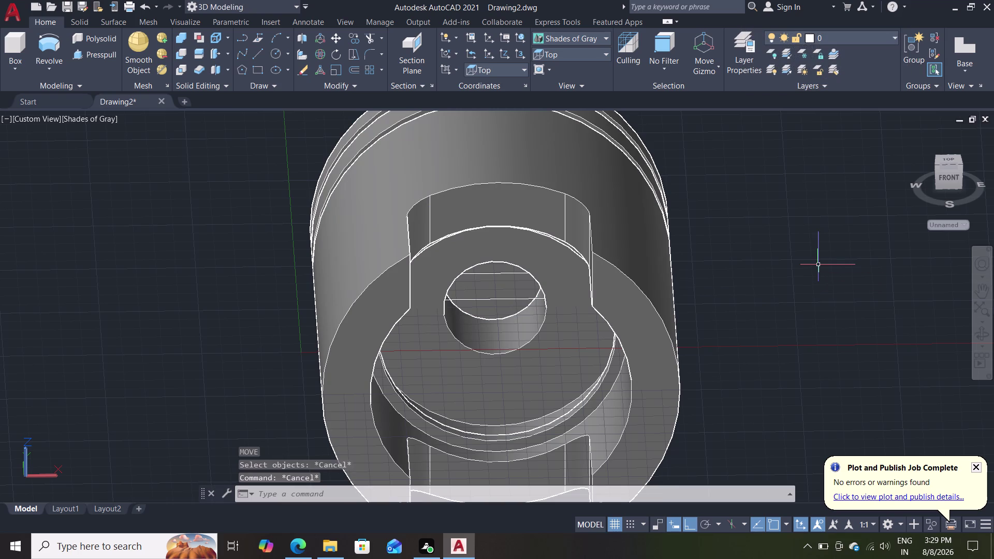
key(c)
key(o)
key(Return)
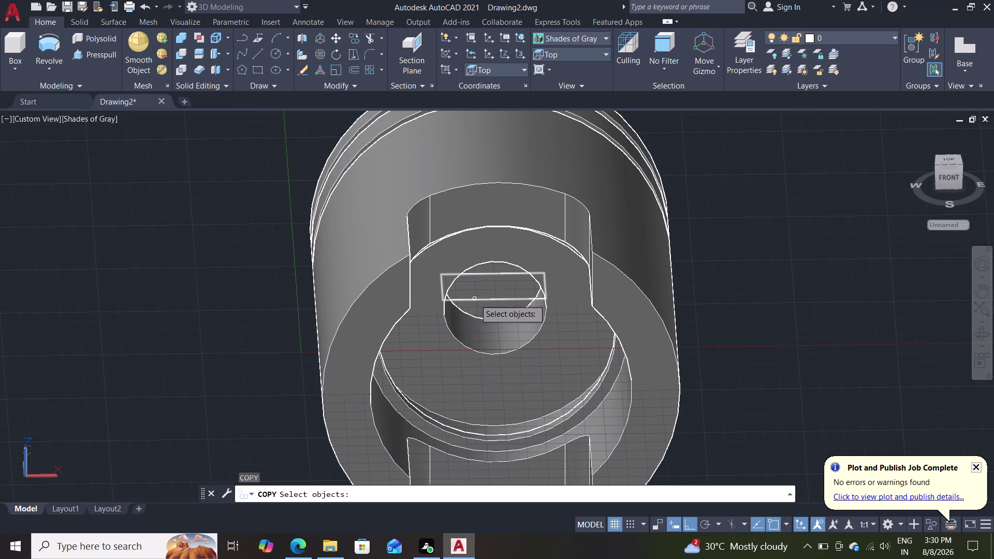
Window-select the boss rectangle and place a trial copy at the top rim.
click(474, 299)
click(562, 344)
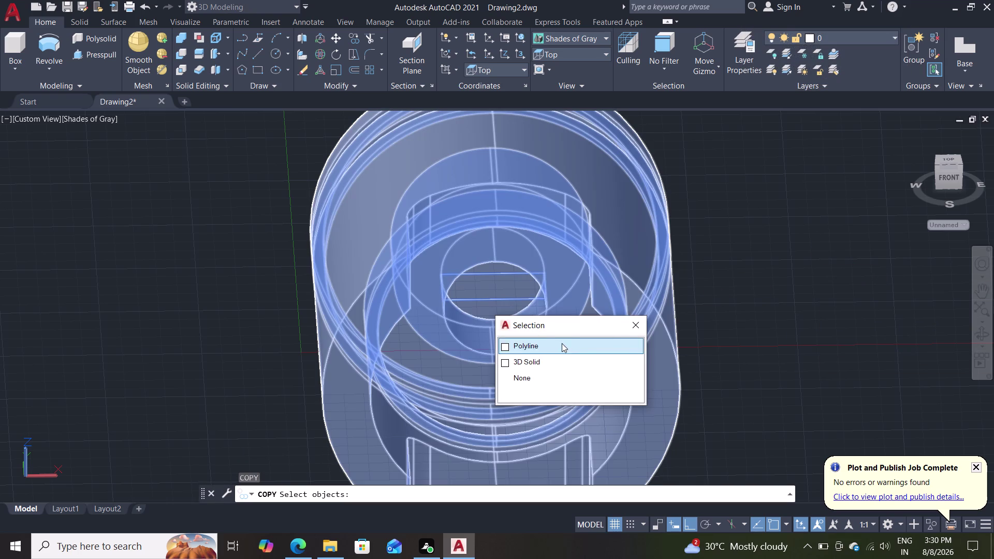
key(Return)
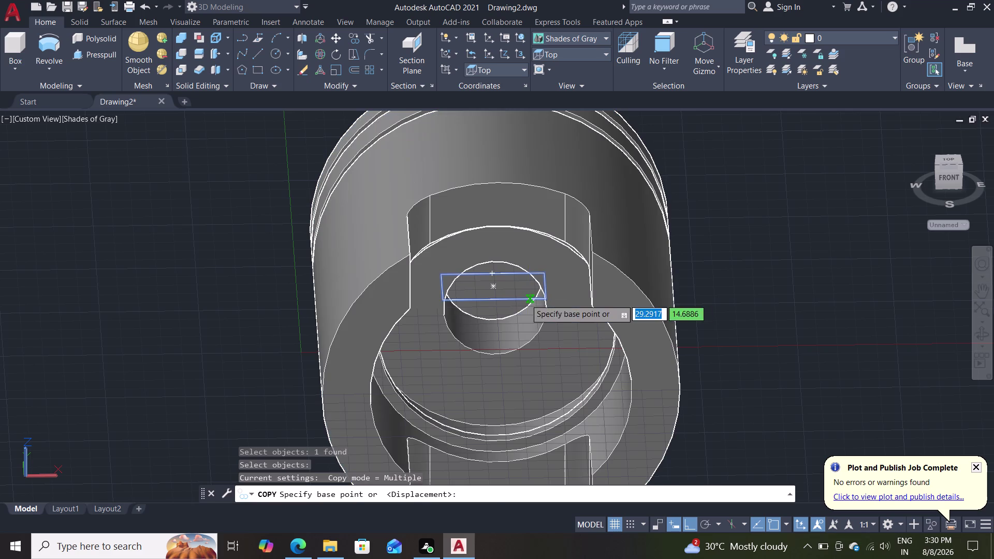
double_click(491, 288)
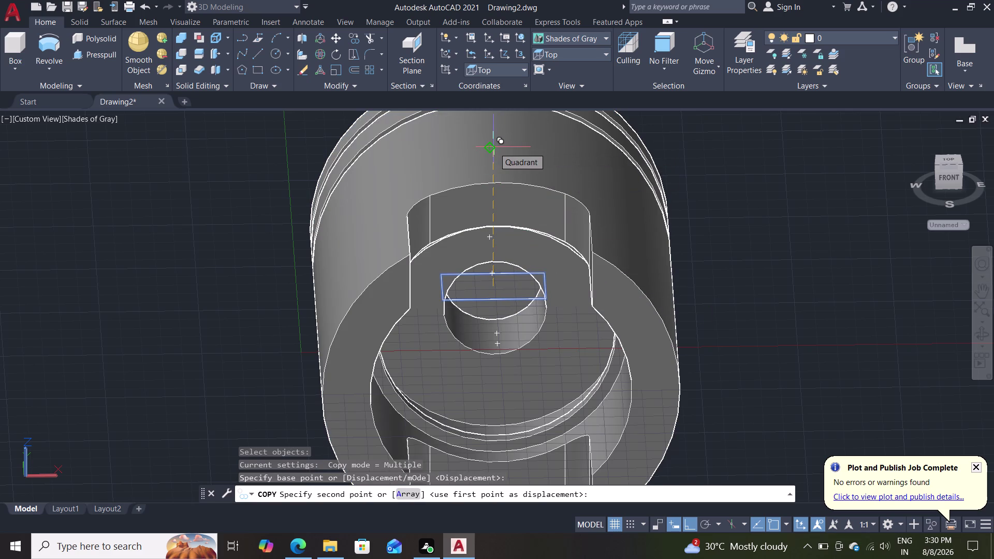
scroll(down, 3)
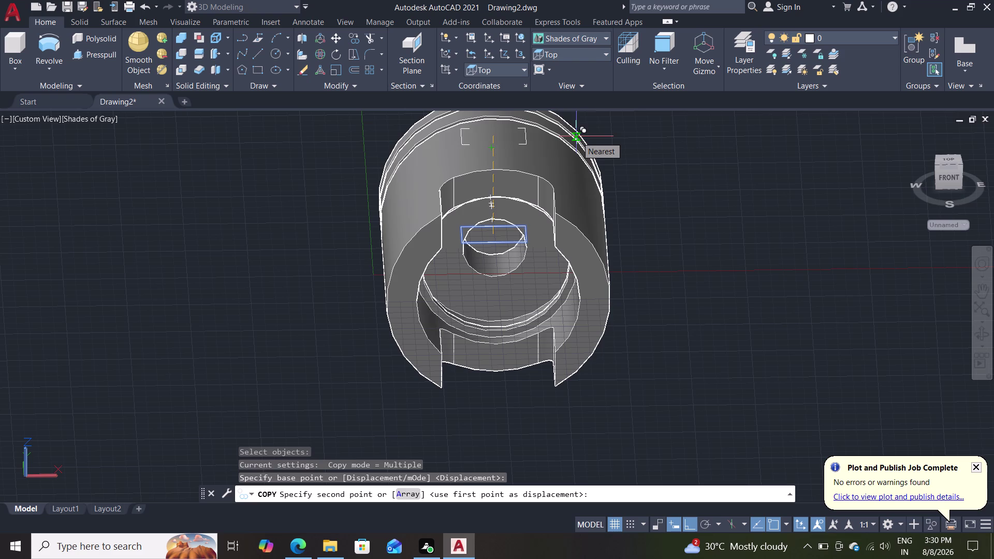
double_click(577, 137)
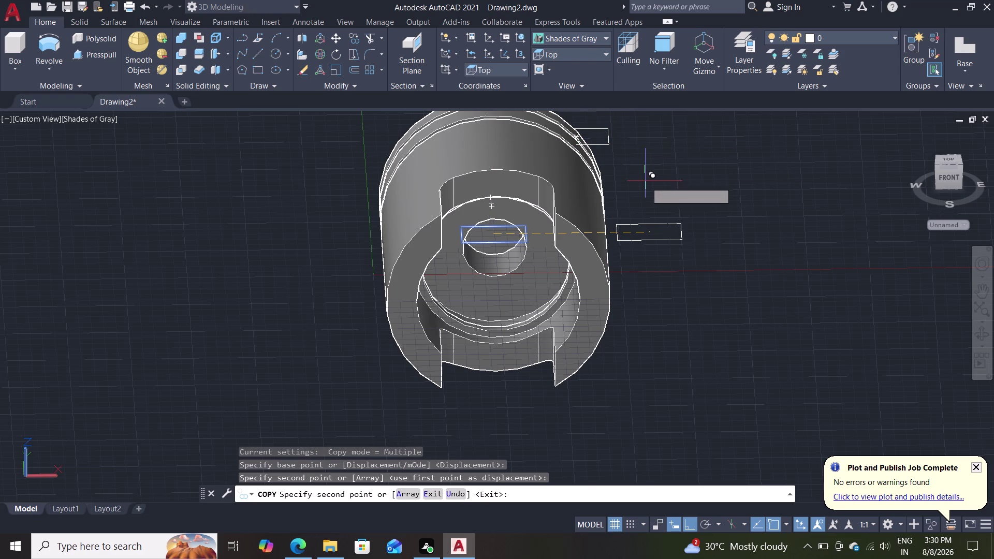
Undo the misplaced copies and cancel COPY, leaving no duplicate rectangle.
key(ctrl+z)
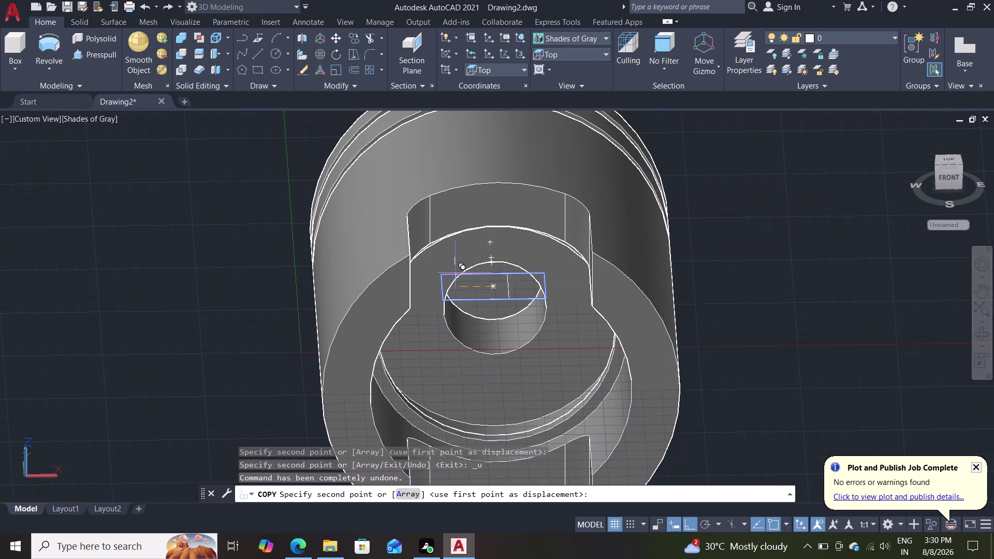
click(495, 120)
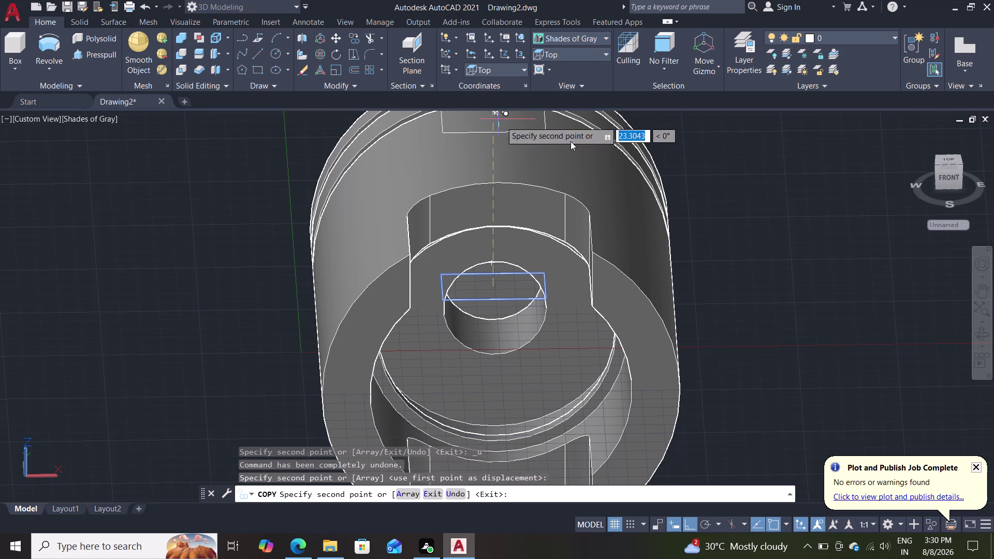
scroll(down, 3)
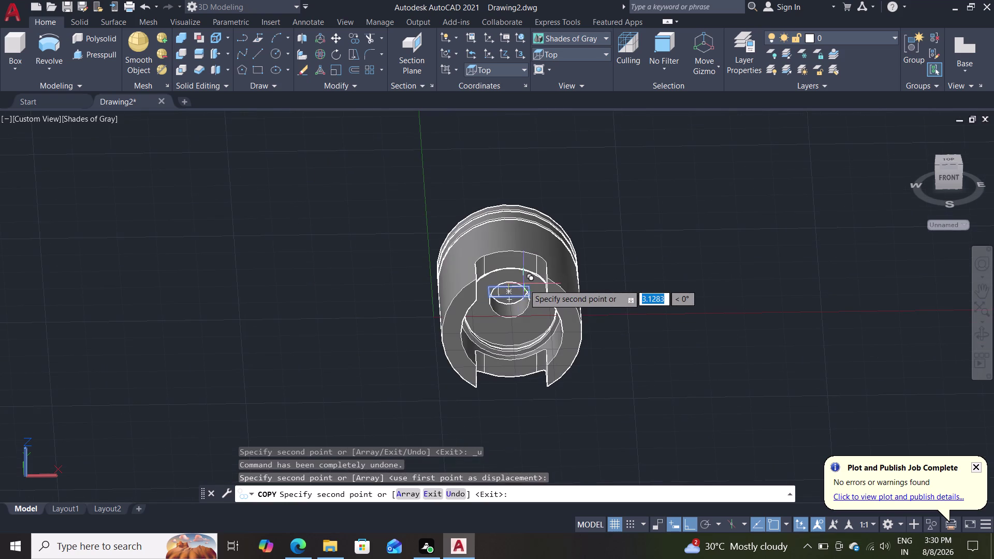
scroll(up, 3)
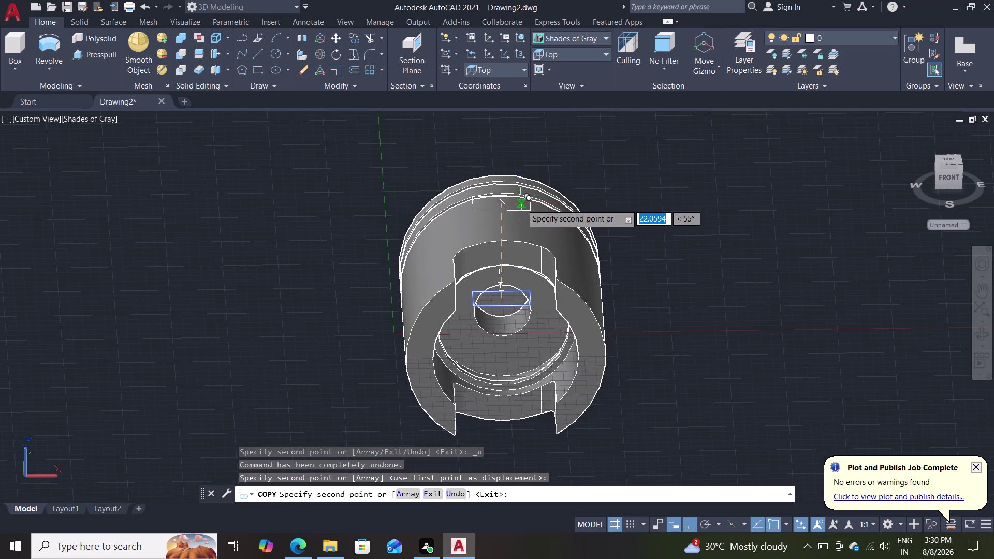
key(ctrl+z)
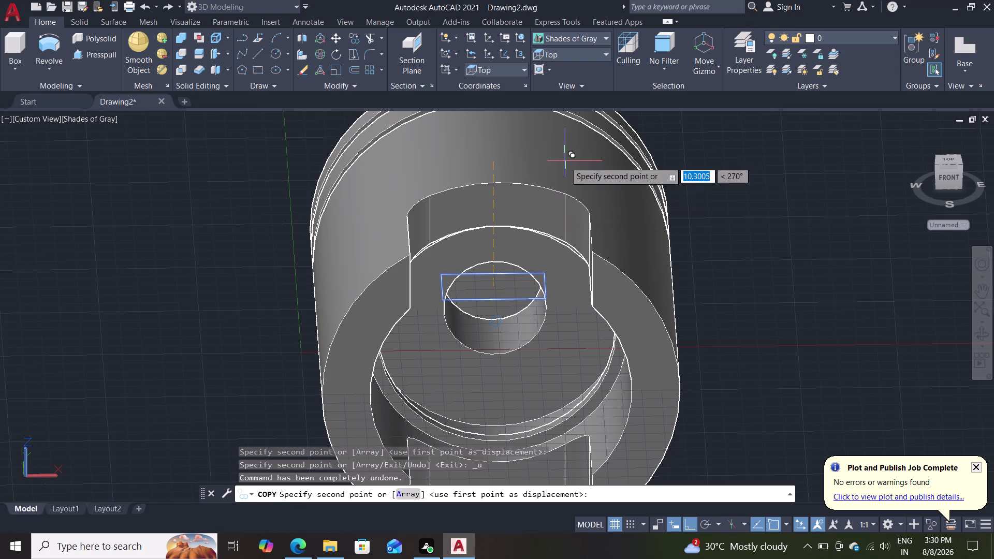
scroll(down, 3)
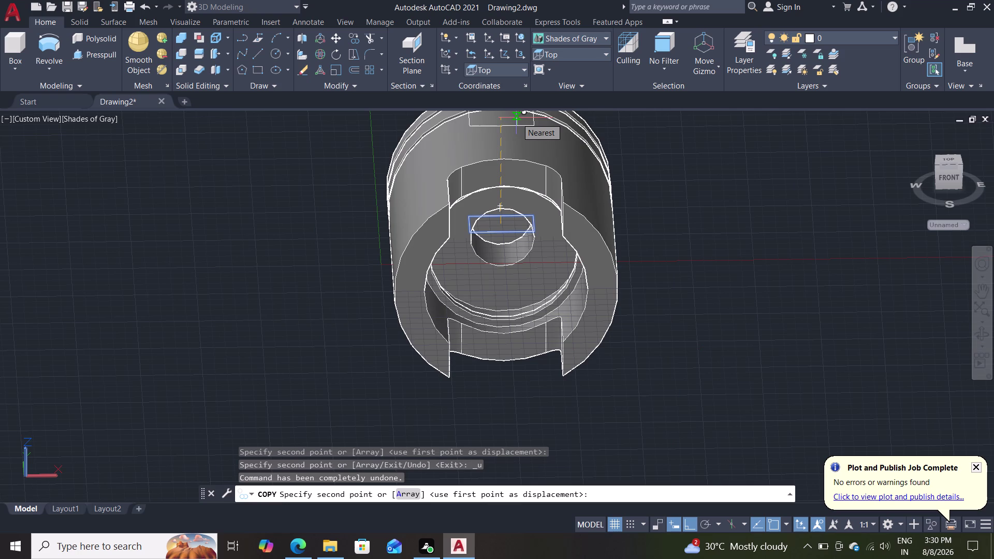
key(Escape)
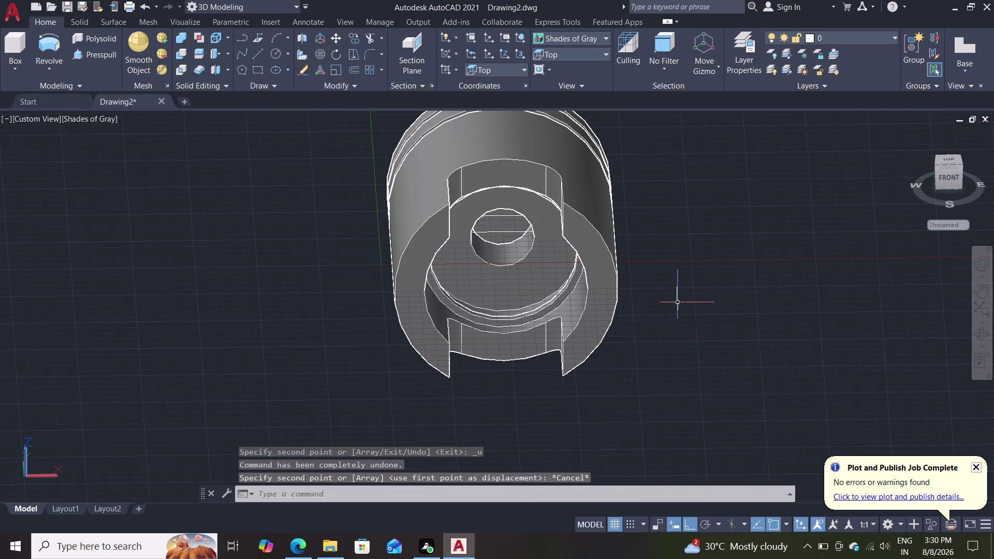
Orbit the piston, apply the Front preset view, and start CIRCLE.
middle_drag(693, 281, 695, 243)
middle_drag(676, 326, 679, 316)
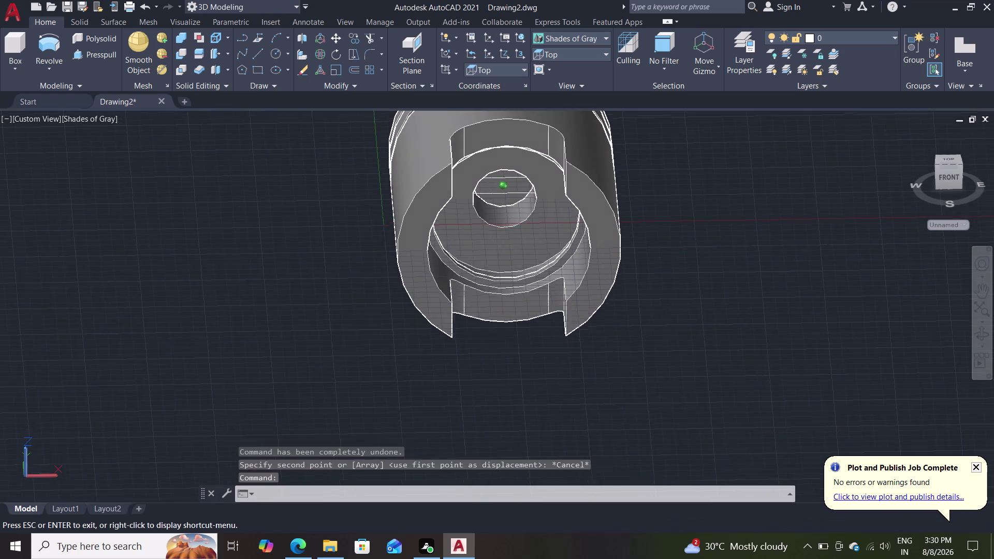
middle_drag(679, 316, 679, 275)
middle_drag(631, 271, 625, 379)
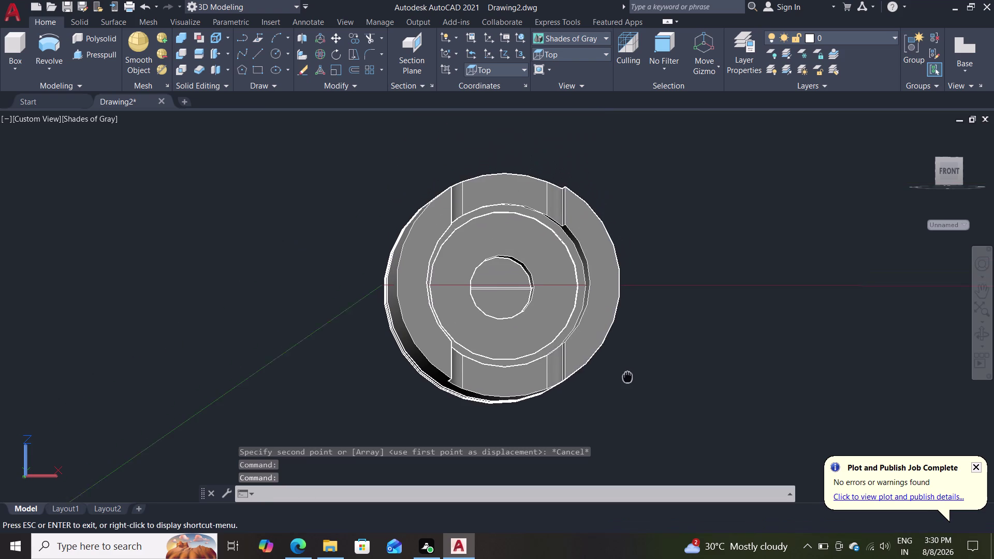
middle_drag(625, 379, 624, 386)
scroll(down, 3)
middle_drag(648, 301, 635, 325)
middle_drag(636, 323, 639, 317)
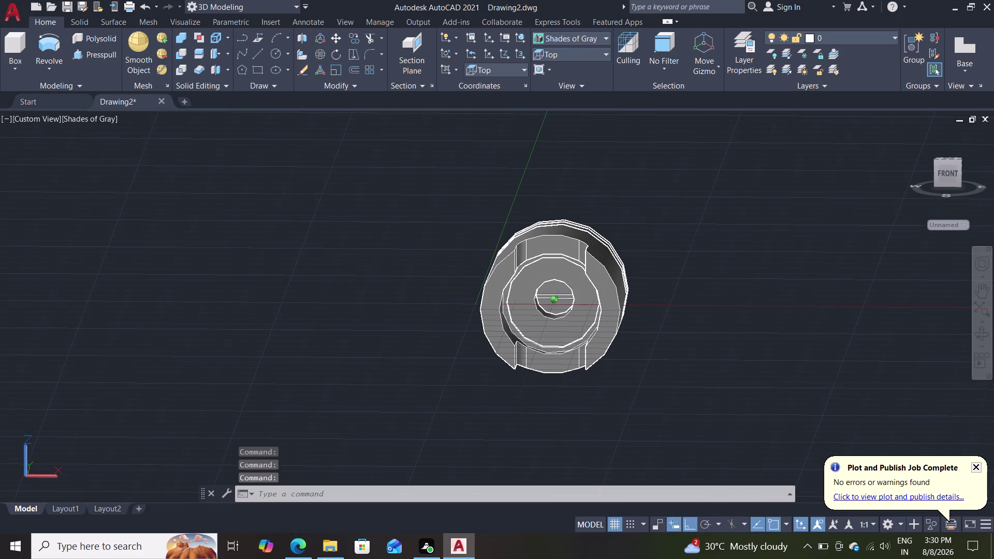
click(579, 55)
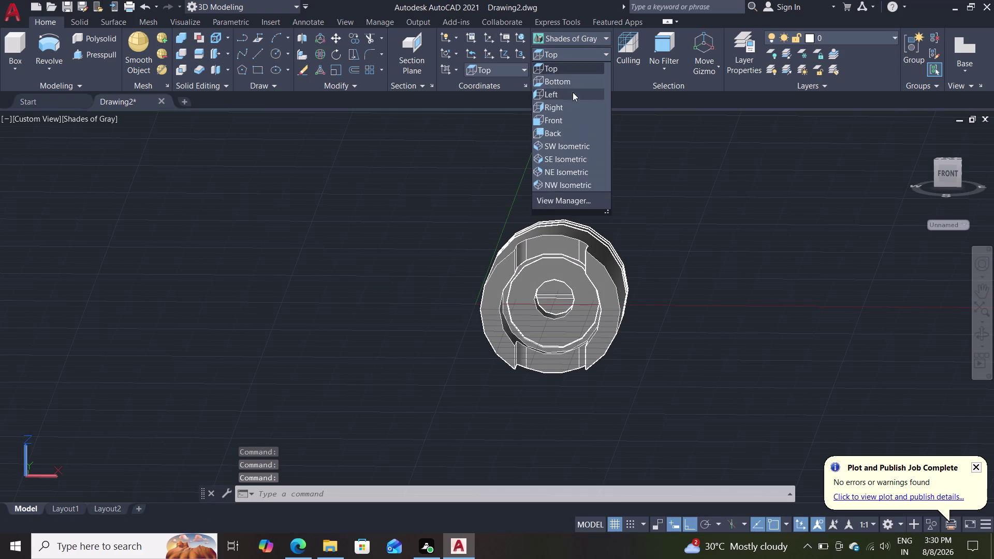
click(557, 117)
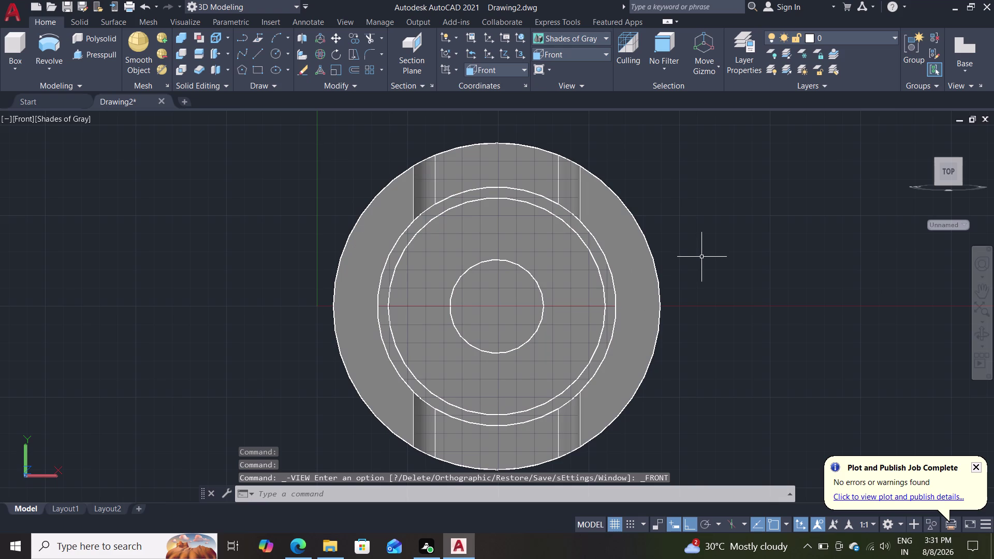
key(c)
key(Return)
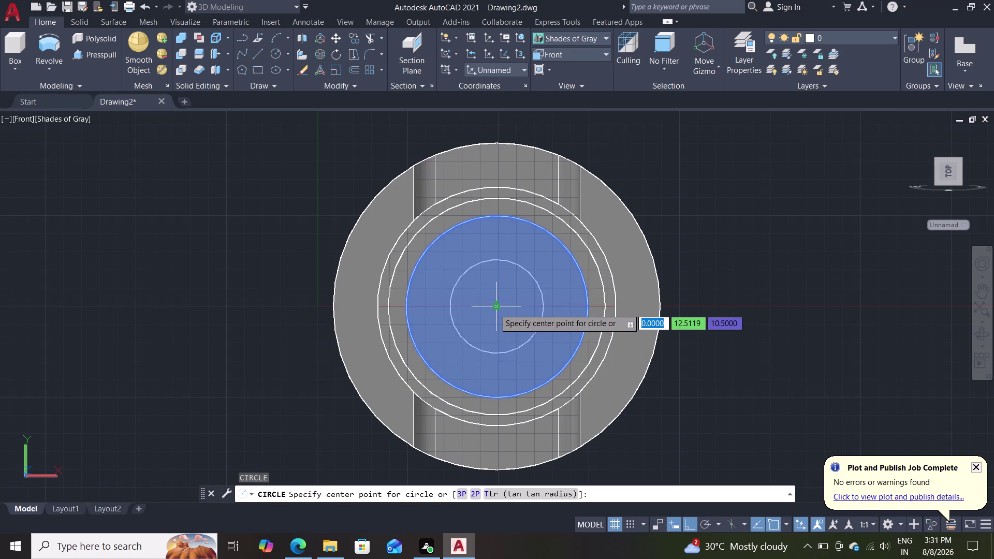
click(495, 309)
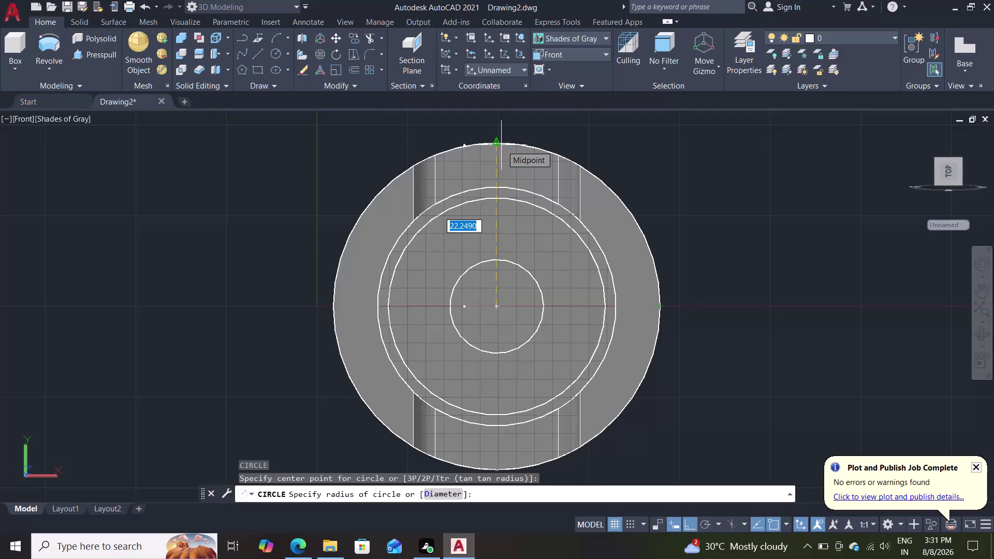
key(Escape)
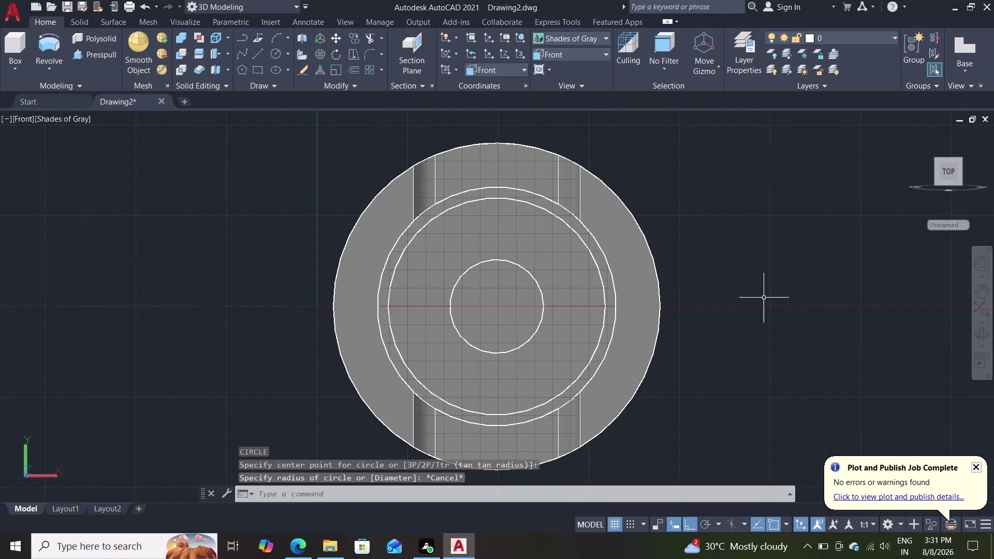
scroll(up, 3)
Orbit the piston to an angled 3D view, then start COPY with CO.
middle_drag(746, 225, 749, 314)
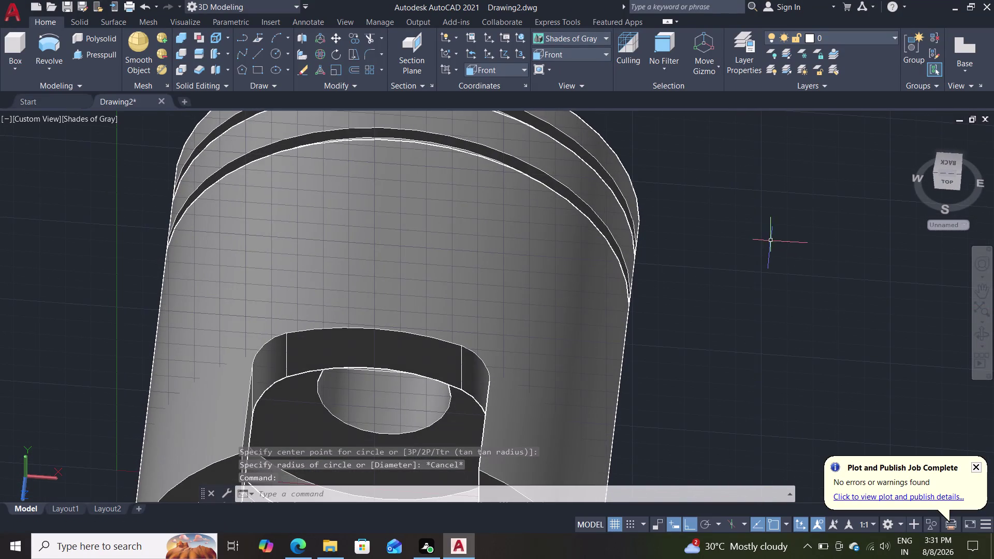
middle_drag(649, 307, 680, 234)
middle_drag(671, 297, 691, 244)
middle_drag(713, 228, 714, 236)
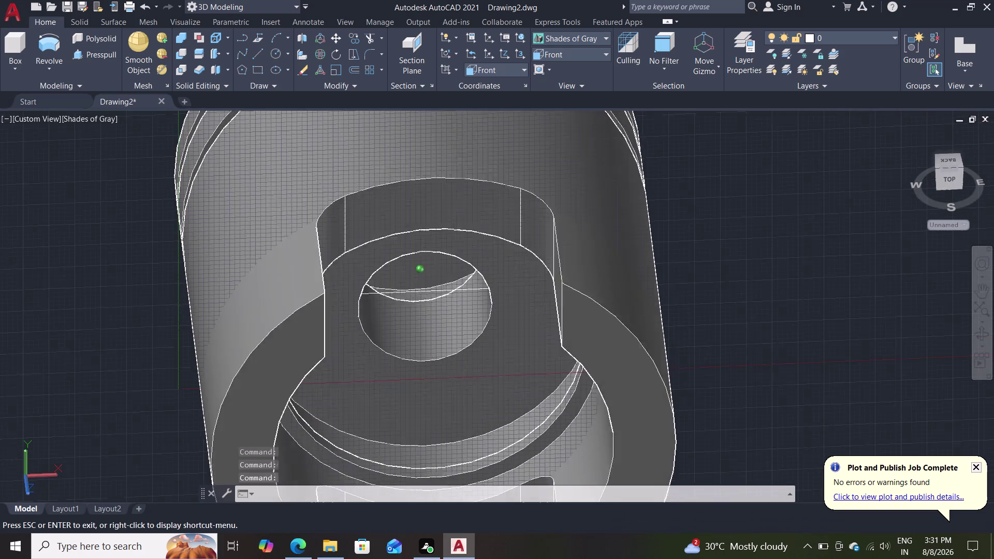
middle_drag(714, 236, 714, 235)
scroll(down, 3)
scroll(up, 3)
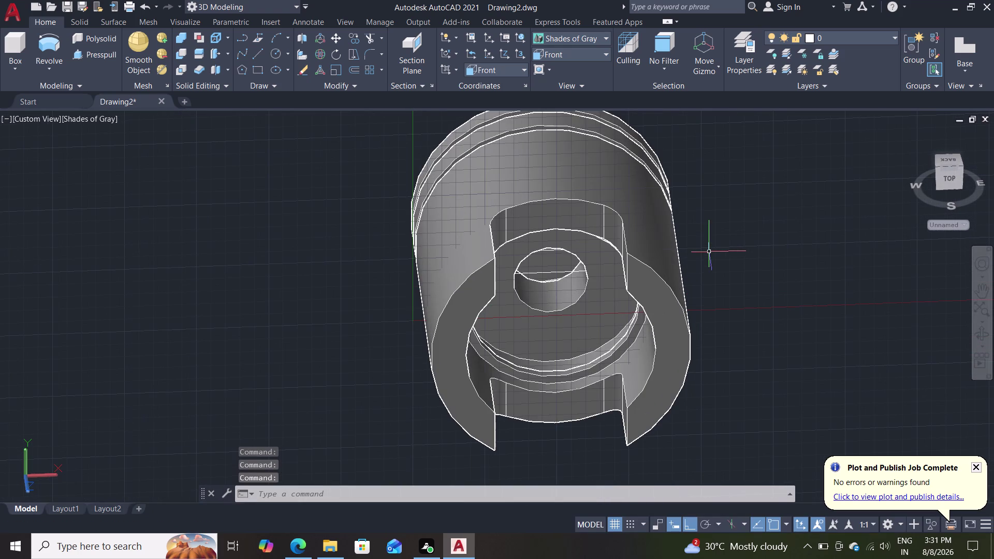
text(co)
key(Return)
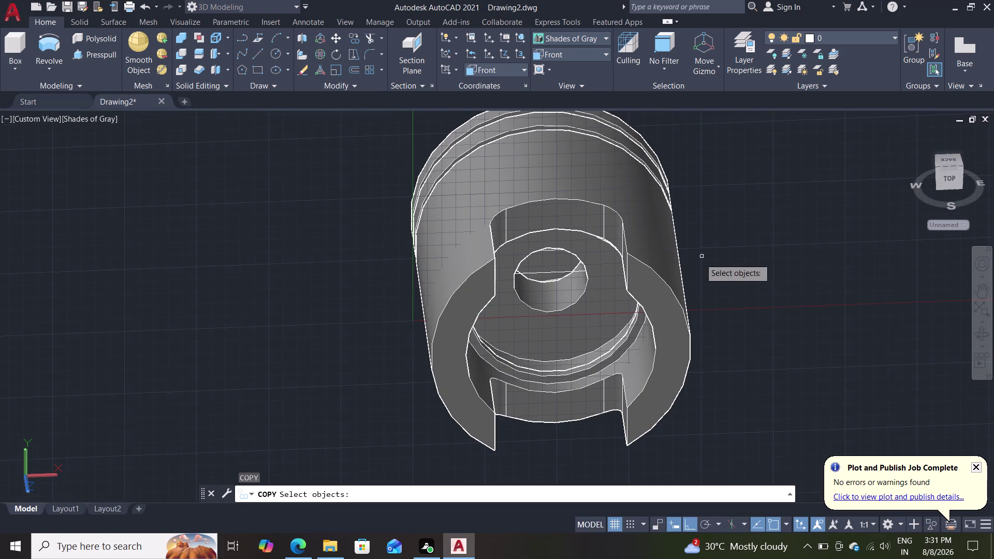
click(572, 273)
click(619, 316)
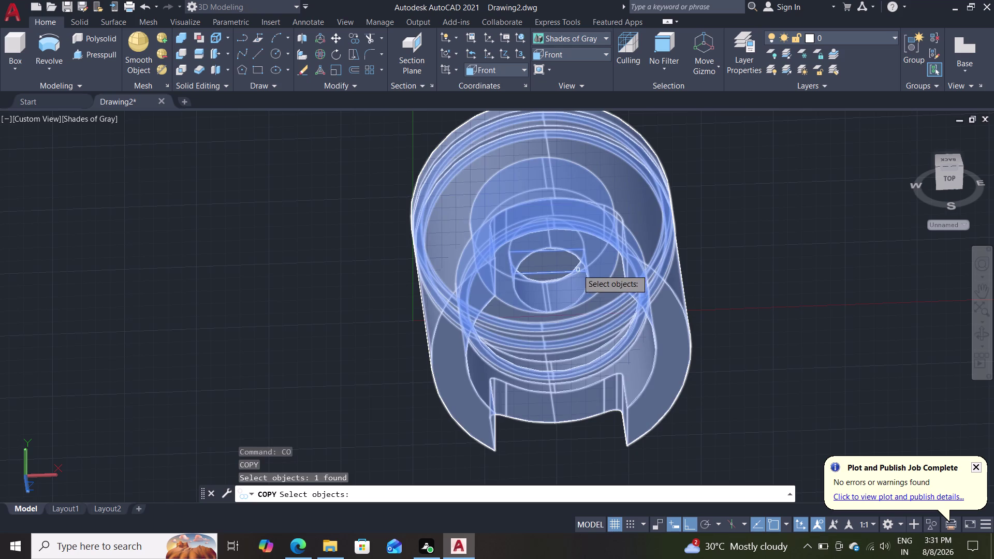
key(Return)
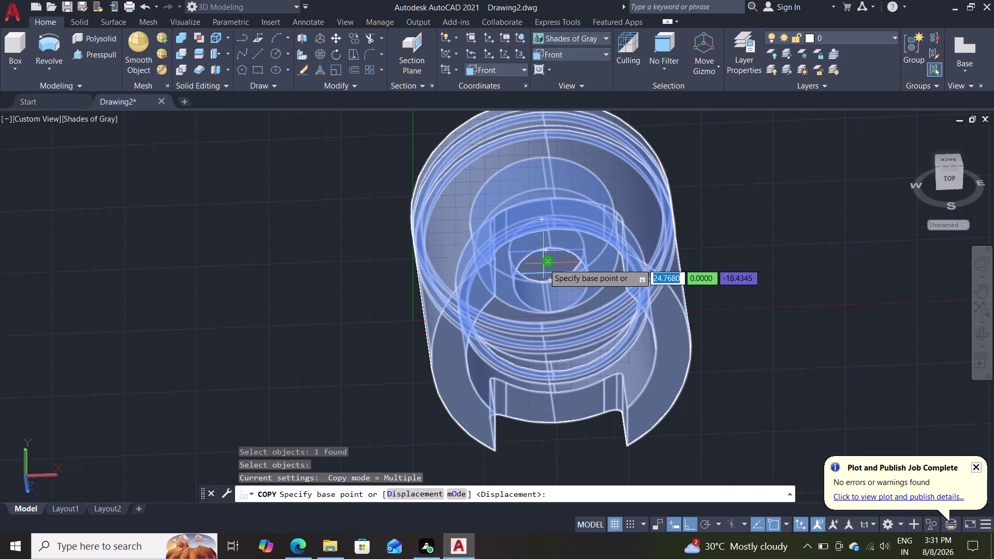
click(546, 263)
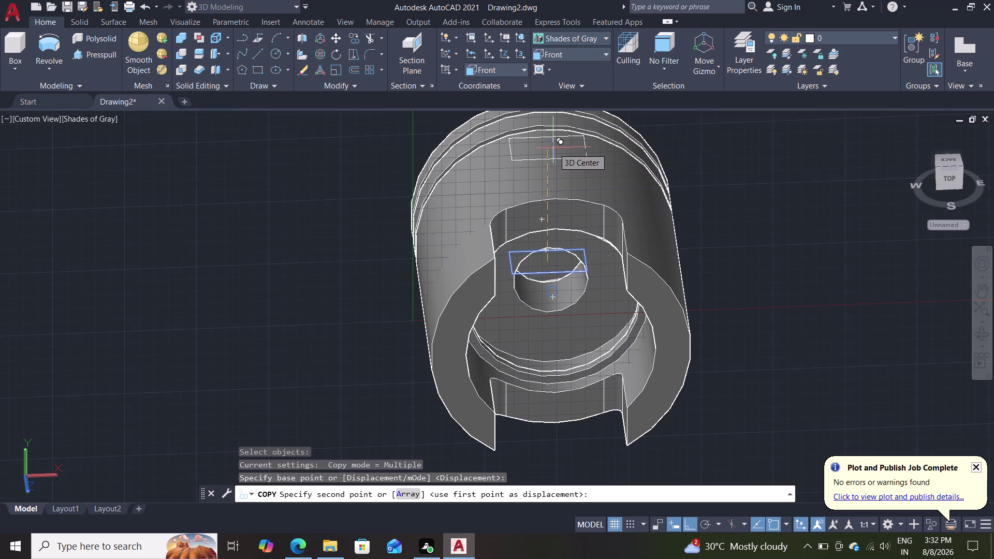
key(2)
key(3)
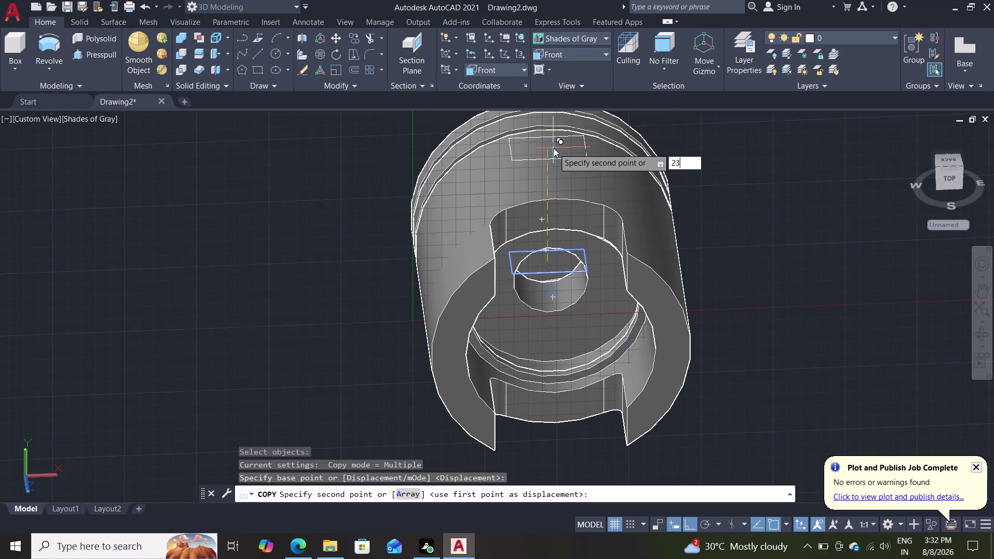
key(Return)
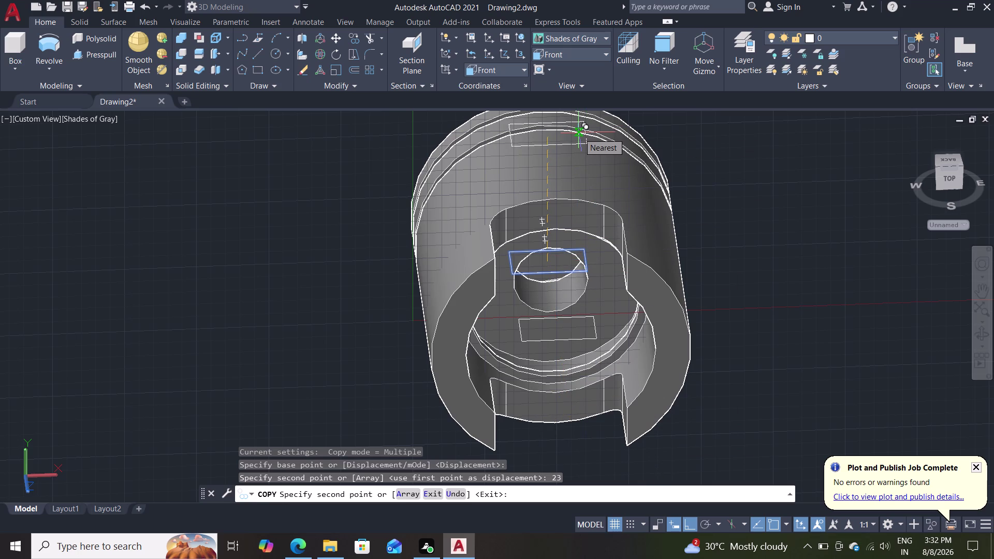
text(23)
key(Return)
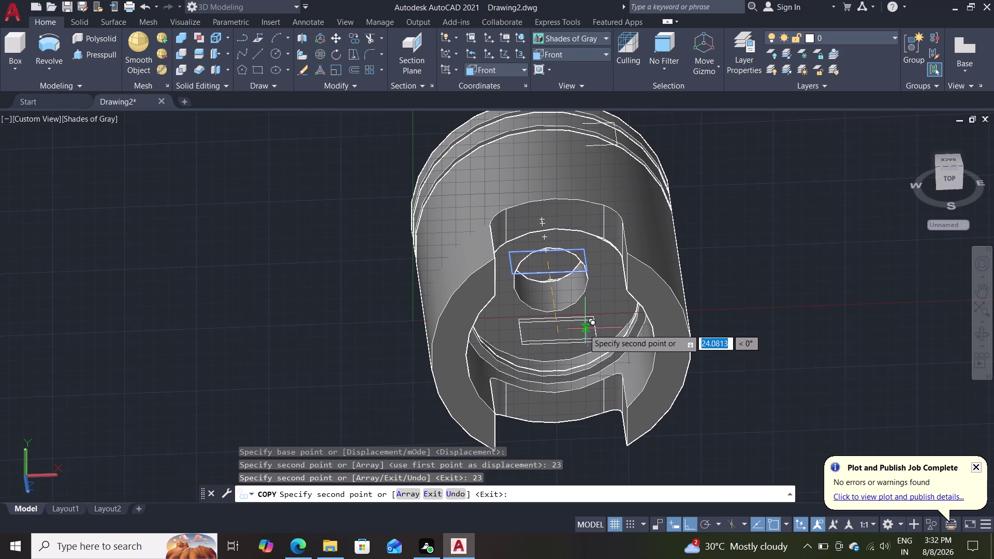
key(Escape)
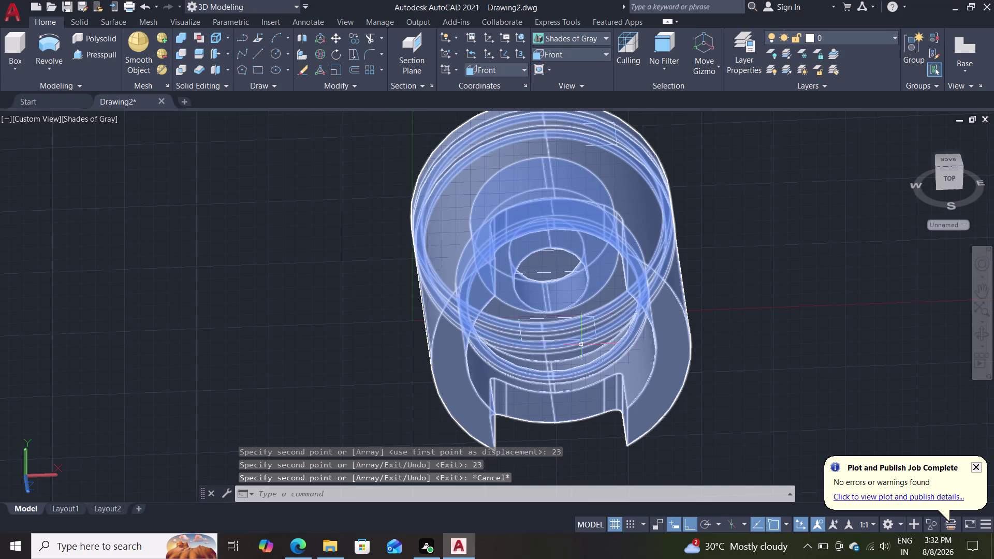
key(Escape)
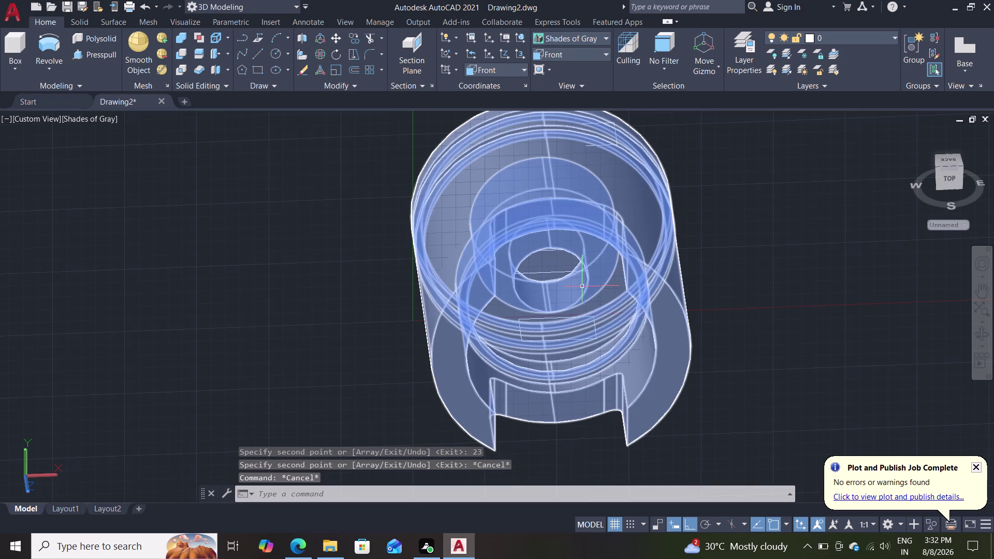
key(ctrl+z)
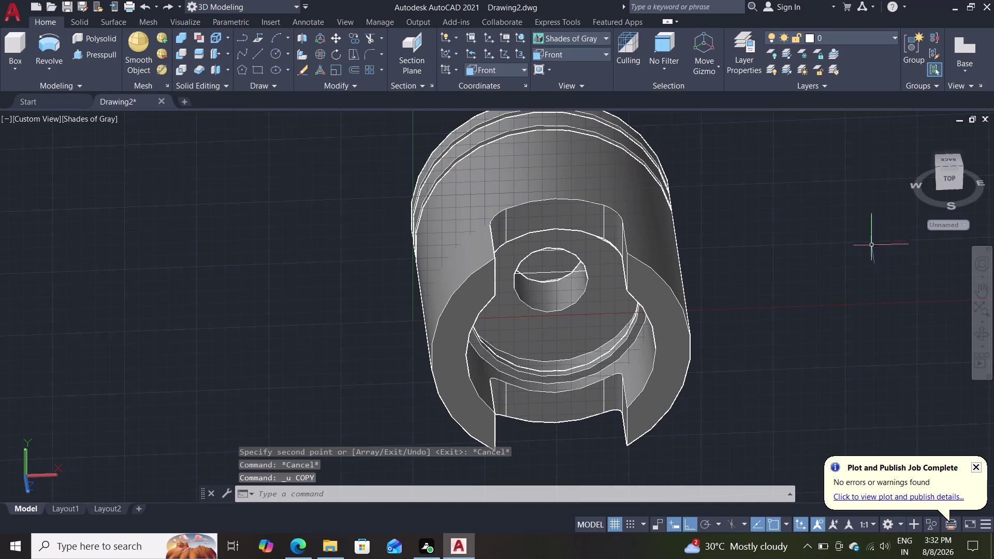
key(Escape)
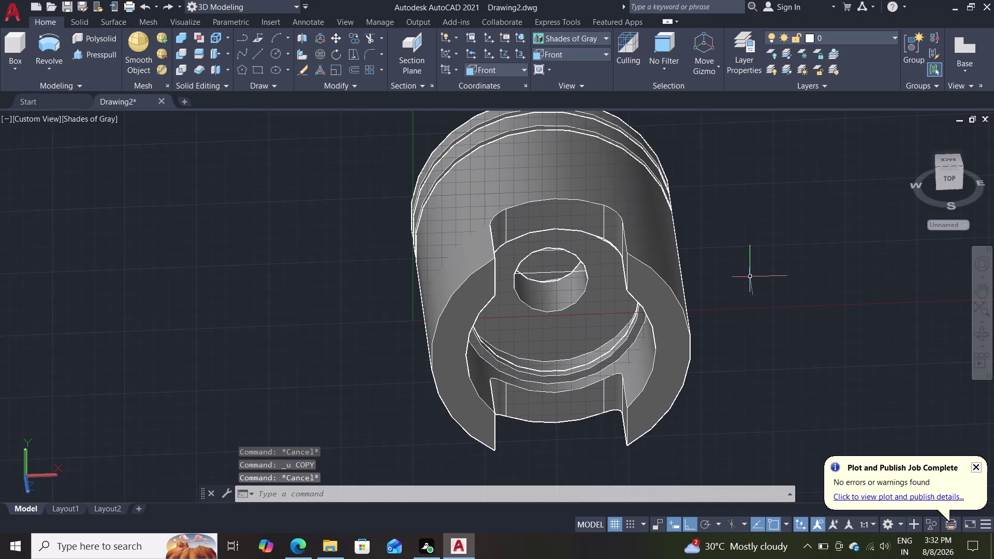
scroll(up, 3)
middle_drag(726, 327, 732, 284)
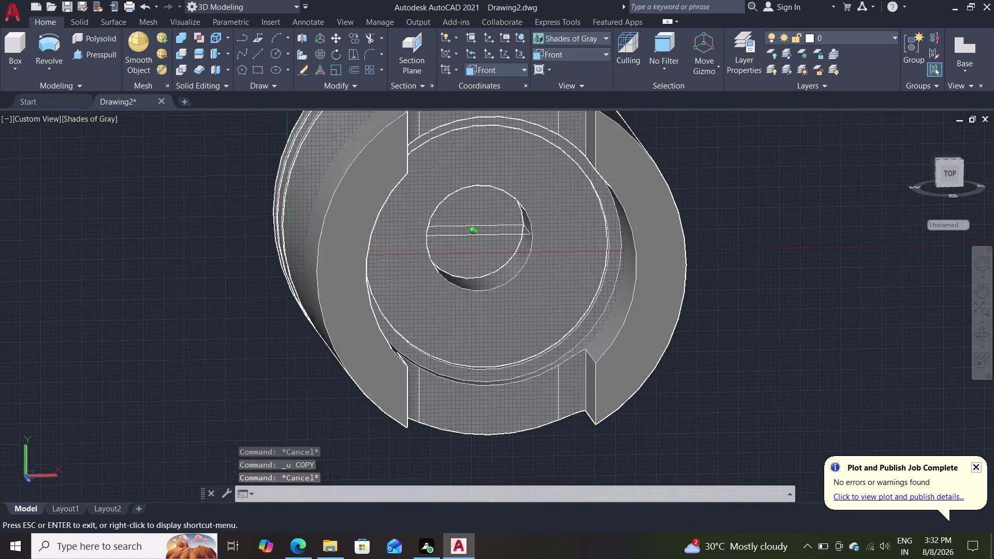
middle_drag(732, 283, 730, 284)
middle_drag(779, 303, 737, 313)
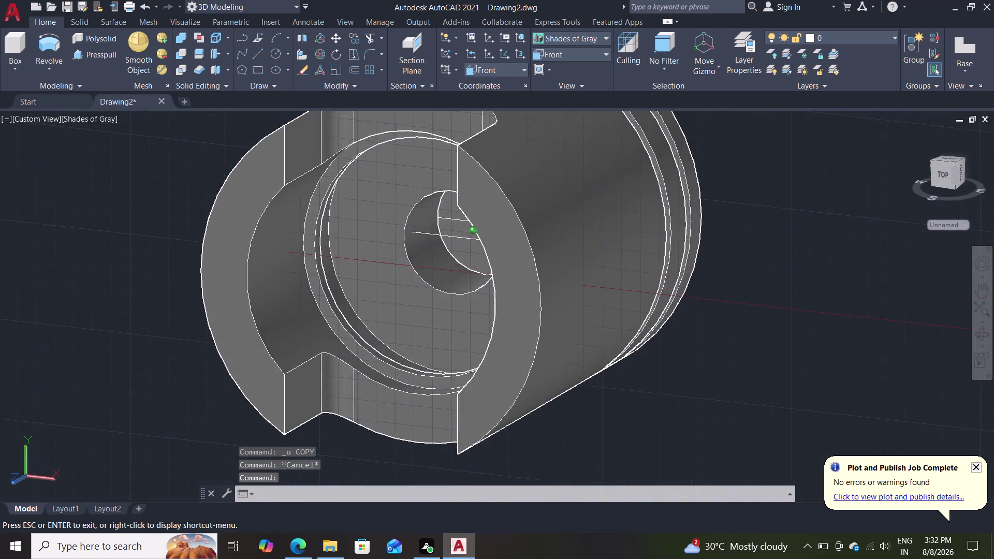
middle_drag(737, 313, 767, 327)
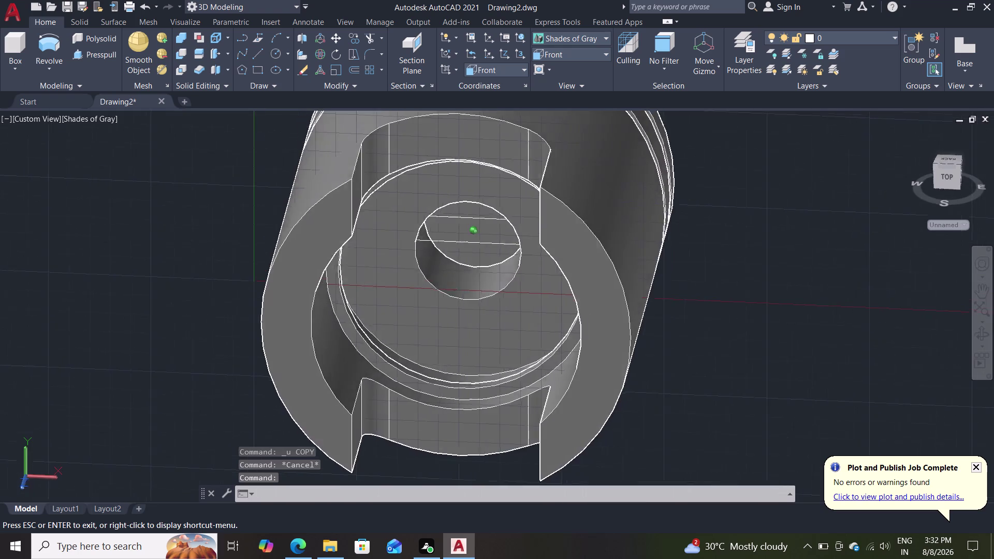
middle_drag(766, 327, 770, 314)
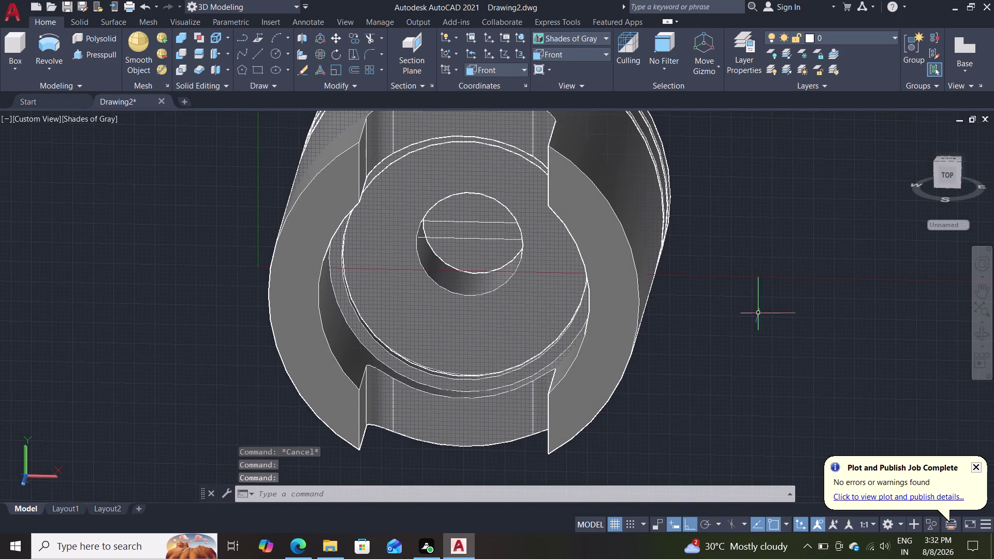
middle_drag(763, 316, 749, 320)
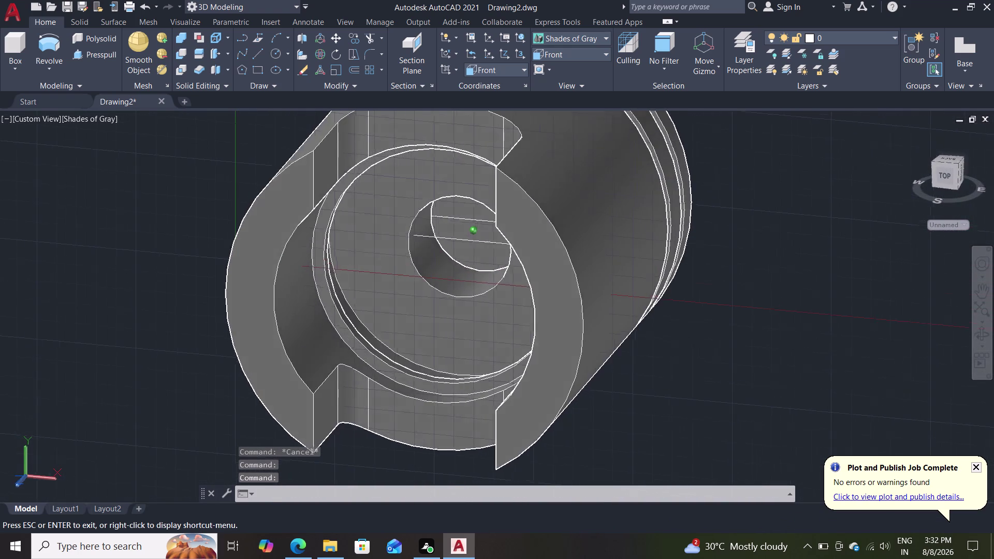
middle_drag(750, 320, 757, 318)
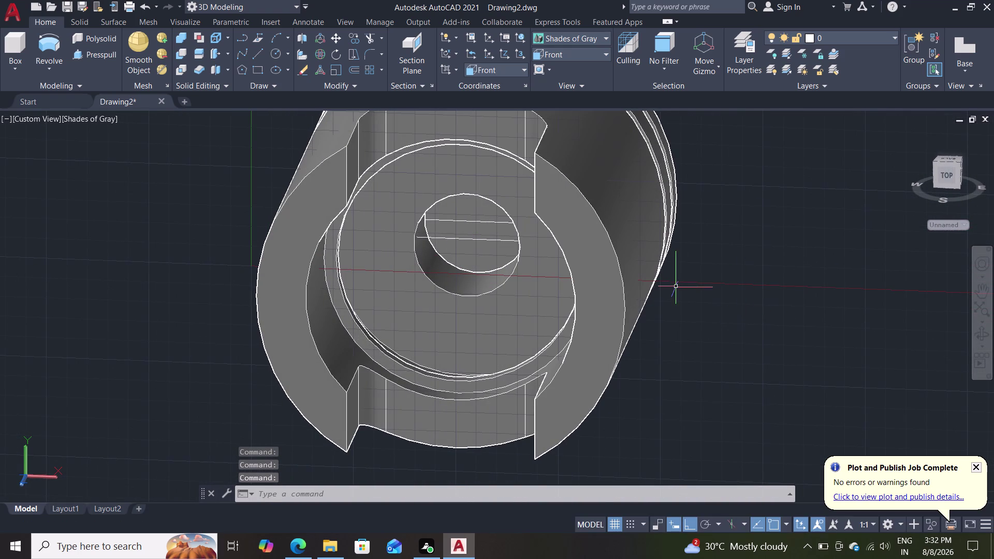
scroll(down, 3)
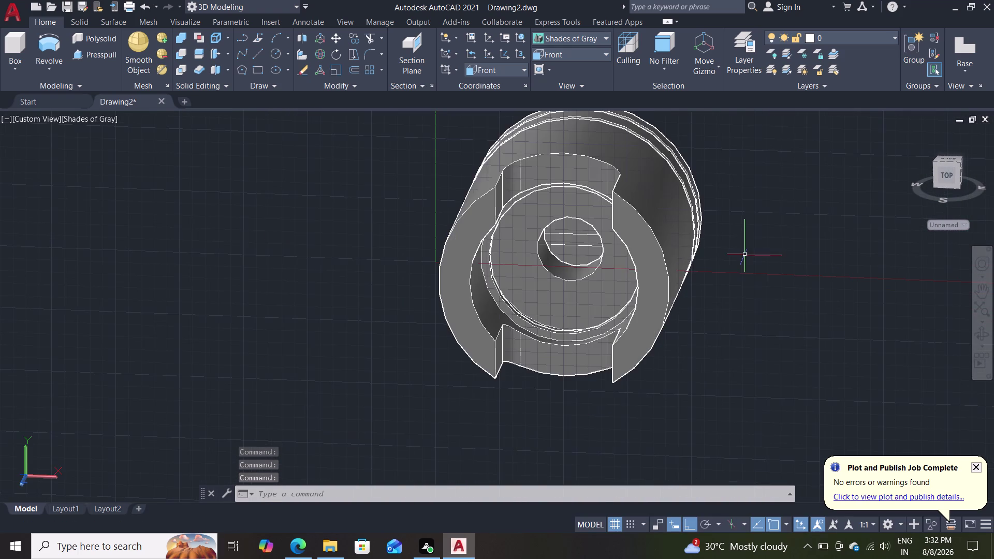
scroll(up, 3)
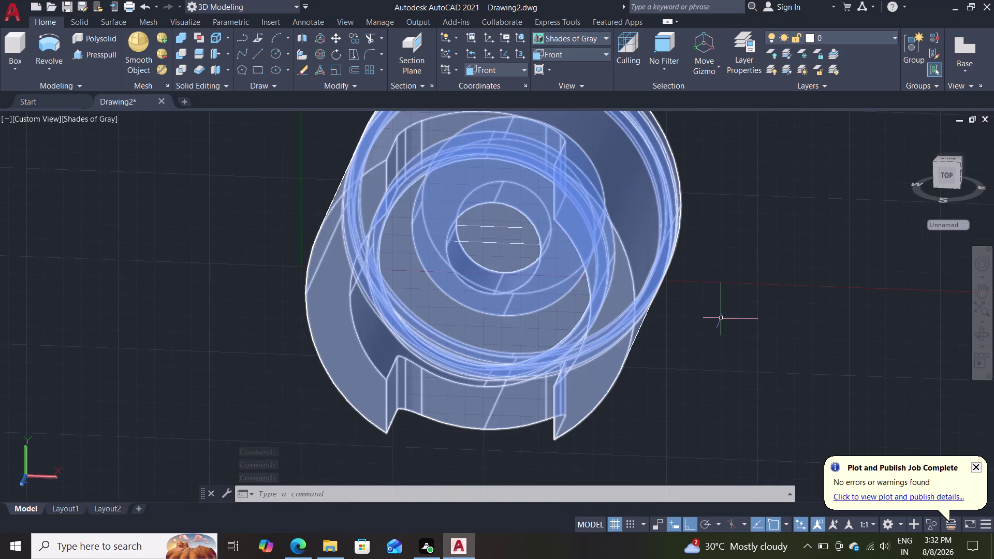
middle_drag(727, 304, 711, 299)
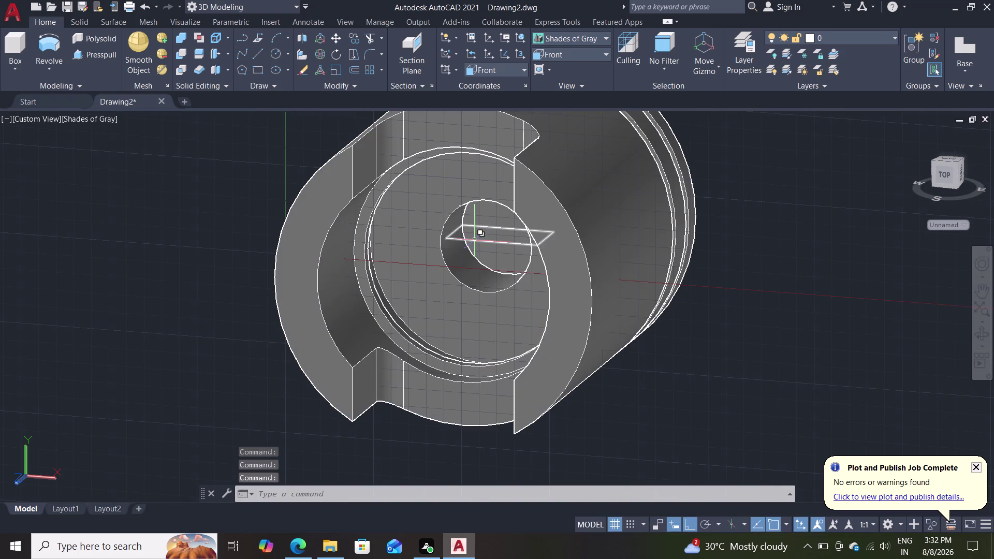
click(475, 240)
key(l)
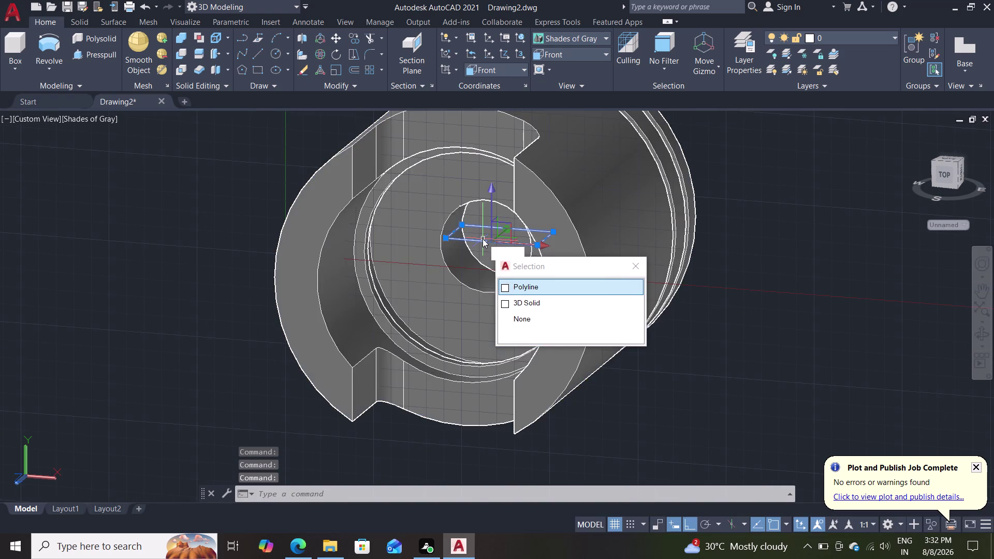
key(Return)
key(Return)
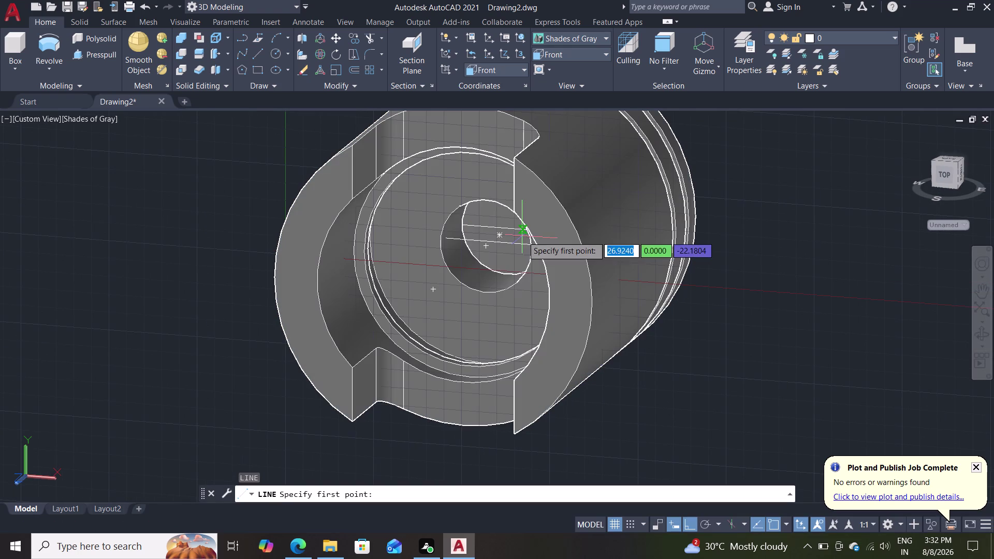
double_click(449, 240)
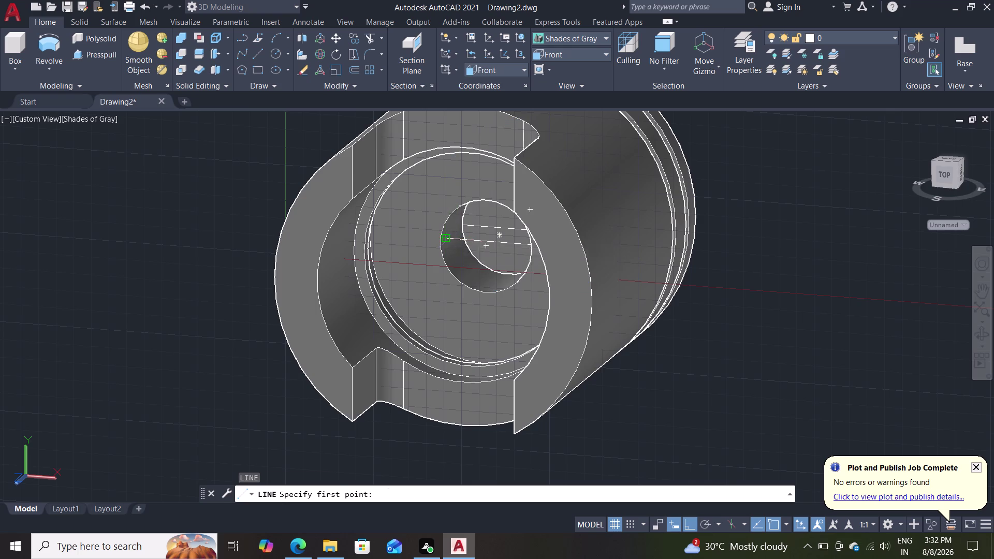
scroll(down, 3)
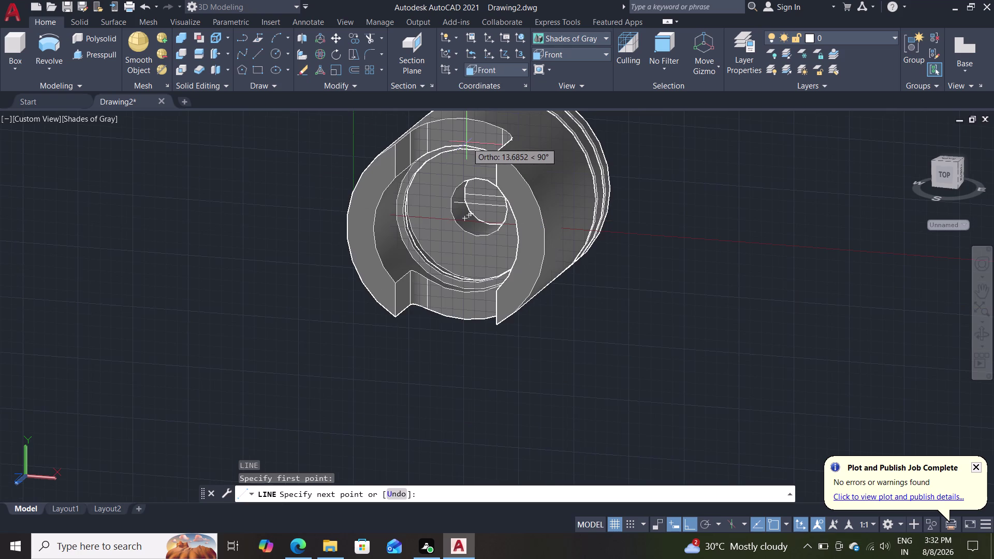
middle_drag(483, 151, 504, 230)
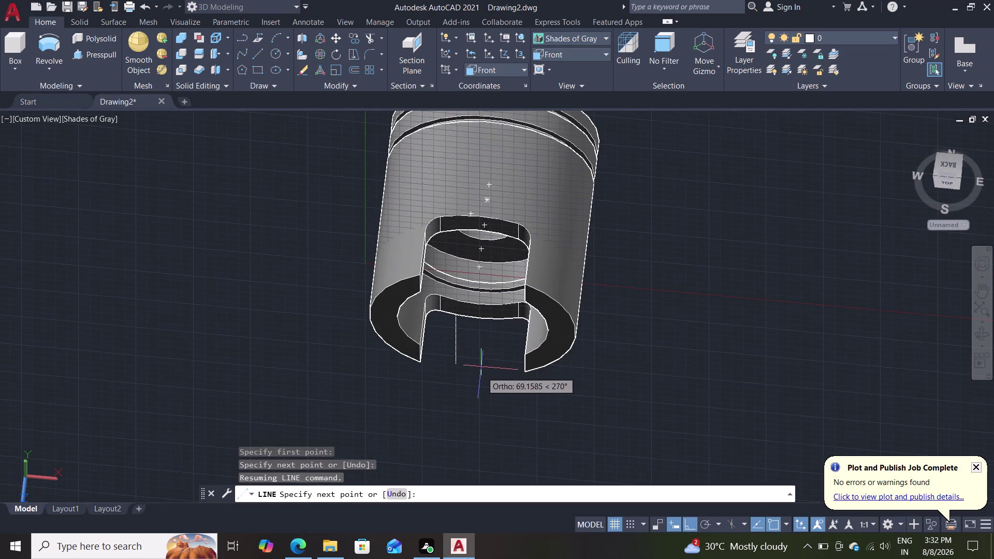
middle_drag(481, 364, 479, 309)
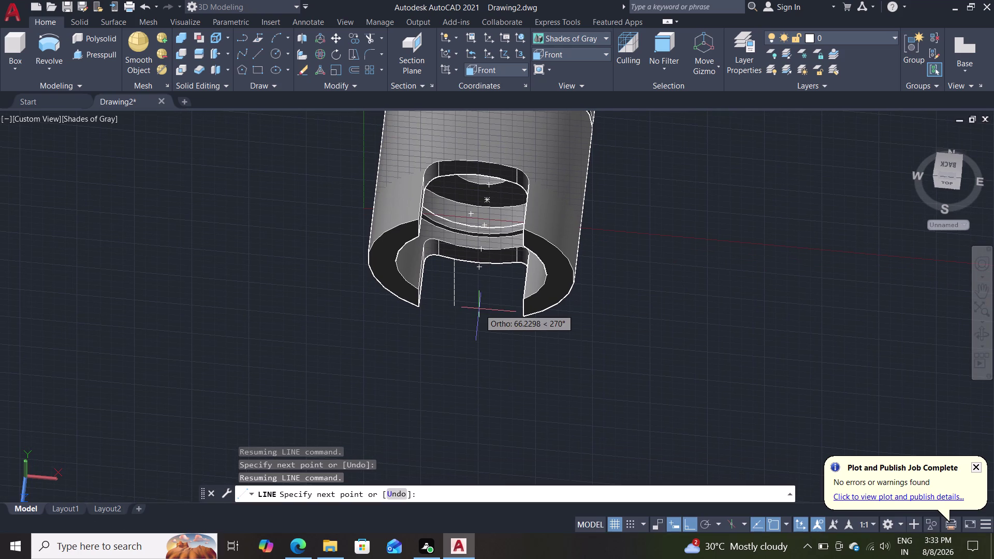
middle_drag(479, 307, 505, 179)
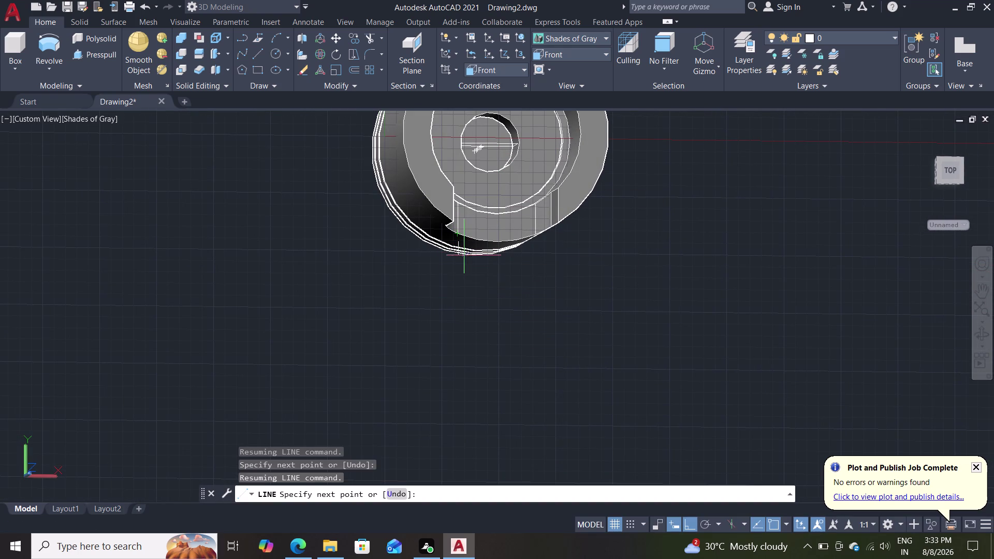
click(460, 295)
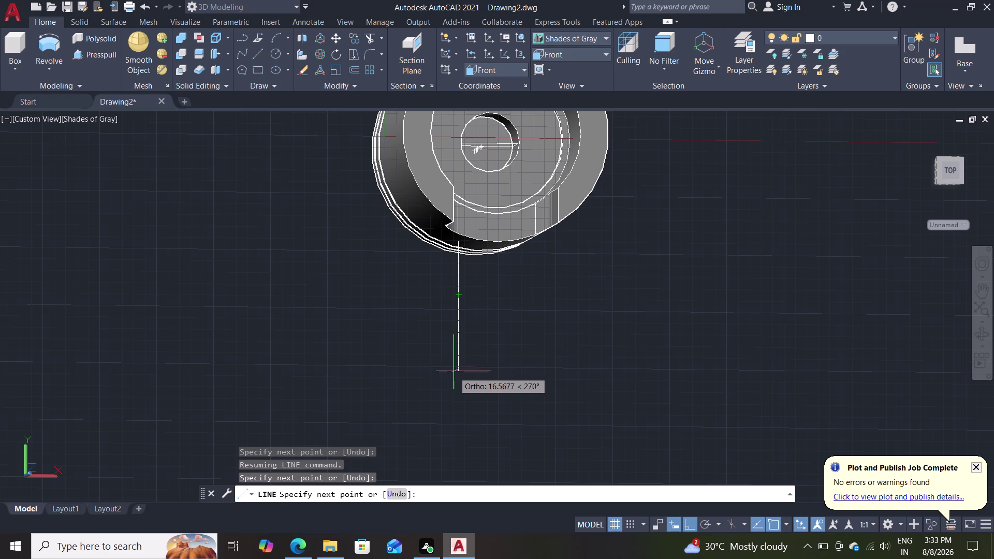
scroll(down, 3)
scroll(up, 3)
middle_drag(490, 164, 475, 295)
scroll(up, 3)
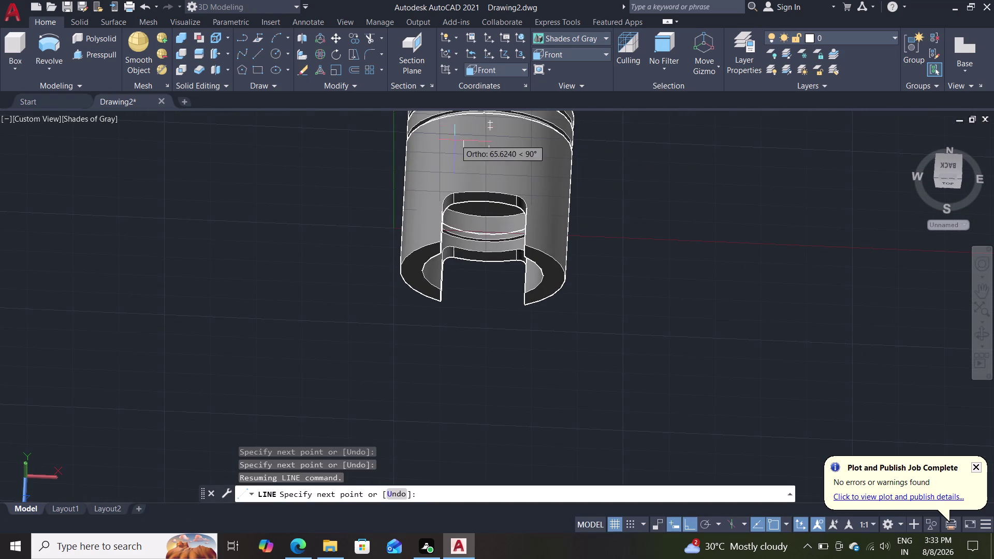
key(Escape)
key(Escape)
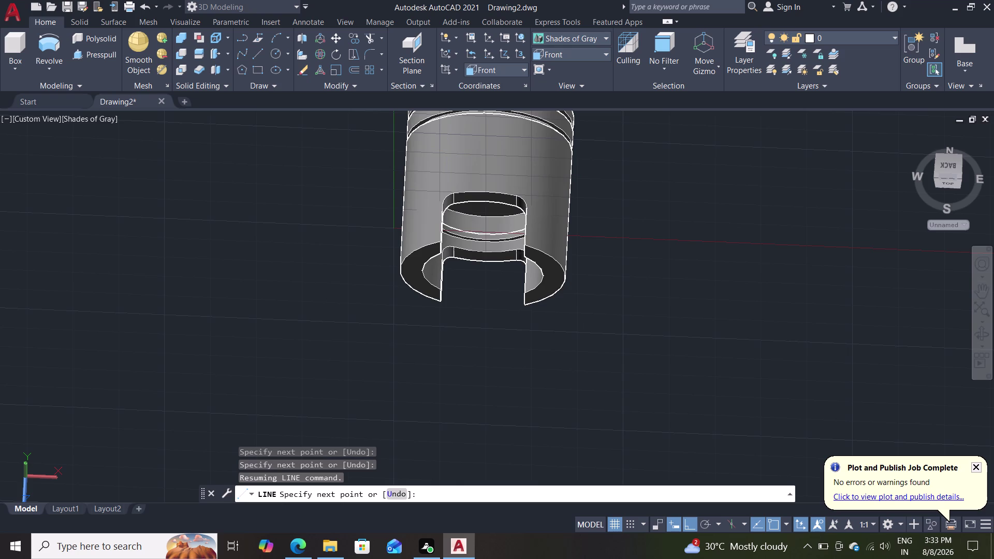
key(ctrl+z)
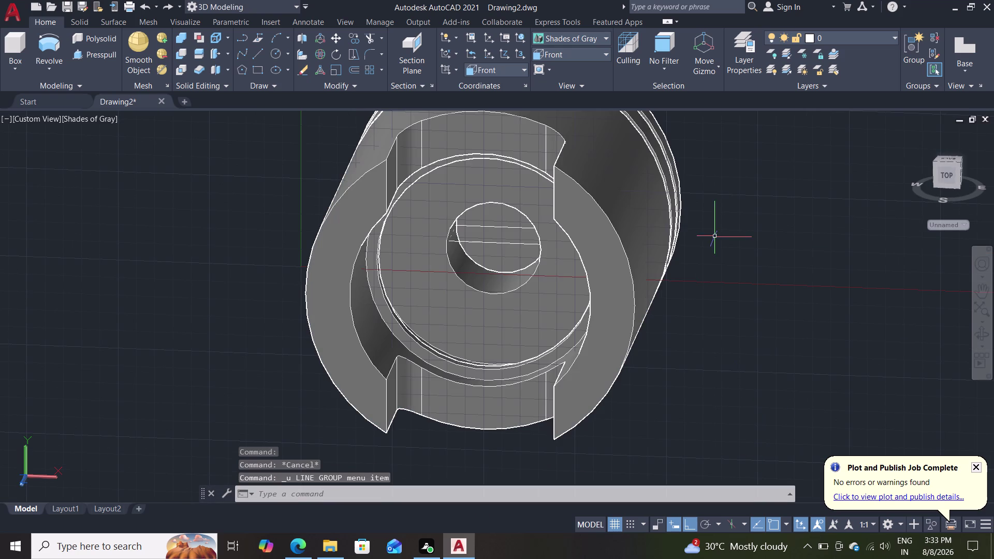
middle_drag(723, 296, 759, 275)
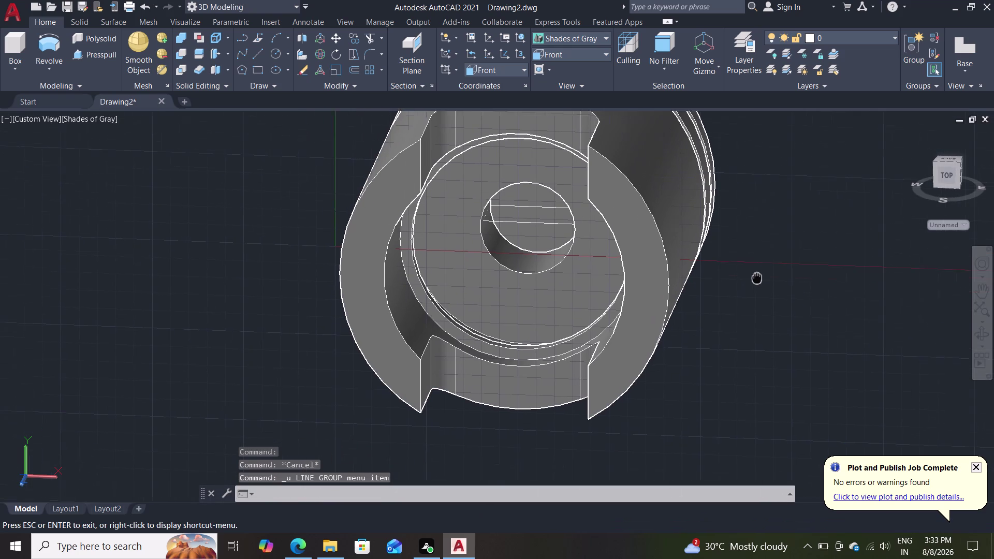
middle_drag(758, 274, 765, 260)
middle_drag(756, 301, 783, 278)
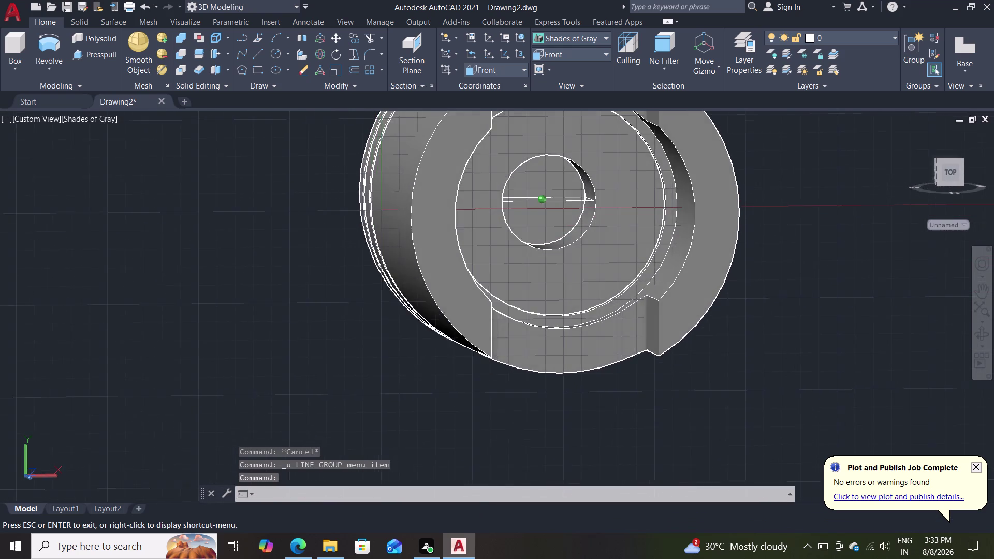
middle_drag(783, 278, 767, 317)
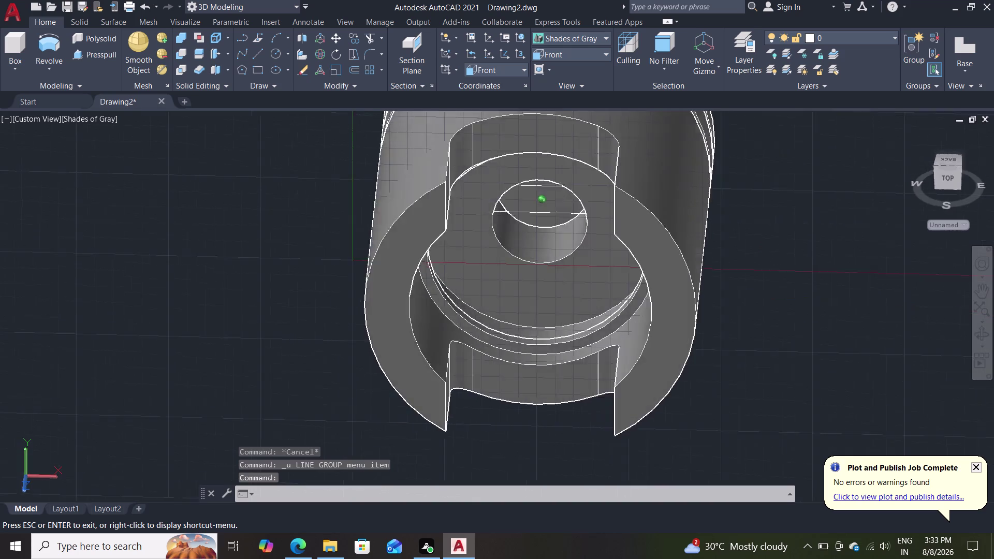
middle_drag(766, 318, 776, 308)
middle_drag(768, 237, 756, 322)
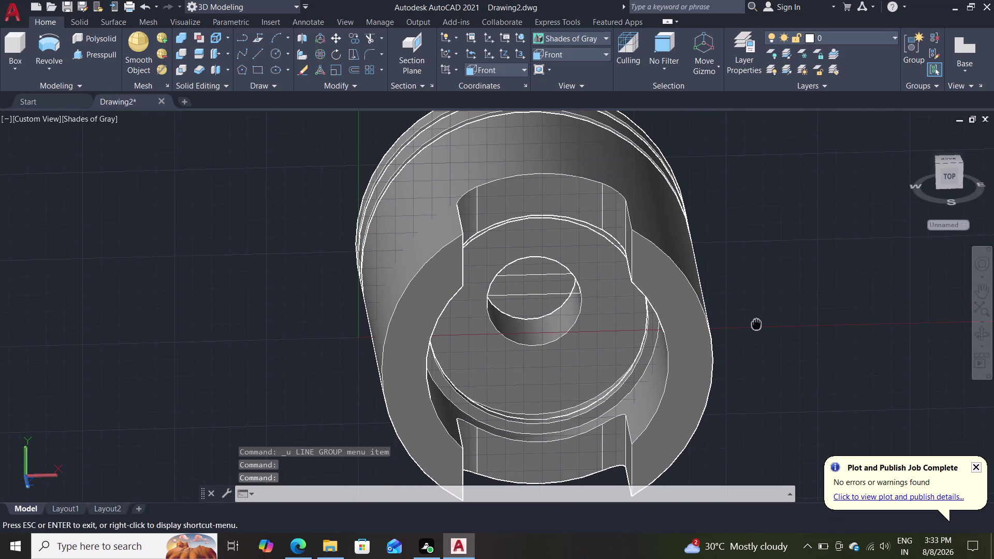
middle_drag(757, 322, 756, 320)
key(m)
key(Return)
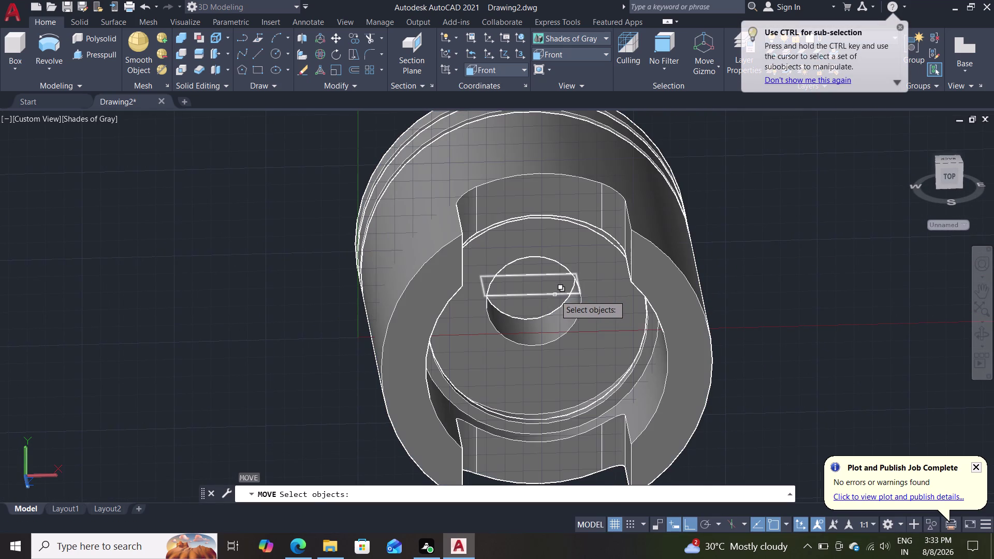
double_click(555, 295)
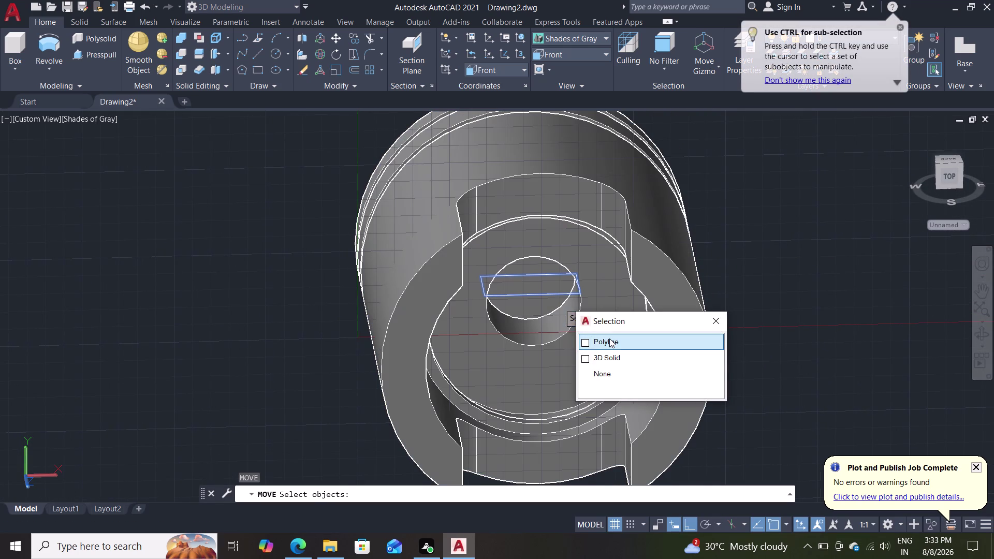
click(609, 339)
key(Return)
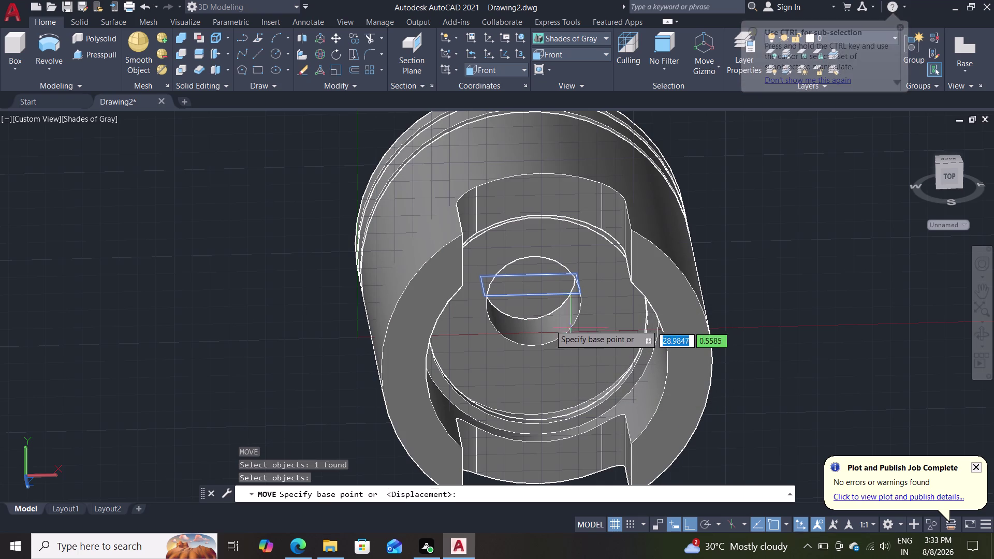
click(532, 292)
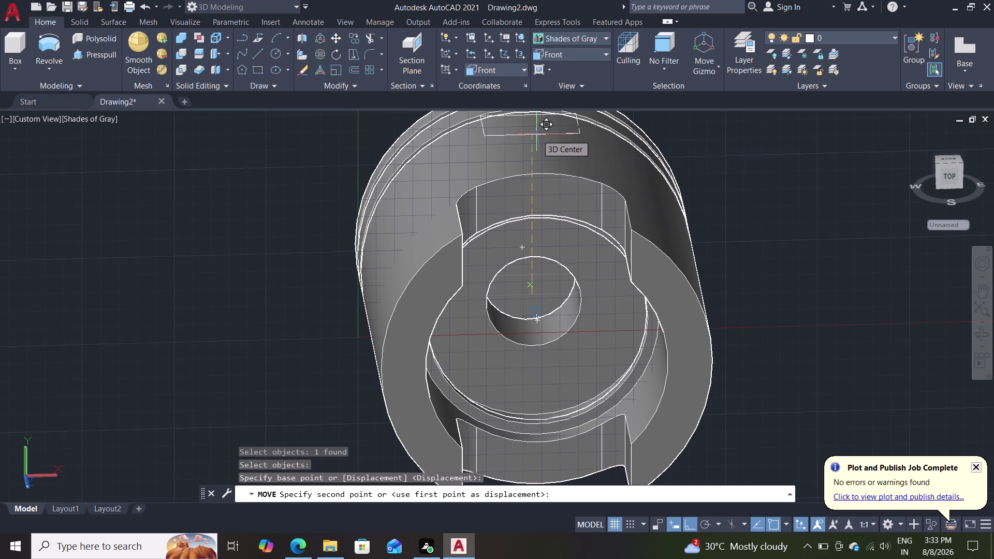
click(537, 134)
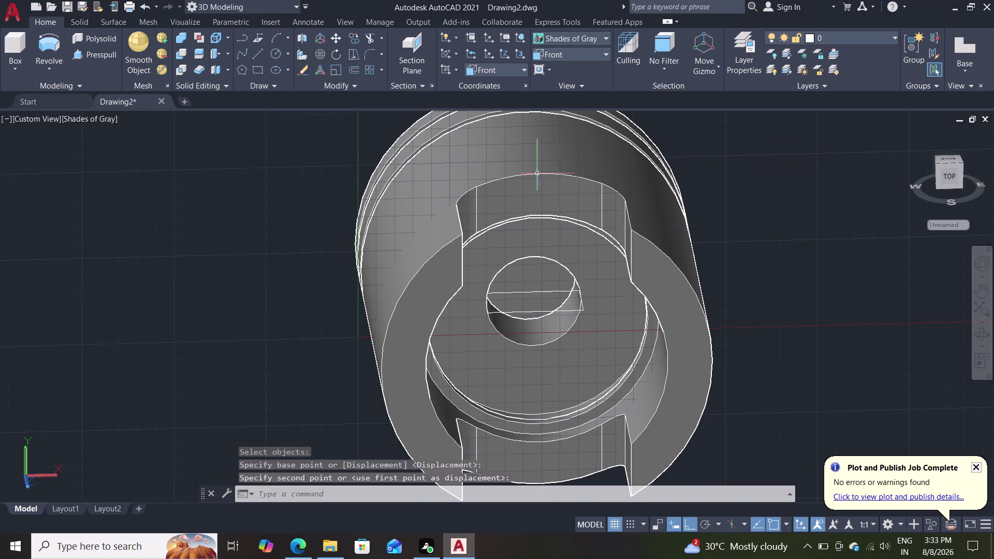
scroll(down, 3)
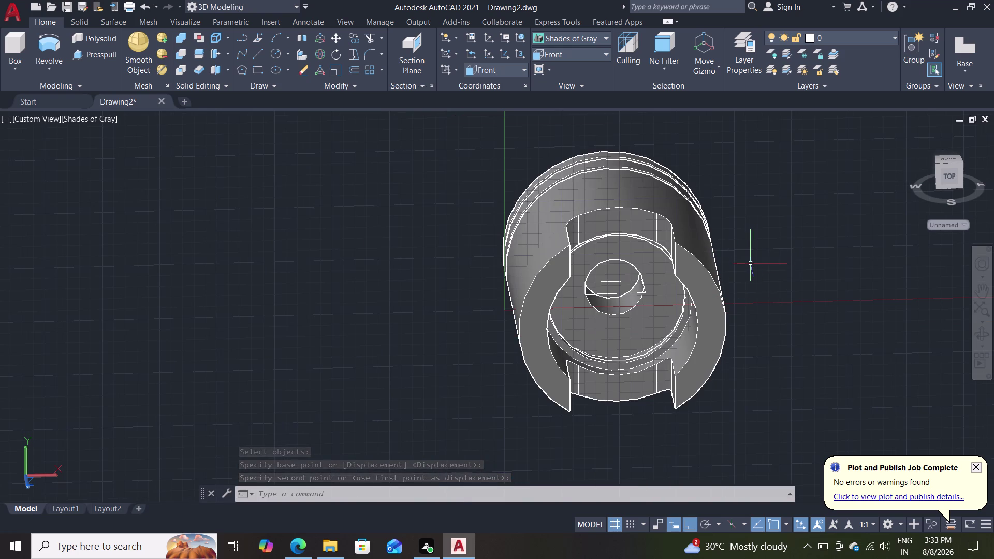
key(ctrl+z)
key(ctrl+z)
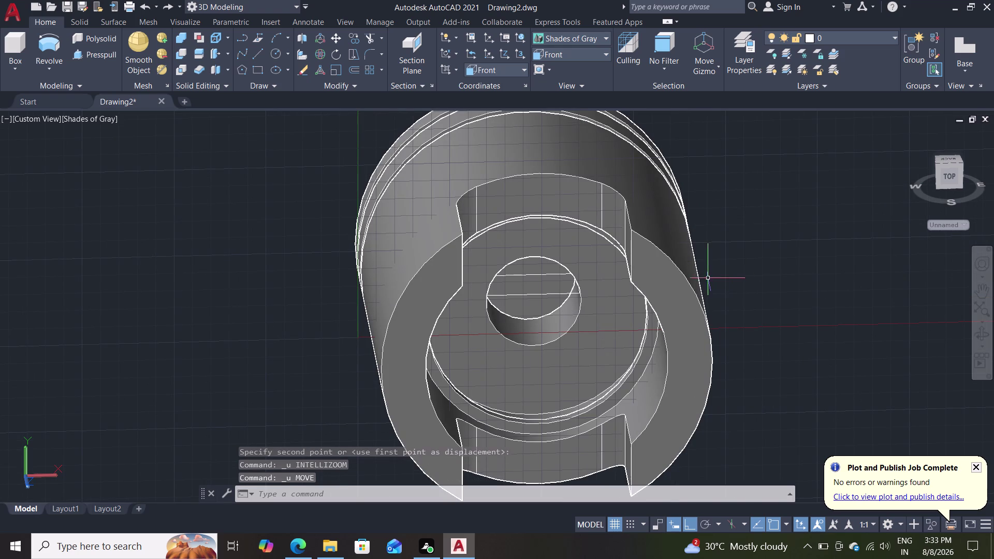
Move the boss rectangle straight up from the pin hole to the top rim.
key(m)
key(Return)
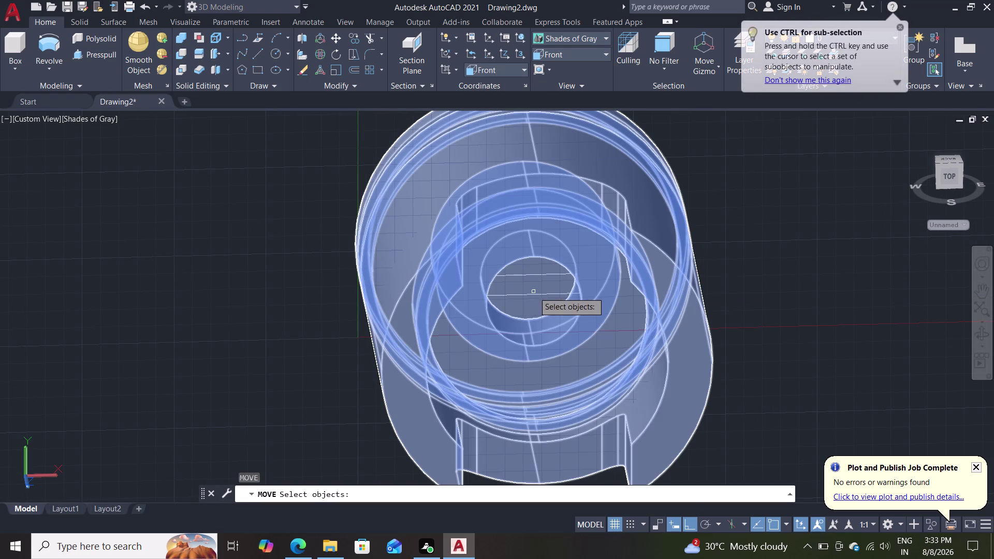
click(541, 293)
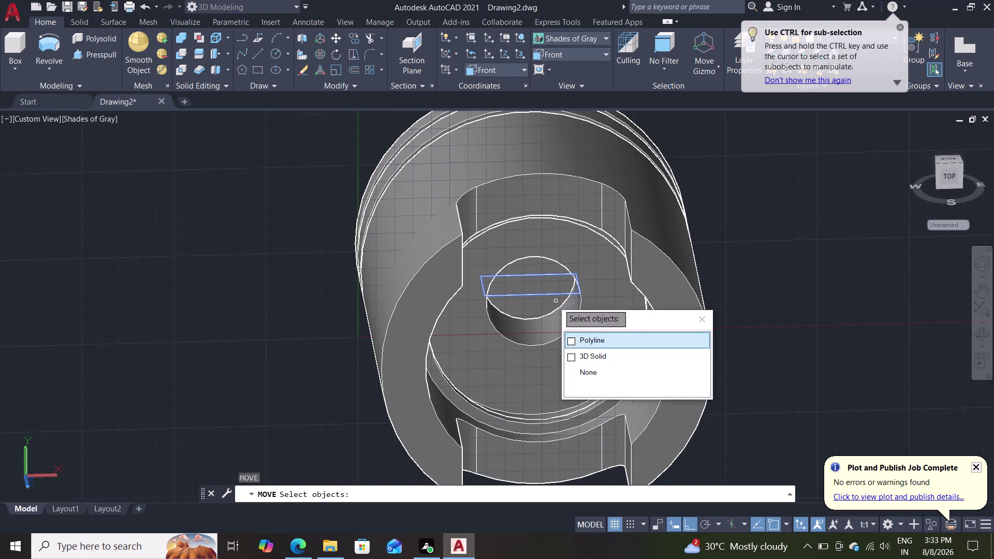
click(605, 335)
key(Return)
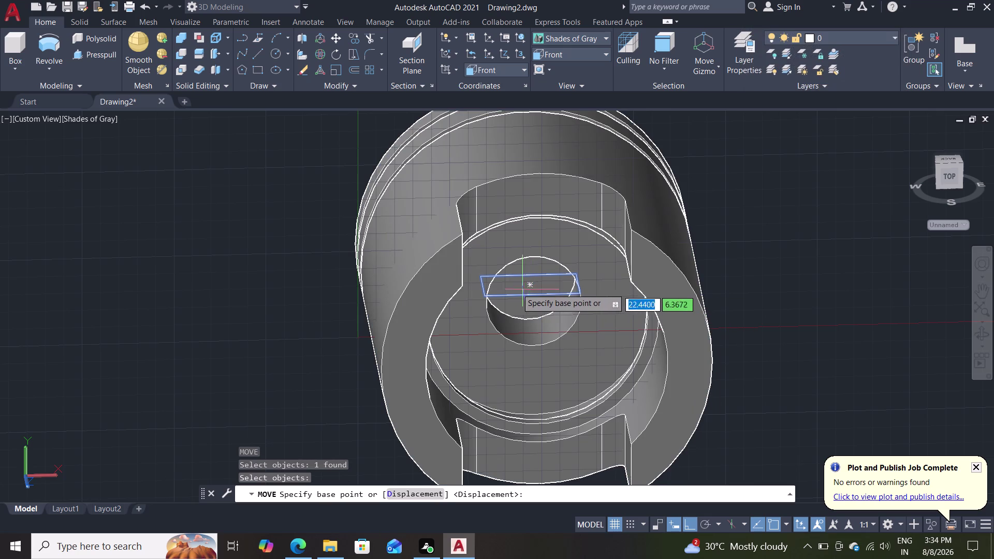
double_click(484, 297)
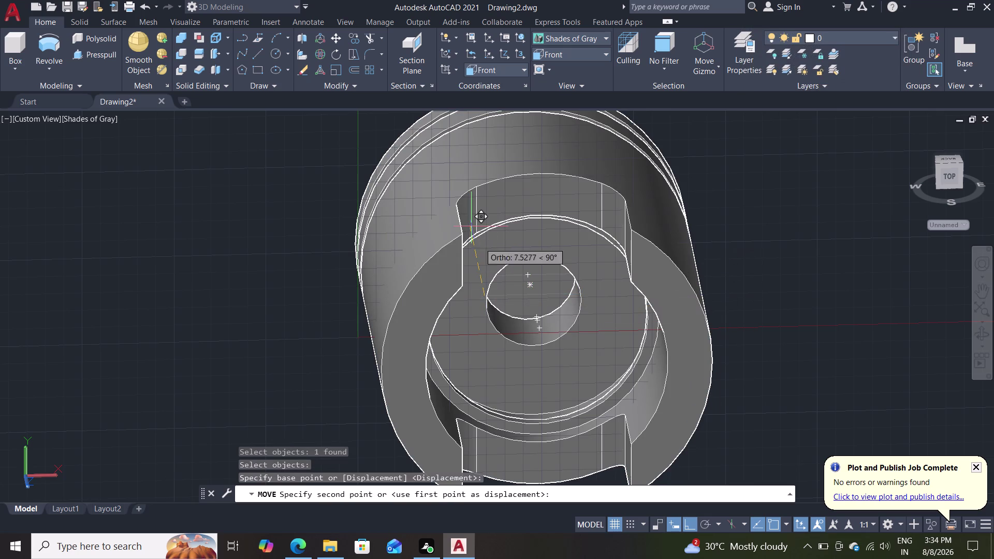
click(492, 120)
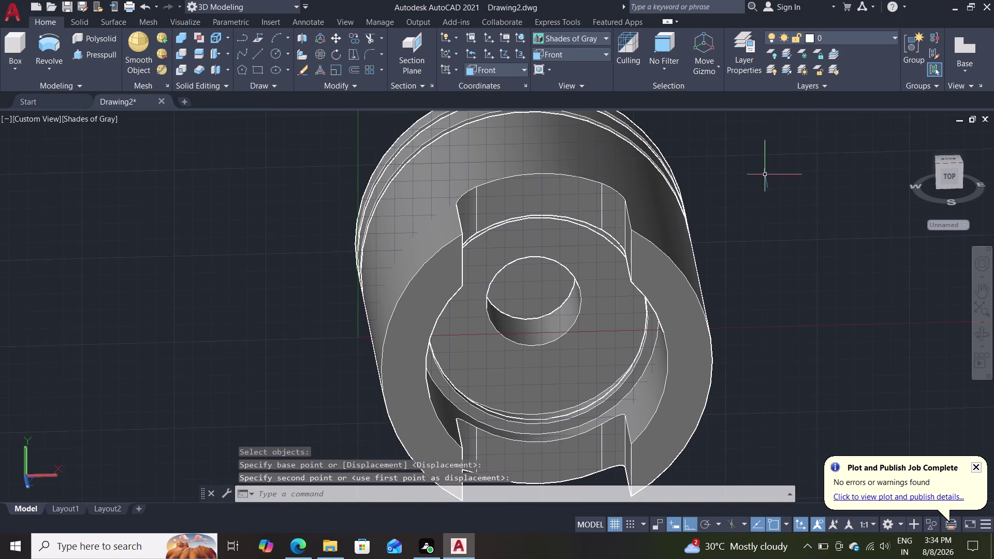
middle_drag(793, 189, 810, 160)
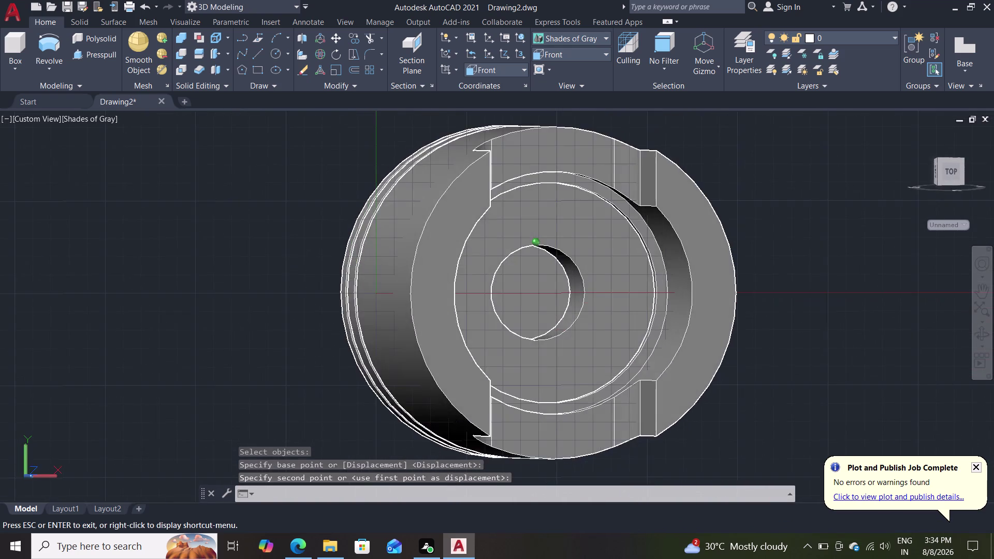
Undo the rectangle move and three earlier operations while orbiting the piston.
middle_drag(810, 160, 770, 244)
key(ctrl+z)
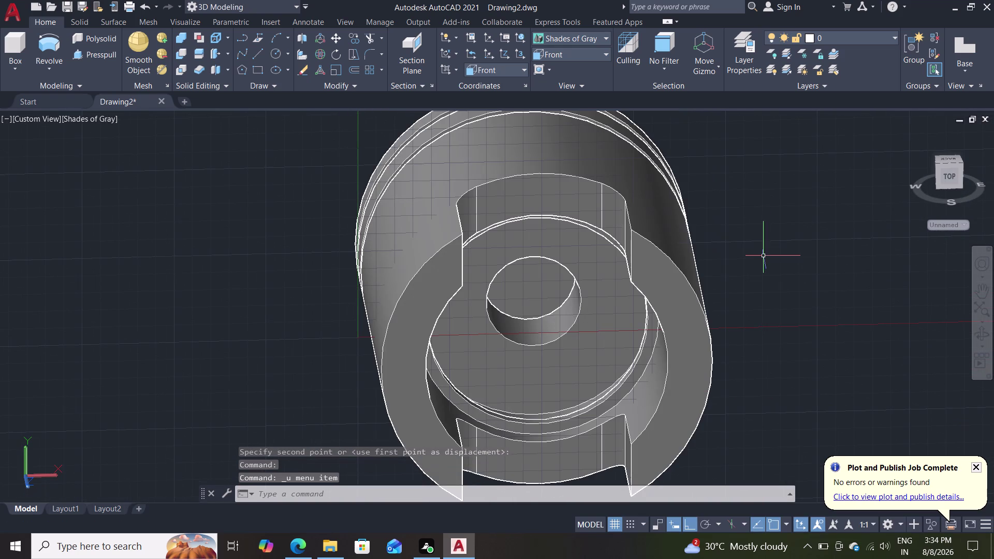
middle_drag(774, 292, 784, 308)
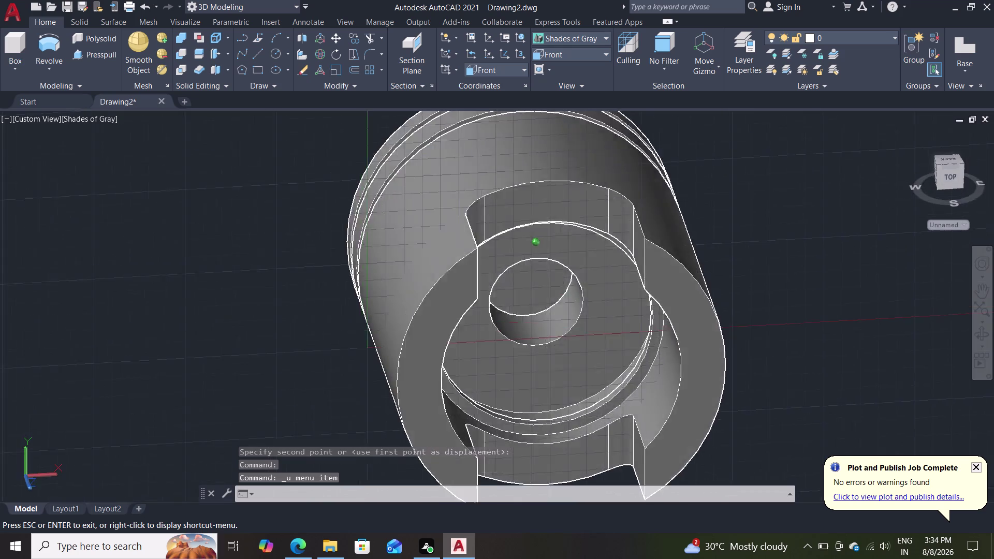
middle_drag(783, 307, 777, 255)
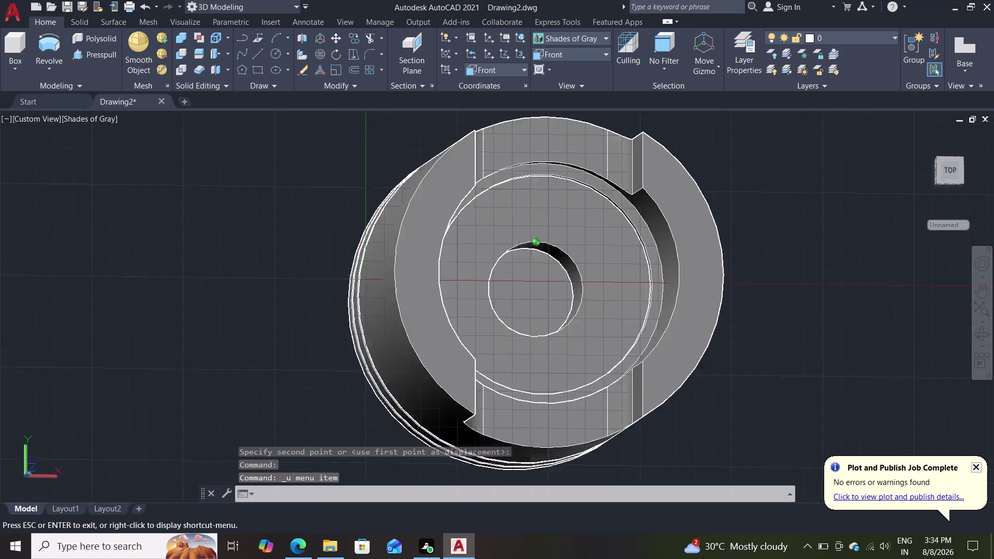
middle_drag(777, 255, 766, 375)
key(ctrl+z)
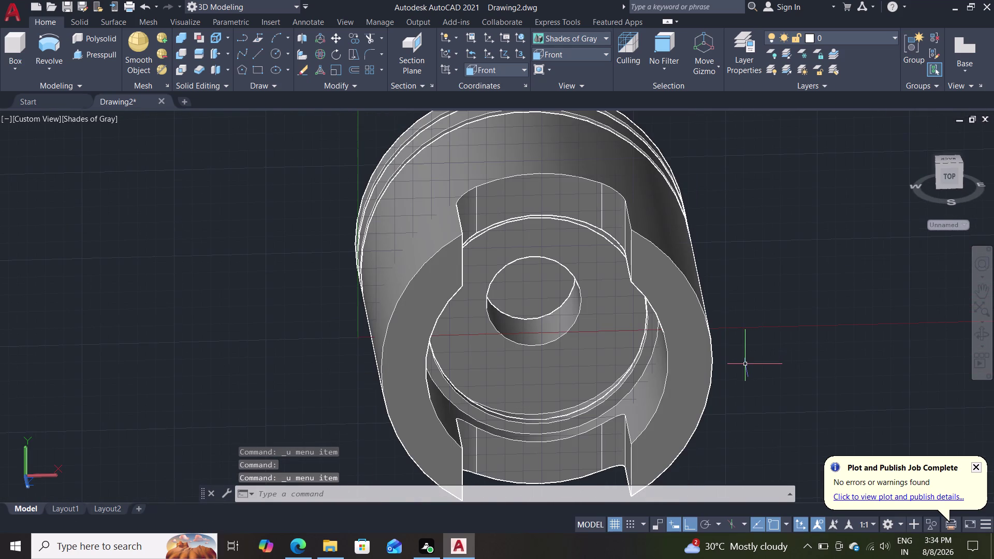
key(ctrl+z)
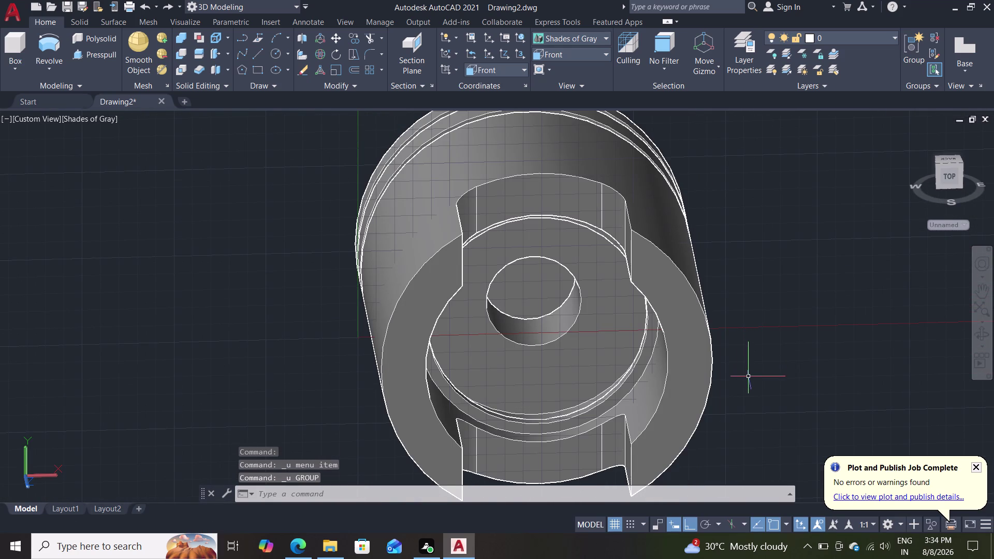
key(ctrl+z)
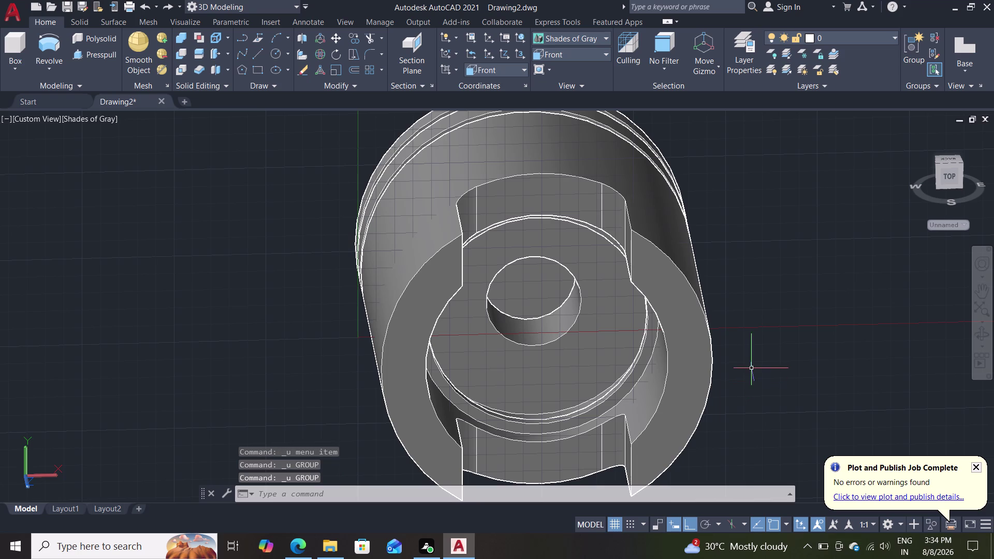
Select the boss rectangle polyline at the piston top instead of the solid.
middle_drag(751, 368, 746, 437)
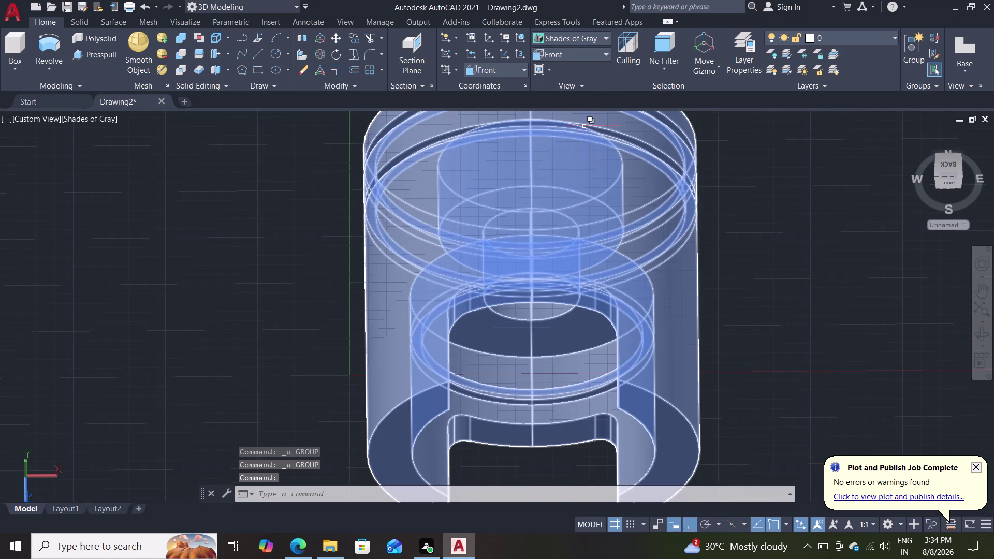
click(583, 127)
click(625, 196)
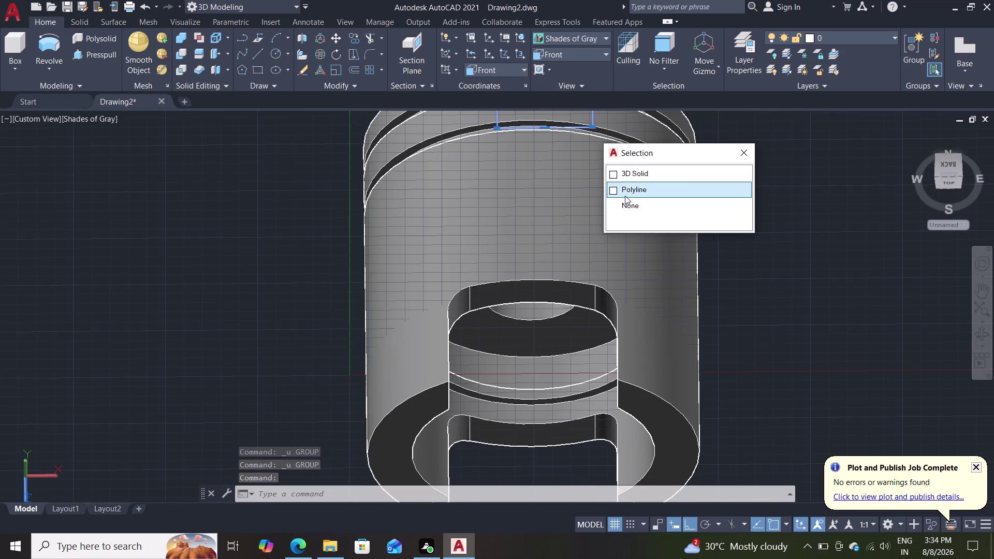
scroll(up, 3)
scroll(down, 3)
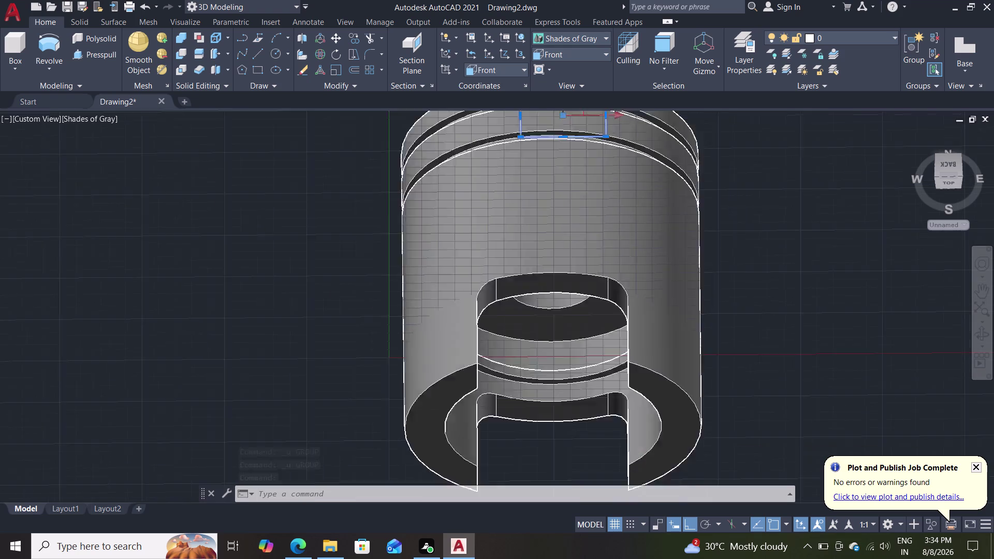
middle_drag(759, 191, 769, 202)
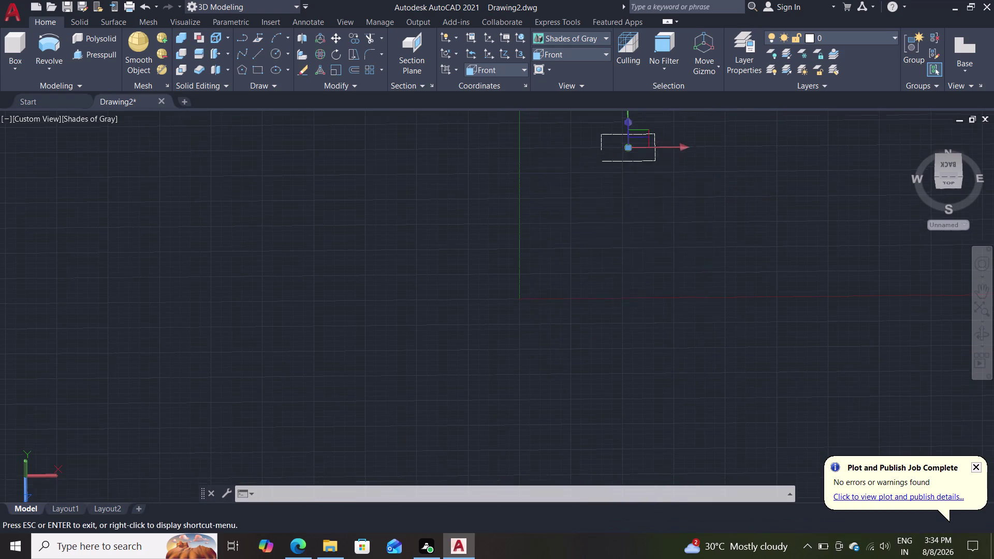
middle_drag(769, 203, 773, 217)
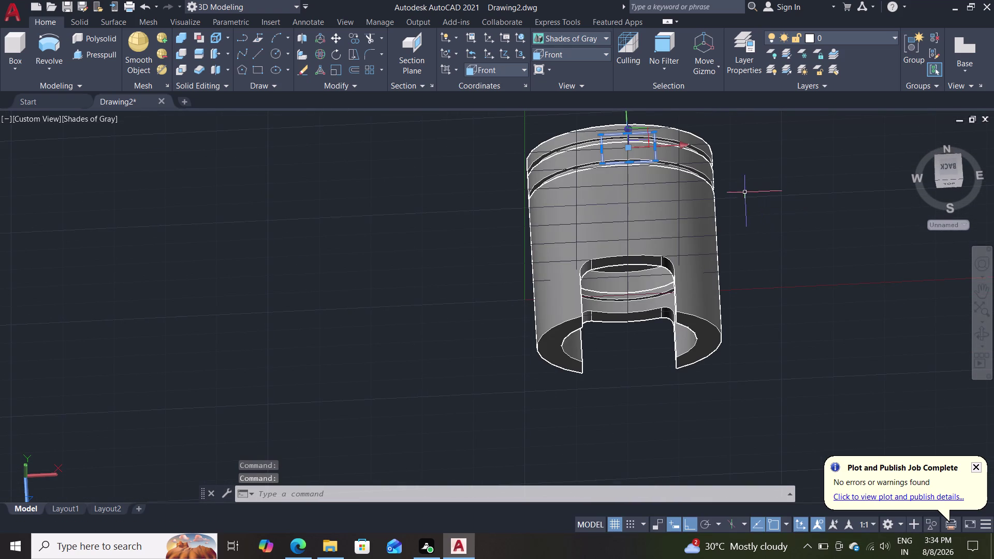
scroll(up, 3)
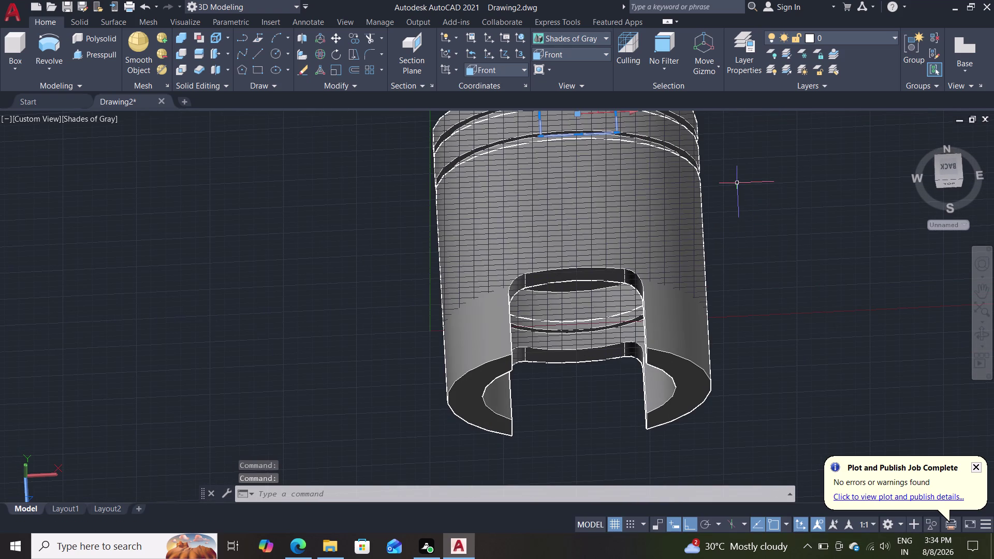
middle_drag(739, 189, 738, 223)
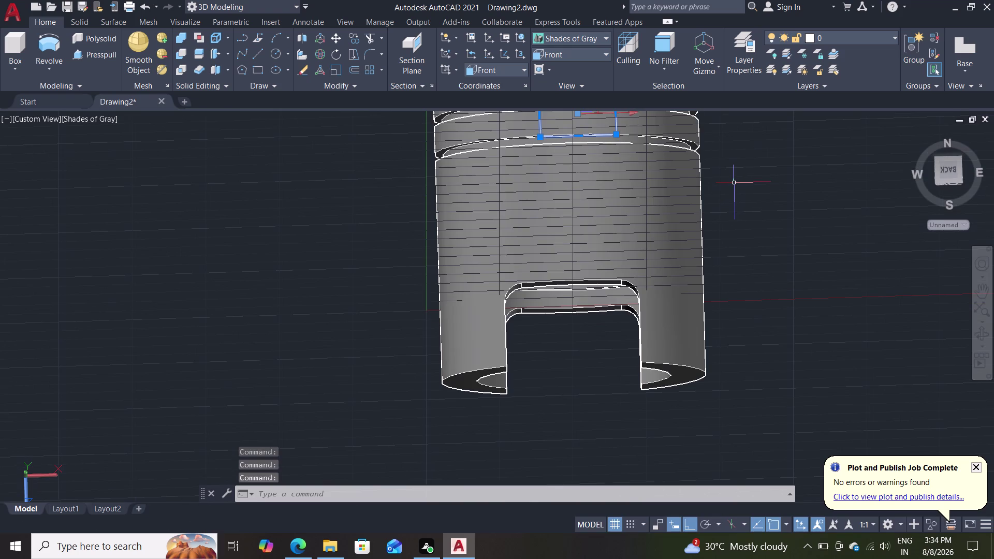
middle_drag(734, 185, 743, 272)
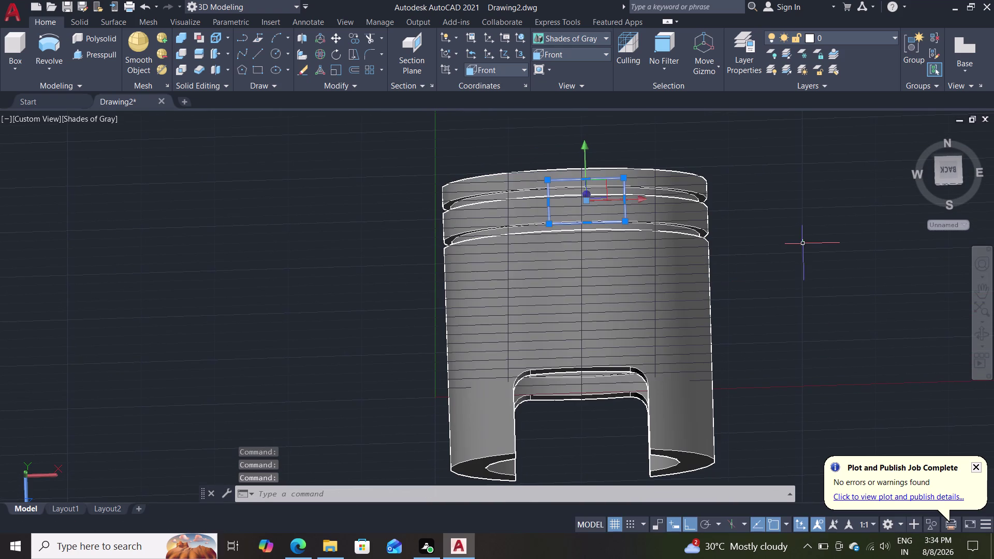
Move the boss rectangle from its center straight up above the piston.
key(m)
key(Return)
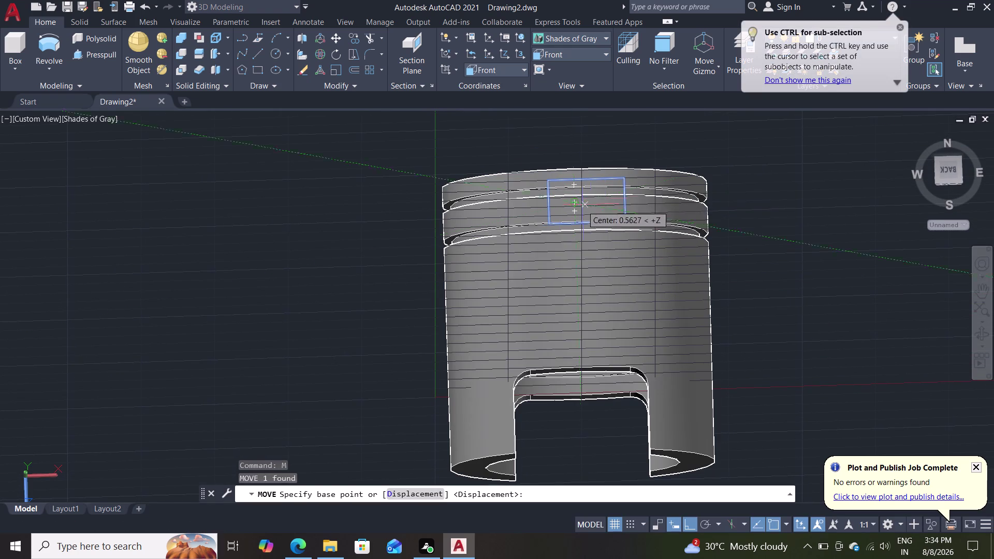
click(630, 223)
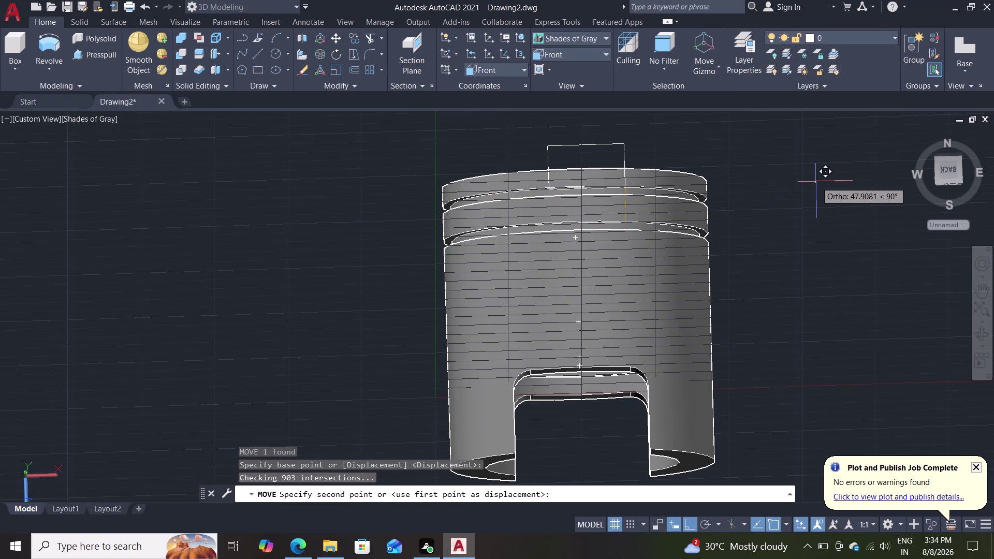
click(838, 134)
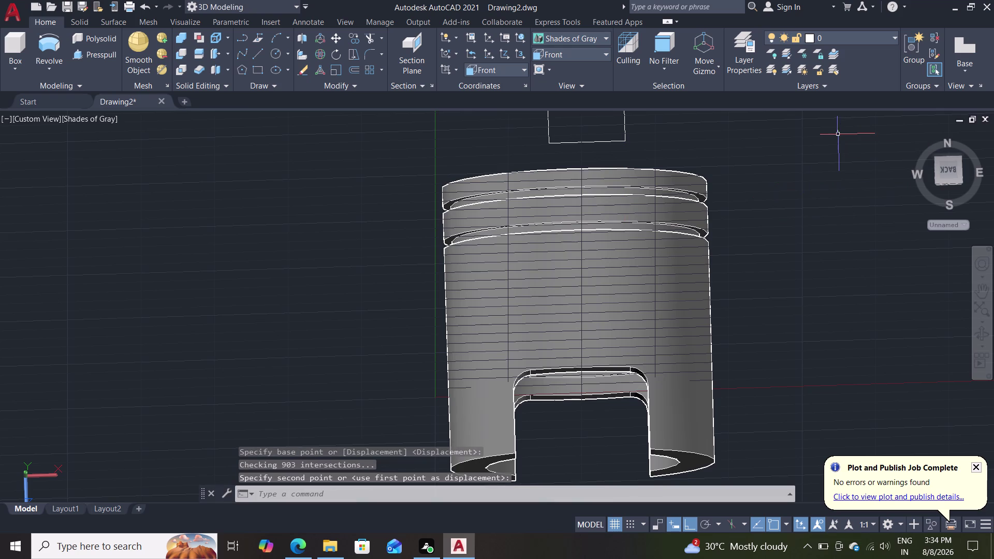
key(Escape)
Reframe the piston and rectangle, then apply the Top preset view.
scroll(down, 3)
scroll(up, 3)
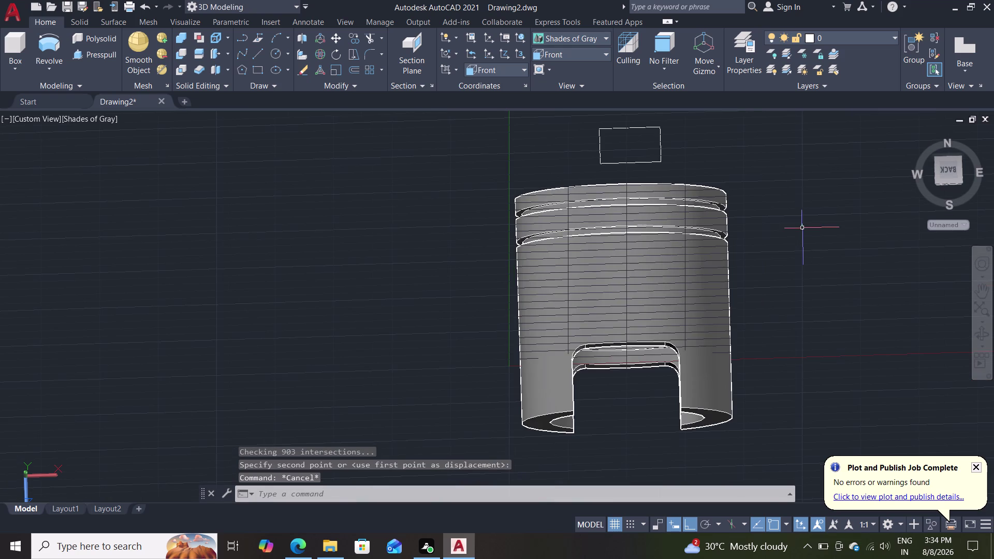
middle_drag(799, 221, 749, 273)
middle_drag(739, 281, 734, 284)
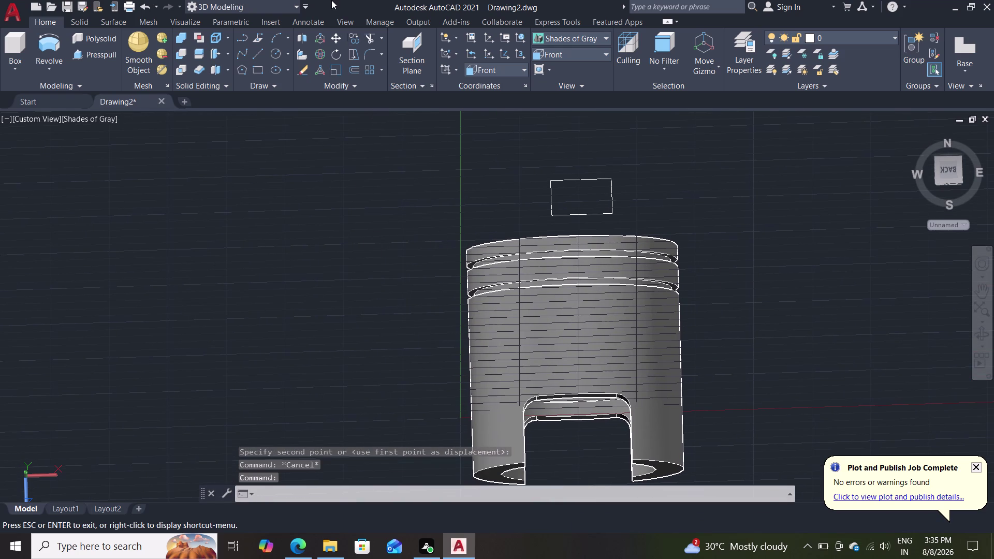
click(566, 53)
double_click(558, 68)
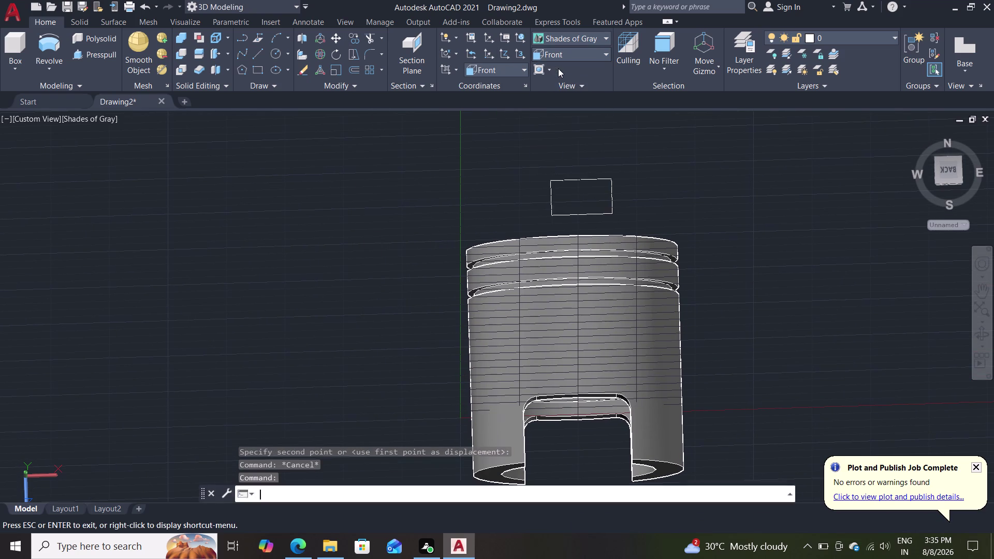
scroll(down, 3)
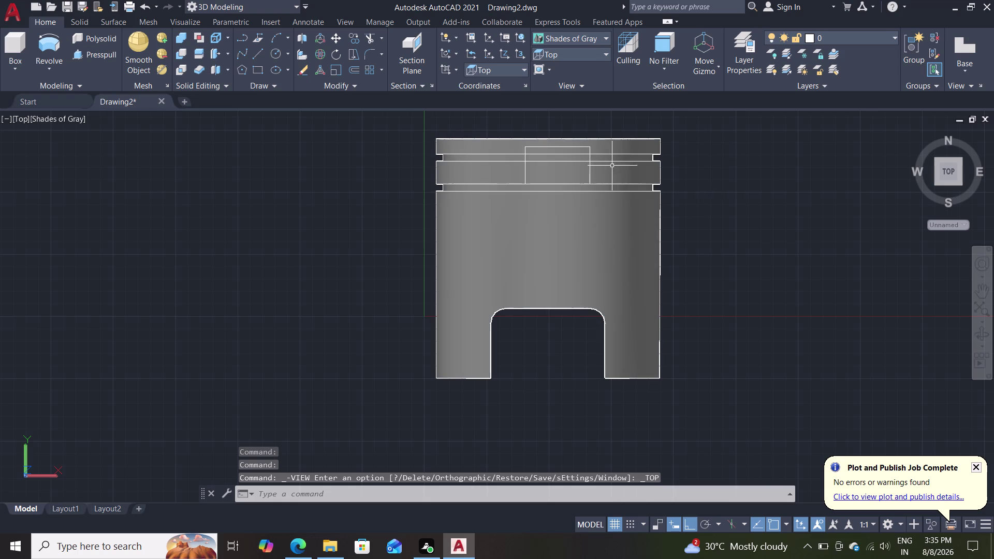
key(m)
key(Return)
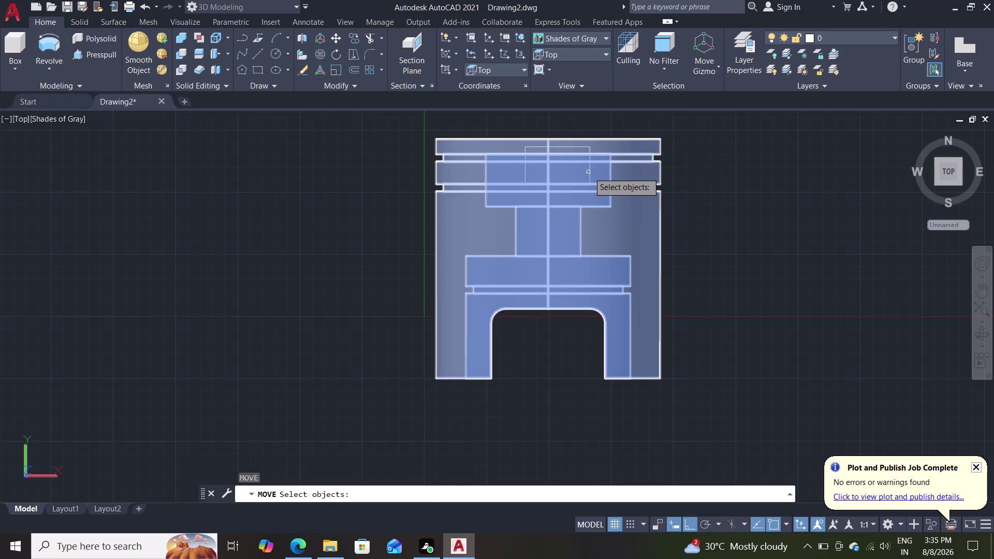
click(591, 173)
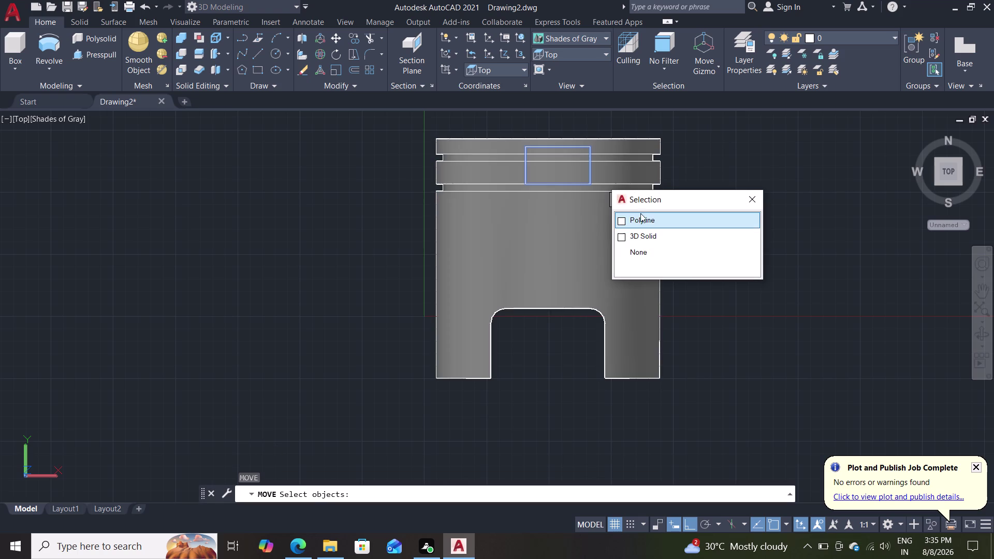
key(Return)
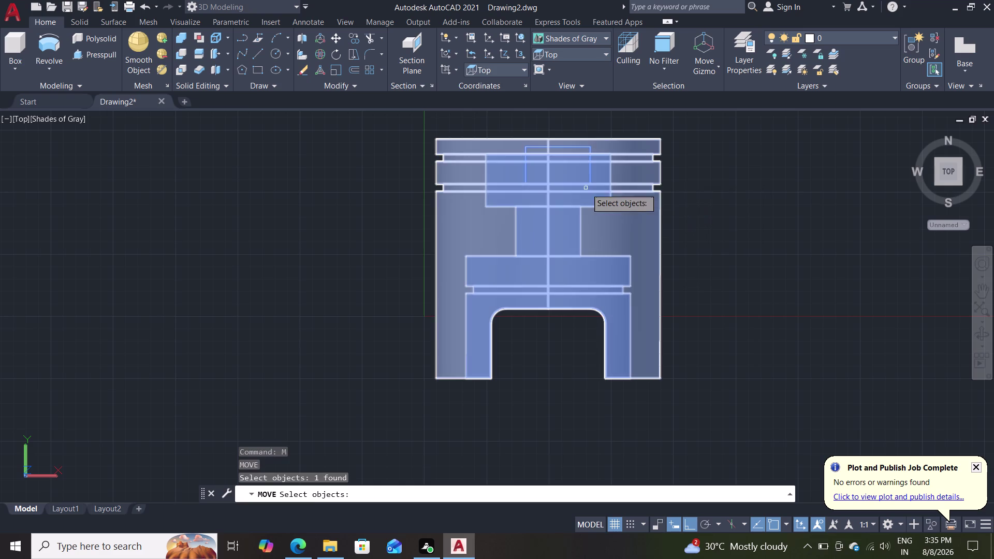
key(Return)
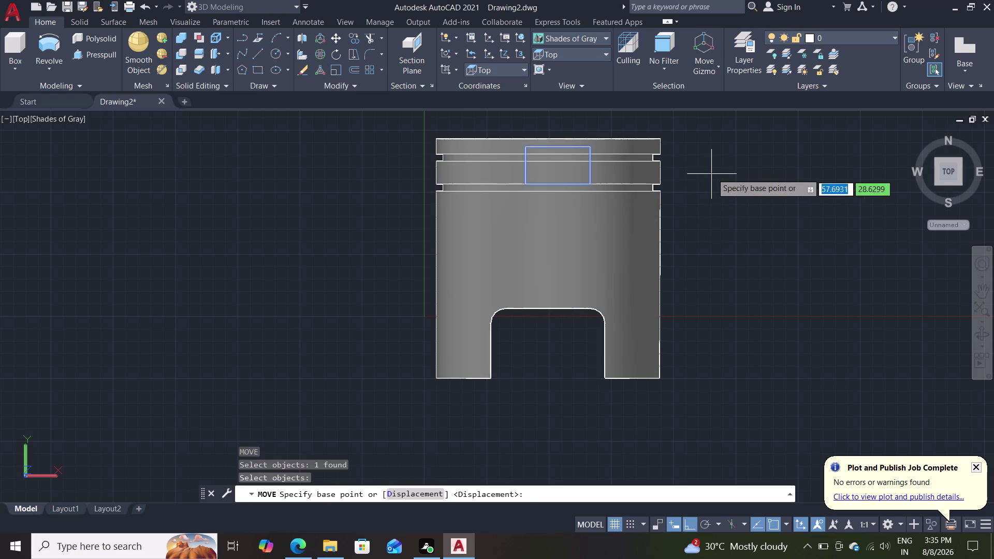
double_click(588, 180)
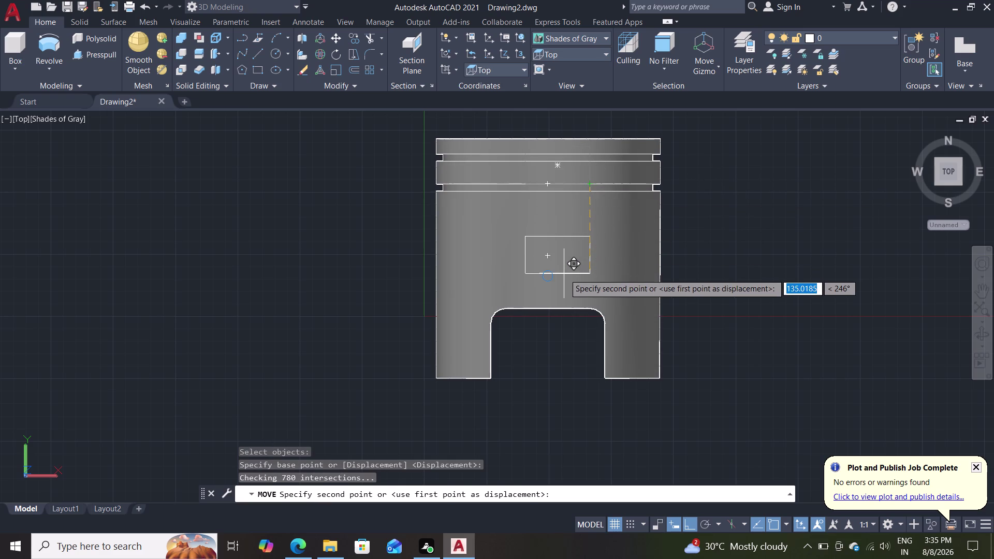
click(519, 274)
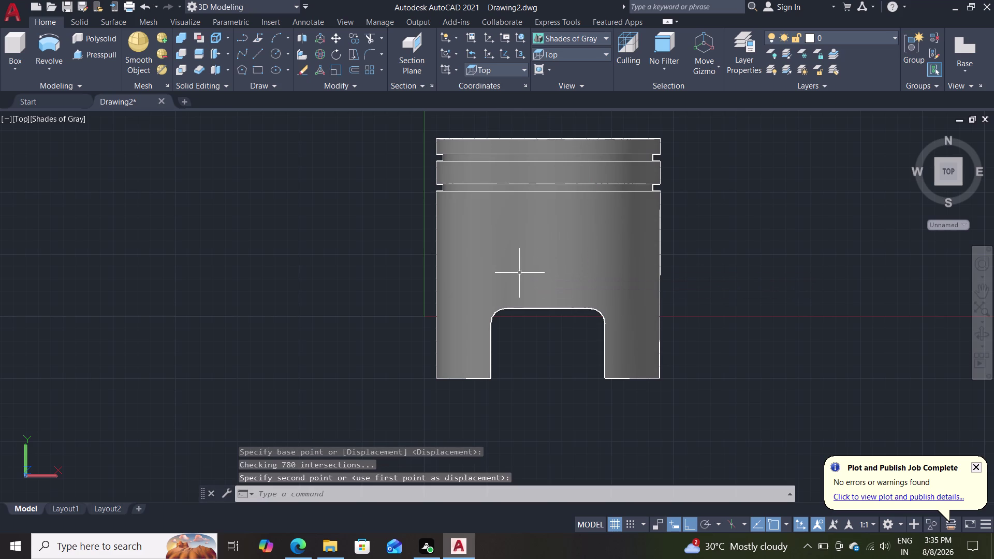
middle_drag(745, 320, 746, 294)
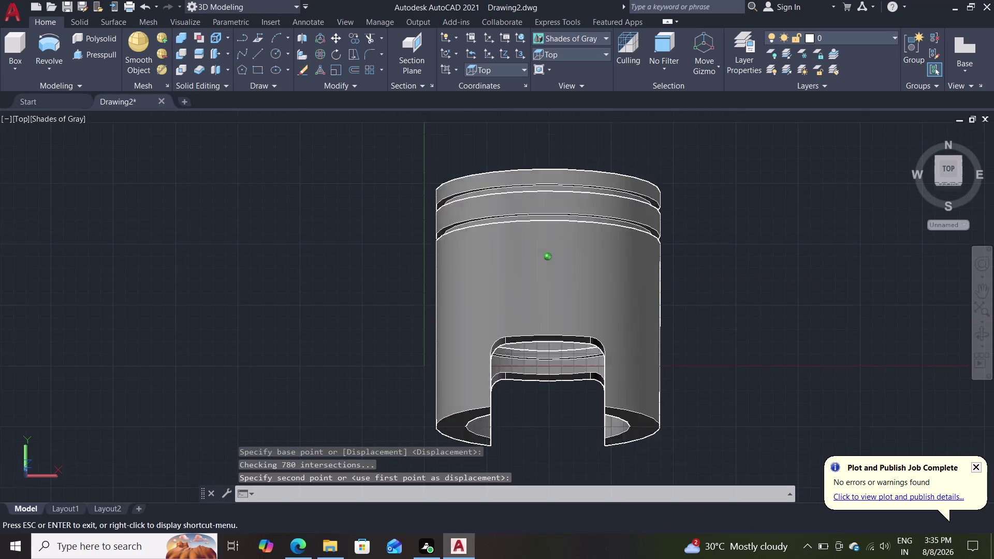
middle_drag(746, 294, 747, 253)
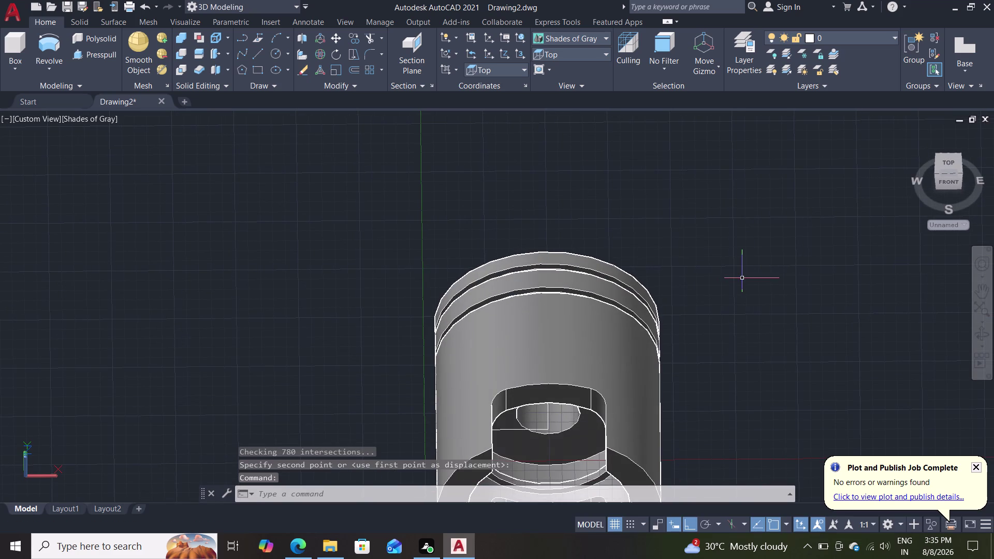
scroll(down, 3)
scroll(up, 3)
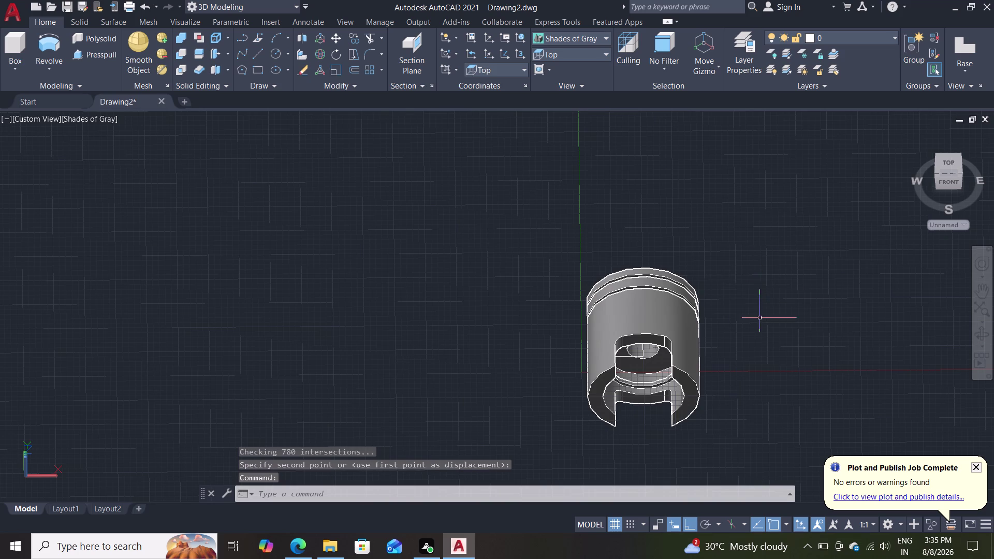
middle_drag(761, 321, 759, 269)
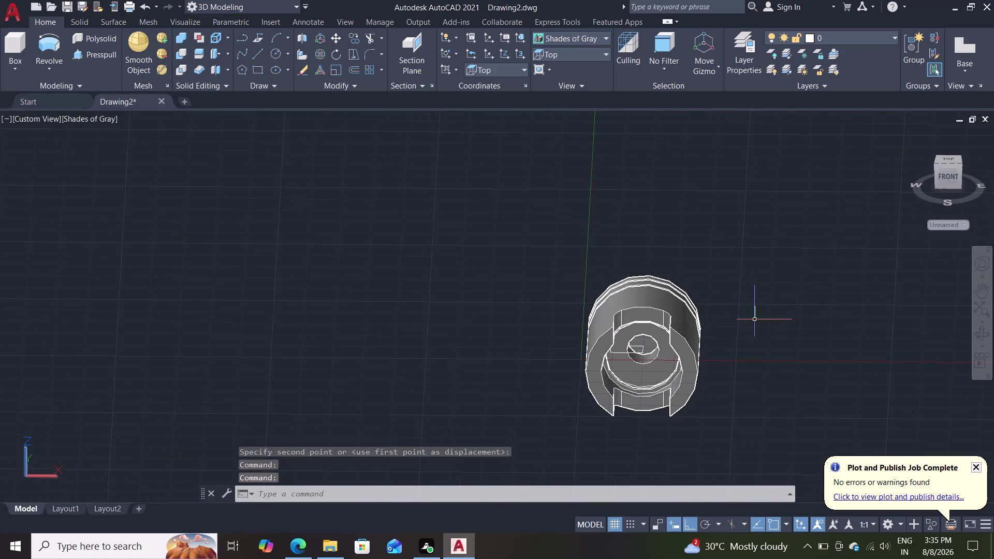
Undo the last three edits and orbit to center the pin hole area.
key(ctrl+z)
key(ctrl+z)
key(ctrl+z)
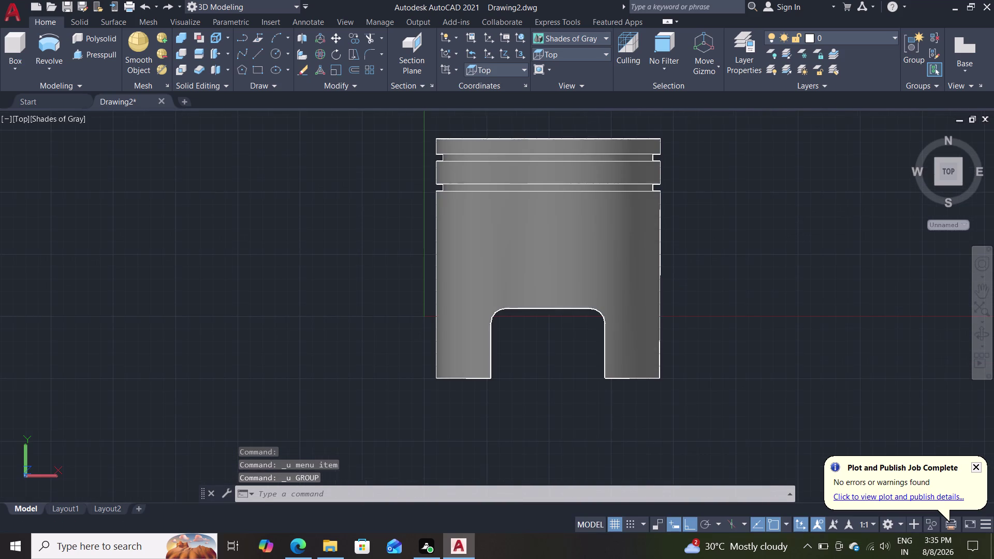
middle_drag(728, 323, 740, 250)
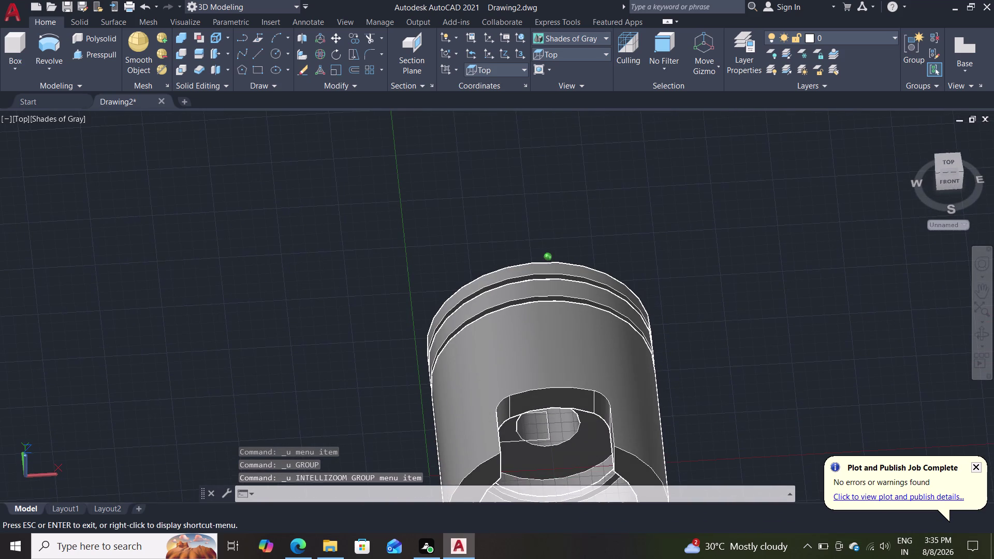
middle_drag(740, 249, 741, 250)
scroll(down, 3)
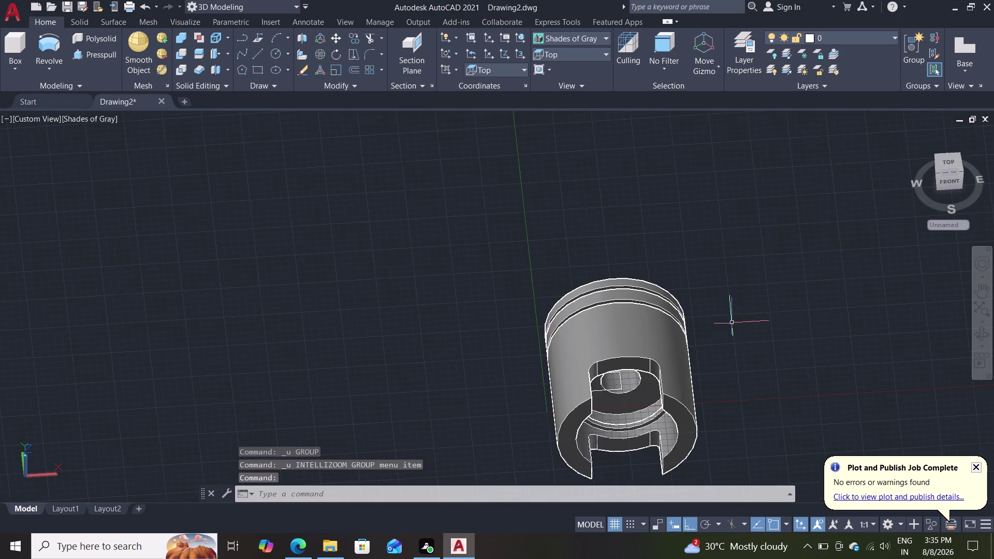
scroll(up, 3)
middle_drag(735, 332, 734, 231)
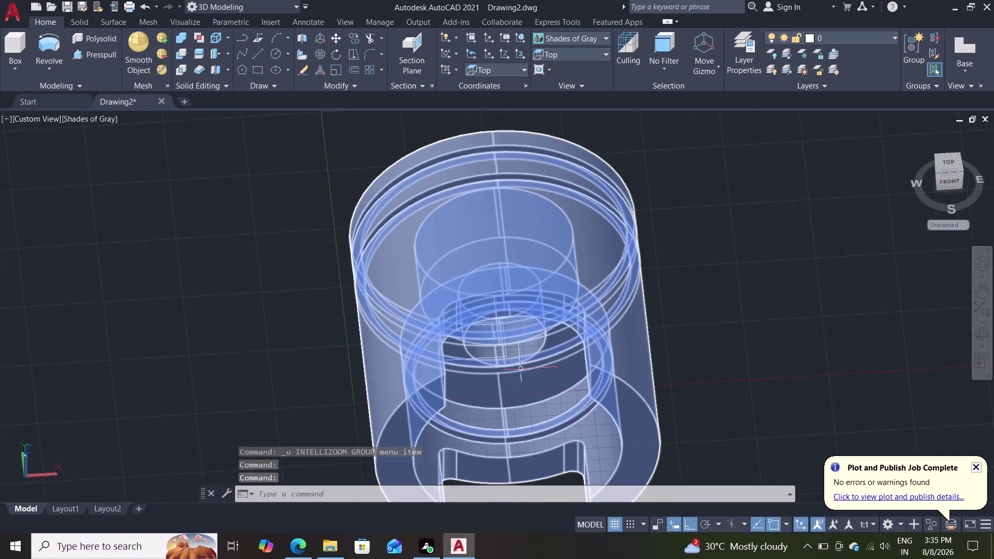
Delete the rectangle polyline overlapping the pin hole, then orbit to check.
click(505, 356)
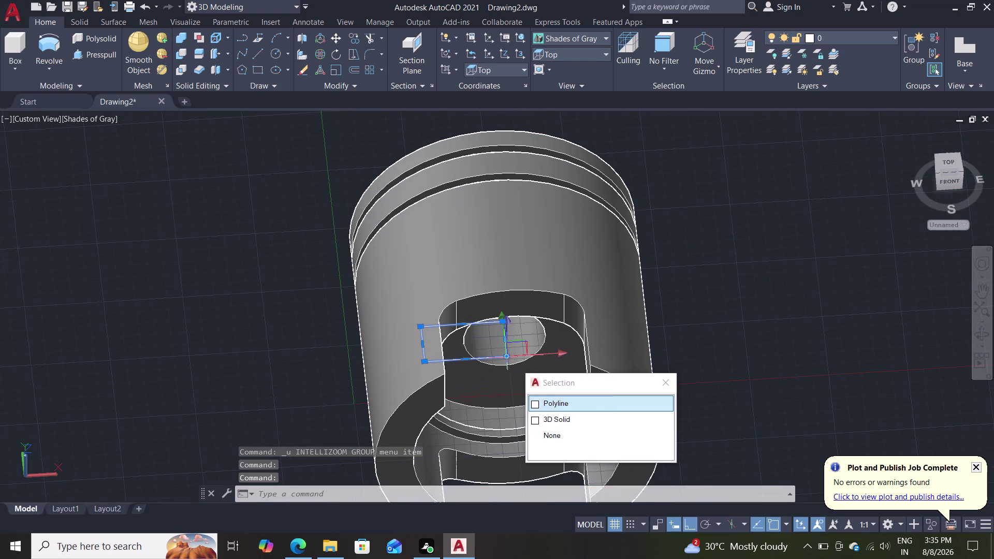
key(Delete)
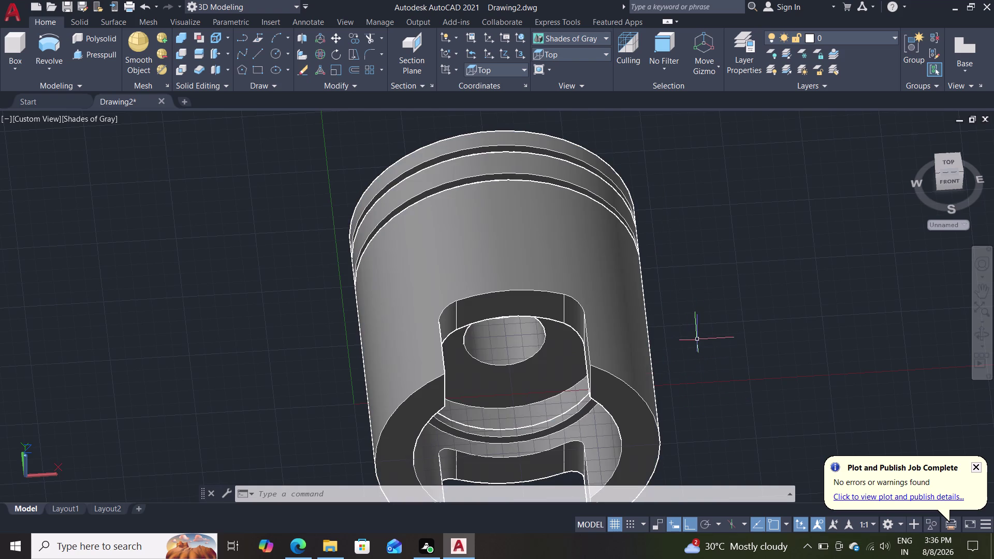
middle_drag(705, 334, 694, 335)
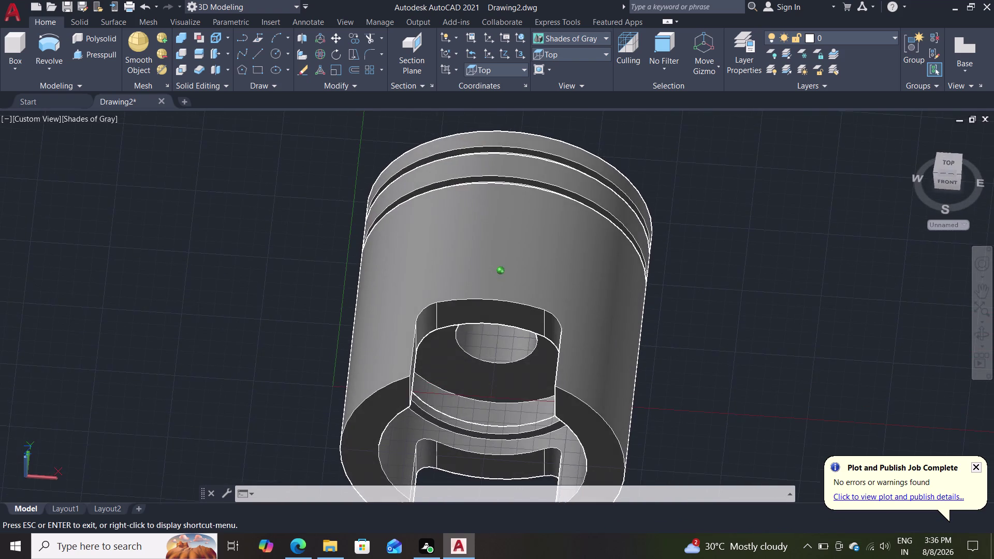
middle_drag(695, 334, 714, 187)
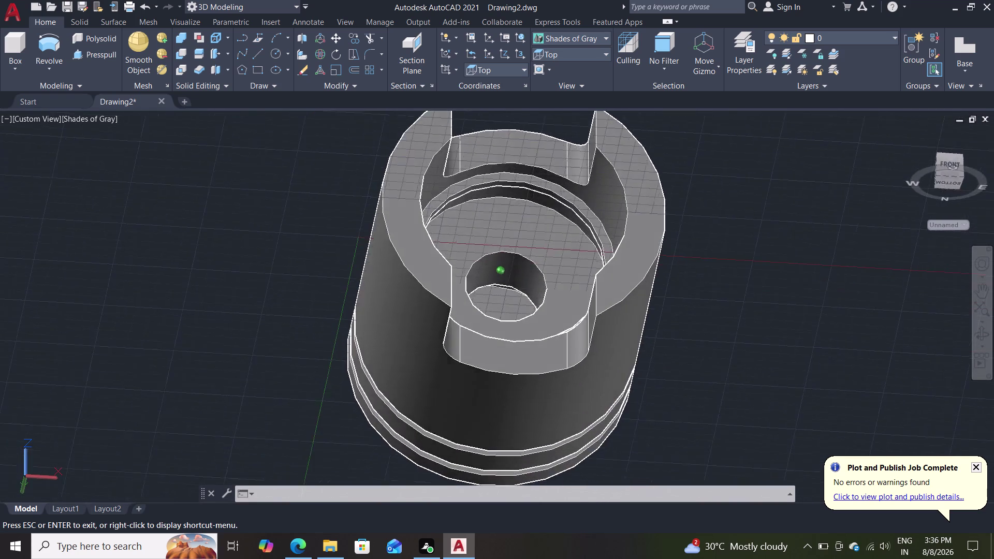
middle_drag(714, 186, 703, 350)
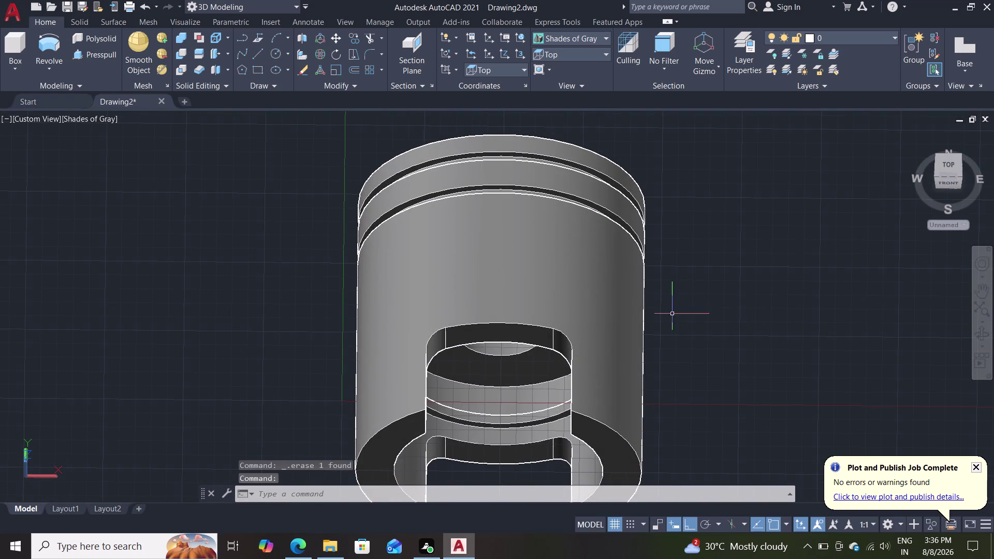
drag(591, 47, 591, 42)
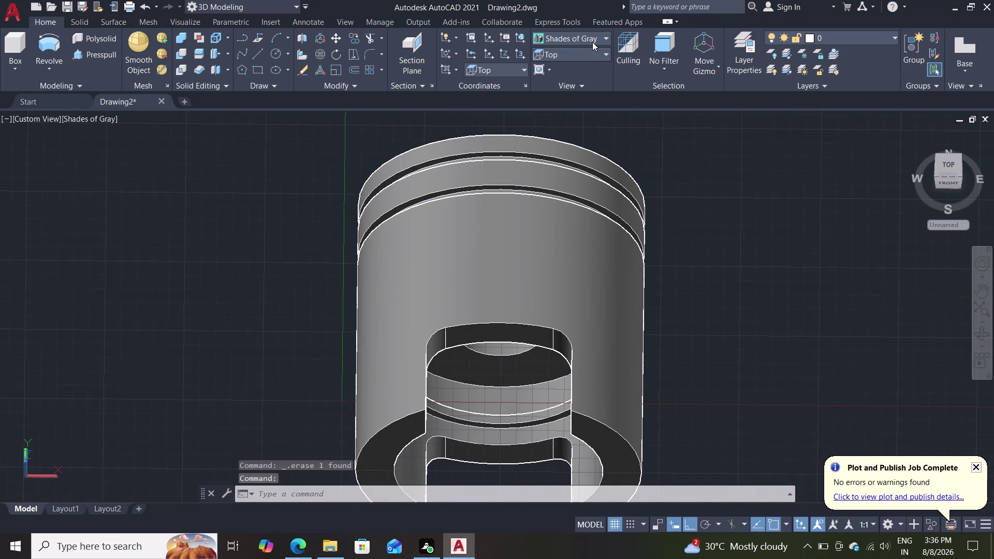
Switch the visual style to 2D Wireframe.
click(601, 36)
click(564, 63)
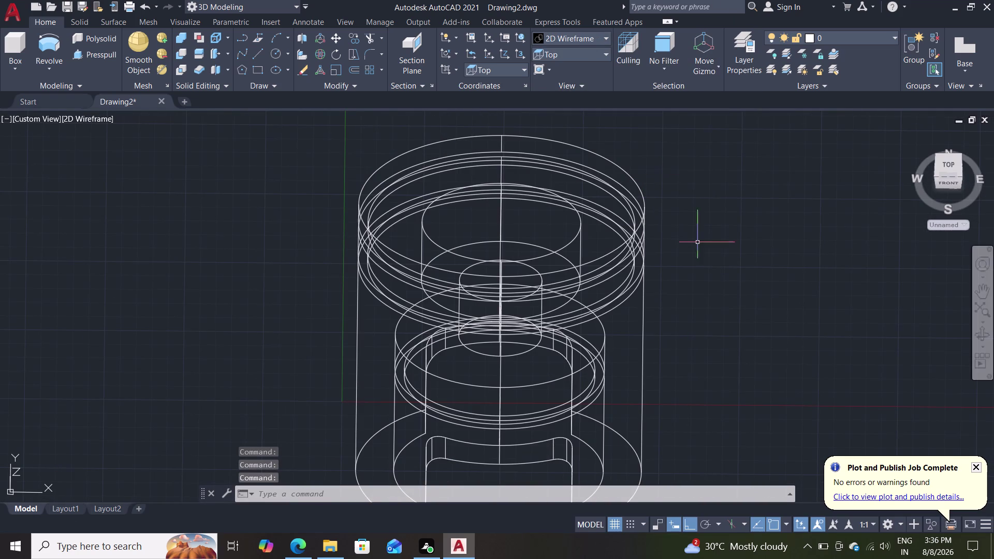
scroll(up, 3)
scroll(down, 3)
scroll(down, 3)
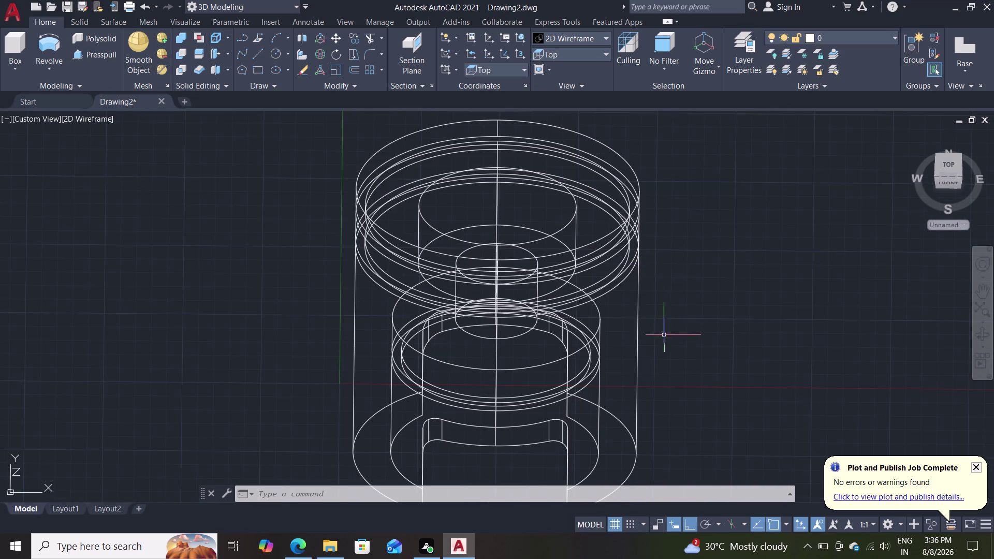
Apply the Top preset view and start RECTANG.
click(555, 57)
click(569, 74)
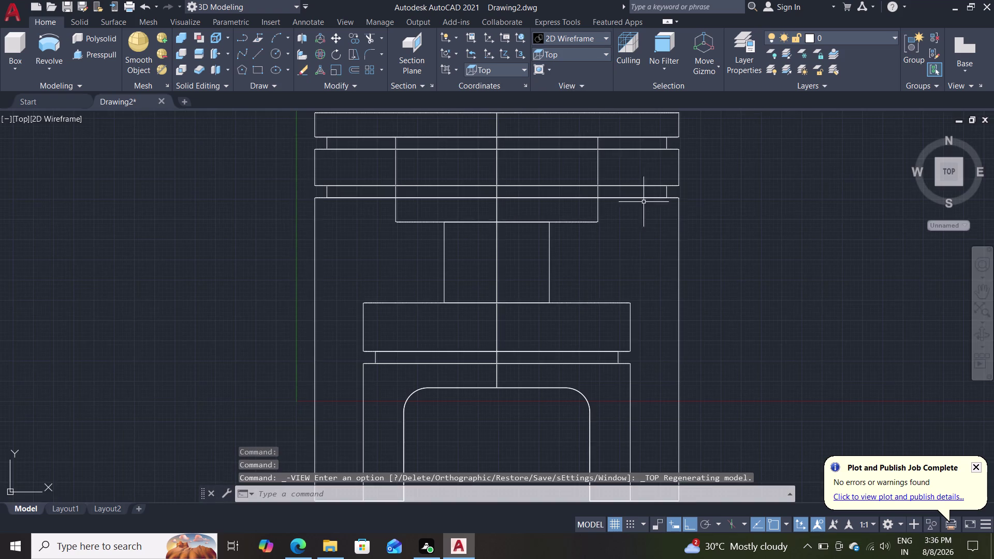
scroll(down, 3)
scroll(up, 3)
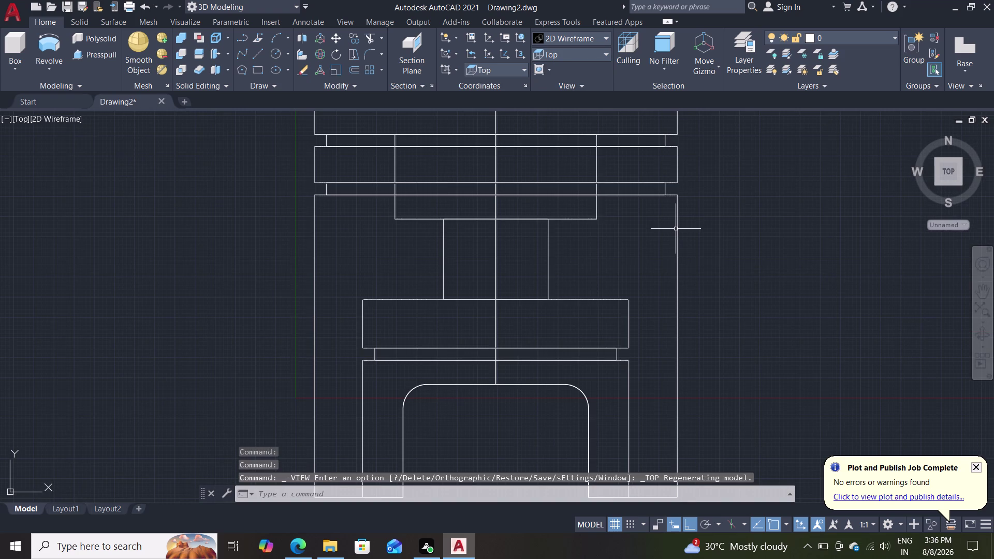
key(r)
key(e)
key(c)
key(Return)
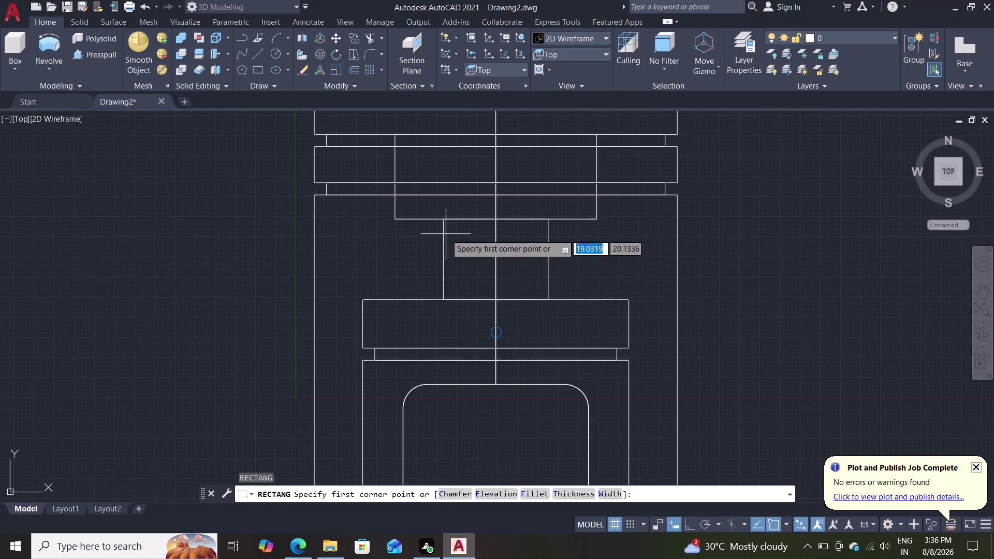
Draw a rectangle across the neck's upper part, undoing a trial downward move.
click(440, 220)
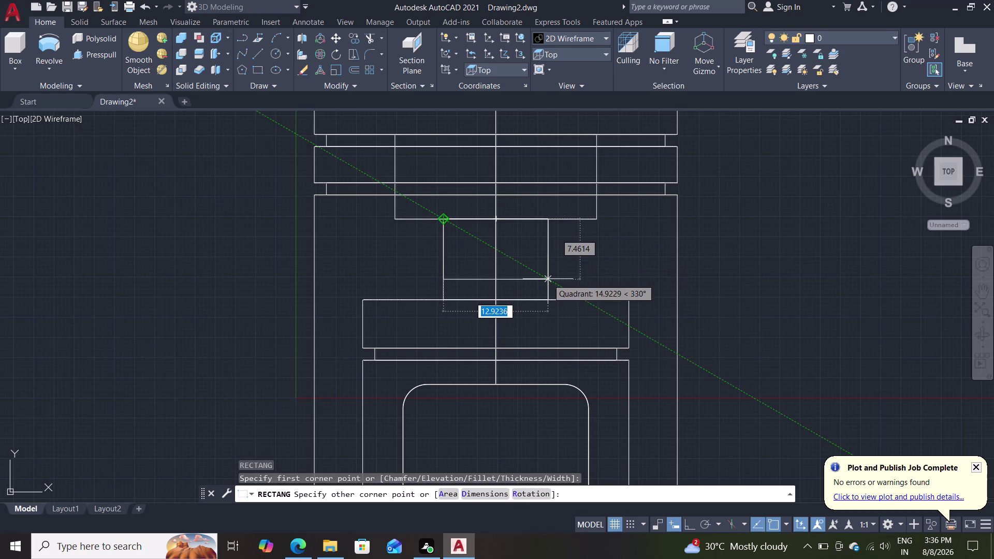
click(548, 279)
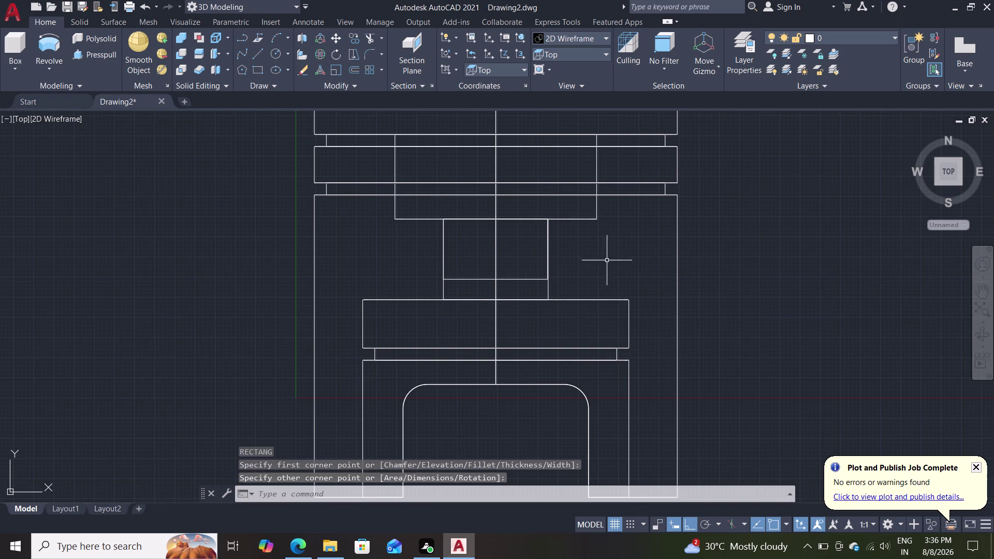
key(m)
key(Return)
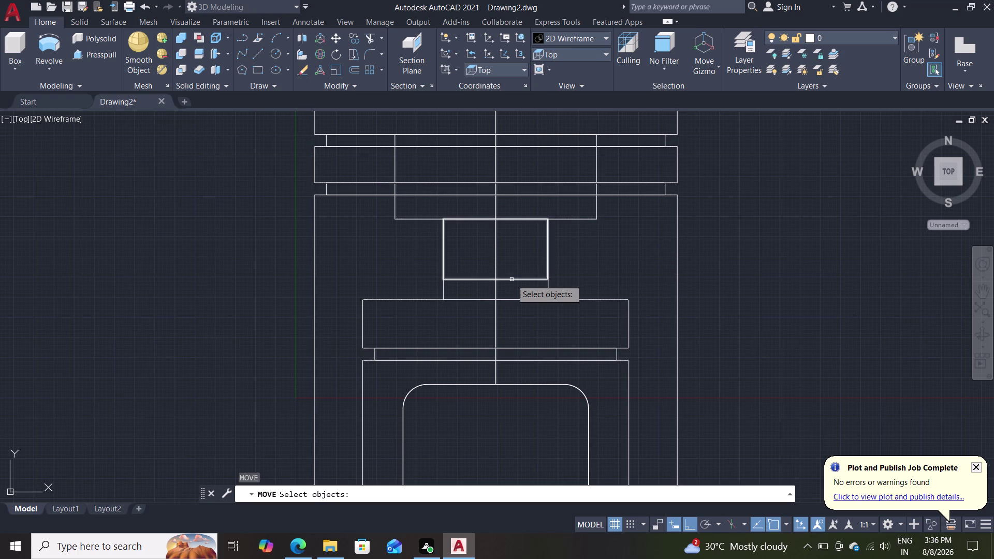
click(511, 280)
key(Return)
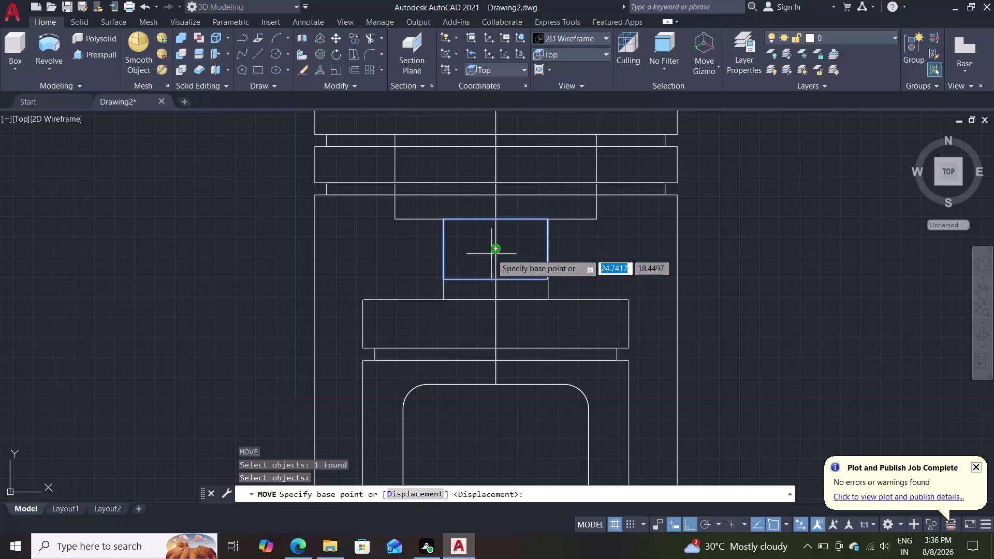
click(495, 252)
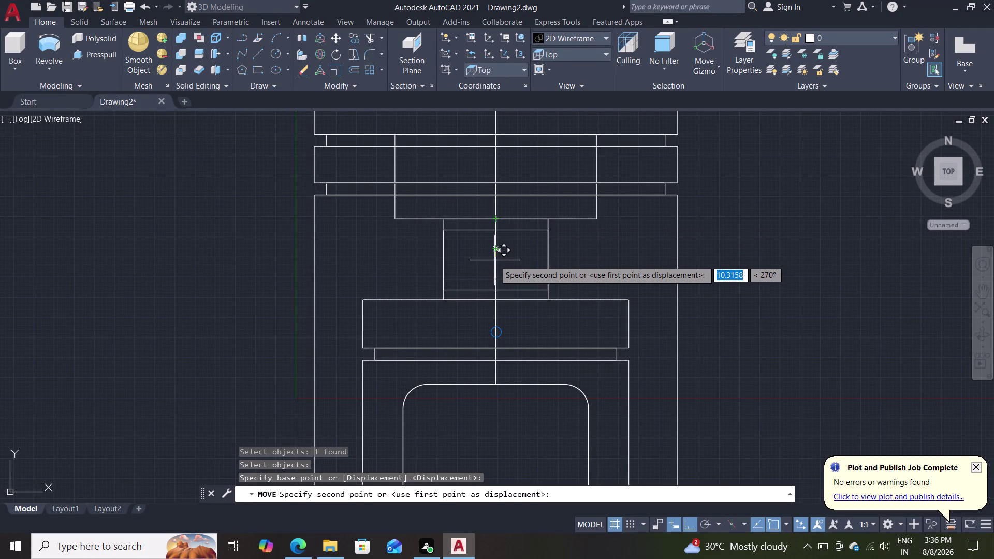
click(494, 259)
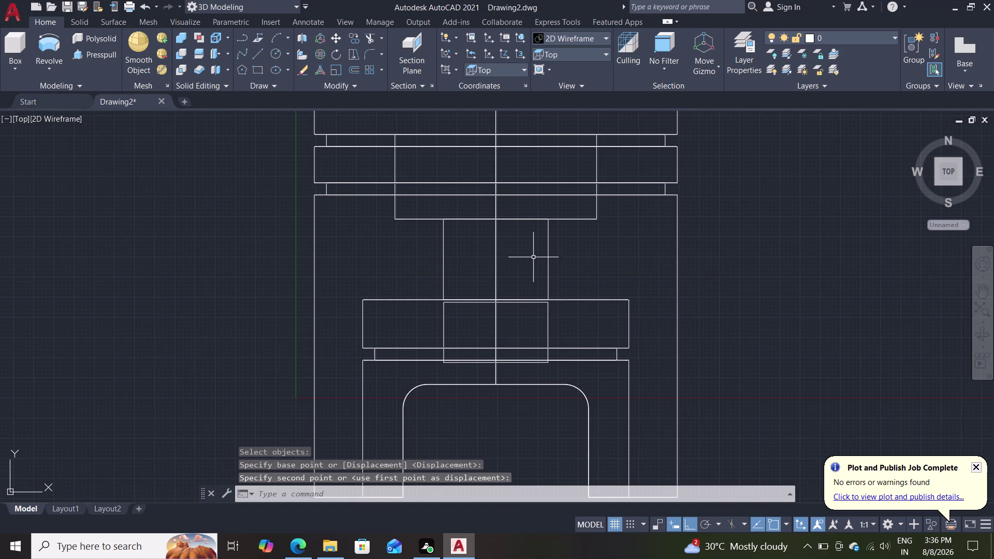
key(ctrl+z)
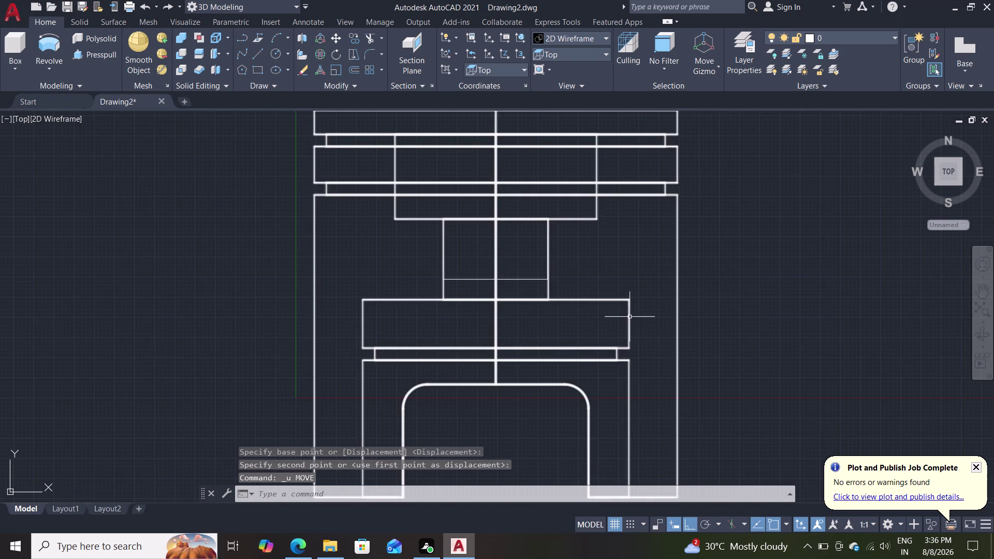
middle_drag(779, 299, 770, 229)
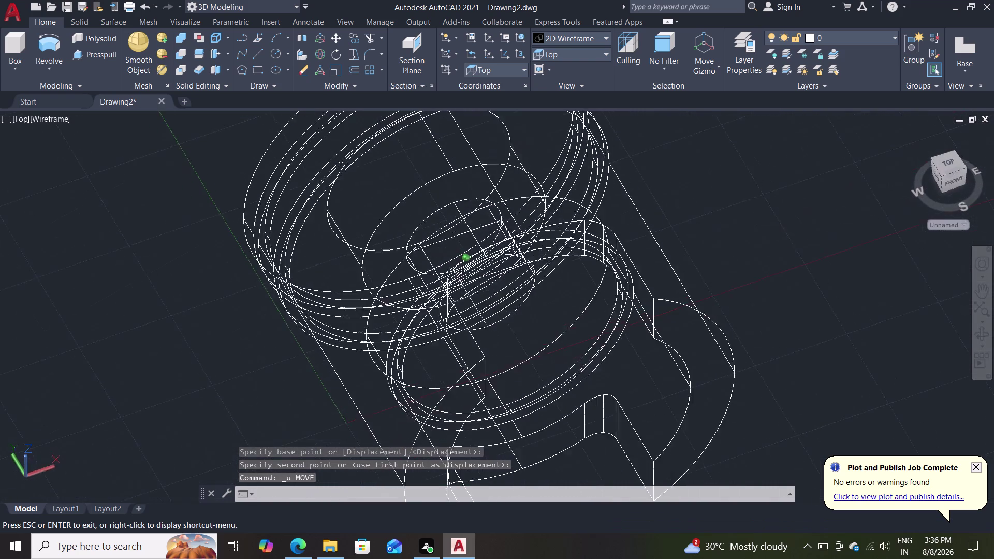
middle_drag(770, 228, 736, 233)
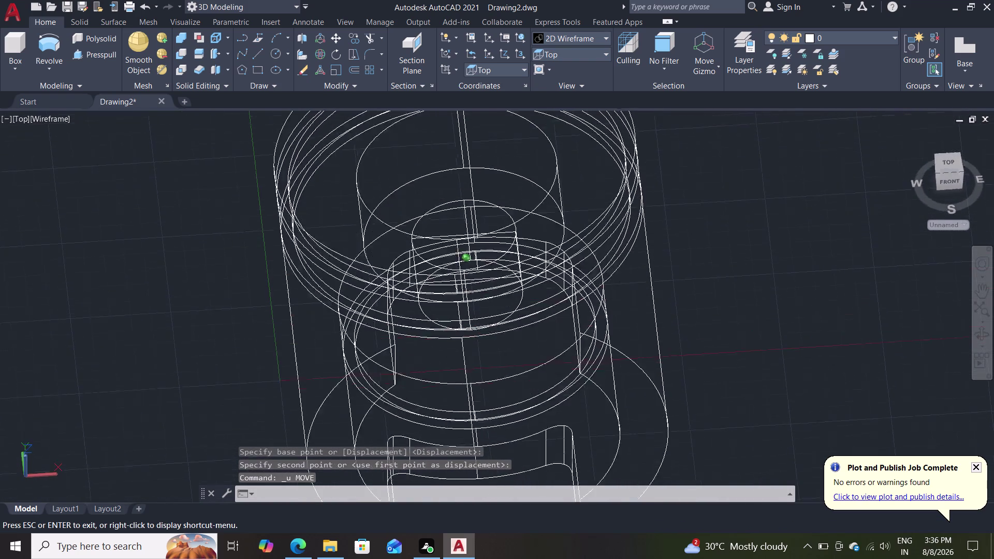
middle_drag(736, 233, 736, 193)
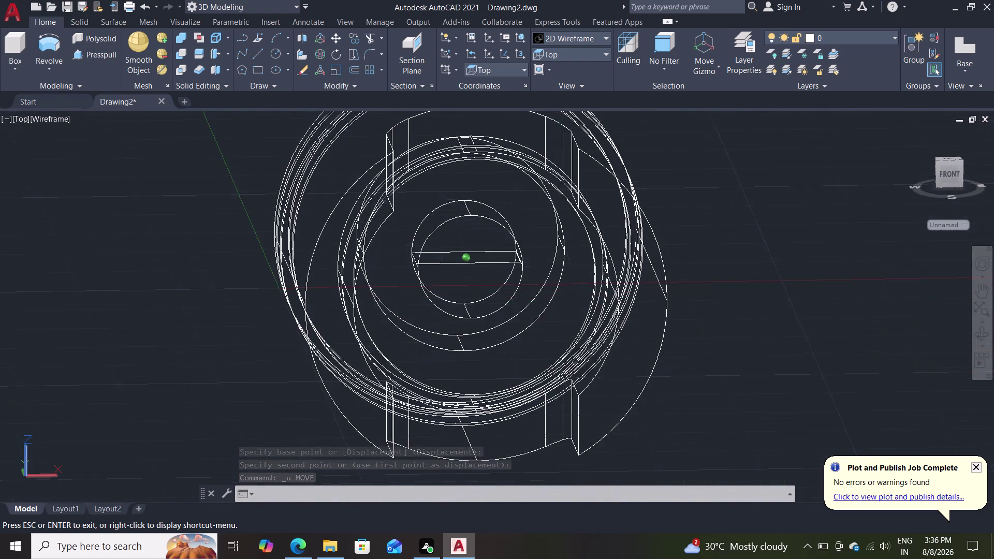
middle_drag(736, 193, 737, 193)
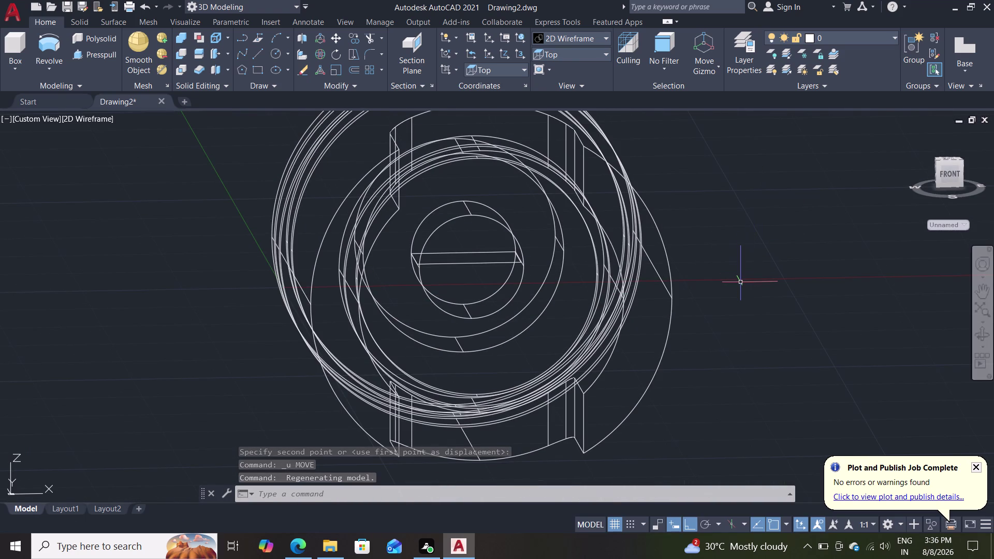
text(co)
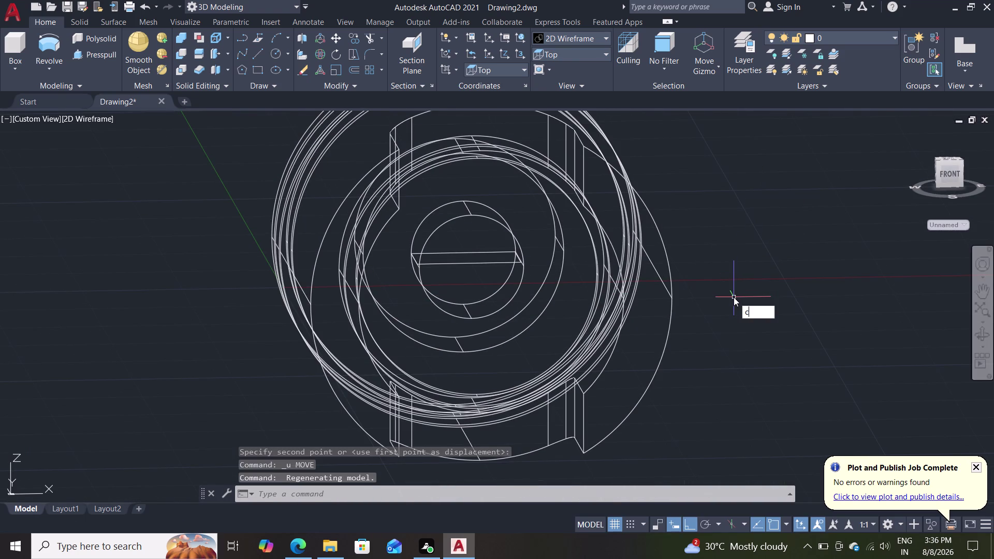
Copy the small rectangle outline 25 units out to one side of the piston.
key(Return)
click(476, 264)
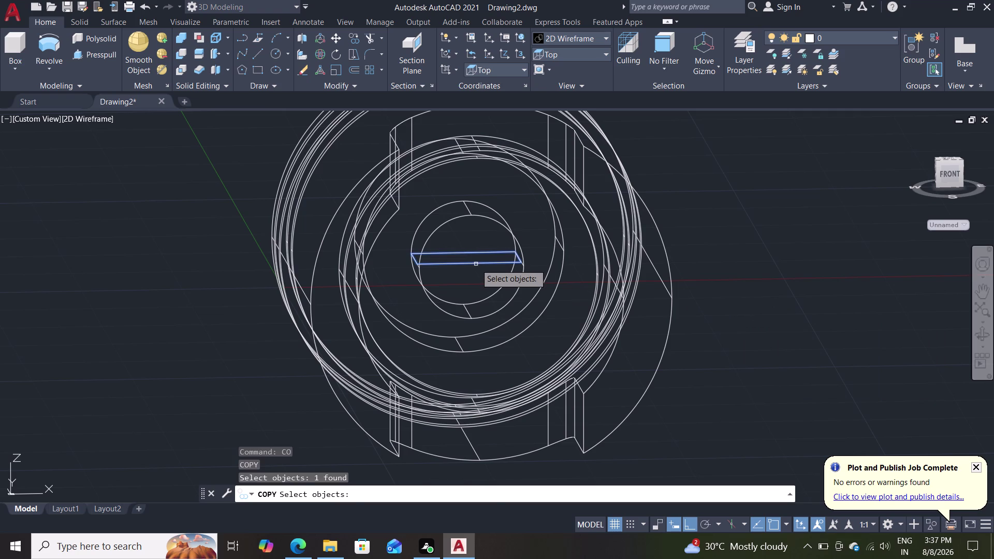
key(Return)
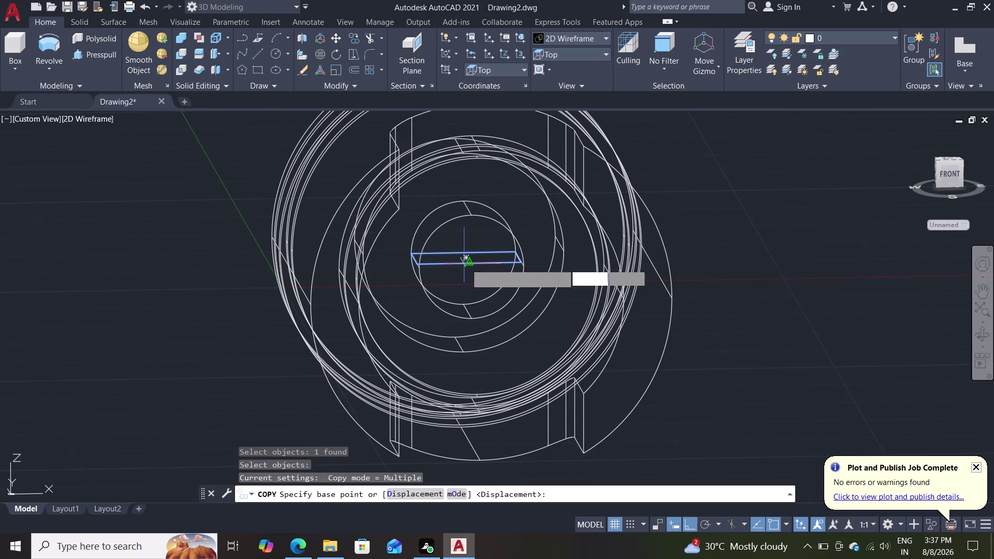
click(470, 260)
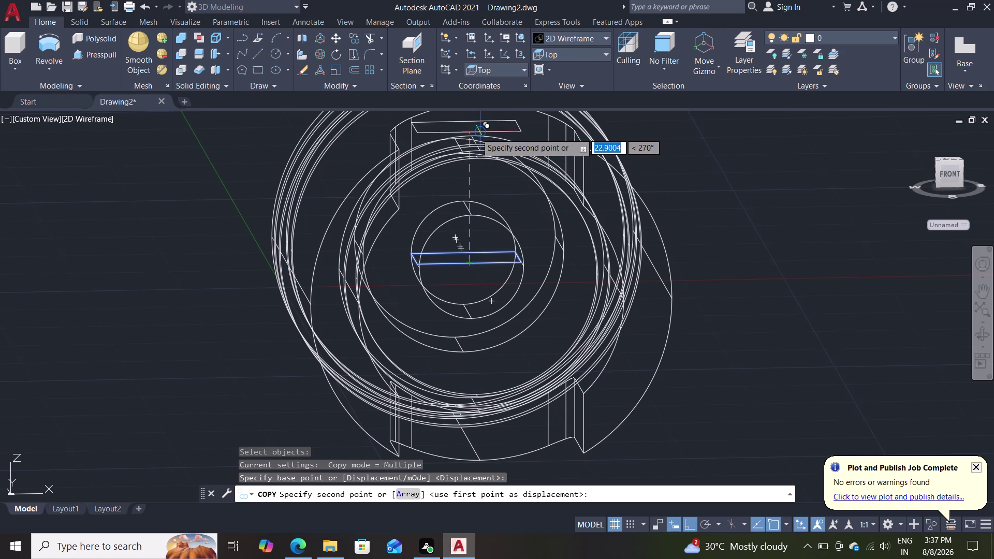
text(25)
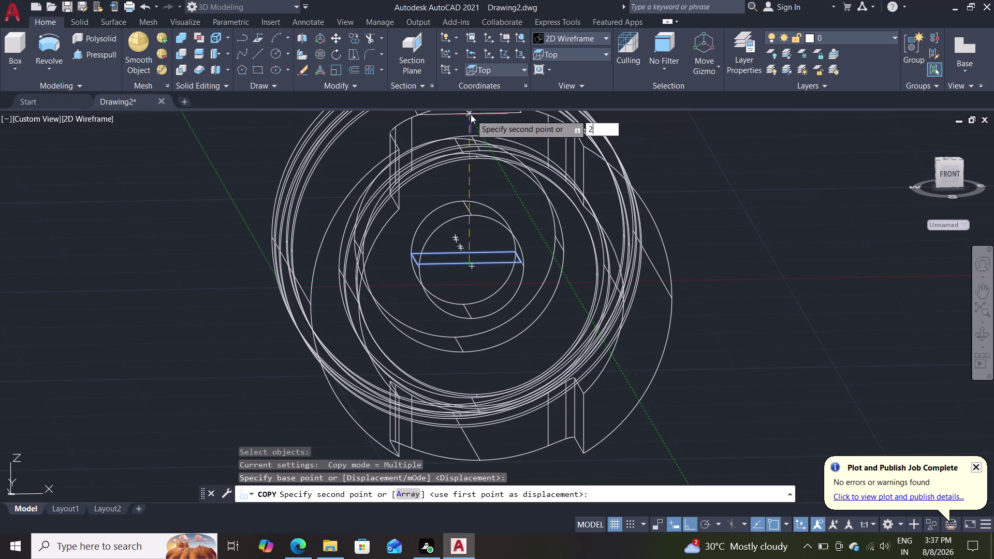
key(Return)
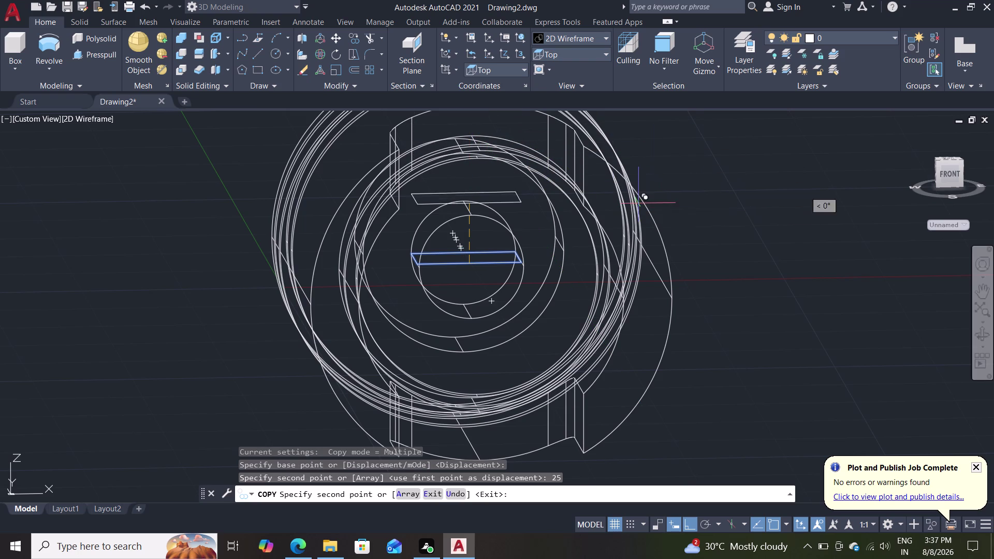
Orbit to the opposite side and place a second rectangle copy 25 units out.
middle_drag(672, 185, 668, 292)
middle_drag(665, 262, 662, 215)
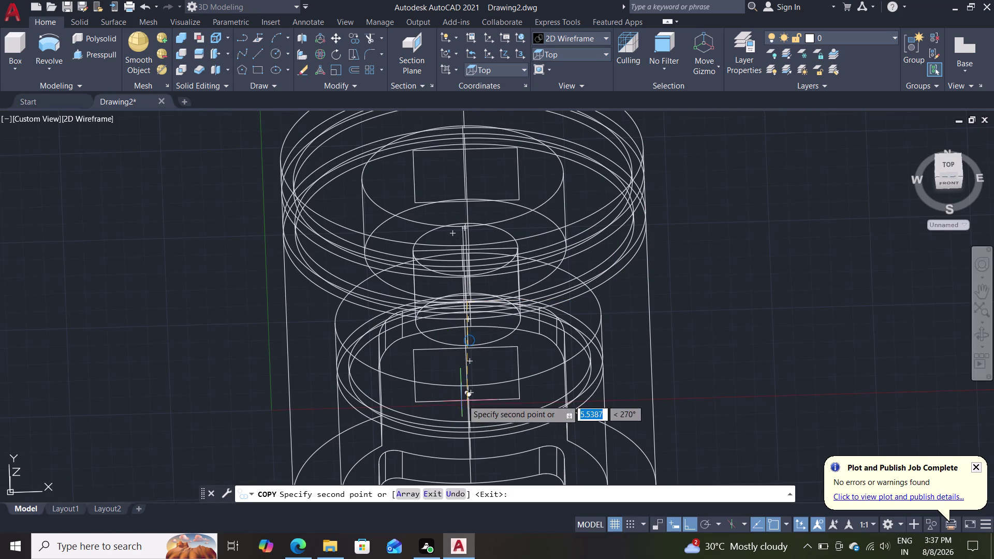
middle_drag(477, 419, 482, 379)
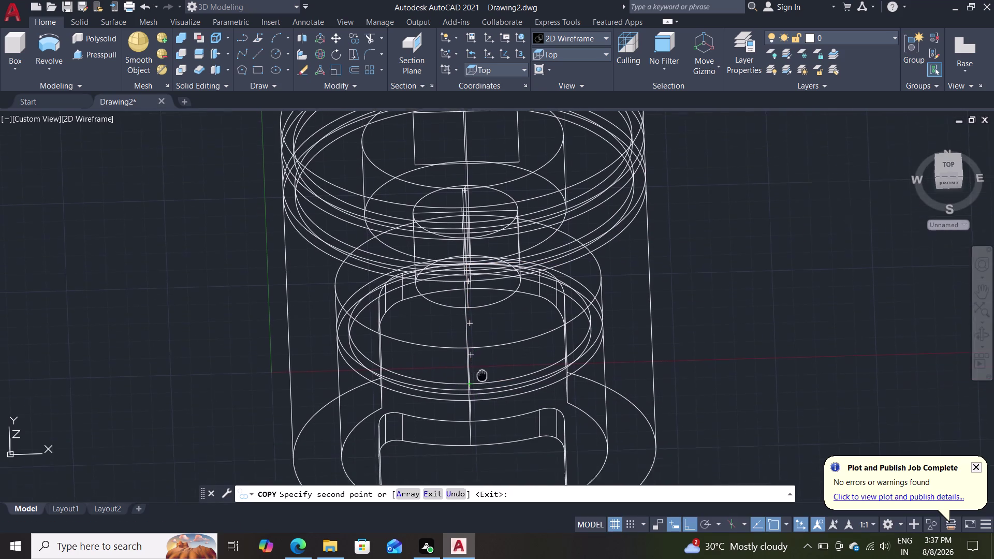
middle_drag(482, 379, 494, 325)
middle_drag(494, 324, 501, 250)
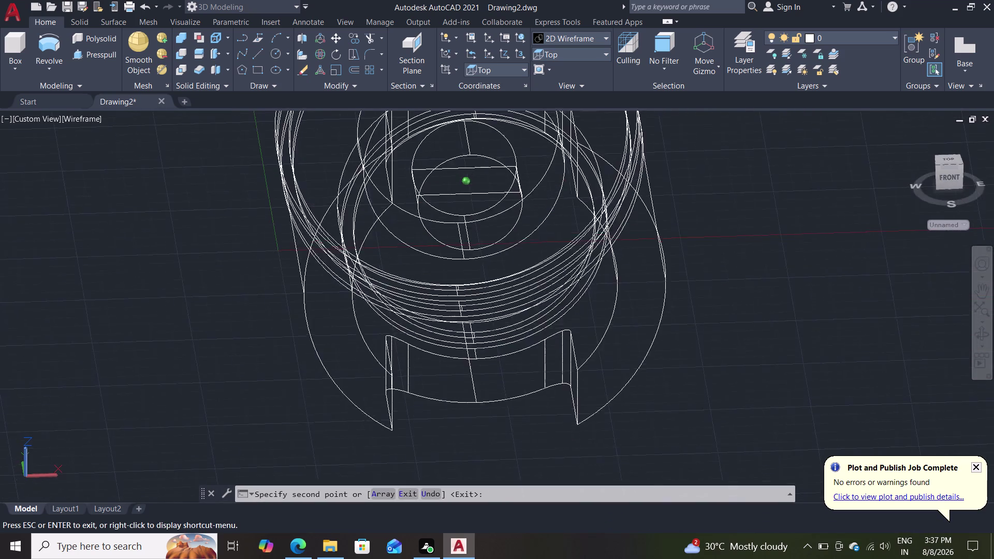
middle_drag(500, 250, 501, 226)
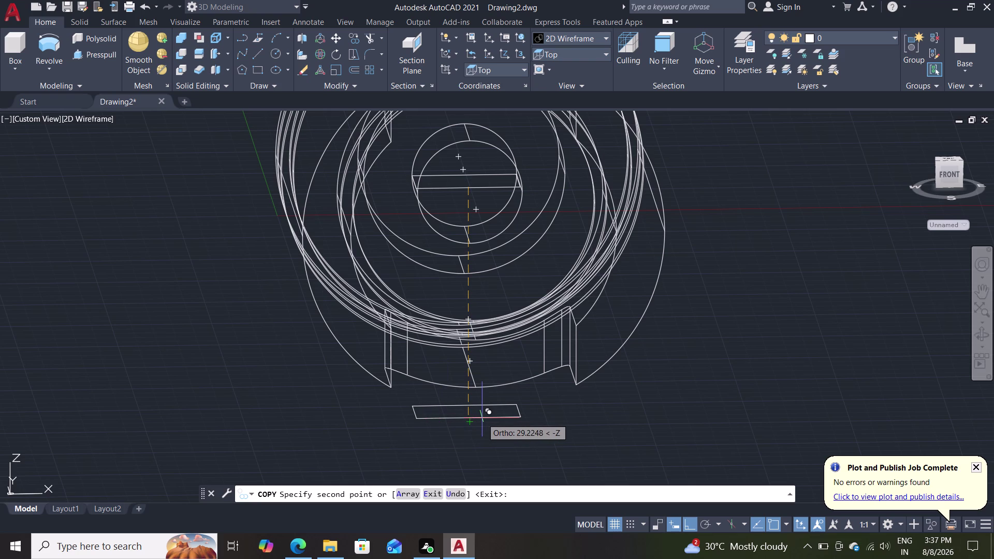
text(25)
key(Return)
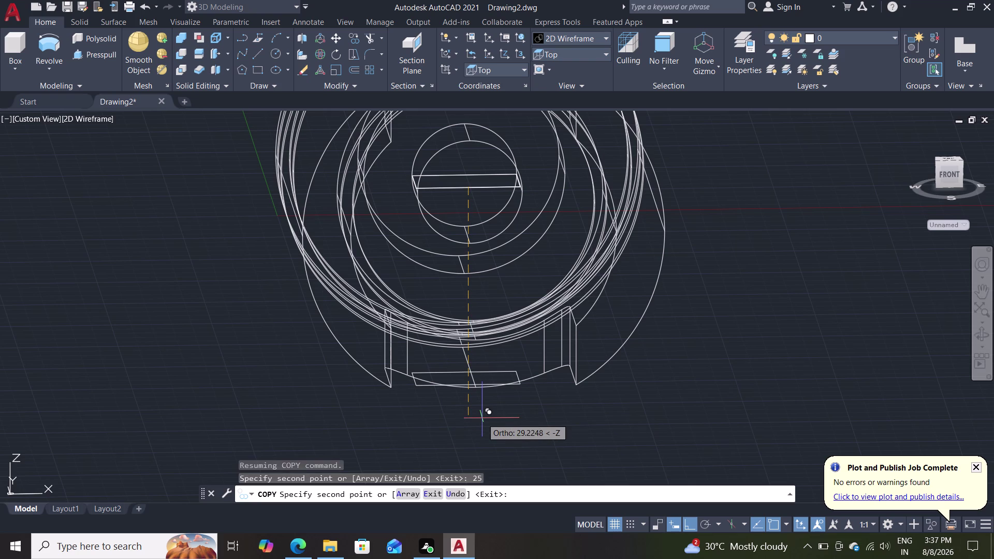
key(Escape)
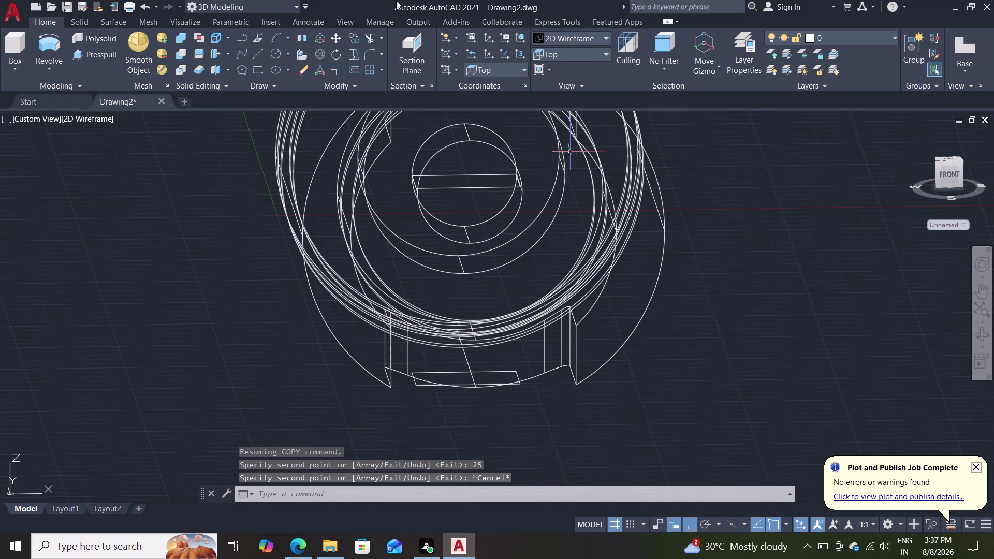
click(557, 34)
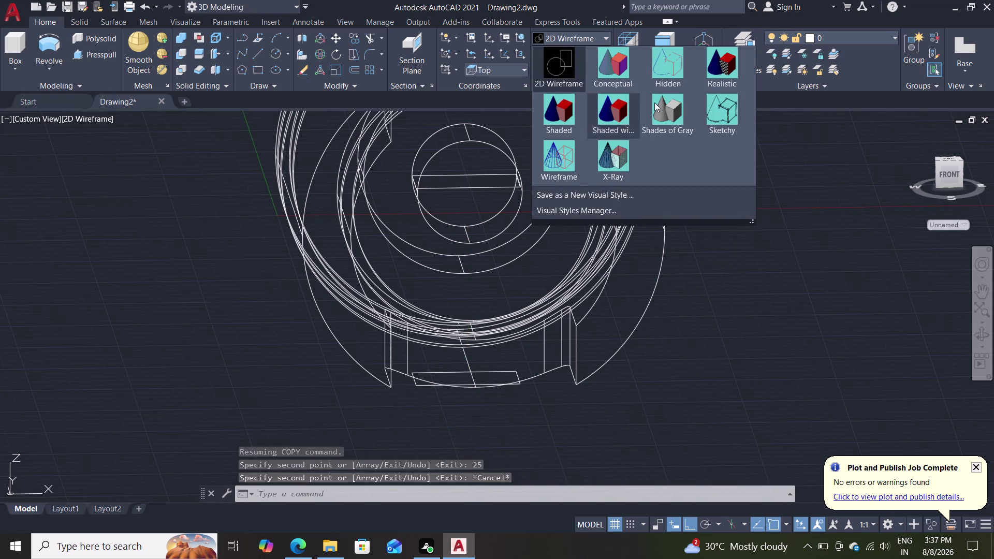
Apply the Shades of Gray visual style and start press-pulling the side rectangle.
click(680, 109)
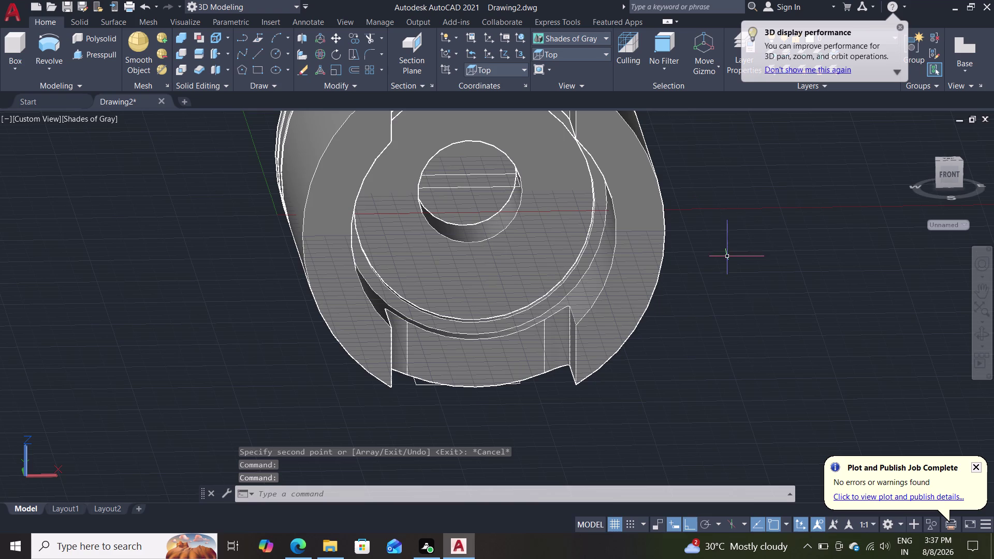
middle_drag(747, 232, 739, 347)
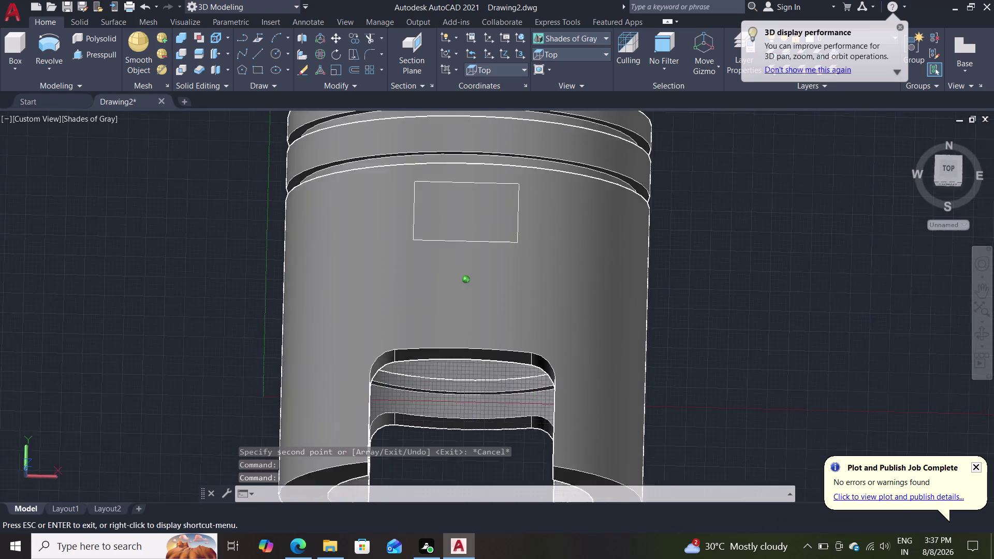
middle_drag(738, 347, 754, 191)
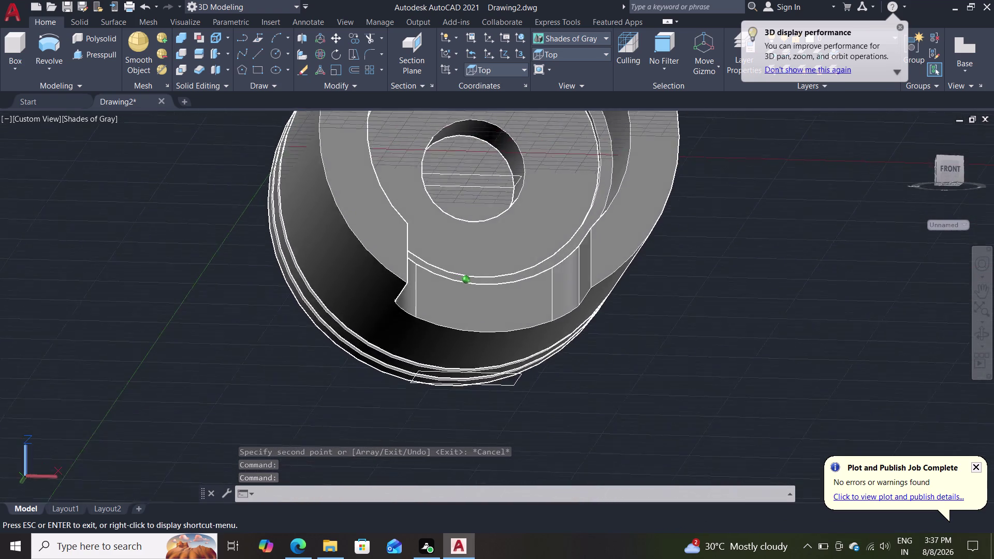
middle_drag(754, 191, 751, 353)
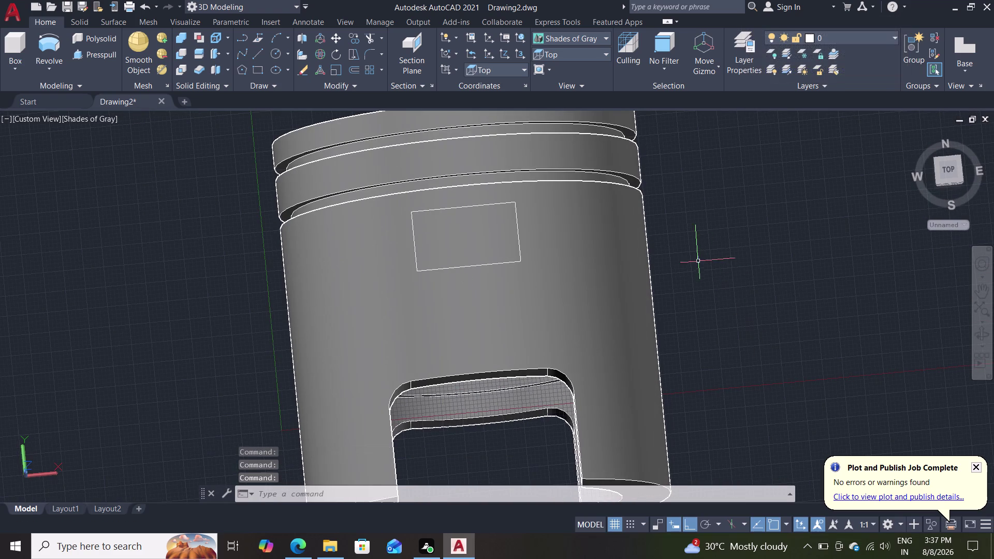
click(82, 59)
click(517, 213)
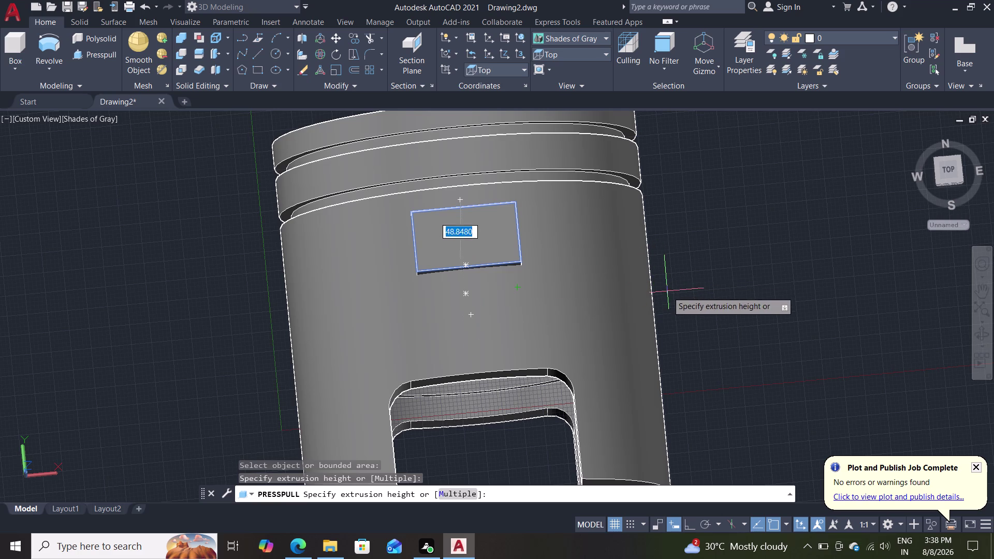
Press-pull the far-side rectangle 3.5 units into a raised pad.
middle_drag(667, 292, 668, 216)
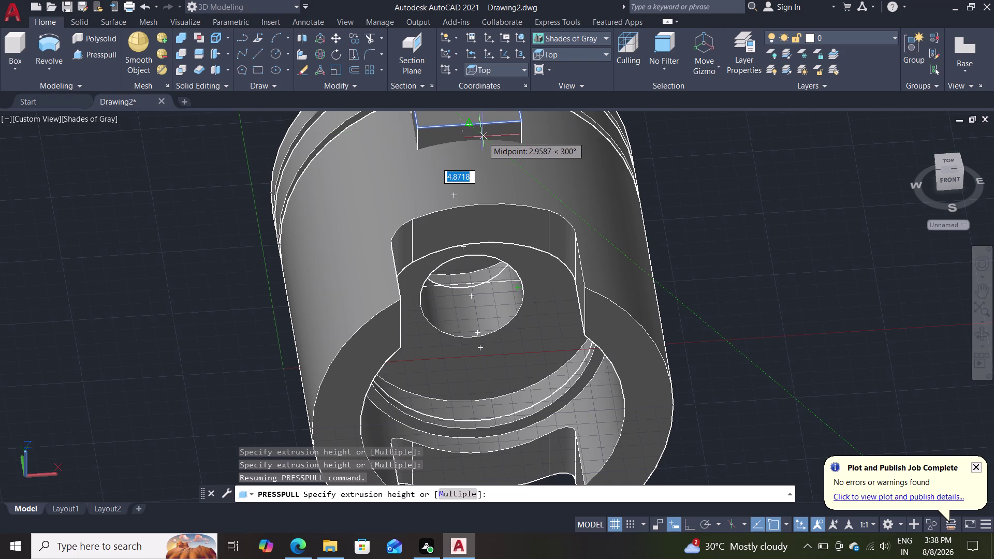
text(3.5)
key(Return)
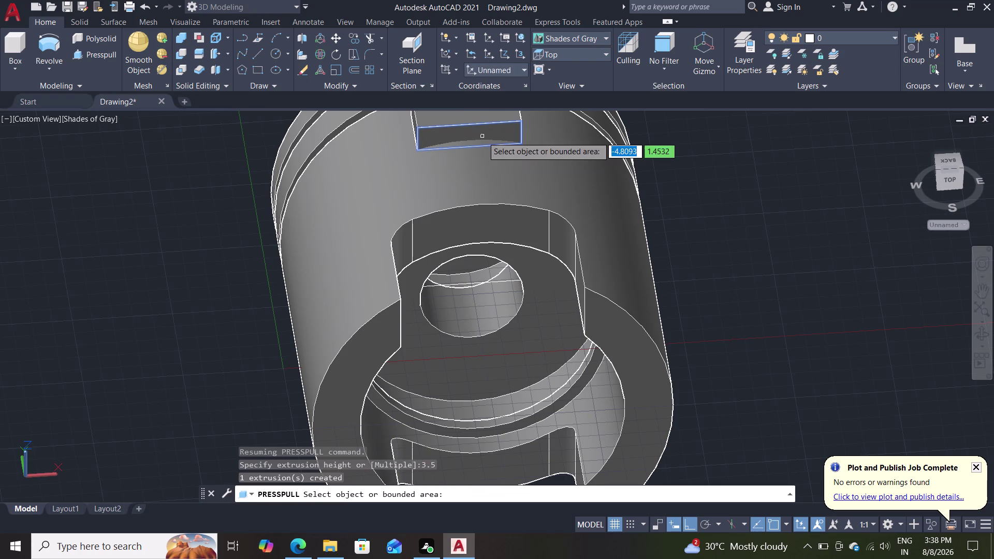
key(Escape)
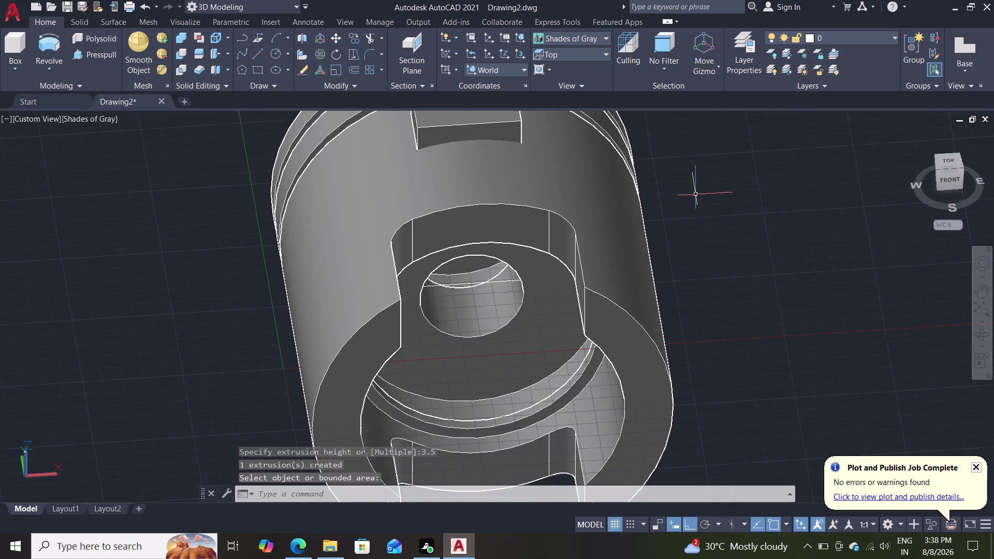
Orbit the piston to inspect the new pad and return to an upright view.
scroll(down, 3)
scroll(up, 3)
scroll(down, 3)
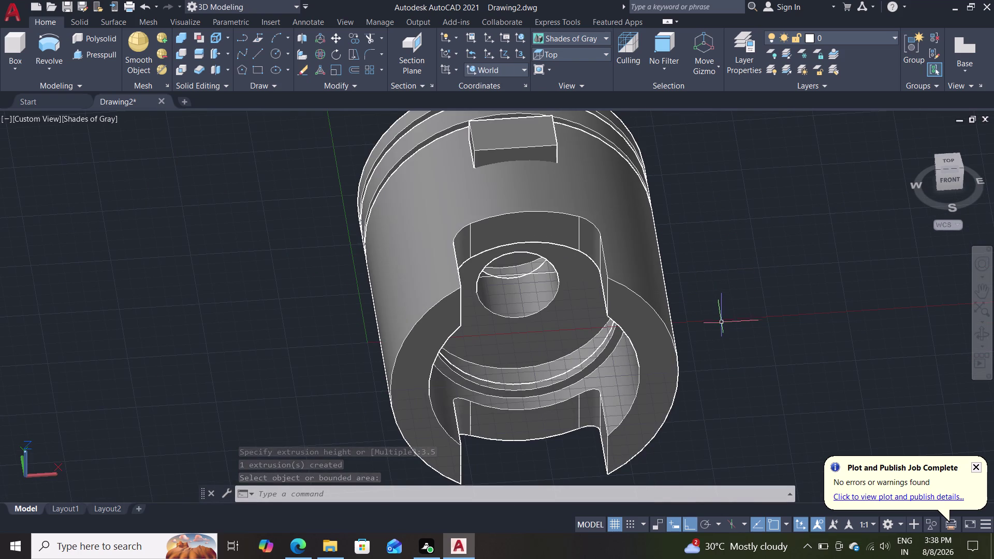
middle_drag(736, 367, 736, 455)
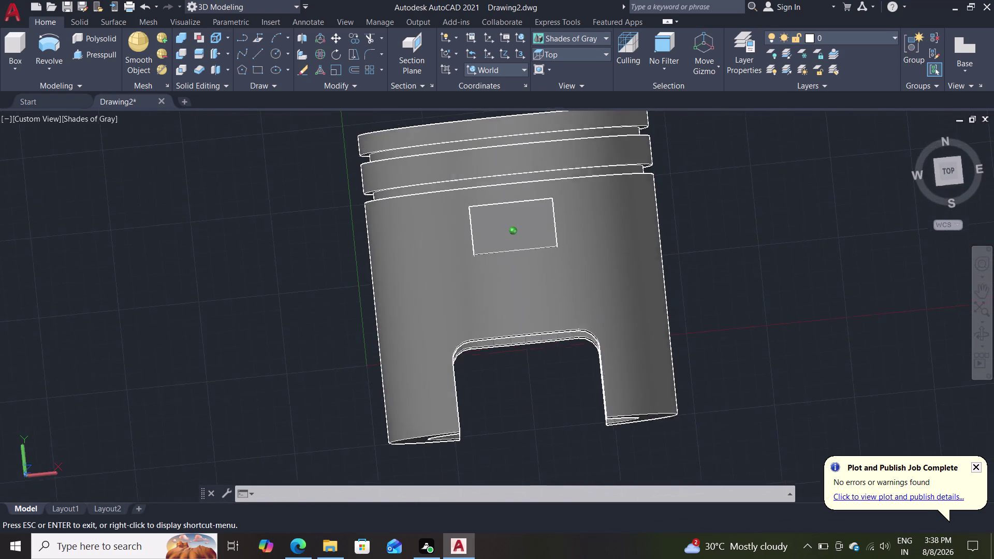
middle_drag(736, 455, 729, 488)
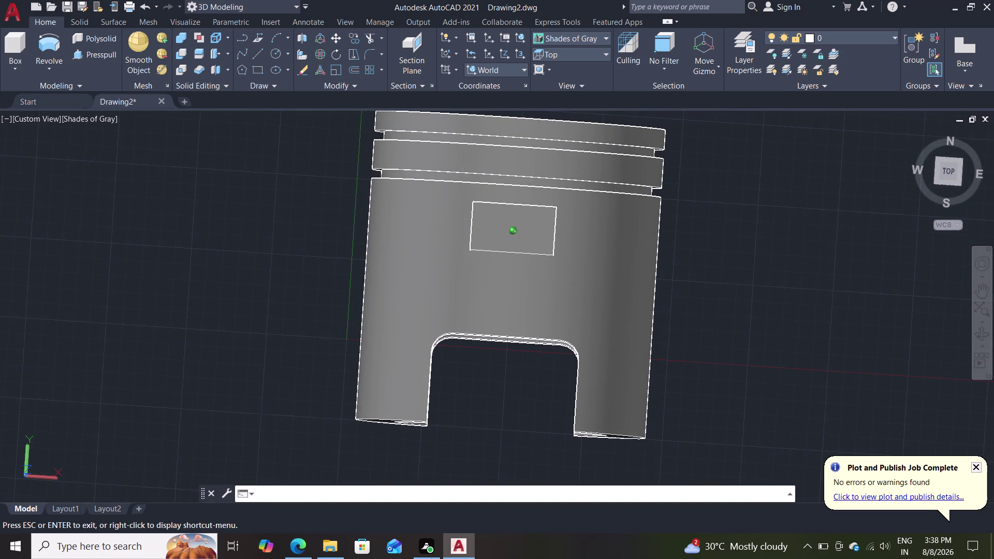
middle_drag(729, 488, 737, 488)
middle_drag(735, 305, 727, 361)
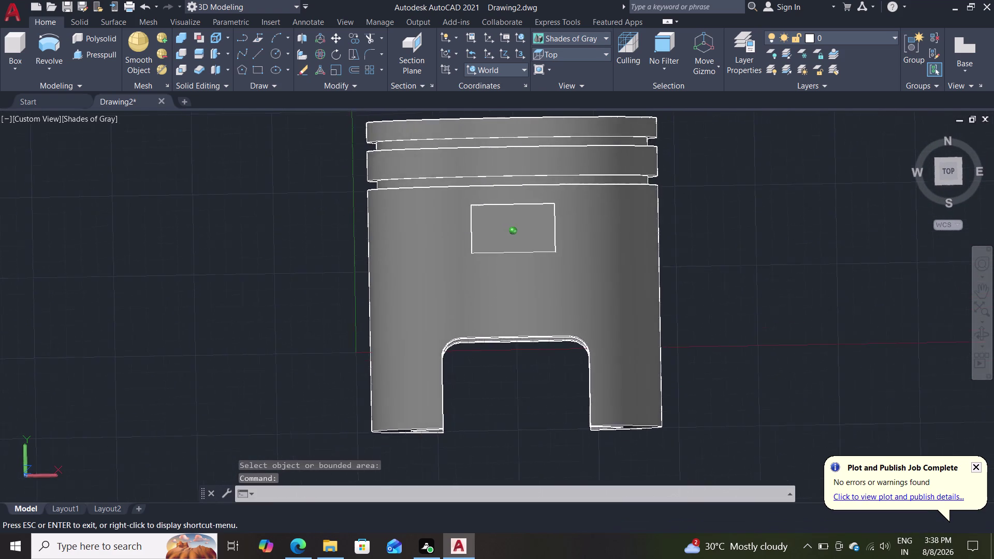
middle_drag(727, 360, 698, 378)
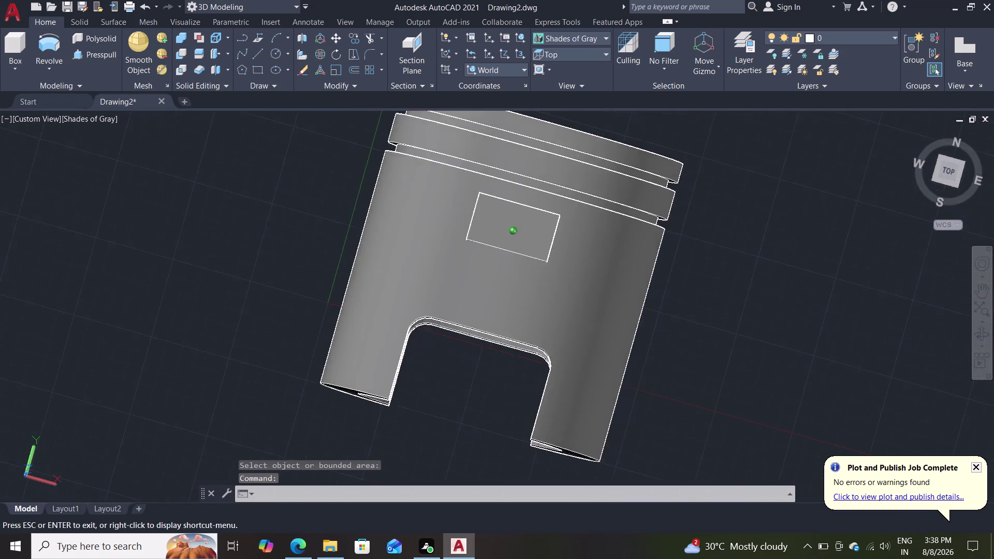
middle_drag(698, 378, 722, 391)
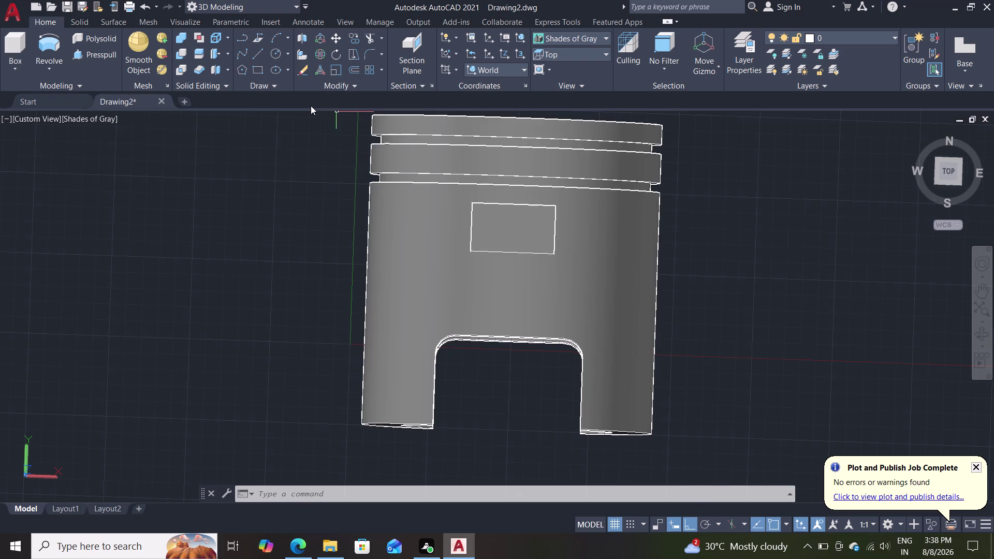
click(578, 32)
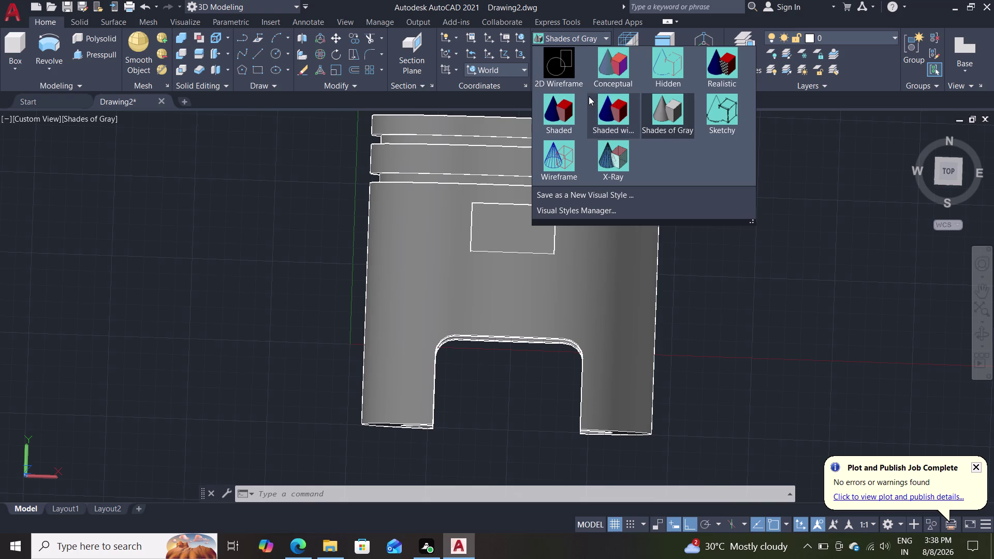
Switch to the Top preset view, zoom to fit, and start LINE with L.
click(771, 256)
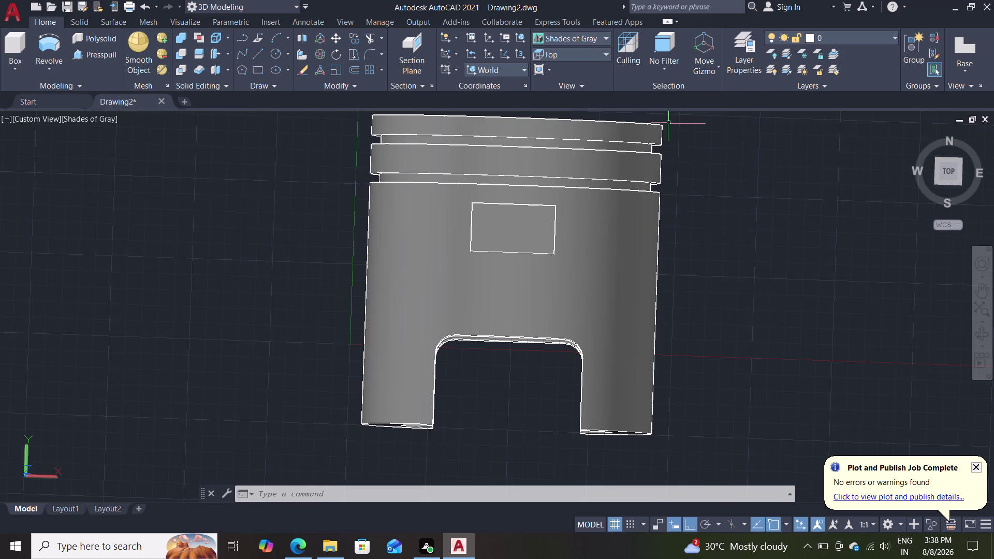
click(579, 55)
click(585, 71)
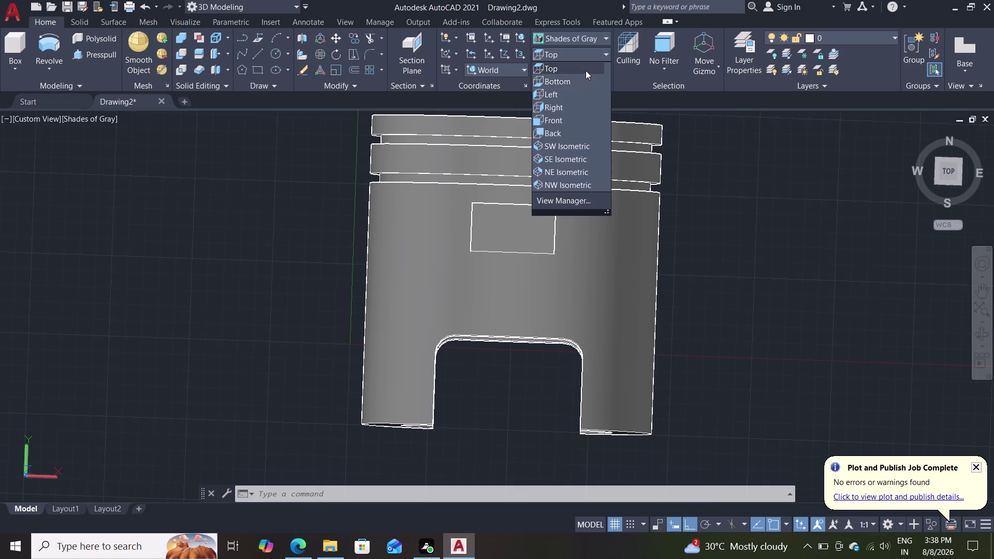
scroll(down, 3)
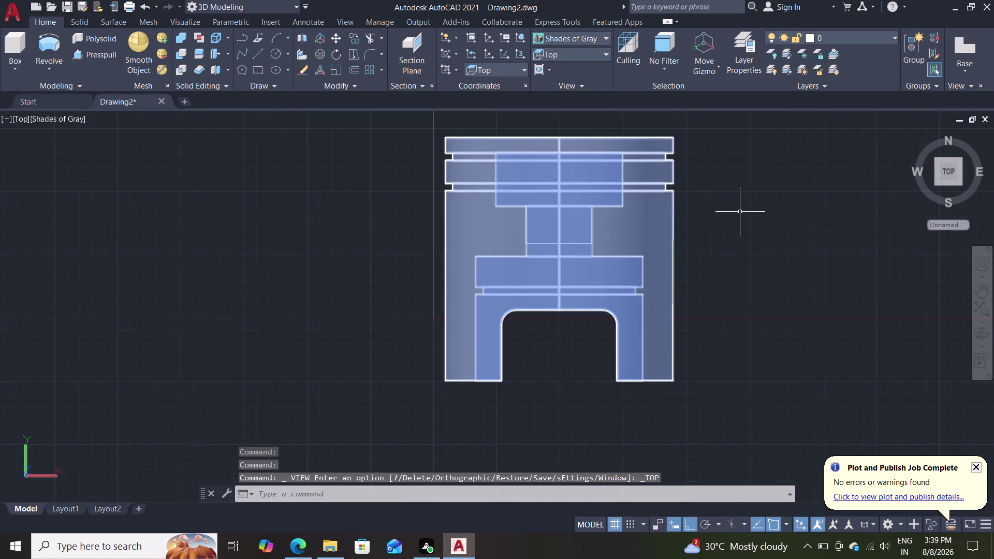
scroll(up, 3)
scroll(down, 3)
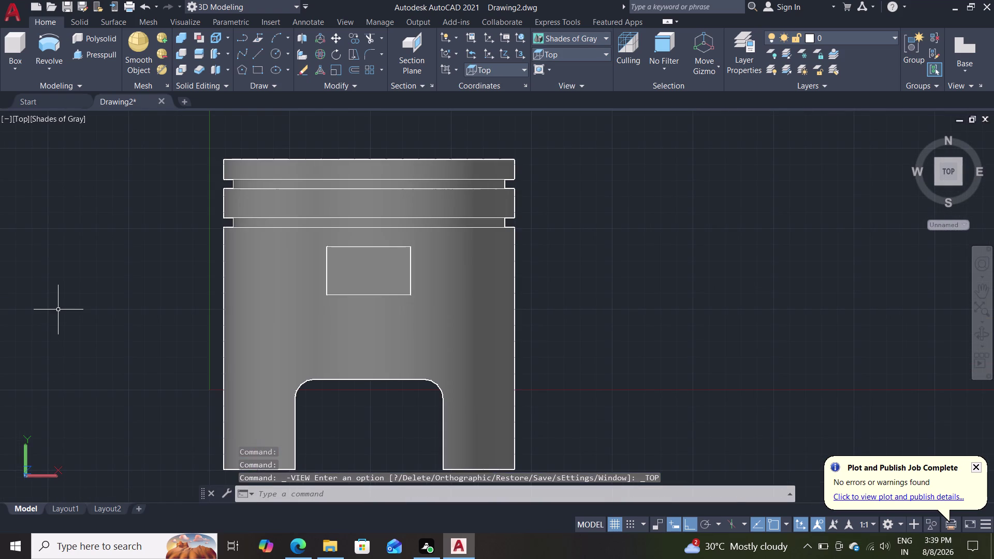
key(l)
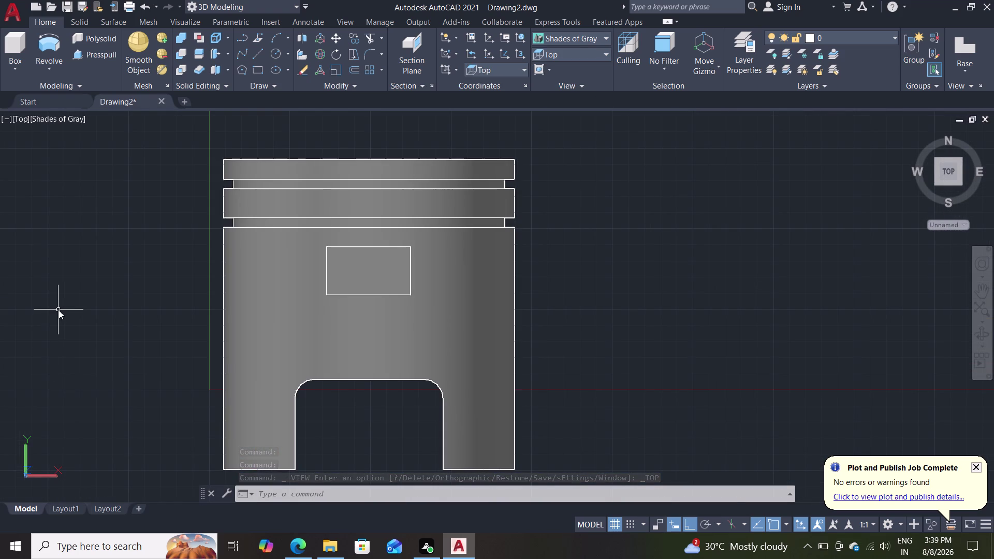
key(Return)
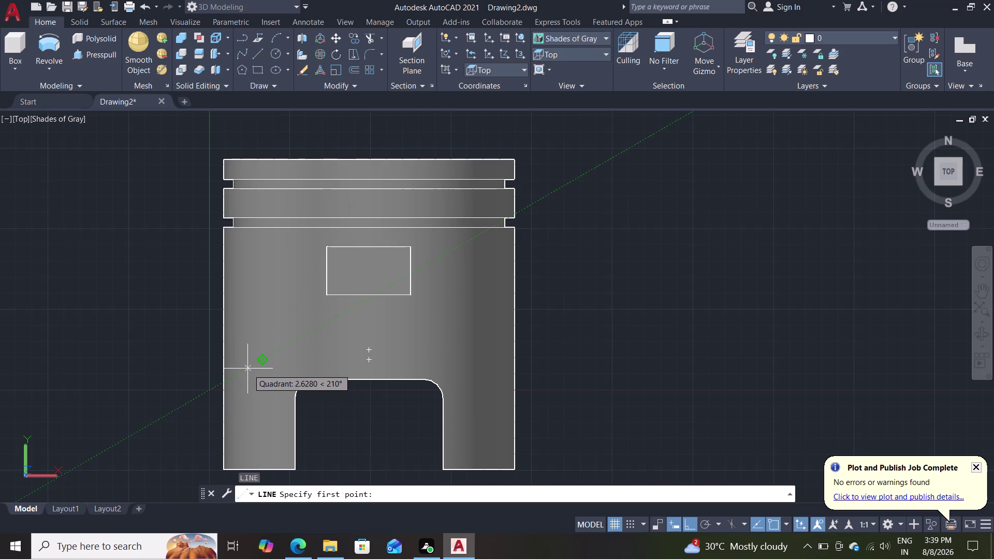
Draw a 25-unit horizontal guide line beside the piston.
click(221, 472)
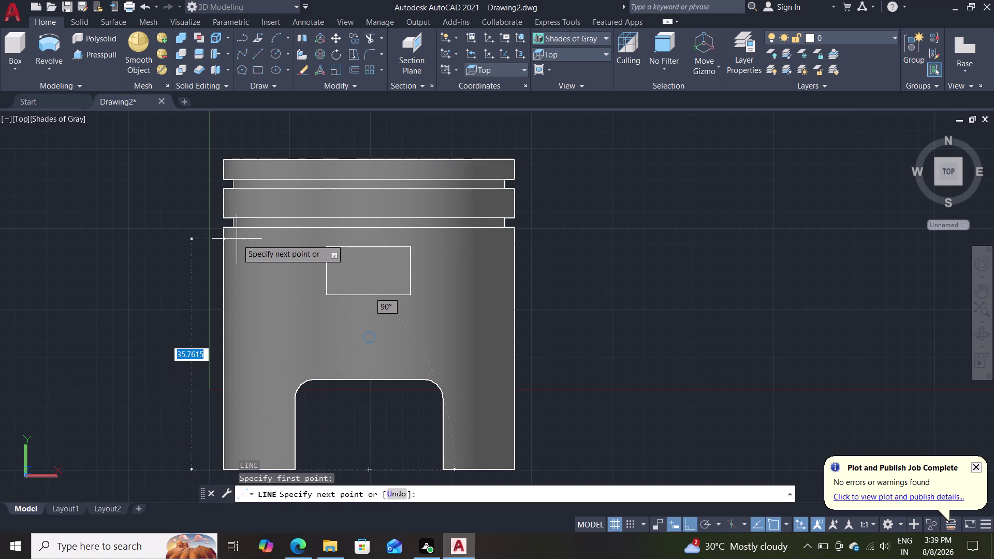
text(25)
key(Return)
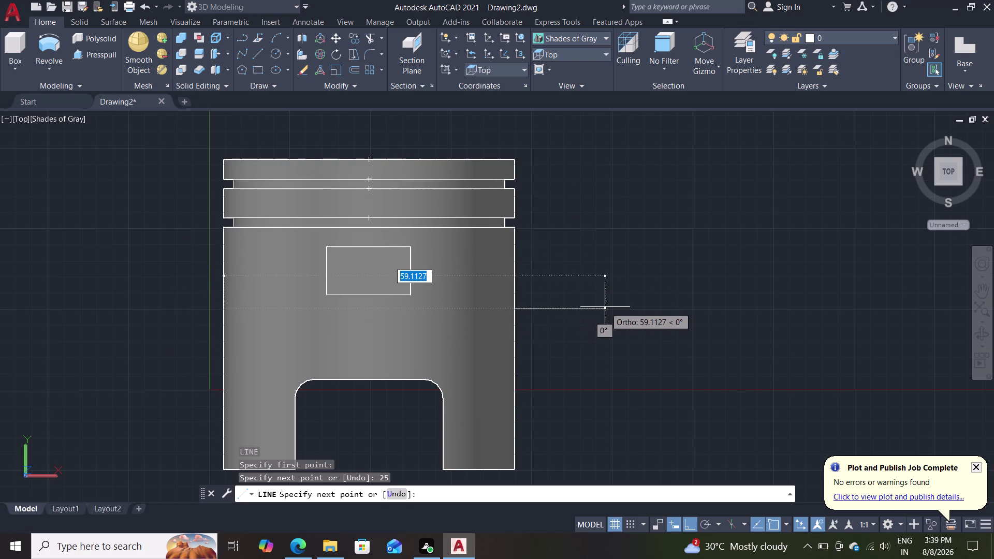
click(606, 307)
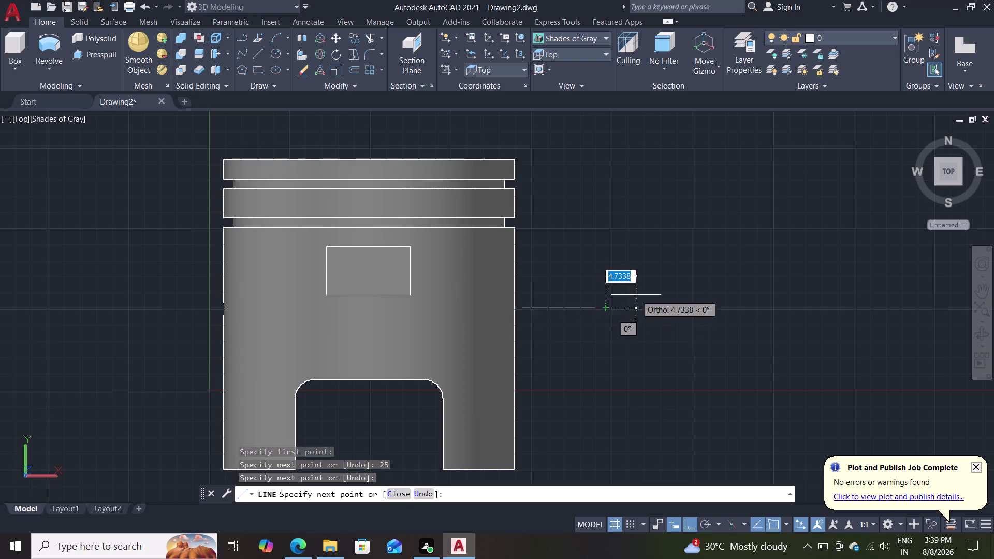
key(Escape)
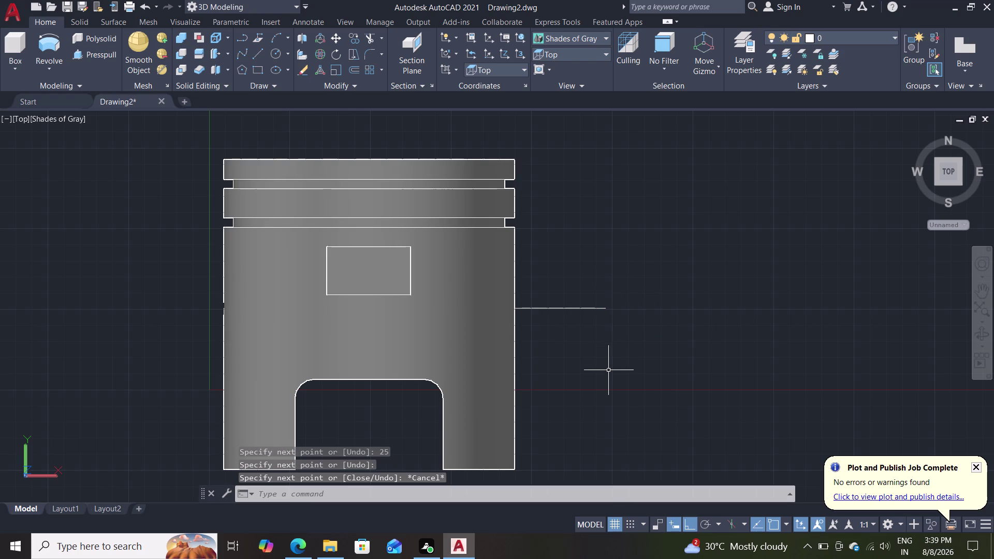
Try selecting the small rectangle for a move, then cancel the wrong pick.
key(m)
key(Return)
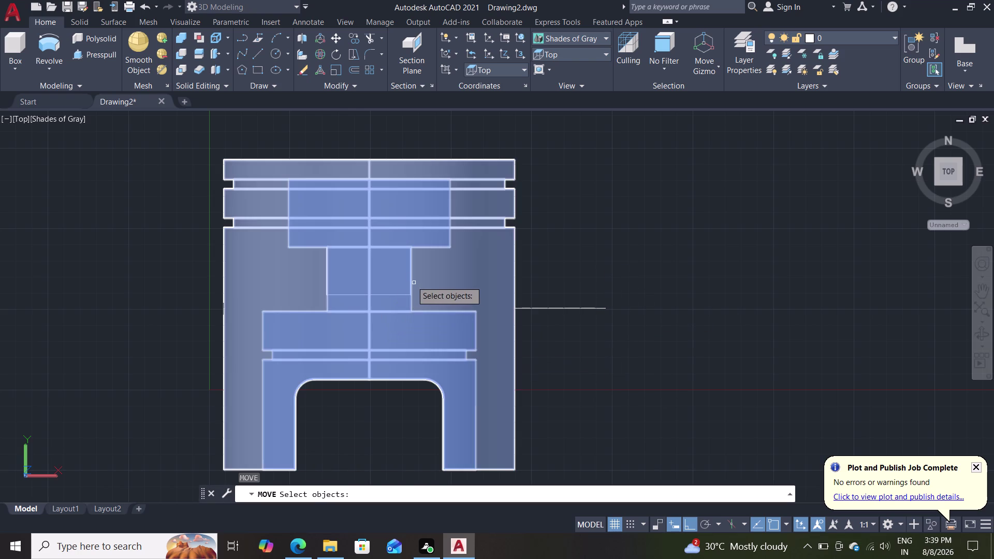
click(408, 278)
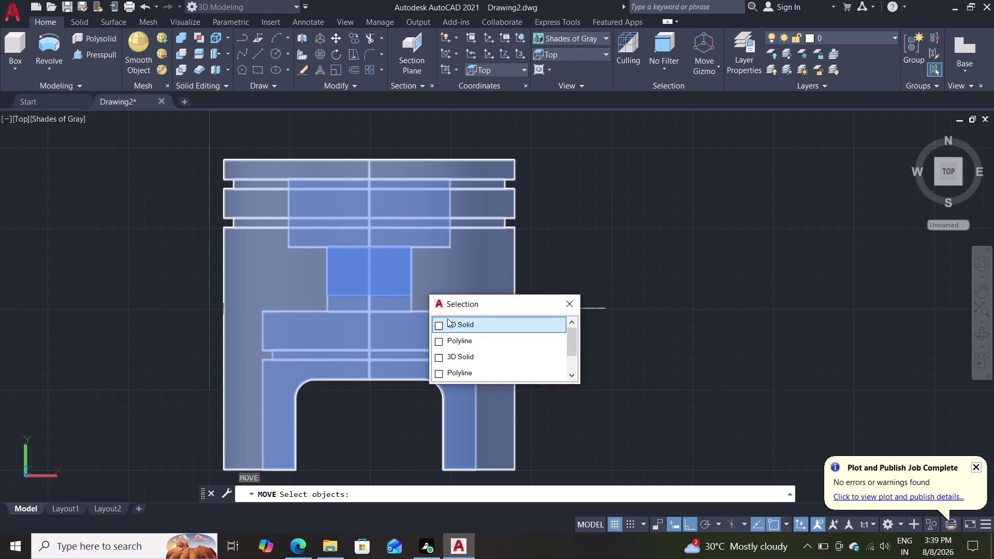
double_click(452, 323)
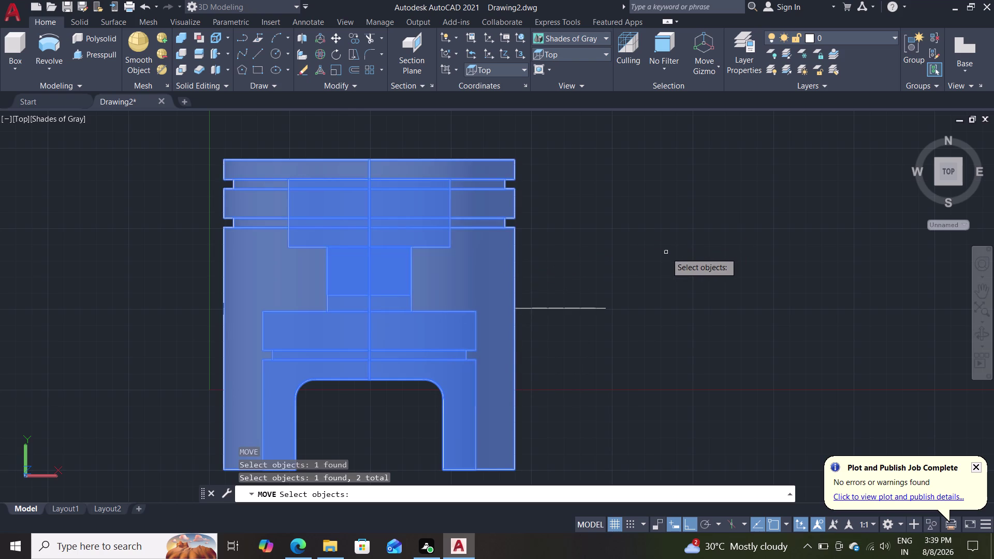
key(Escape)
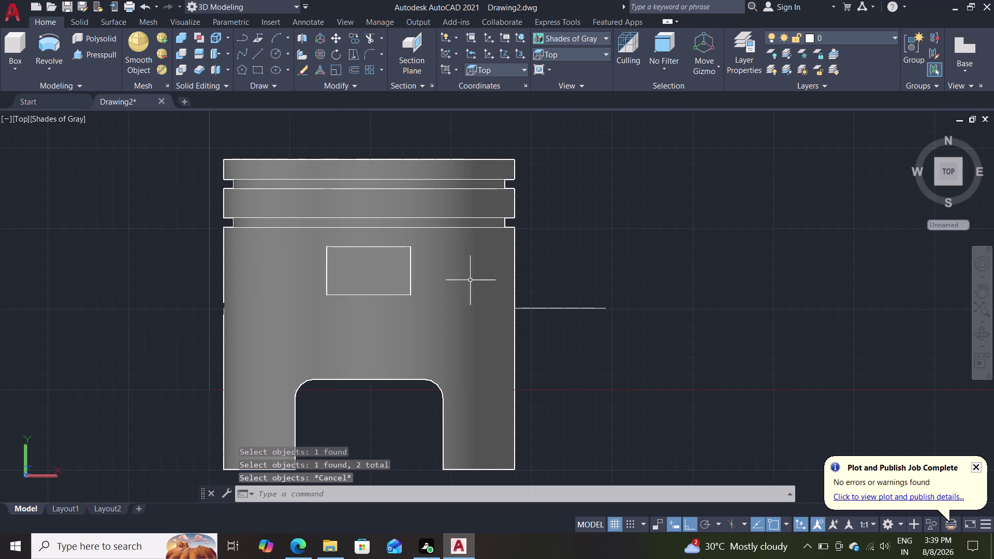
Move the rectangle outline onto the piston body near the central boss.
key(m)
key(Return)
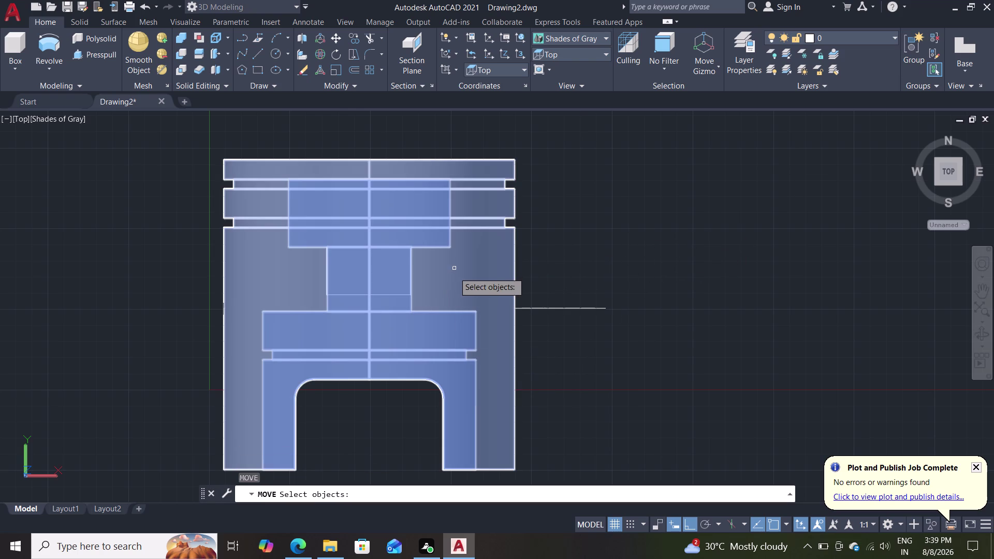
click(411, 267)
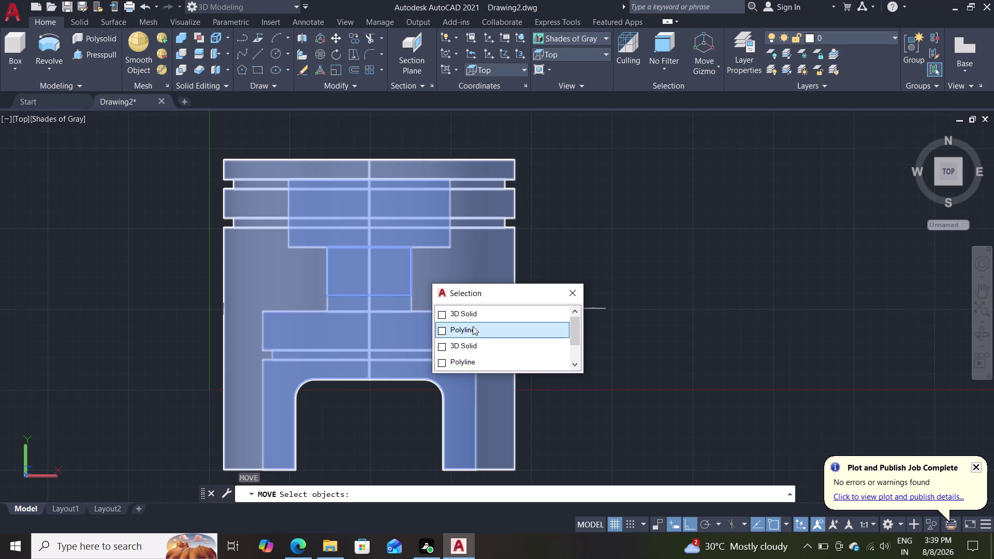
click(462, 362)
key(Return)
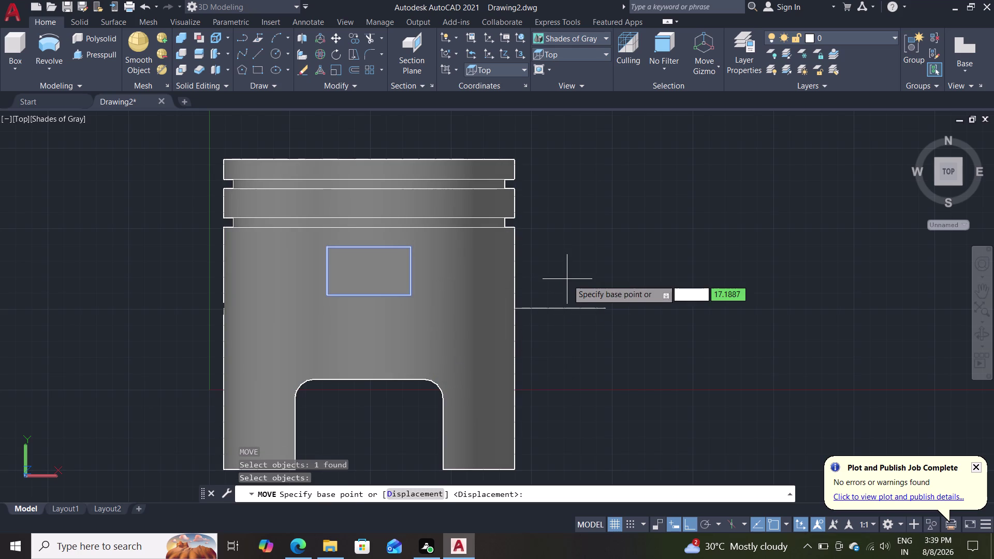
click(372, 273)
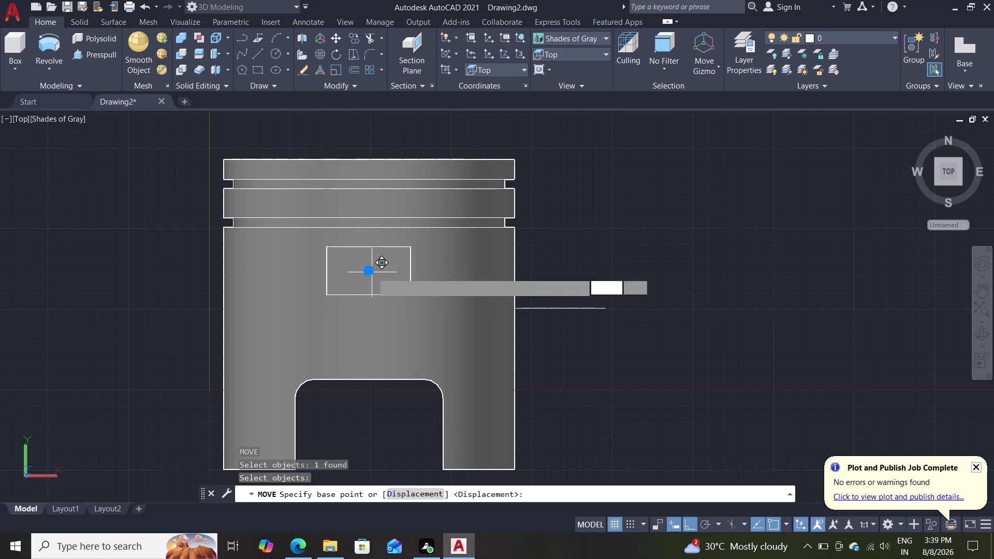
double_click(373, 314)
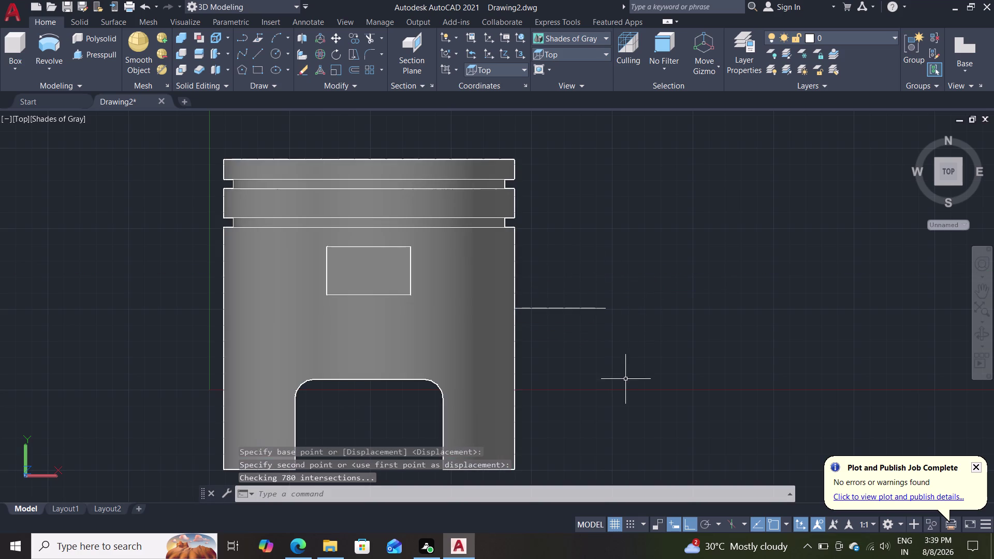
middle_drag(625, 381, 648, 267)
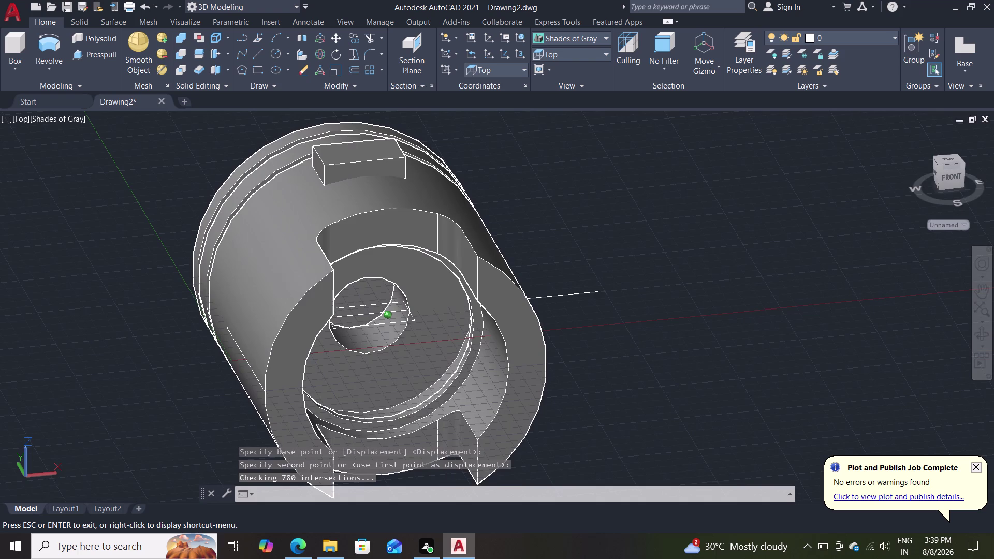
Orbit to the horizontal guide line and delete it.
middle_drag(648, 267, 639, 255)
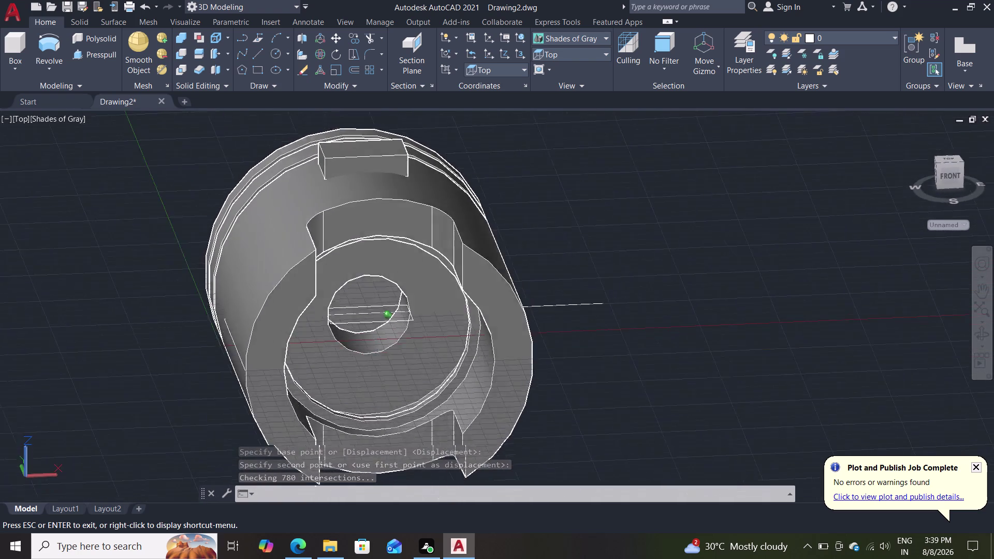
middle_drag(640, 256, 636, 291)
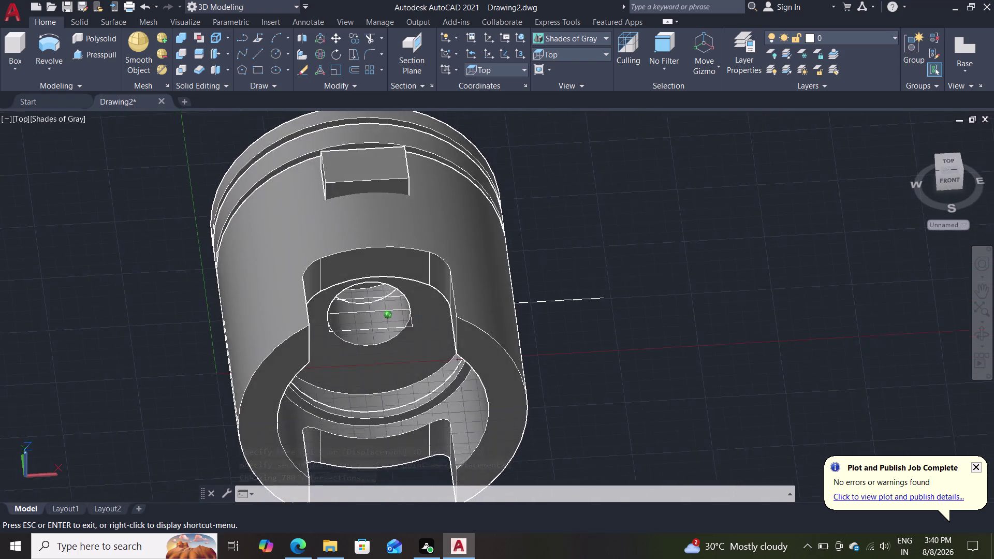
middle_drag(636, 291, 643, 276)
middle_click(653, 244)
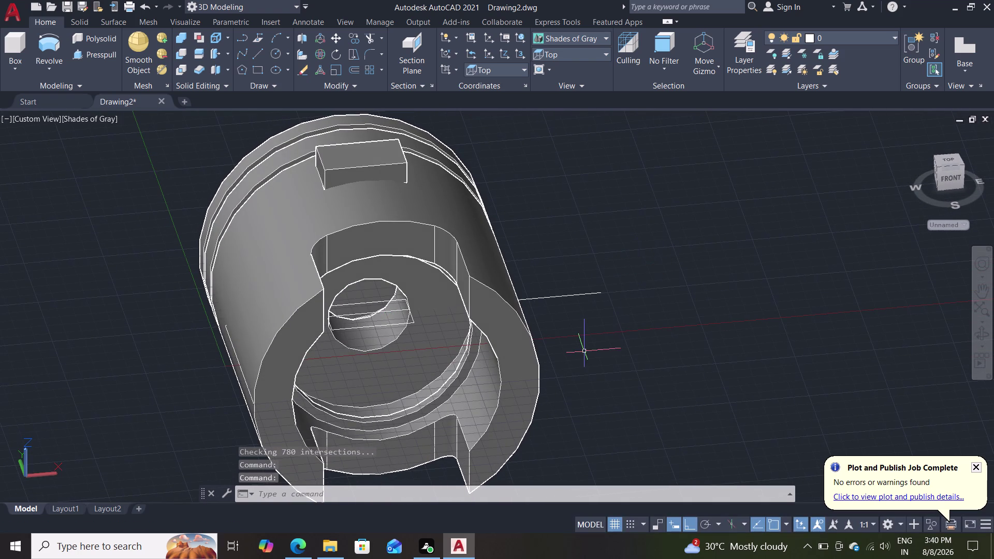
middle_drag(592, 366, 606, 270)
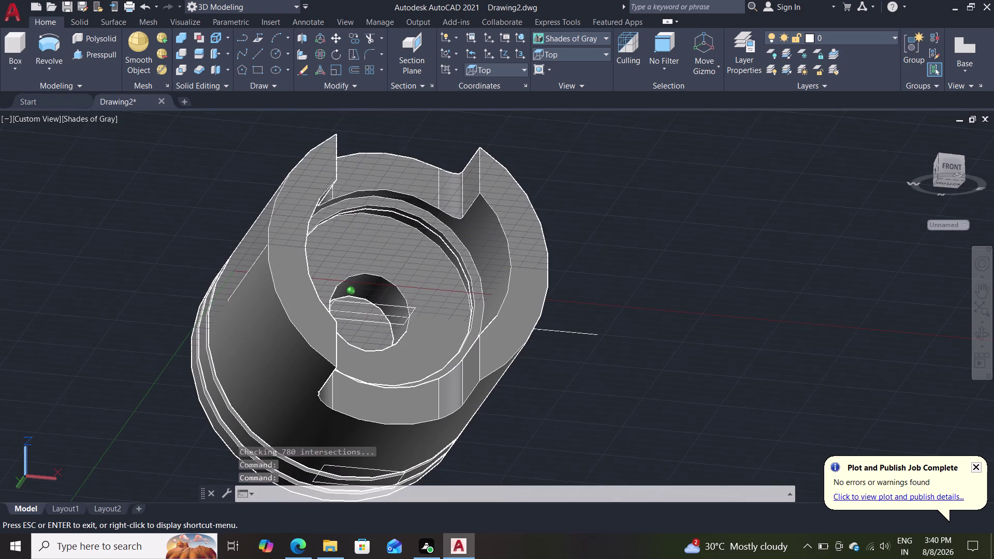
middle_drag(607, 270, 575, 395)
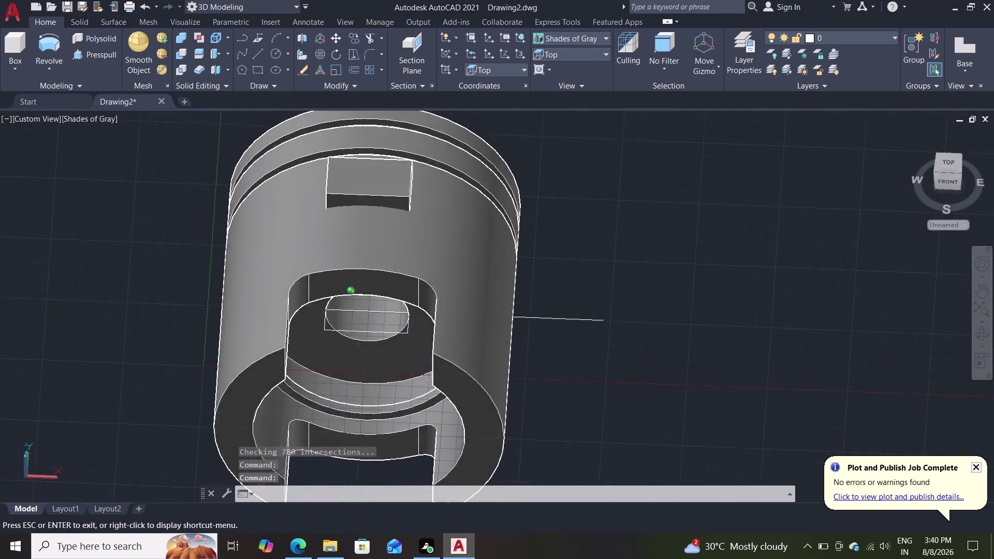
middle_drag(575, 395, 573, 383)
click(582, 324)
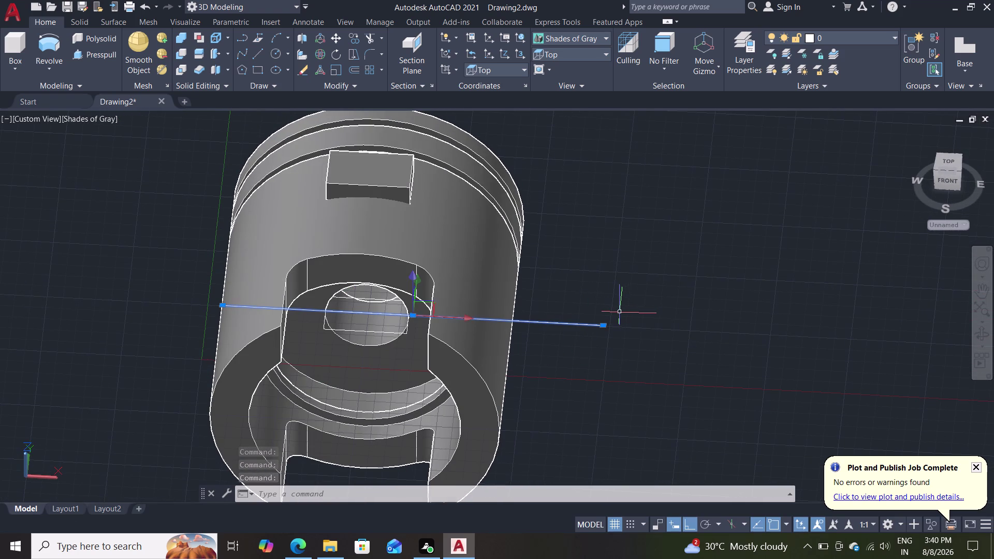
key(Delete)
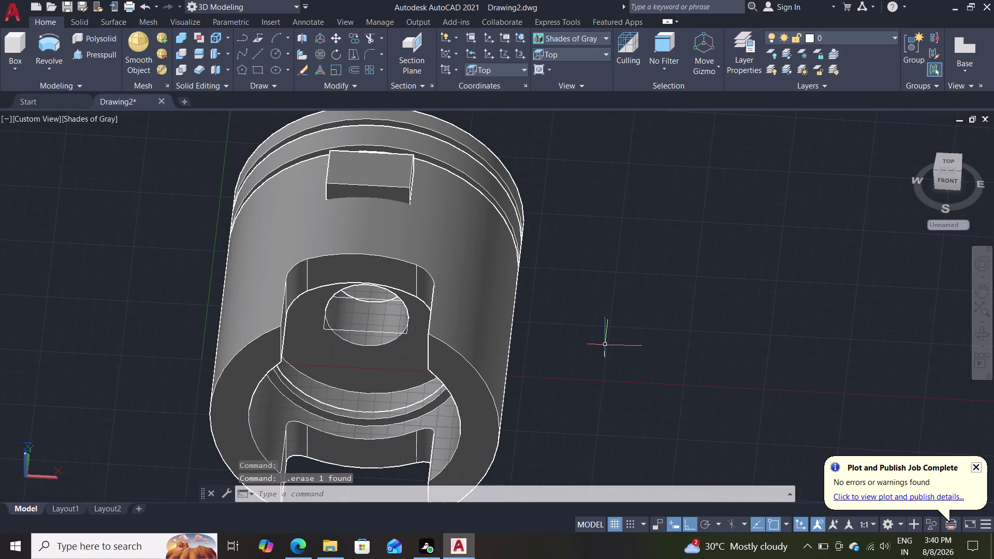
Pick among overlapping objects near the skirt and press Delete.
middle_drag(608, 345, 676, 333)
click(298, 422)
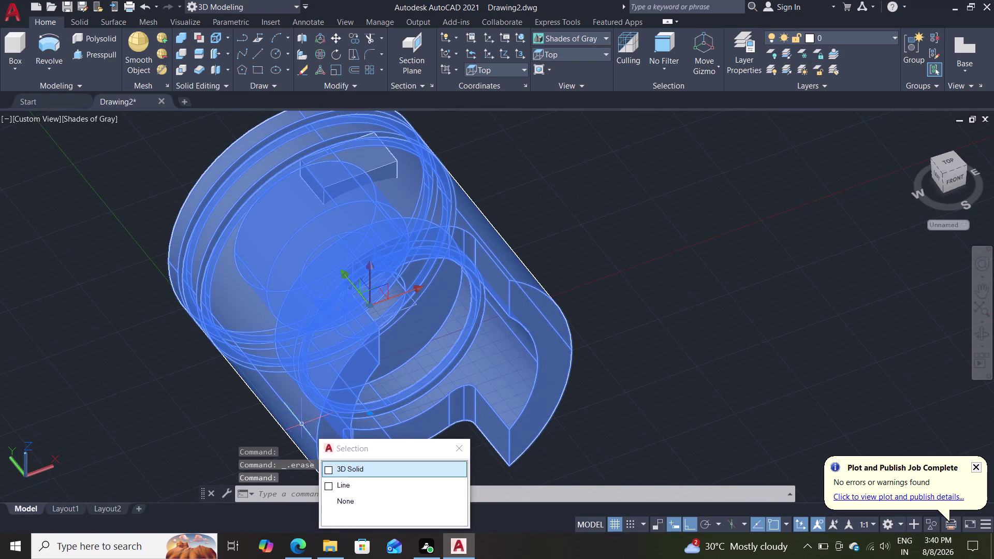
click(348, 484)
key(Delete)
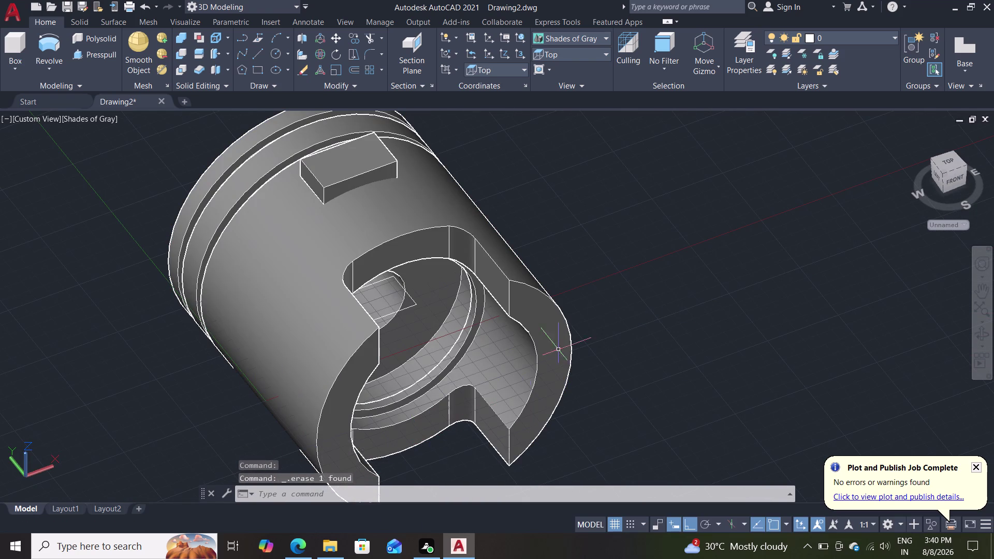
Orbit around the piston until the skirt rectangle faces forward.
middle_drag(609, 213, 599, 301)
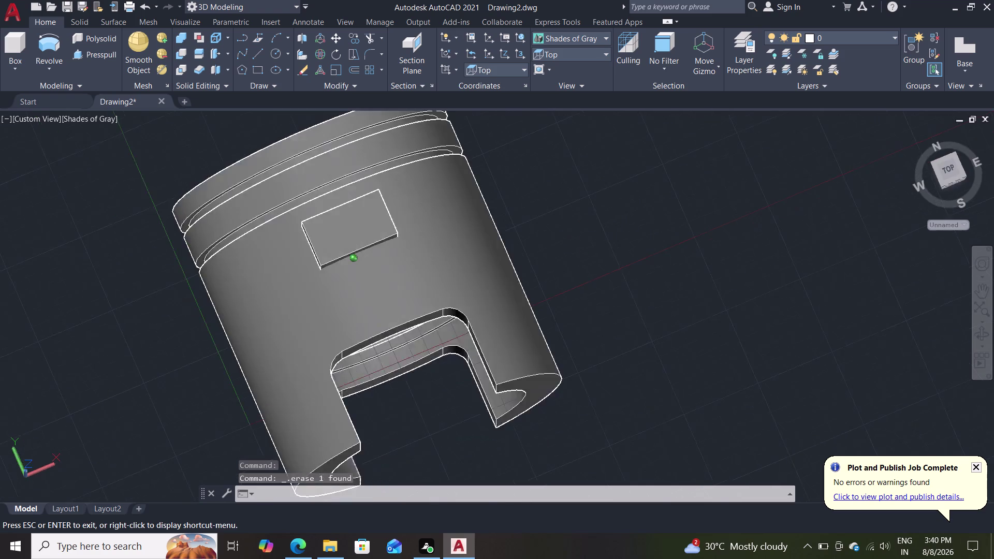
middle_drag(600, 302, 586, 169)
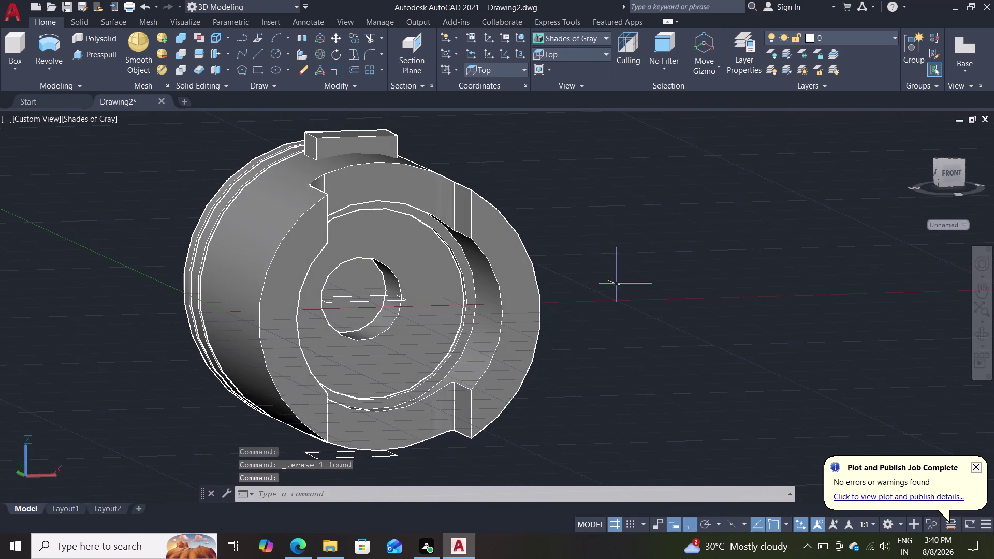
middle_drag(612, 363, 598, 308)
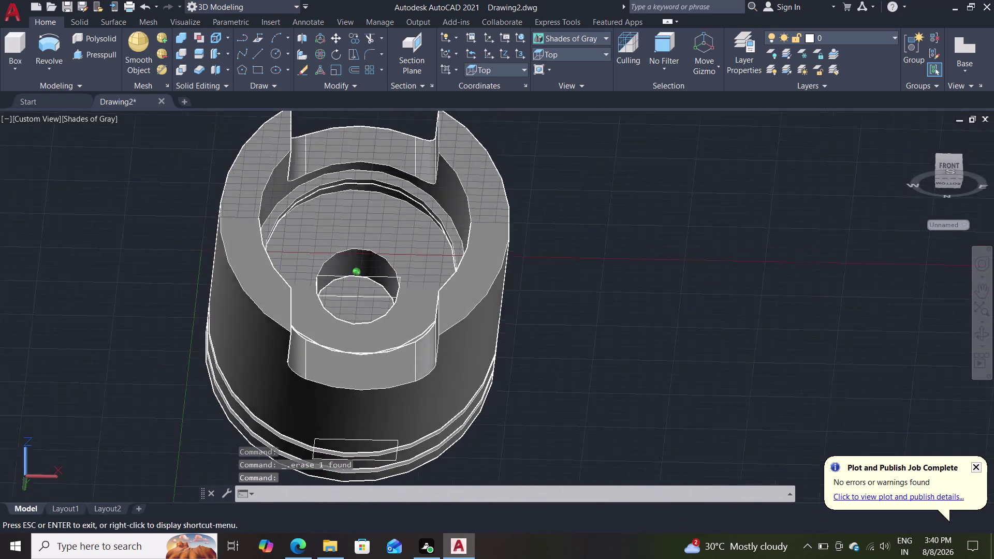
middle_drag(598, 308, 578, 280)
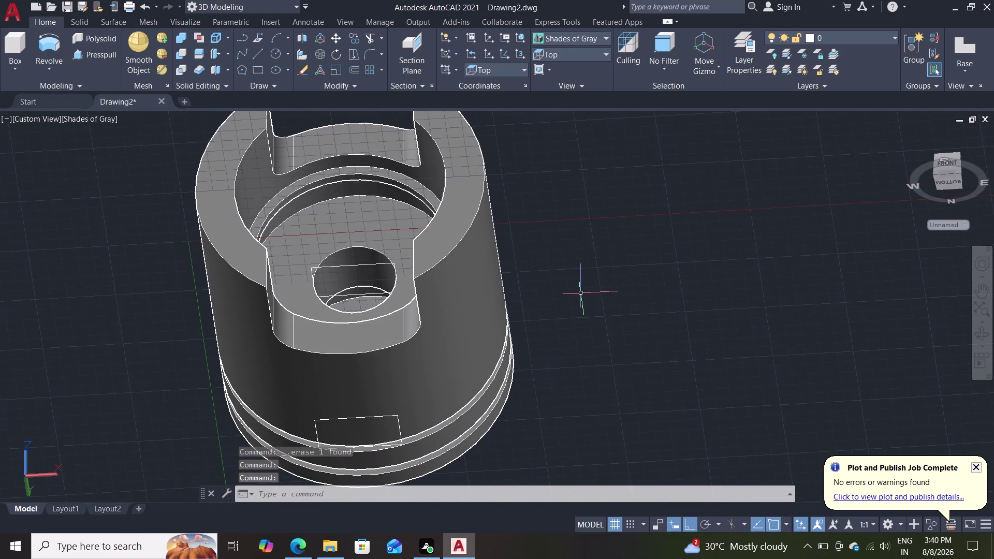
scroll(down, 3)
scroll(up, 3)
middle_drag(596, 343, 598, 337)
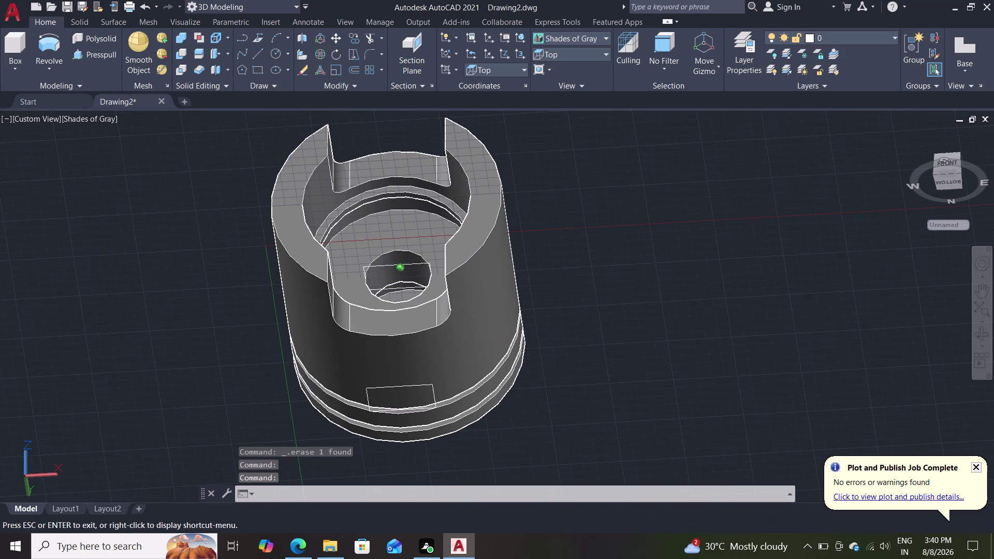
middle_drag(598, 337, 591, 347)
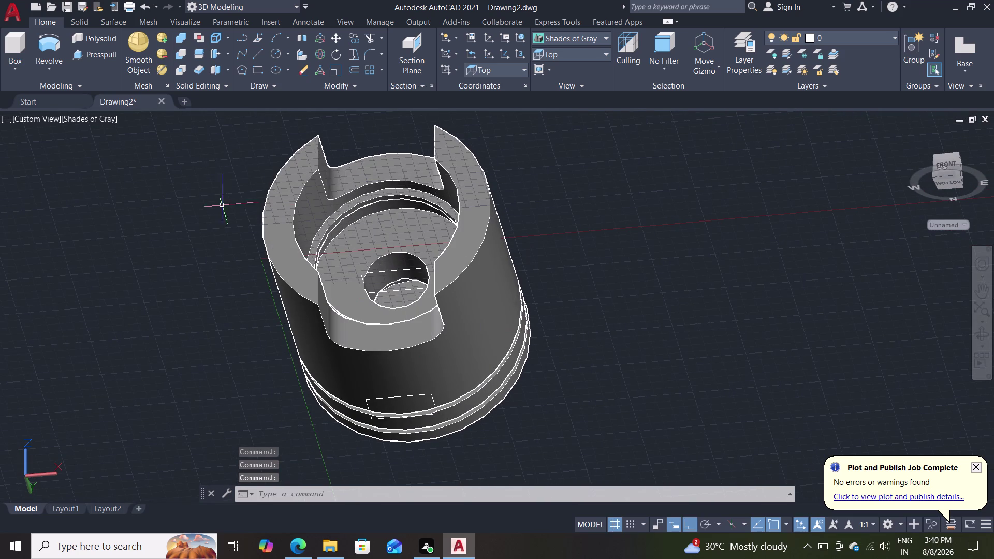
click(111, 59)
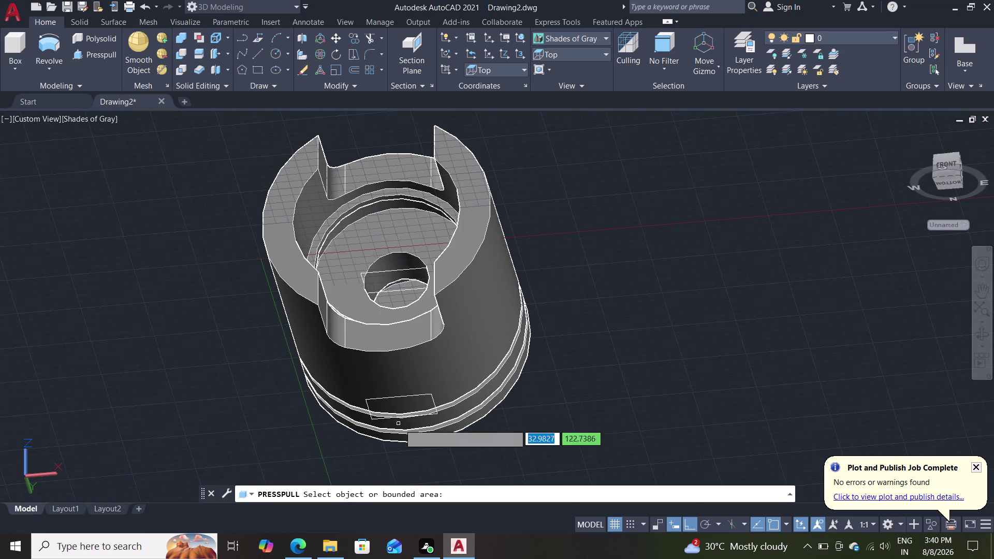
Press-pull the skirt rectangle 3.5 units into a second pad and orbit to inspect.
click(431, 400)
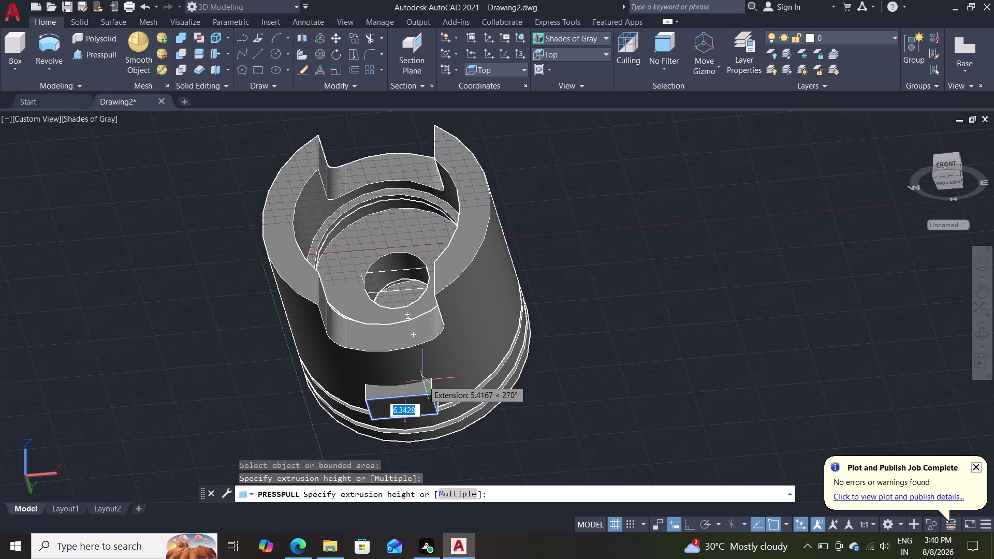
text(3.5)
key(Return)
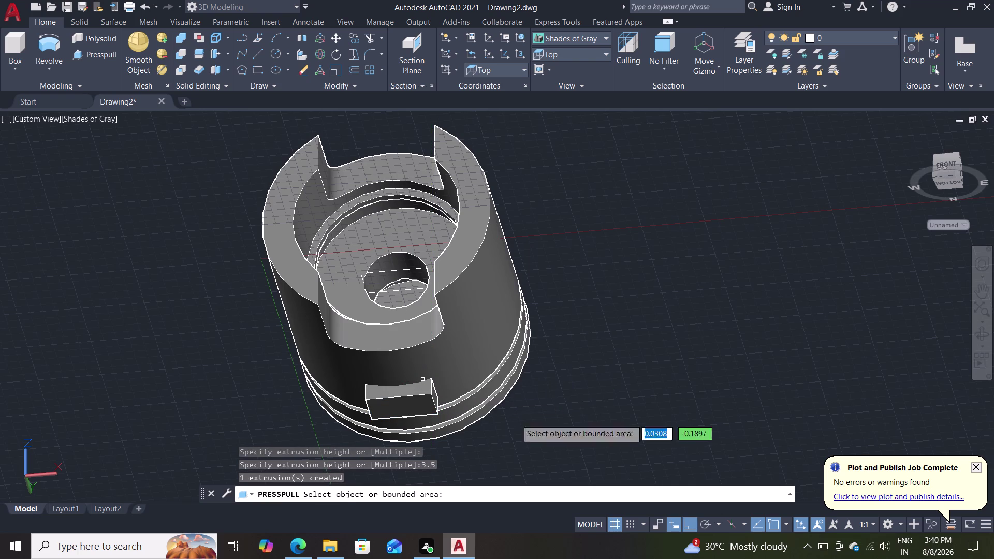
key(Escape)
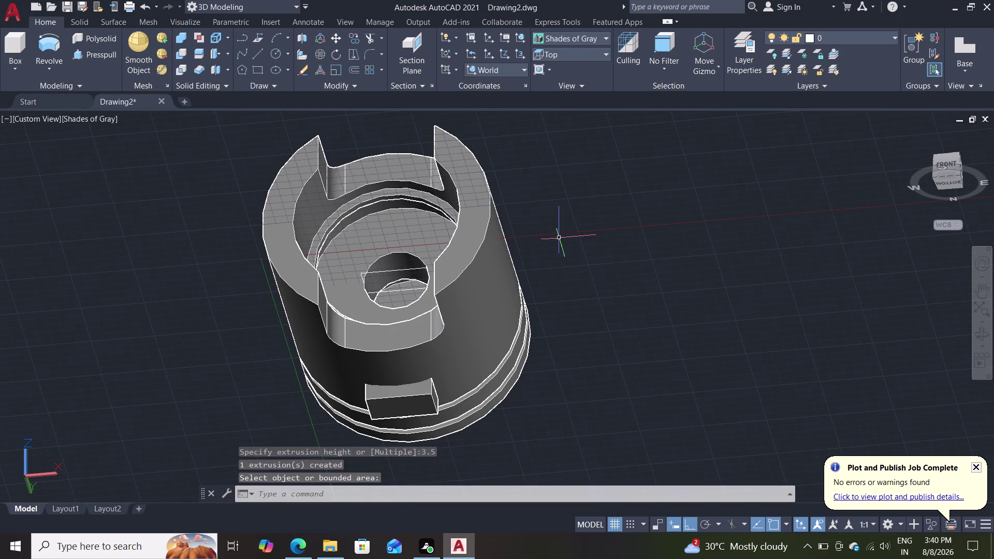
middle_drag(609, 248, 636, 381)
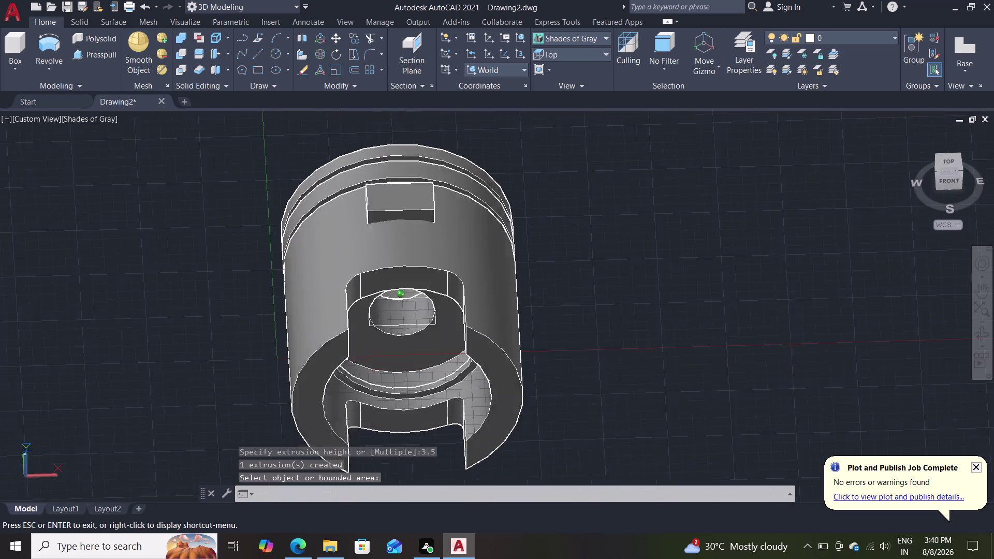
middle_drag(636, 381, 663, 347)
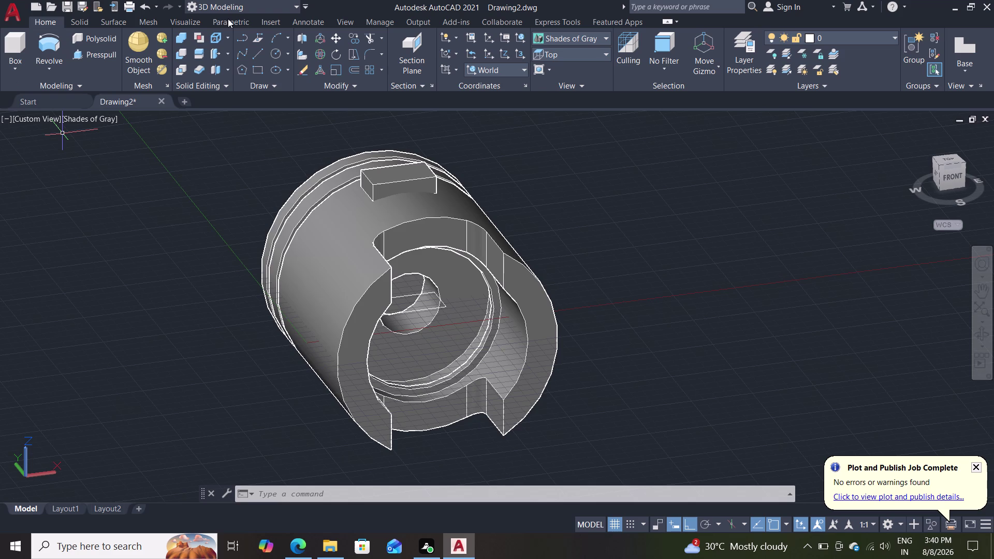
Subtract both 3.5-unit pads from the piston solid, leaving rectangular skirt recesses.
click(185, 50)
click(294, 279)
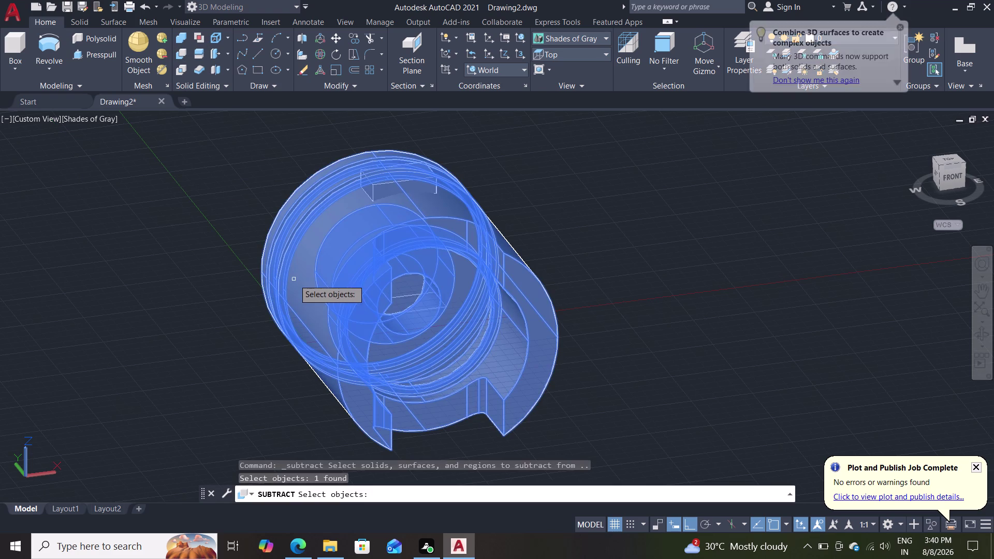
key(Return)
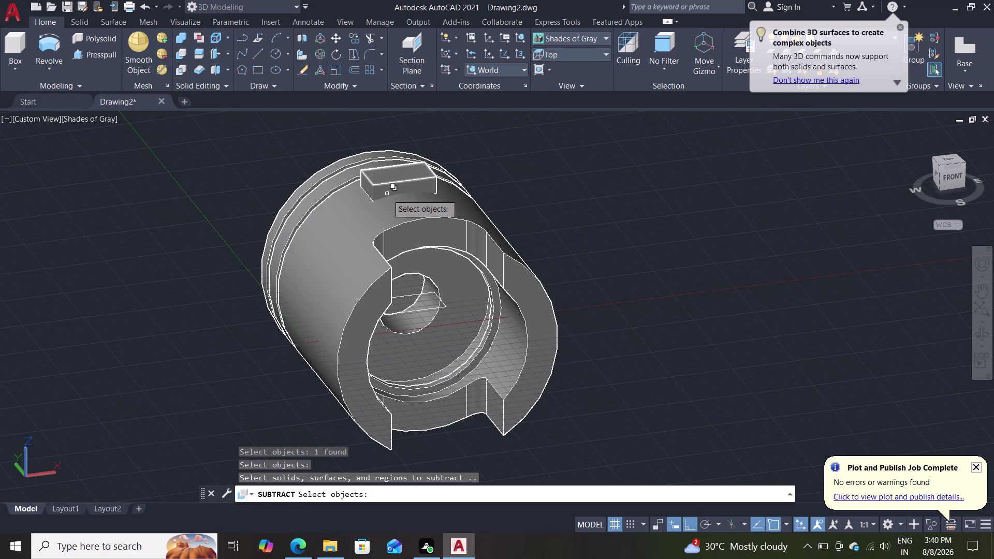
click(388, 188)
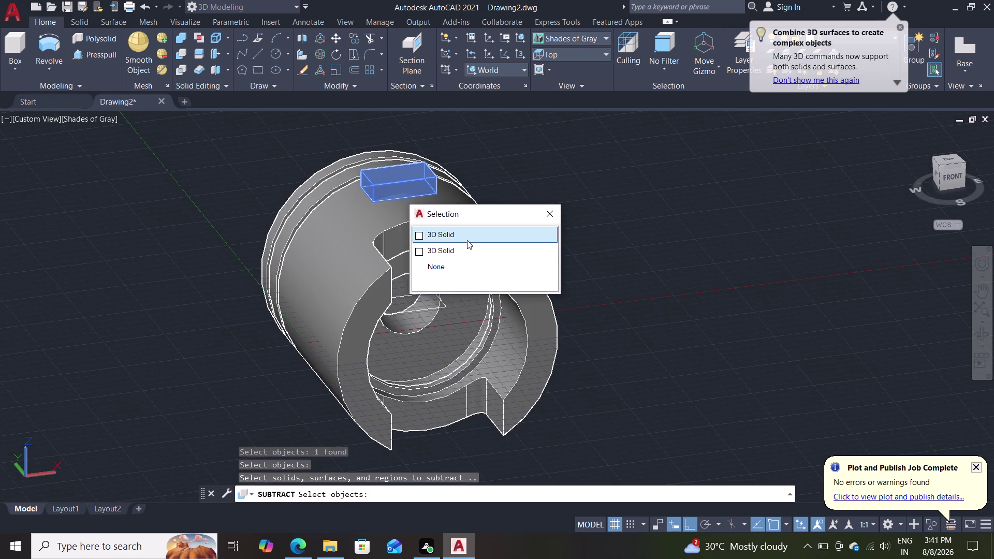
click(467, 240)
middle_drag(670, 261, 631, 118)
click(417, 378)
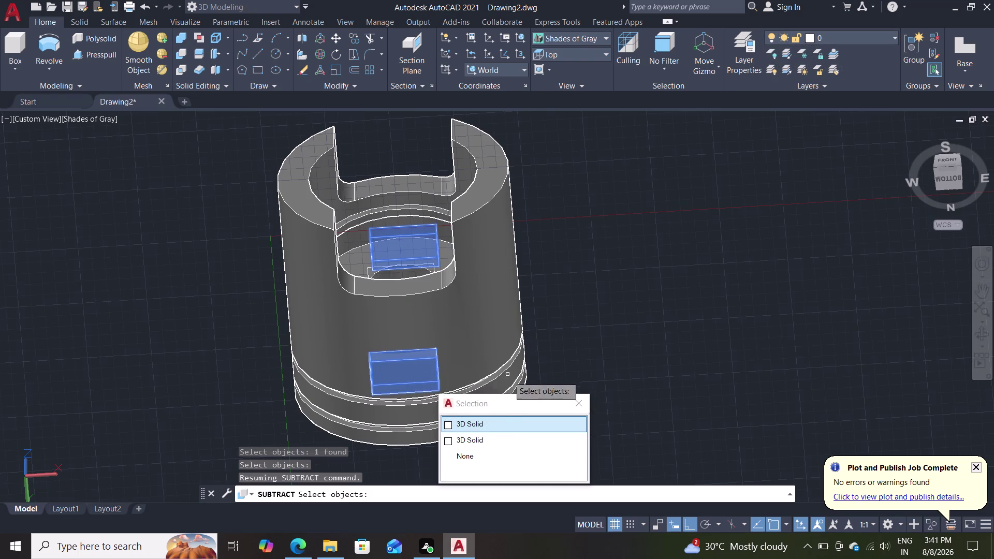
click(499, 422)
key(Return)
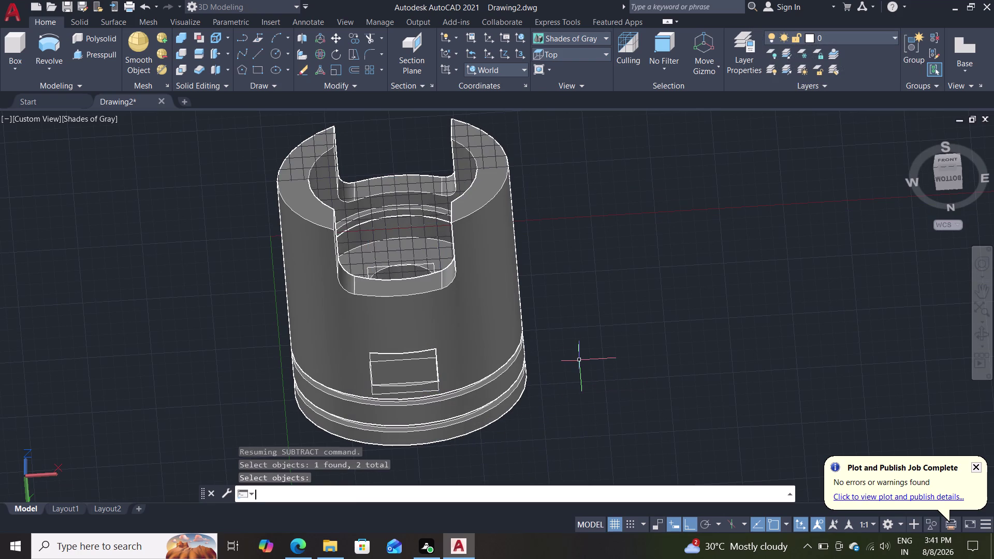
middle_drag(578, 219, 579, 219)
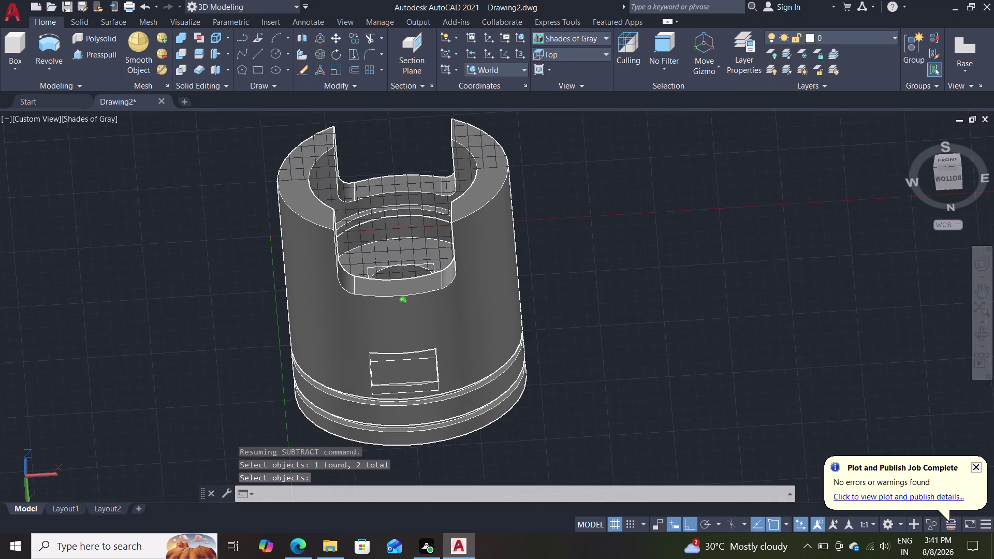
Orbit to view the open end, underside and both side pockets, then show the visual style menu.
middle_drag(580, 219, 527, 377)
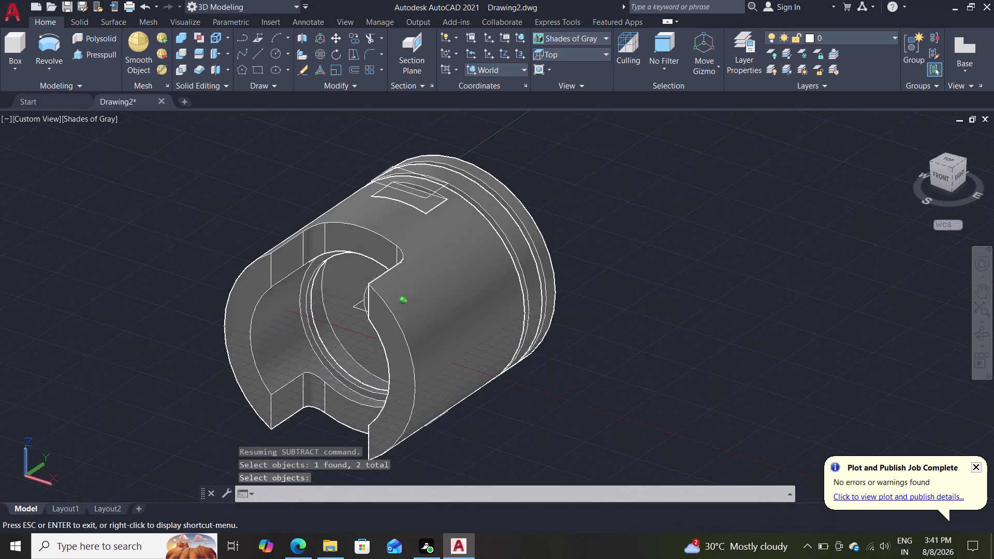
middle_drag(526, 377, 626, 351)
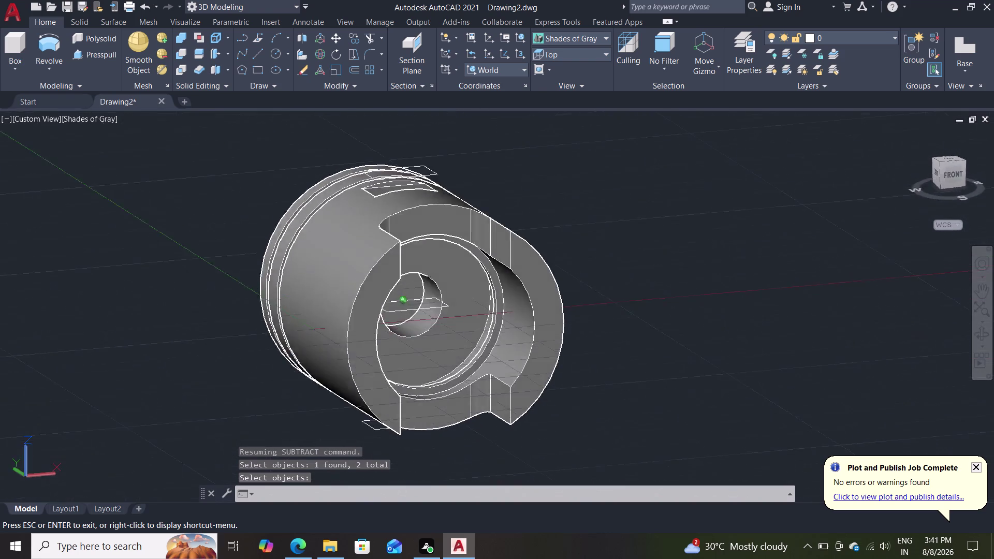
middle_drag(625, 351, 593, 328)
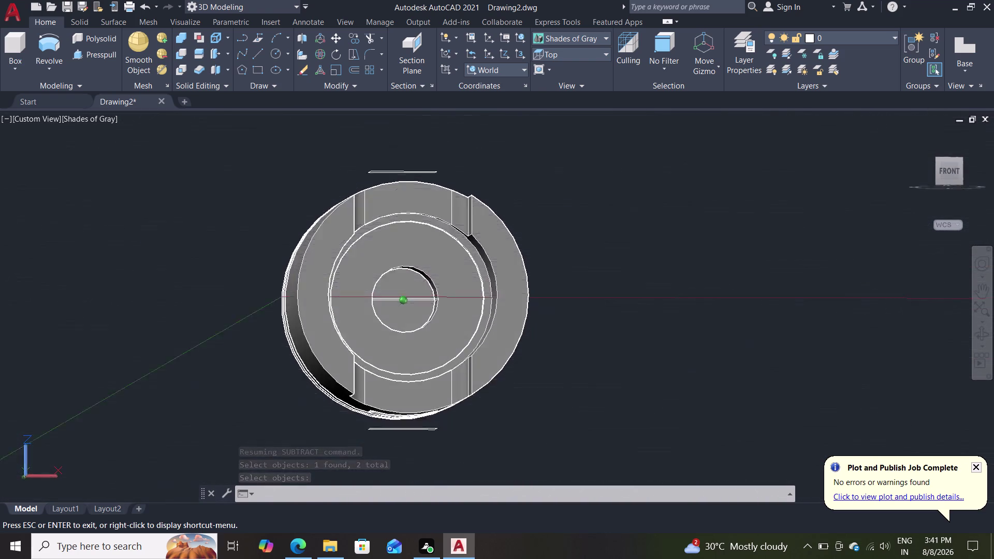
middle_drag(593, 328, 599, 449)
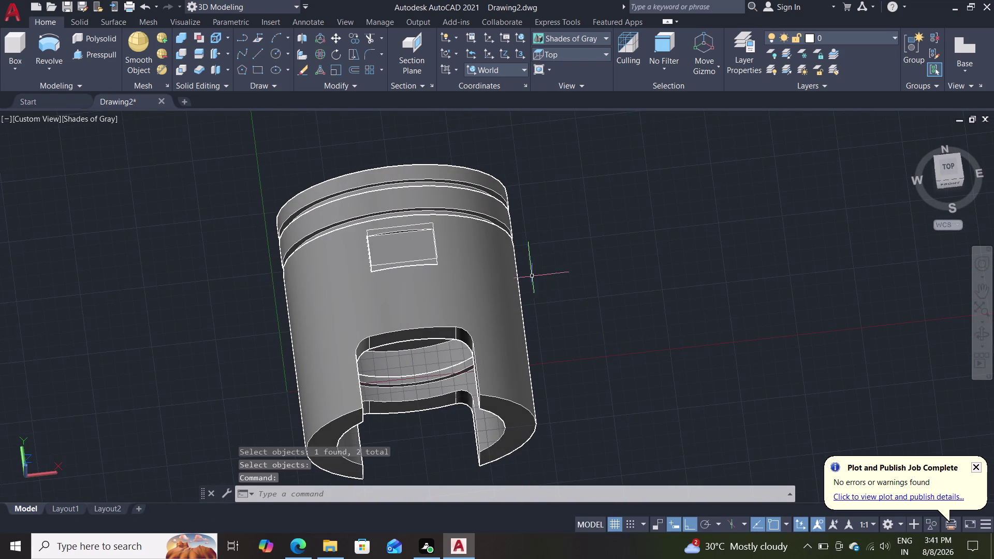
middle_drag(555, 238, 660, 264)
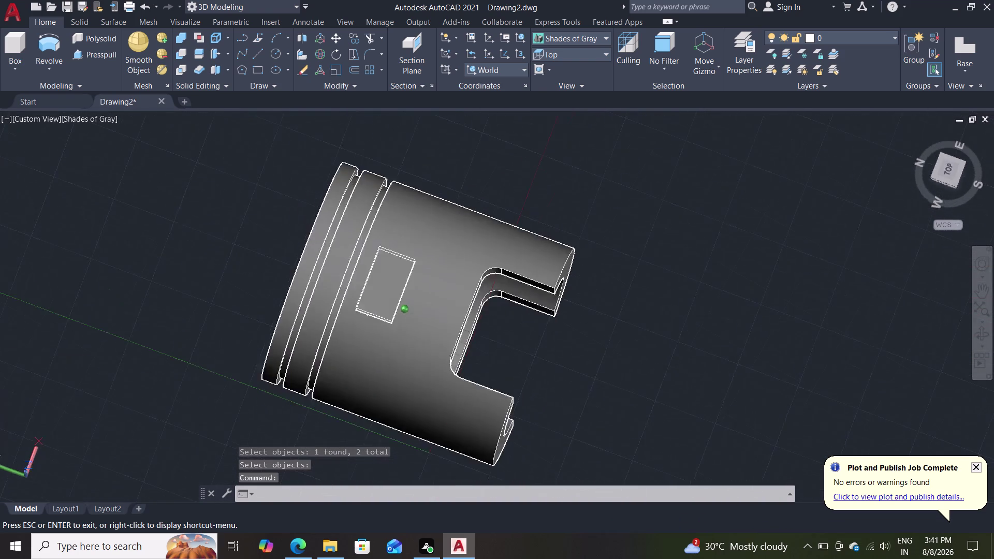
middle_drag(660, 264, 502, 209)
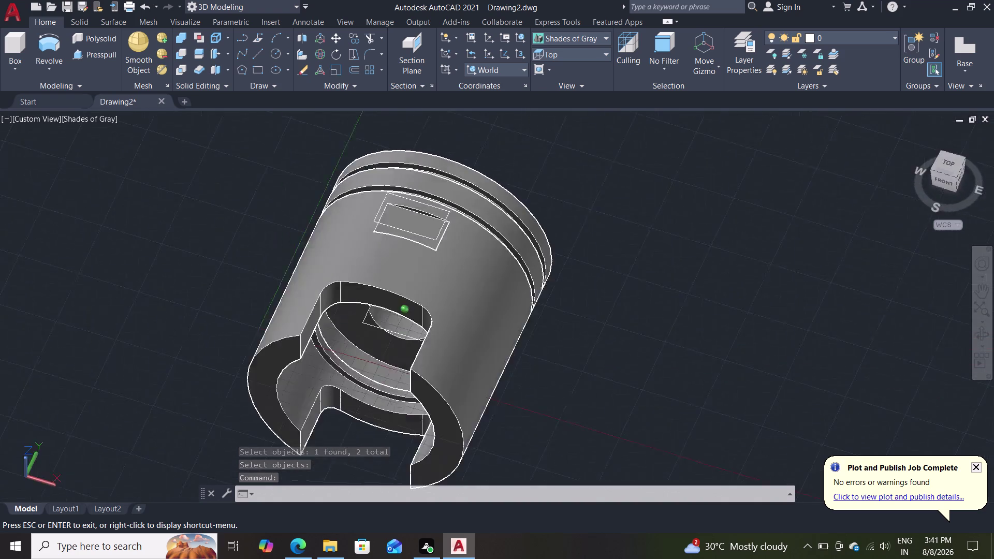
middle_drag(502, 209, 473, 161)
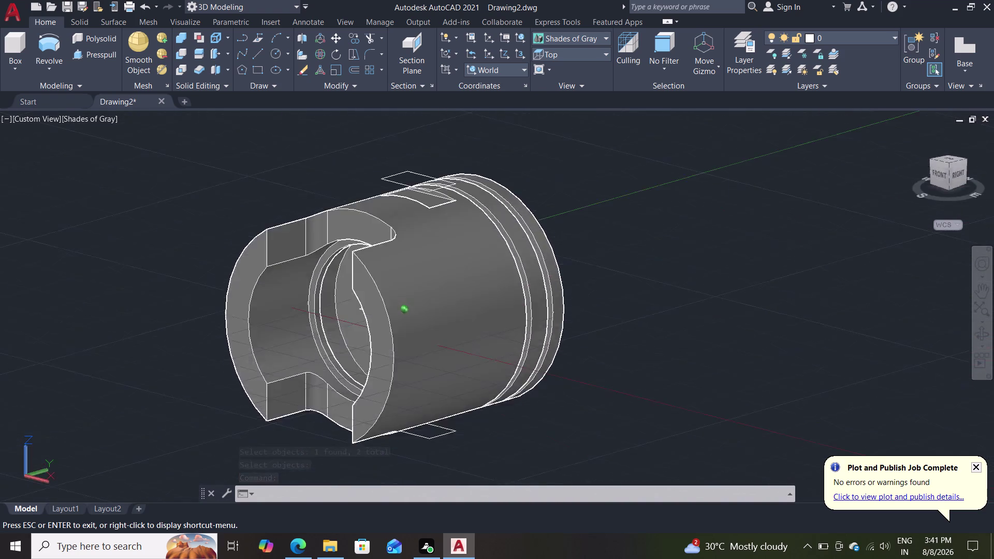
middle_drag(472, 161, 574, 178)
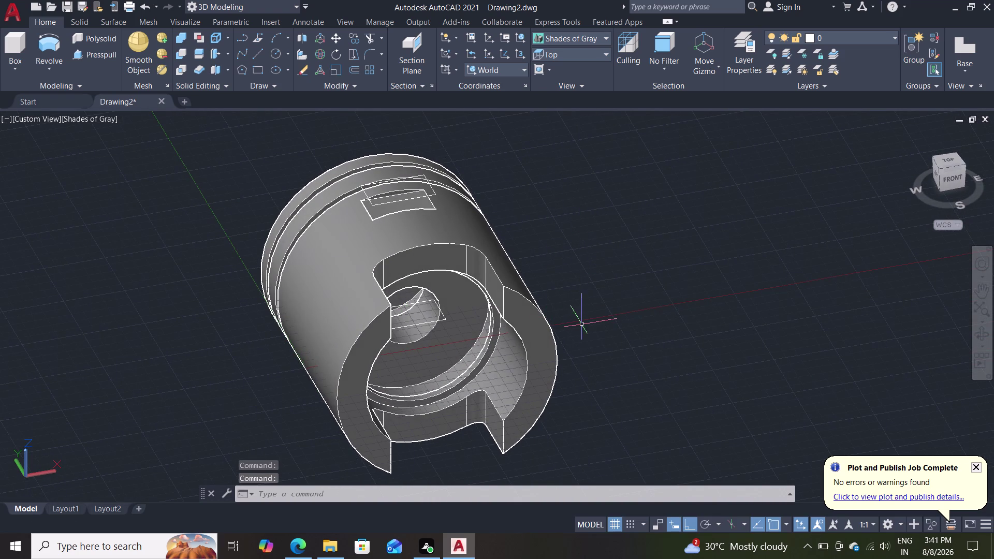
middle_drag(595, 331, 697, 370)
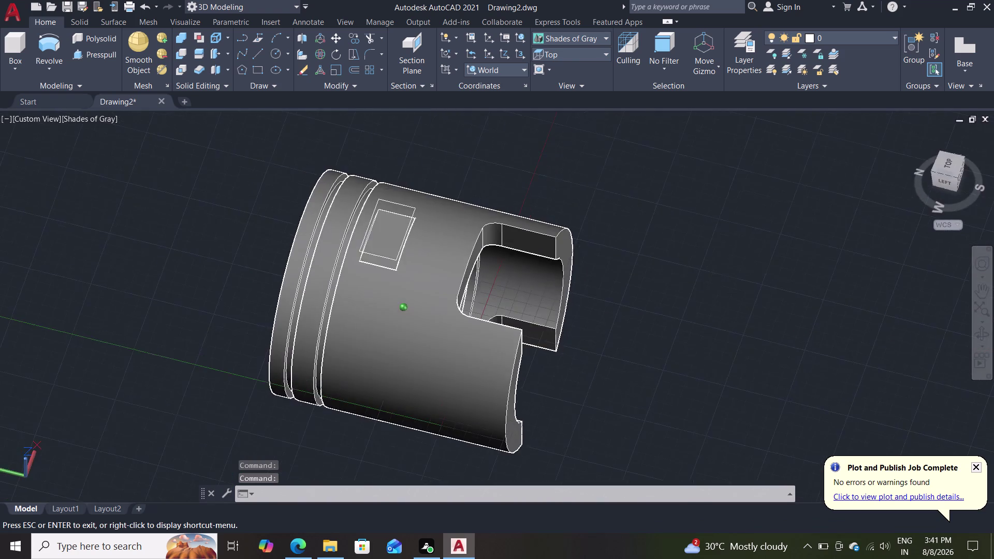
middle_drag(697, 370, 668, 265)
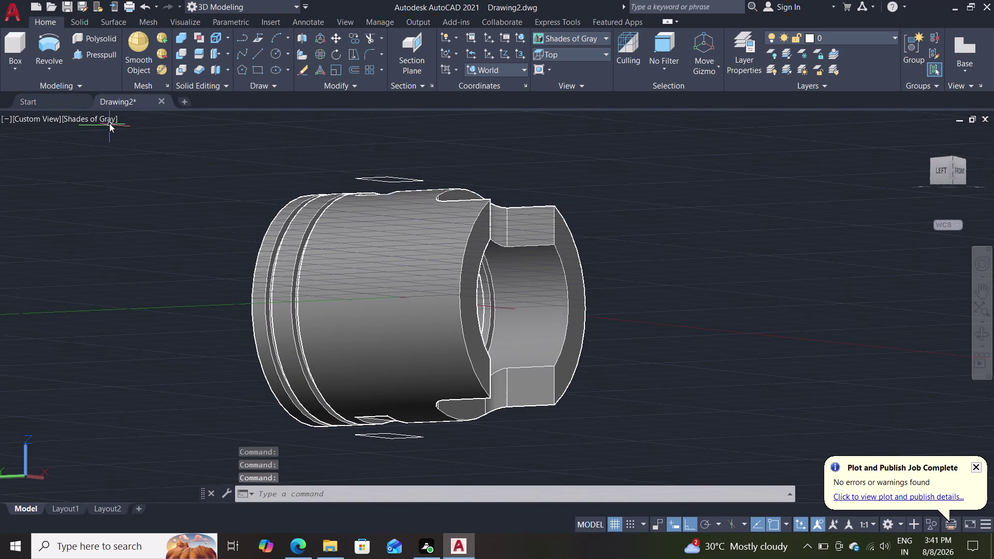
click(109, 123)
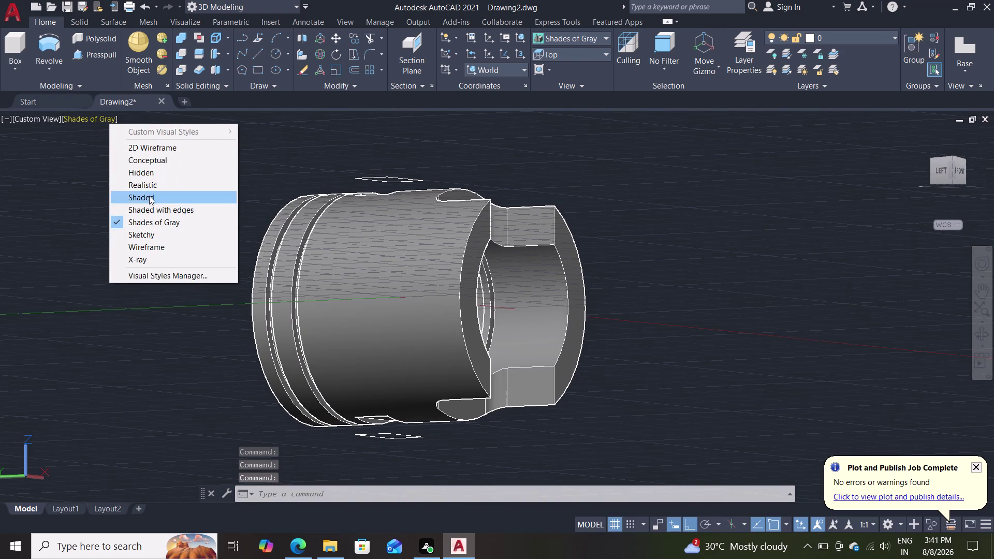
Apply the Realistic visual style and orbit to see the slotted skirt and hollow interior.
click(157, 181)
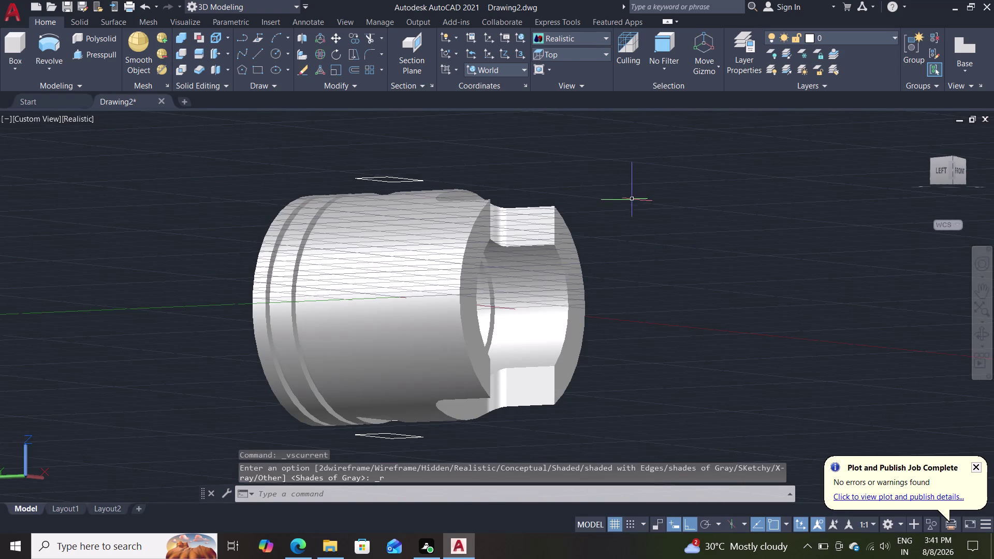
middle_drag(634, 190, 590, 288)
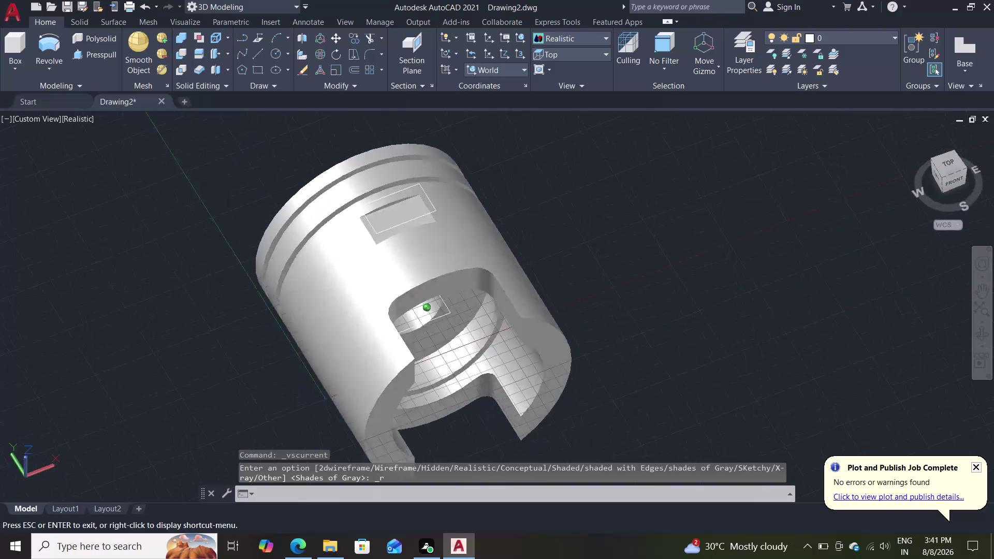
middle_drag(590, 289, 576, 325)
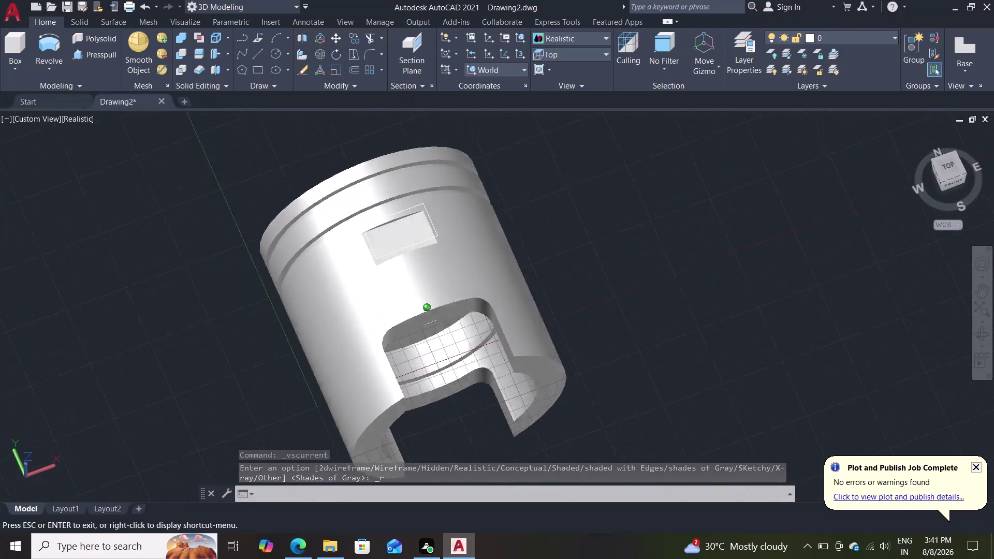
middle_drag(576, 325, 599, 243)
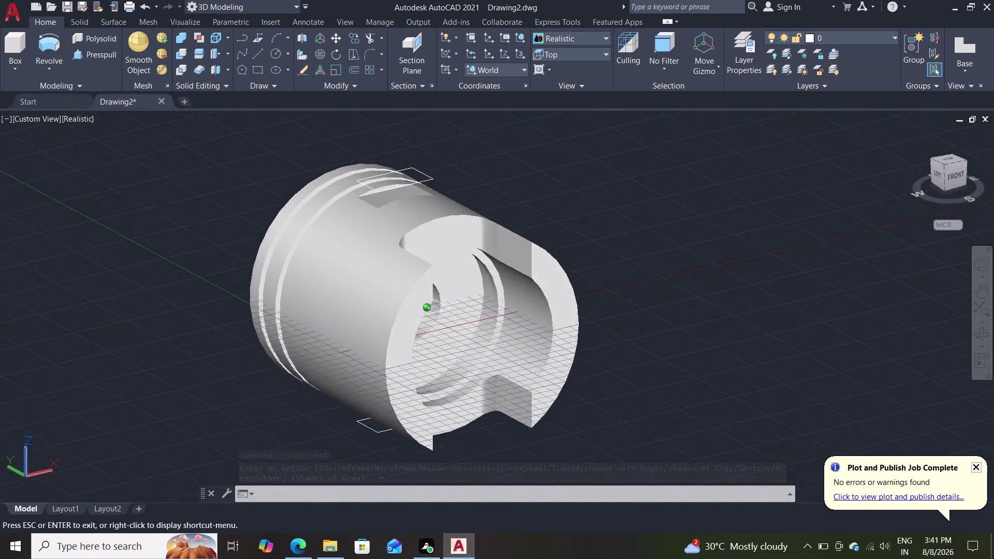
Erase the leftover rectangle polyline inside the piston's side pocket and check the result.
middle_drag(599, 242, 645, 124)
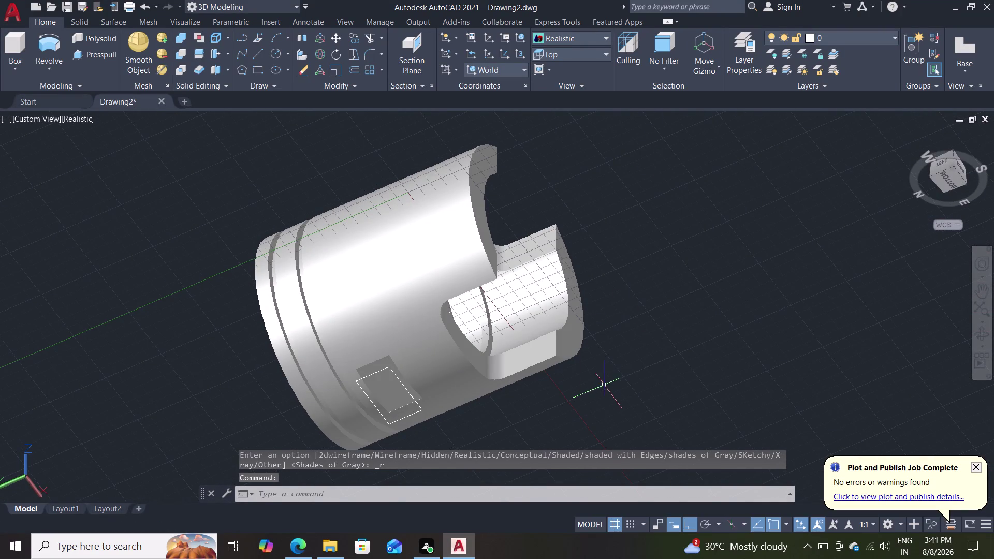
middle_drag(598, 379, 517, 374)
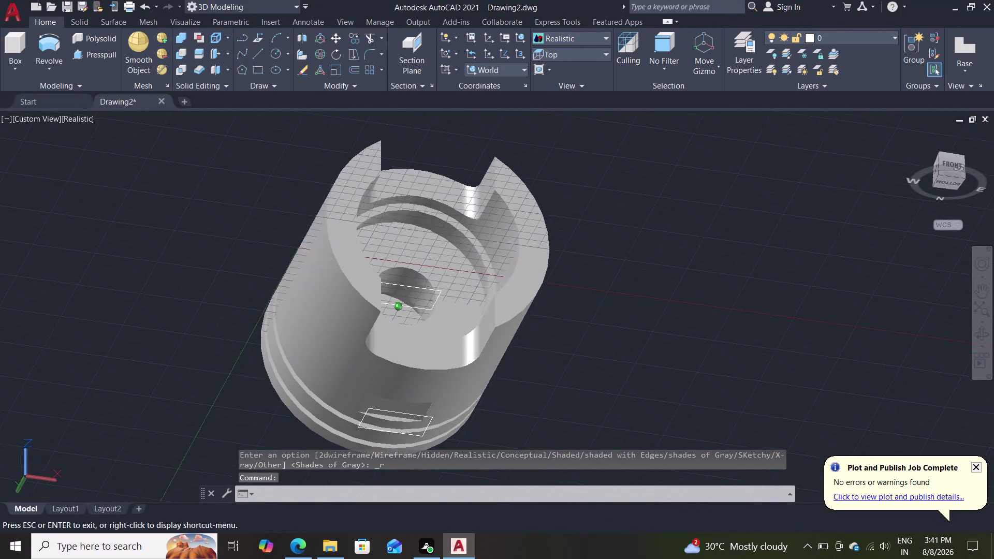
middle_drag(518, 374, 496, 488)
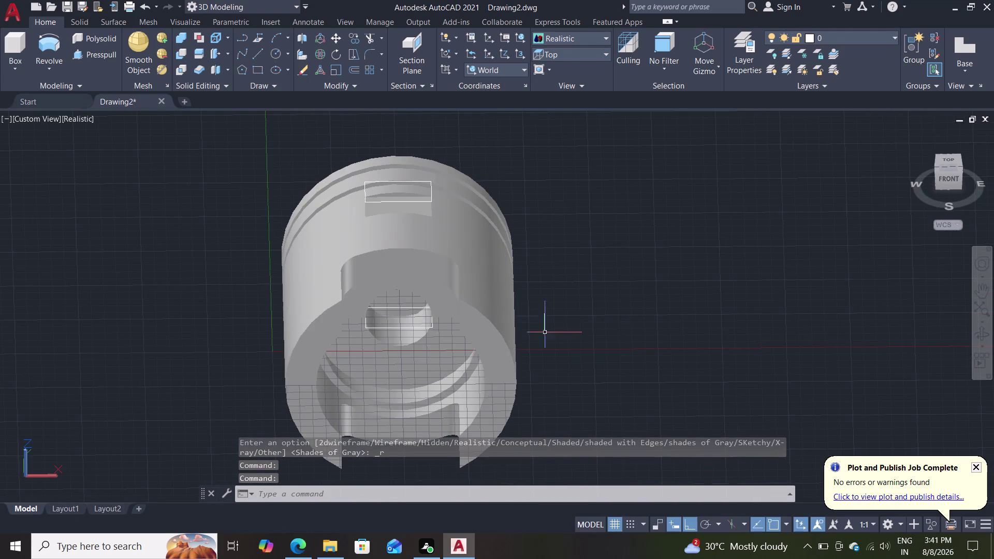
middle_drag(576, 271, 576, 334)
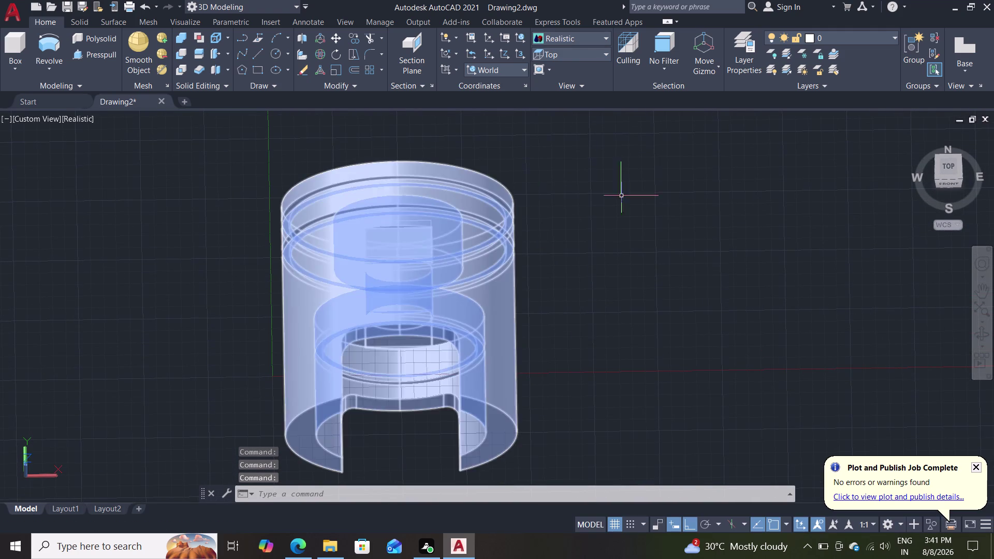
middle_drag(665, 203, 668, 278)
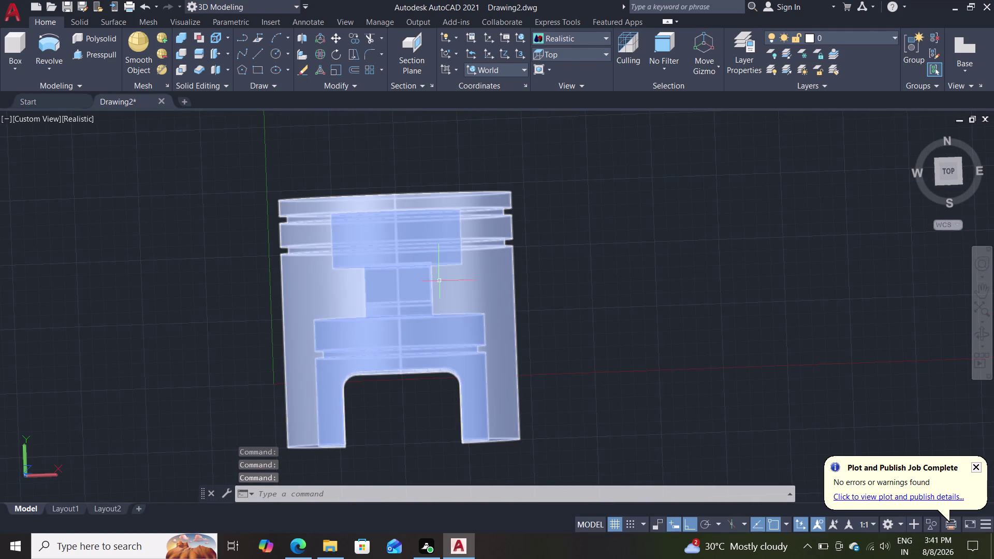
click(431, 284)
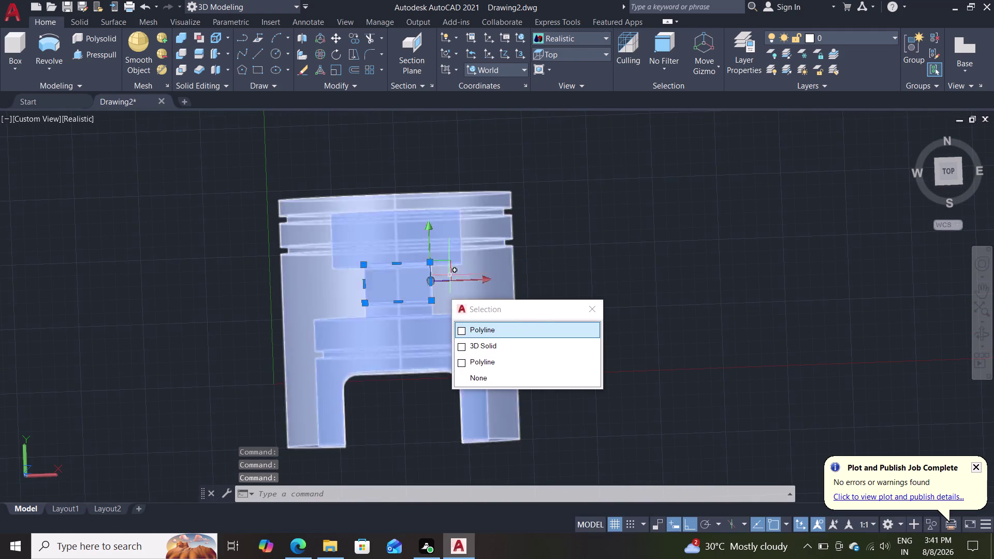
key(Delete)
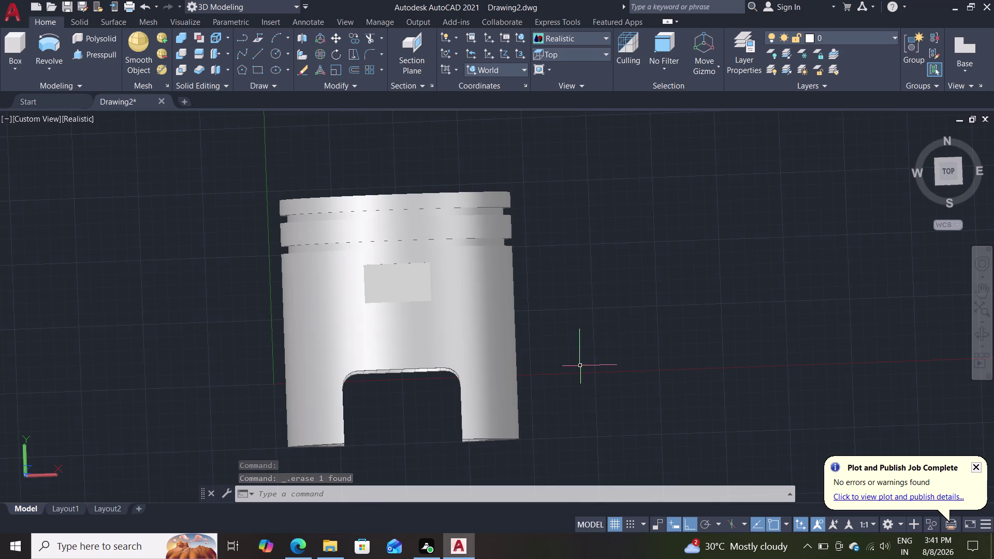
middle_drag(581, 365, 590, 293)
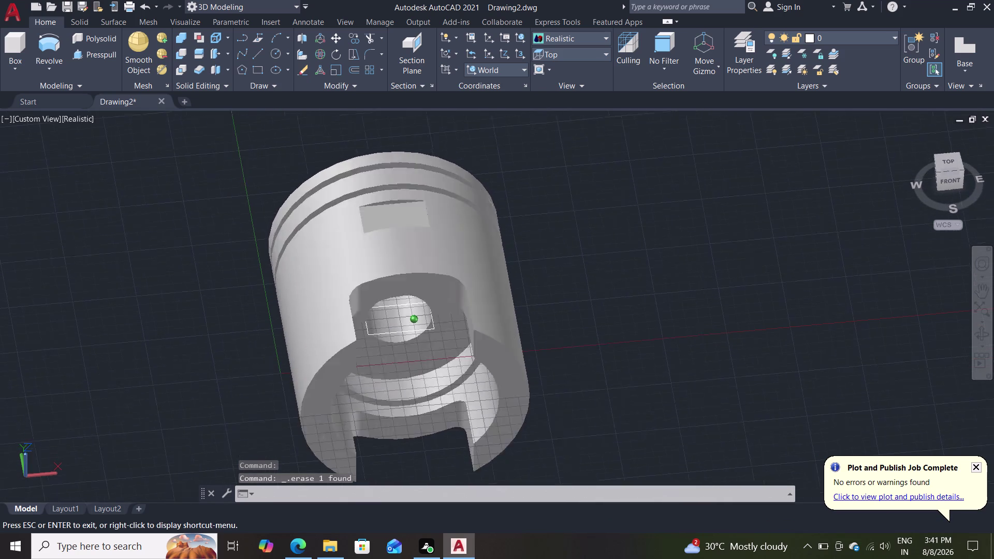
middle_drag(590, 293, 607, 214)
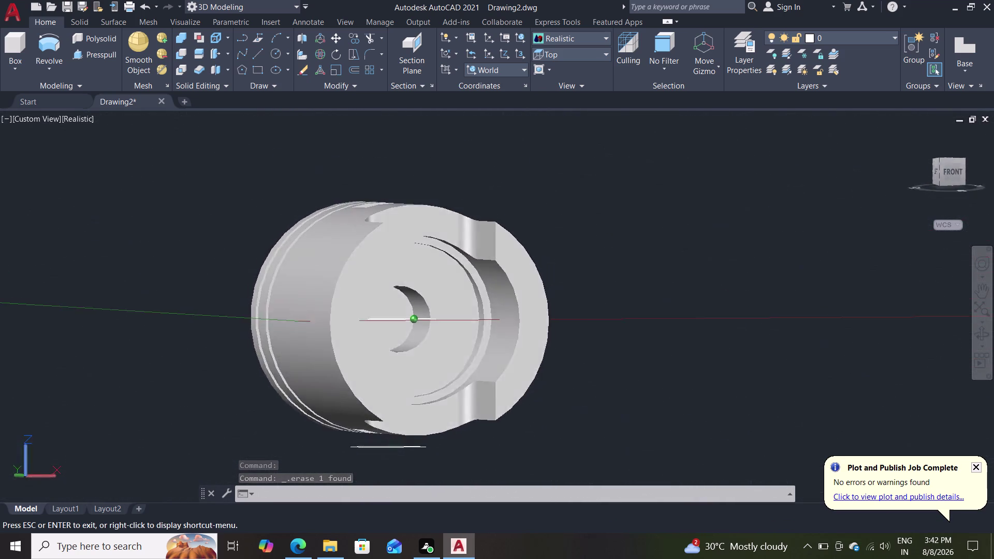
Undo the recent edits back through the subtraction of the raised block.
middle_drag(607, 215, 566, 335)
key(ctrl+z)
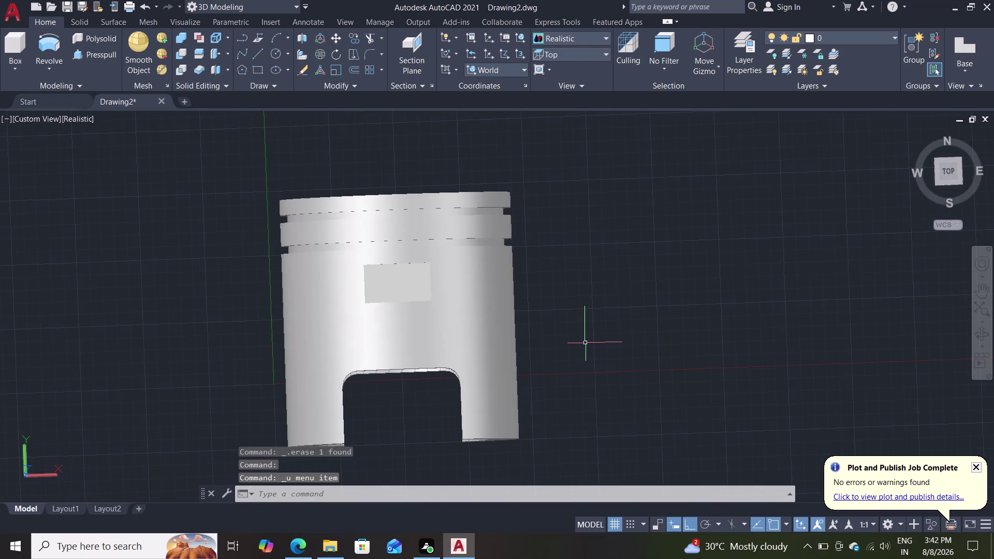
key(ctrl+z)
key(ctrl+z)
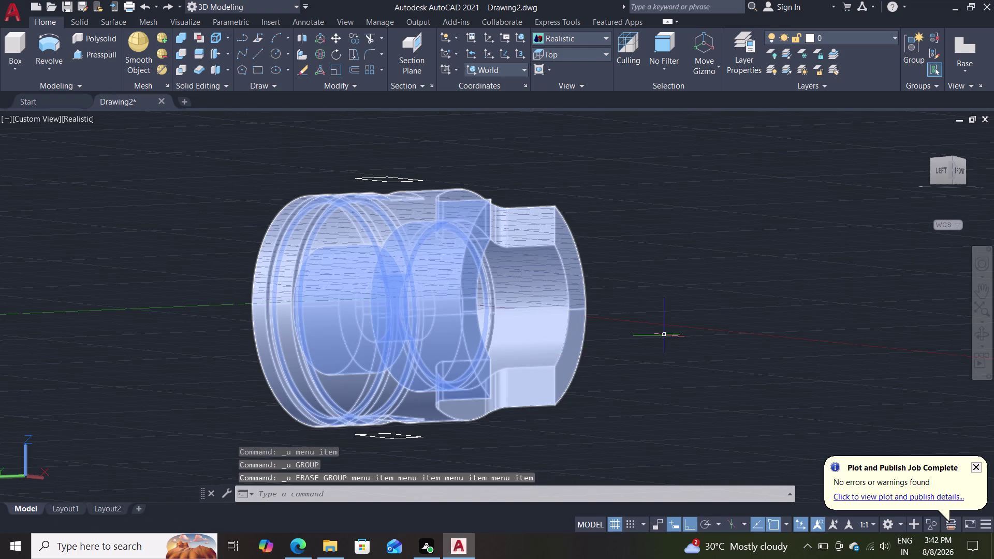
key(ctrl+z)
key(ctrl+z)
key(ctrl+z)
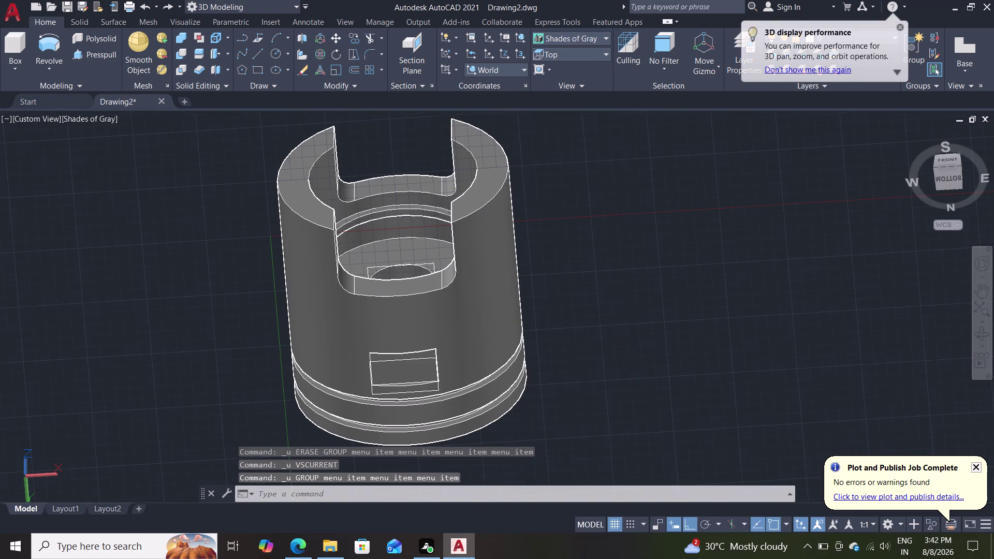
key(ctrl+z)
key(ctrl+z)
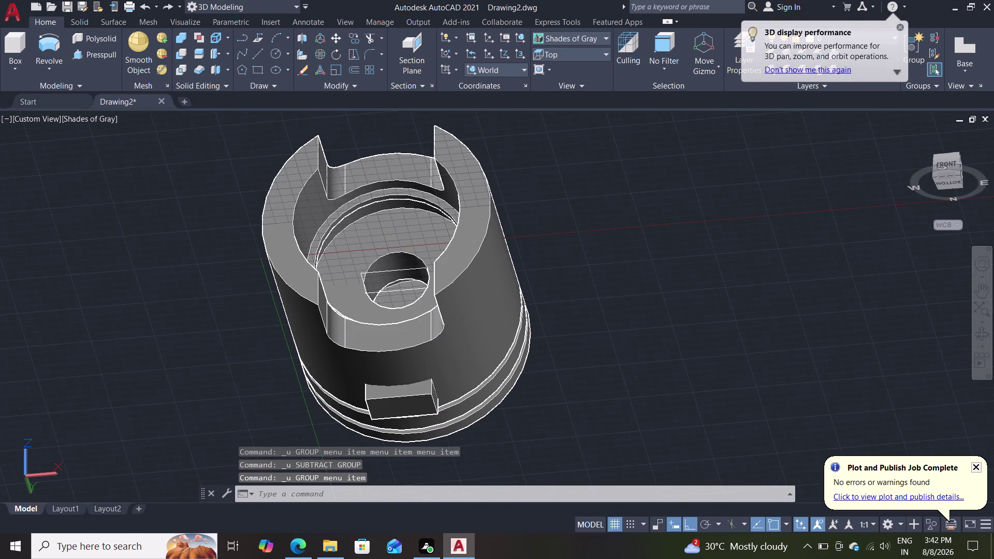
Clear the stray Zoom entry typed at the command line.
key(z)
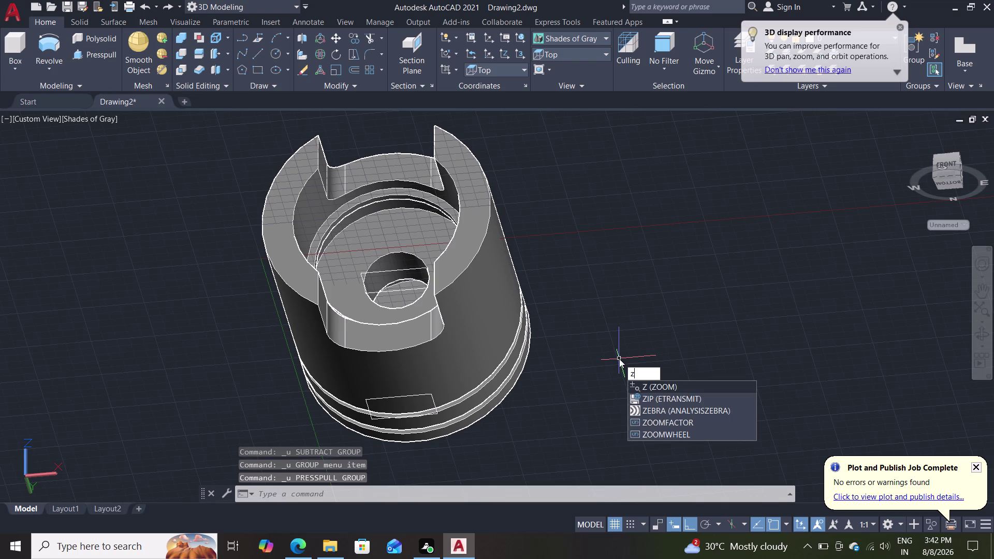
key(Delete)
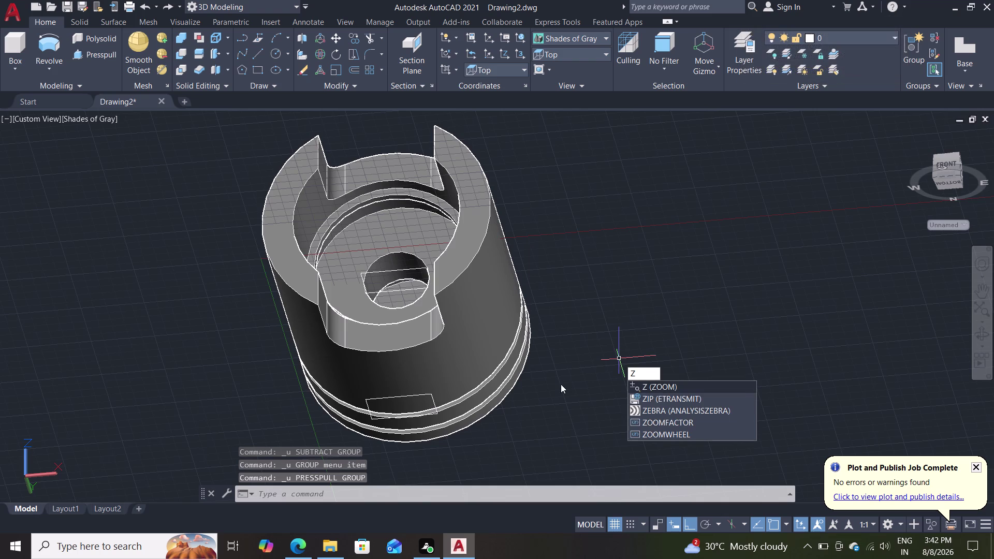
key(z)
key(Delete)
key(Delete)
key(Delete)
key(Delete)
key(Delete)
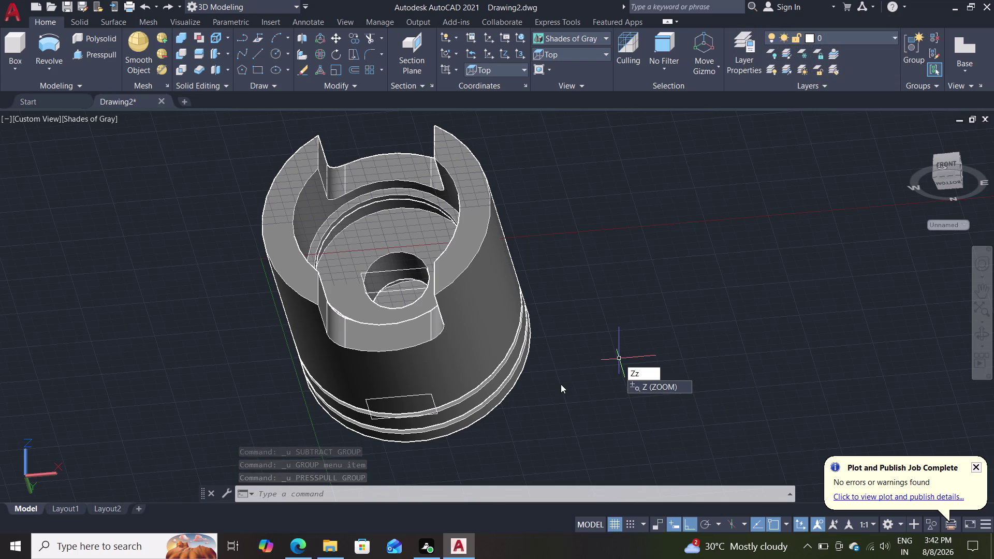
key(Escape)
Undo further edits, restoring Shades of Gray and the short line beside the piston.
key(ctrl+z)
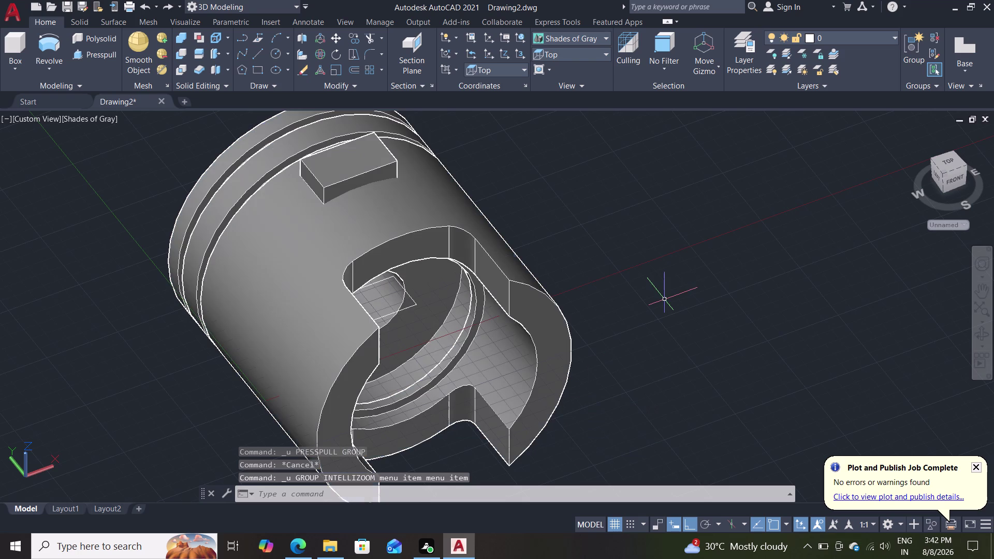
key(ctrl+z)
key(ctrl+z)
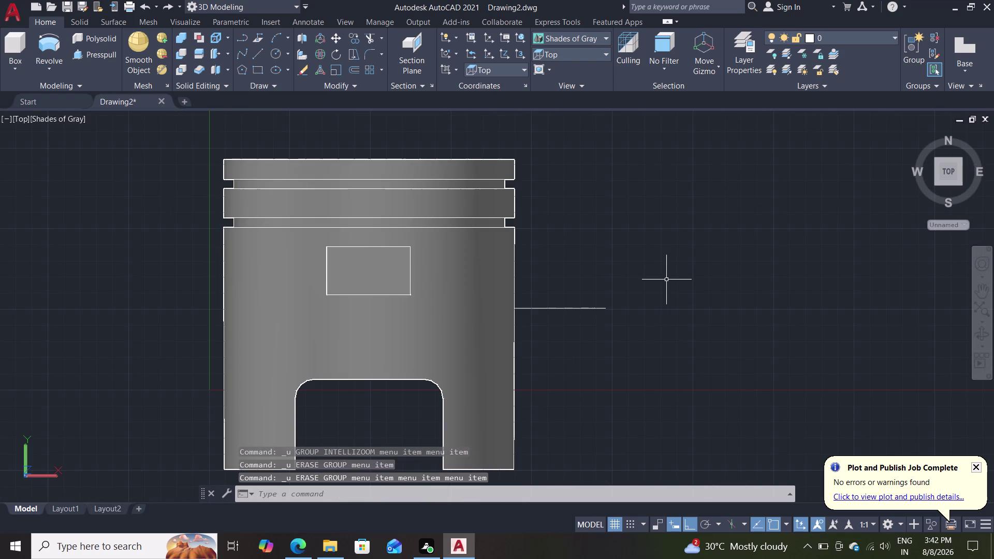
key(ctrl+z)
key(ctrl+z)
Undo the stray line beside the piston and the preceding view changes.
double_click(667, 280)
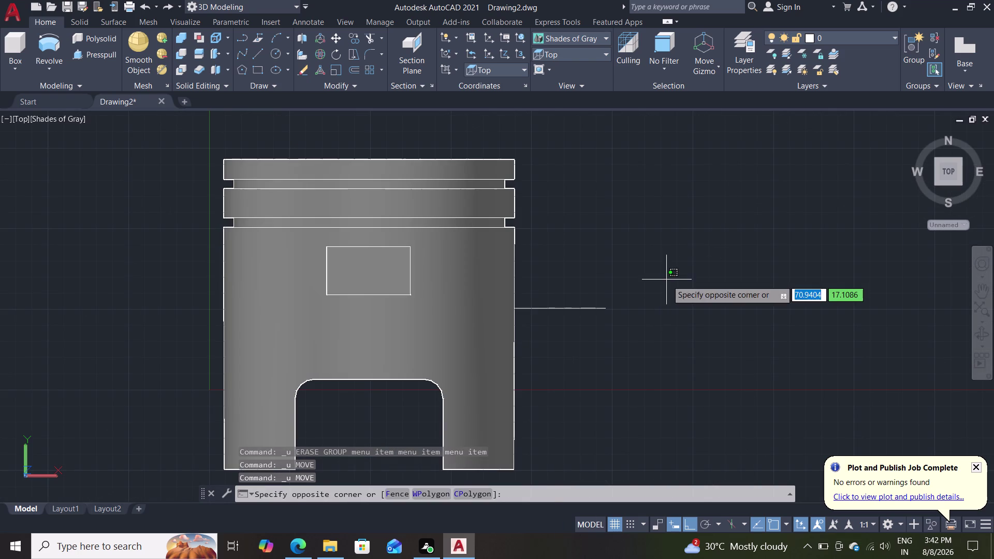
key(ctrl+z)
click(665, 288)
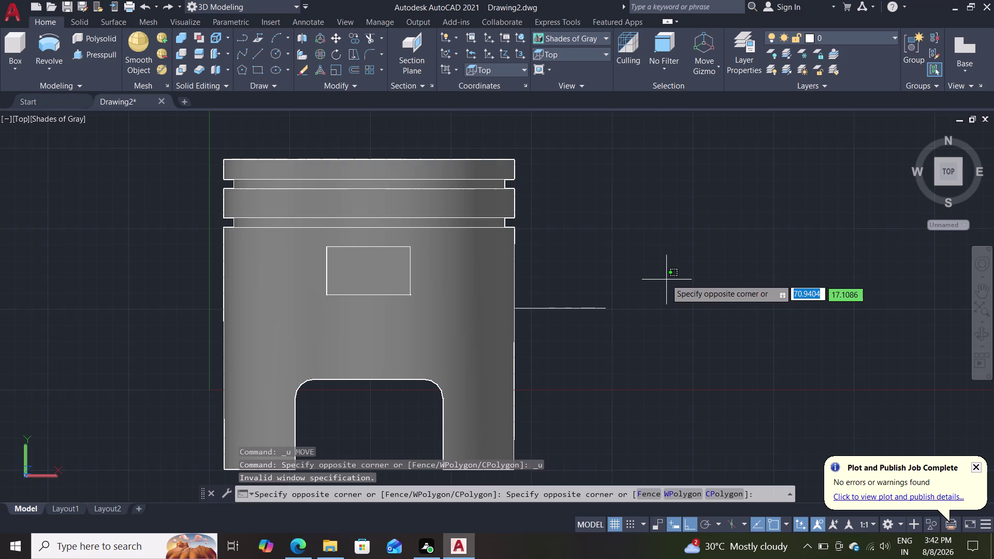
key(ctrl+z)
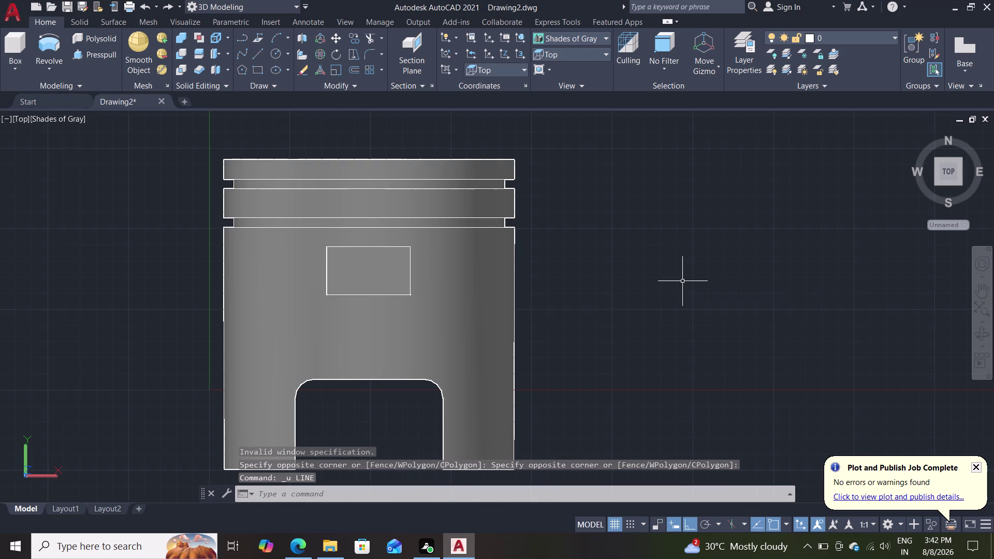
key(ctrl+z)
key(ctrl+z)
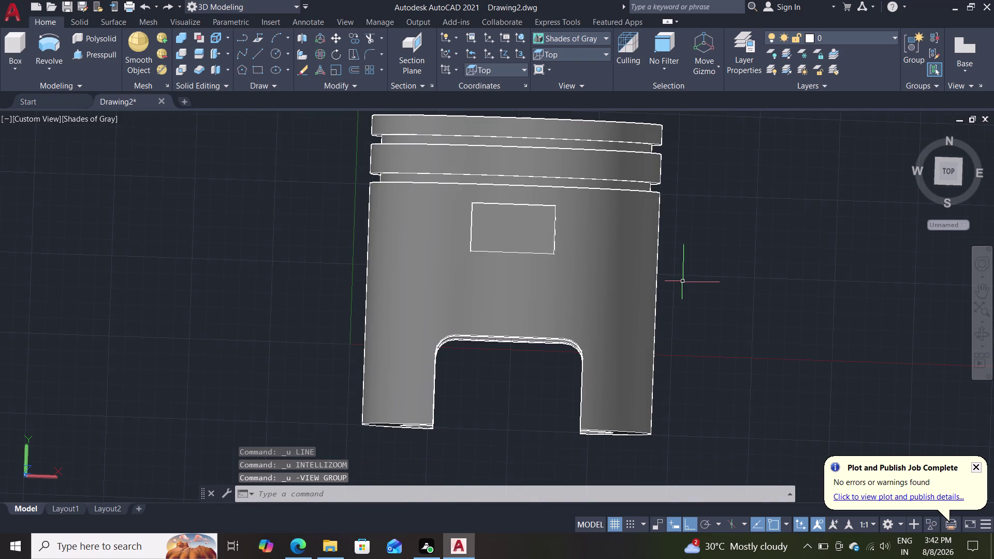
key(ctrl+z)
key(ctrl+z)
Cancel the stray Zoom entry and undo the last press-pull, leaving the flat outline.
key(z)
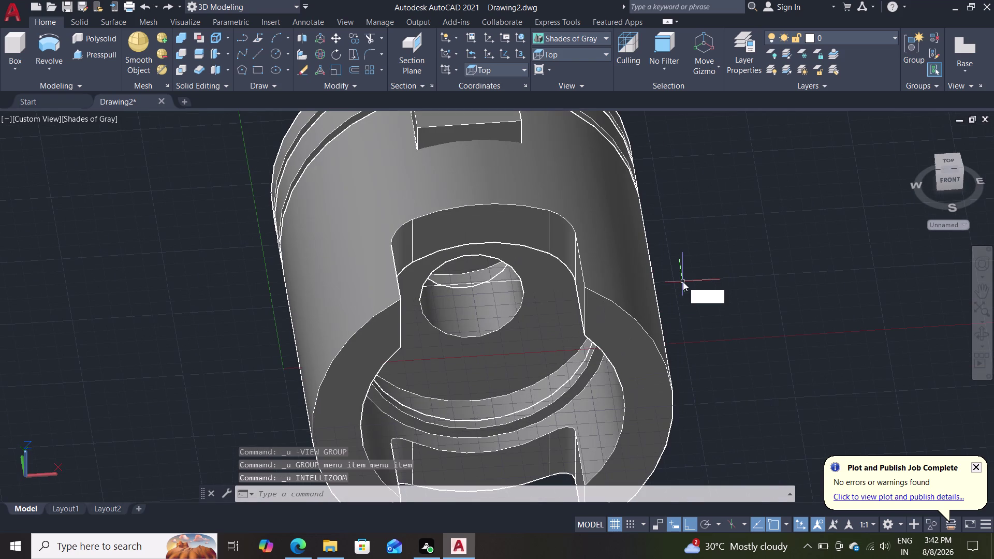
key(Delete)
key(Delete)
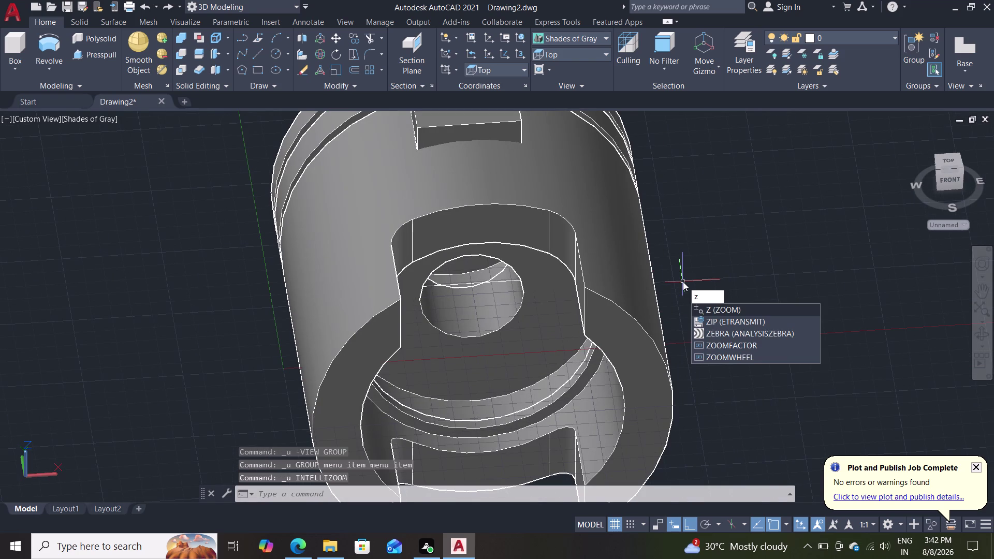
key(Delete)
key(Escape)
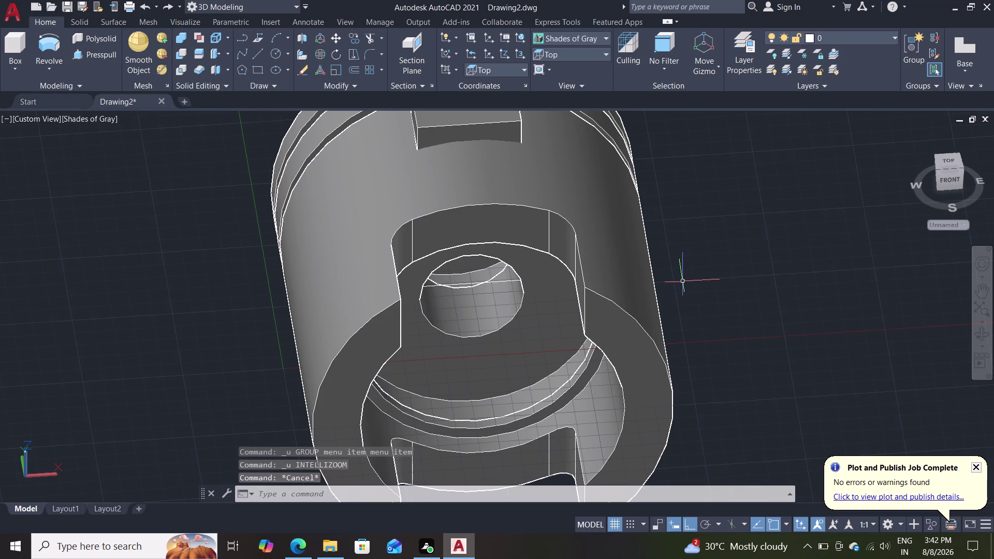
key(ctrl+z)
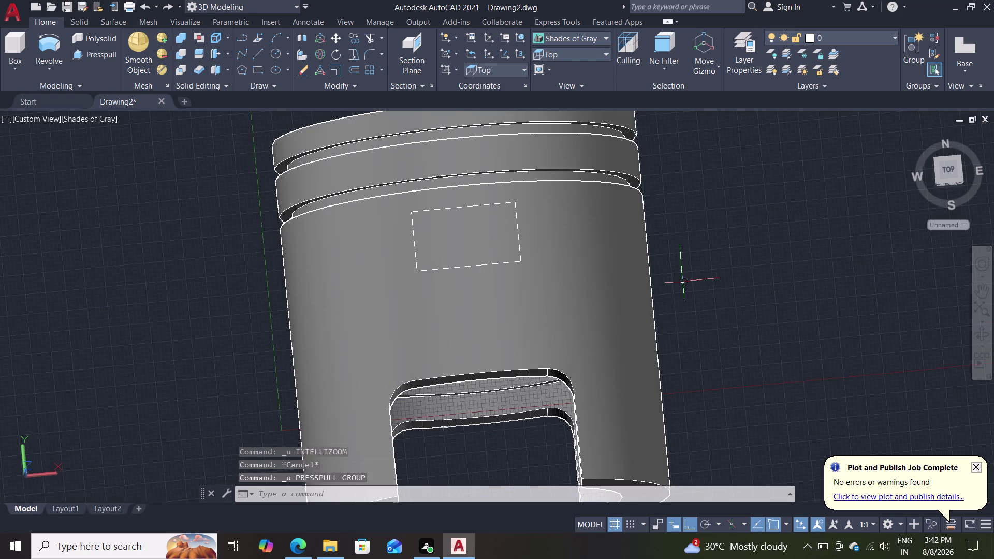
middle_drag(793, 275, 806, 164)
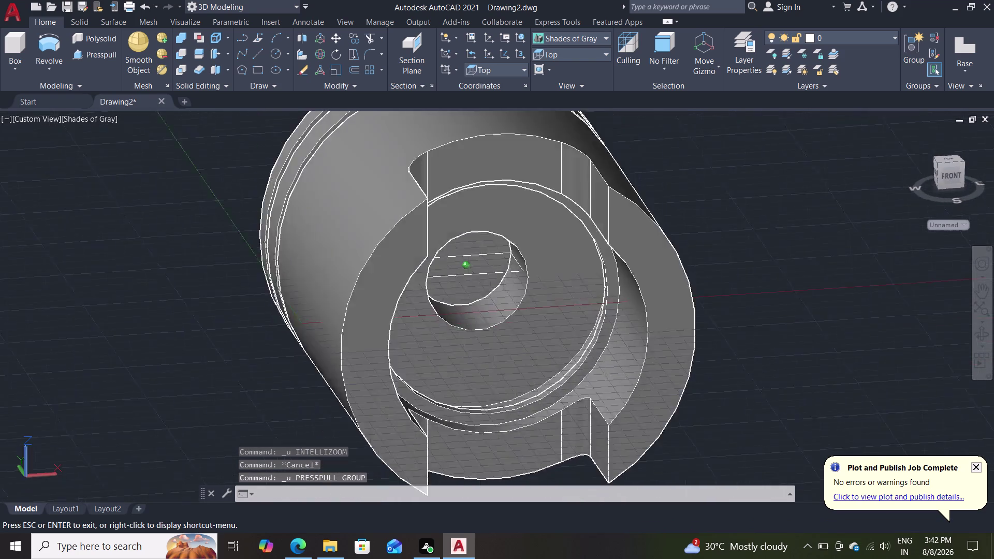
middle_drag(806, 164, 763, 262)
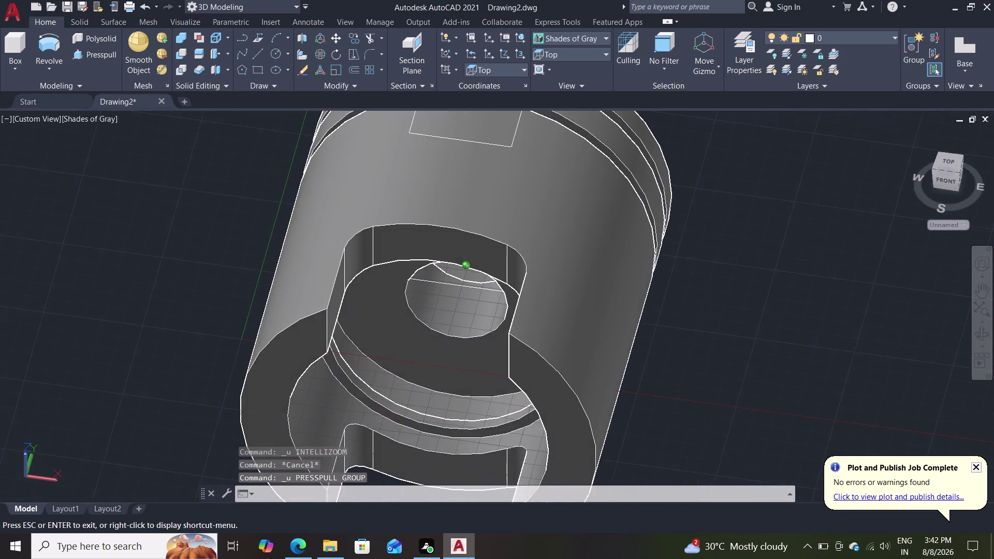
middle_drag(762, 262, 836, 319)
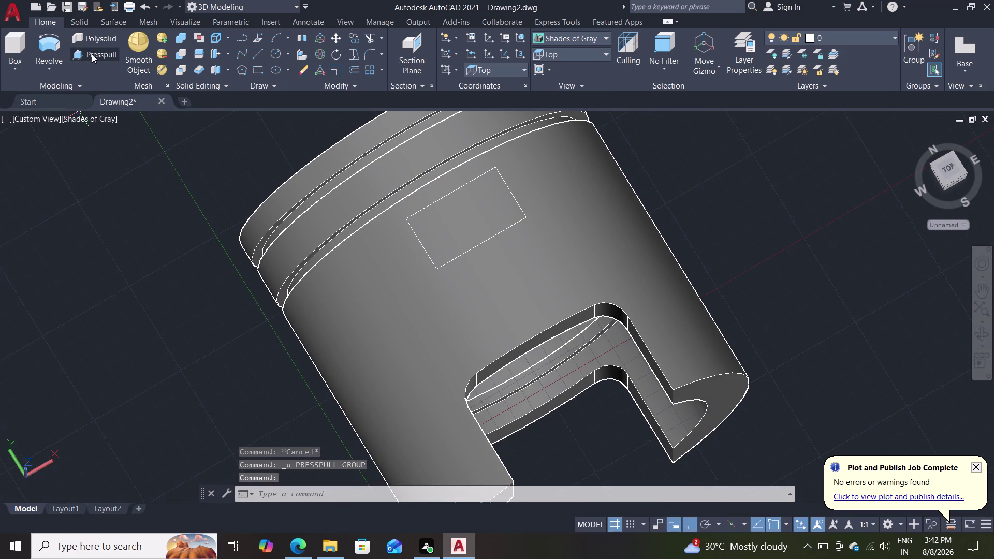
Press-pull the first rectangle outline into a 7.5-unit raised block.
click(91, 53)
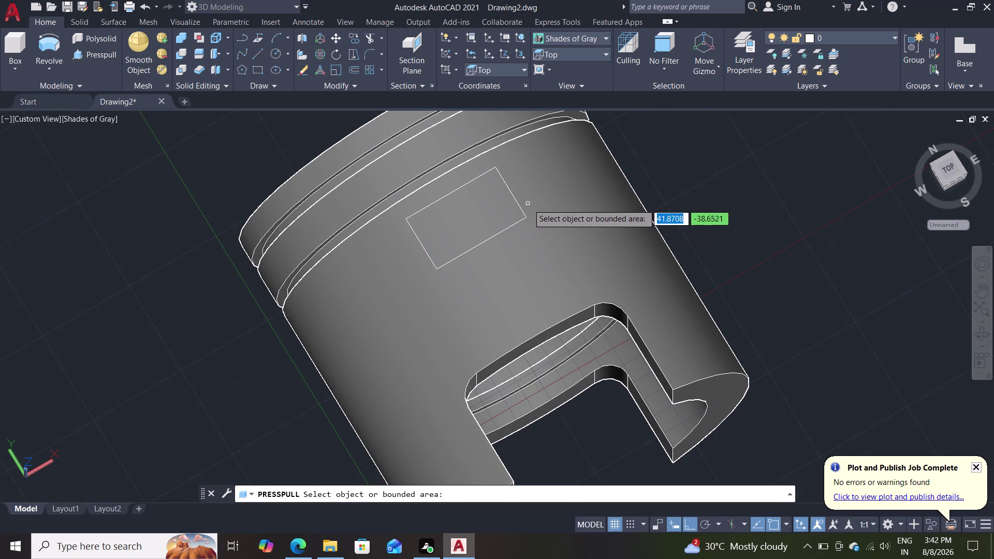
click(524, 213)
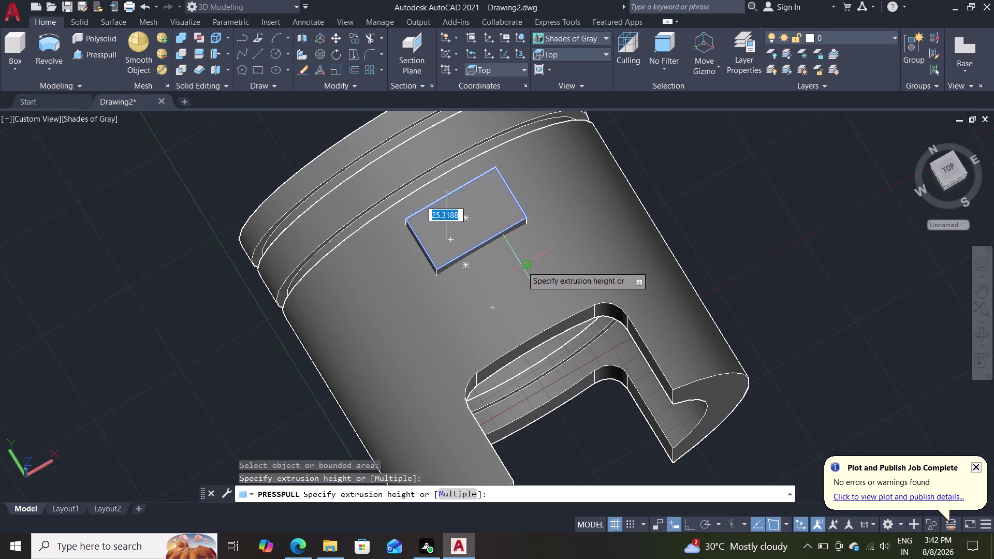
middle_drag(522, 264, 543, 190)
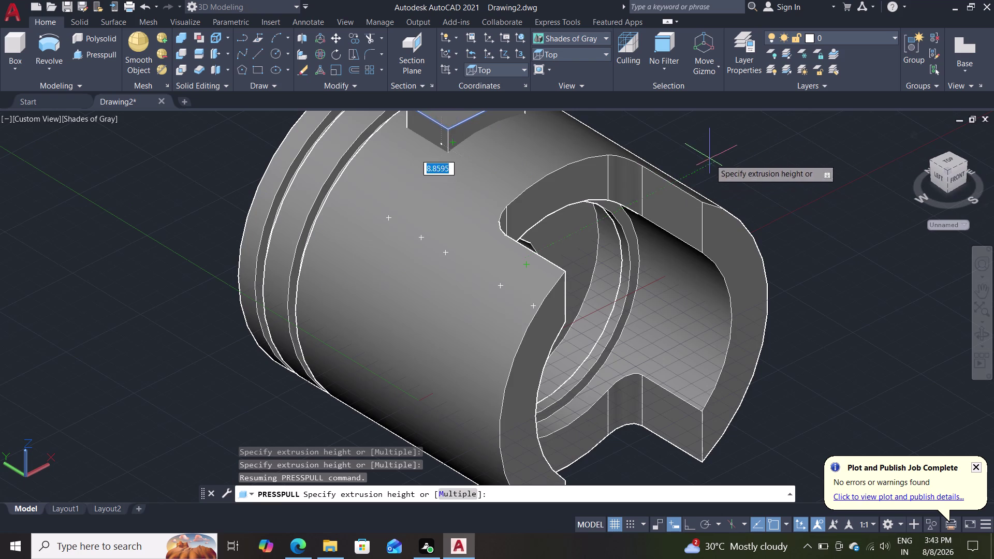
middle_drag(709, 159, 673, 172)
middle_click(673, 171)
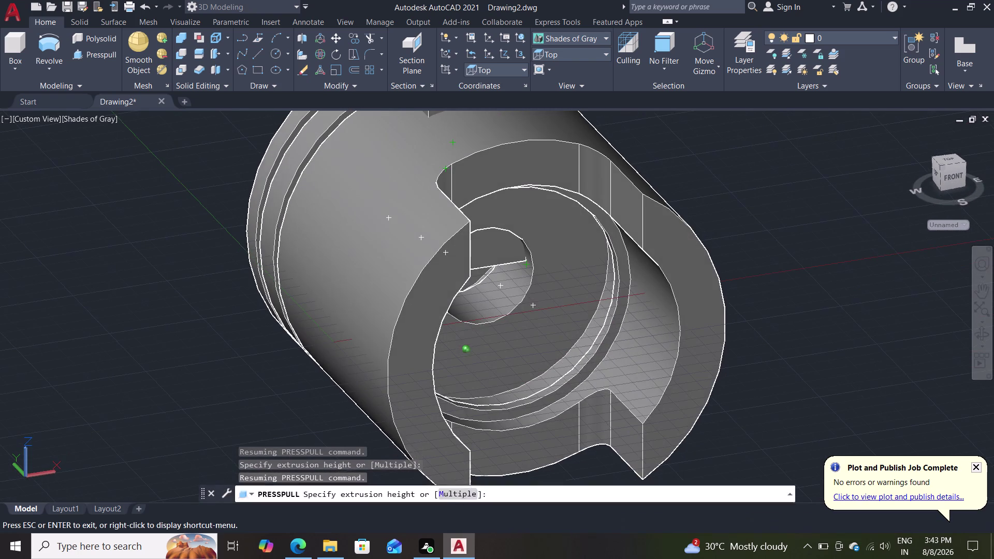
middle_drag(666, 183, 651, 255)
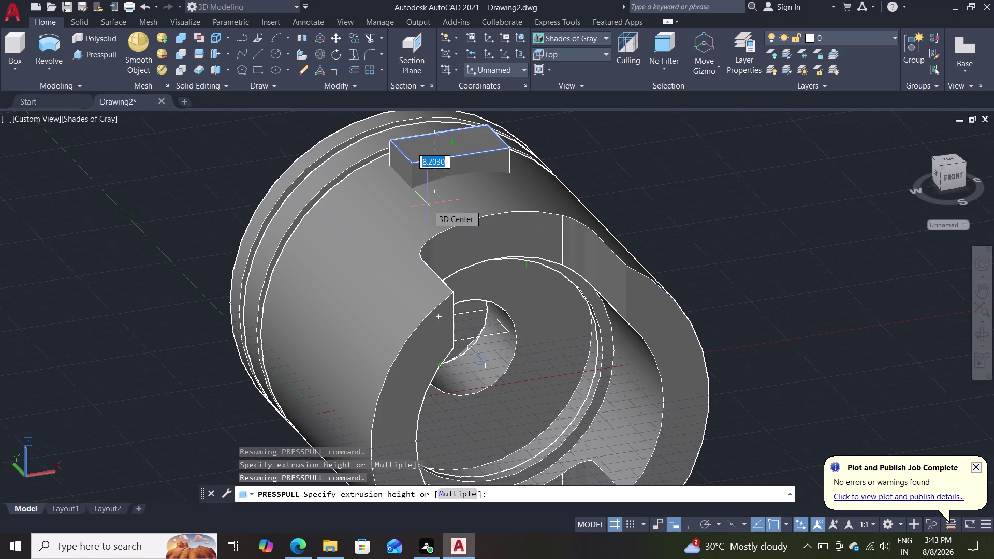
text(7.)
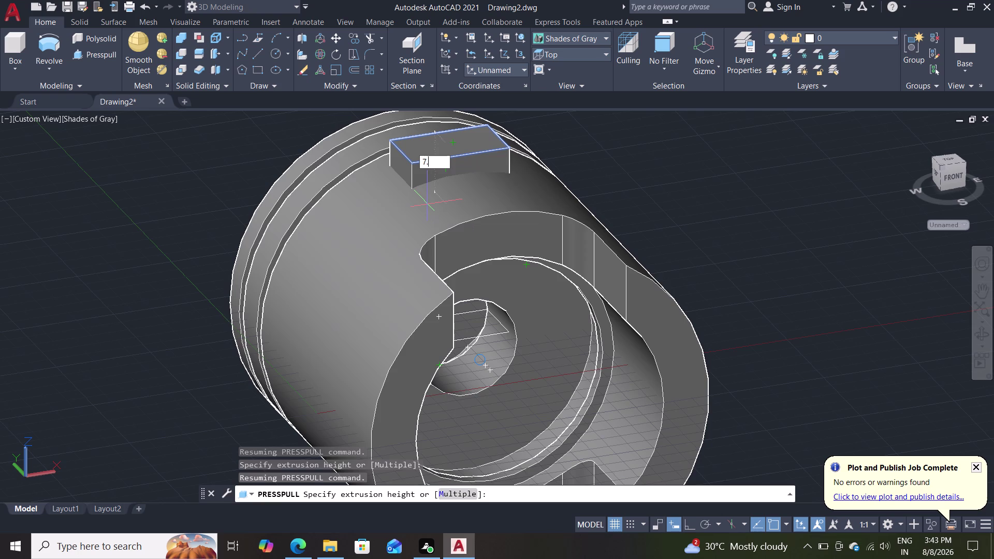
text(5)
key(Return)
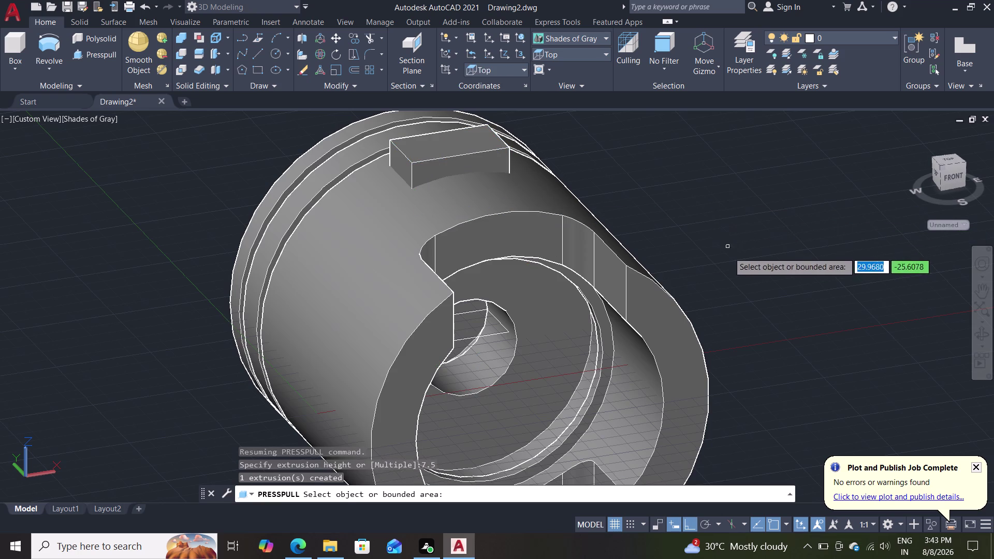
Press-pull the second rectangle on the opposite side to 7.5 units.
middle_drag(728, 251, 717, 218)
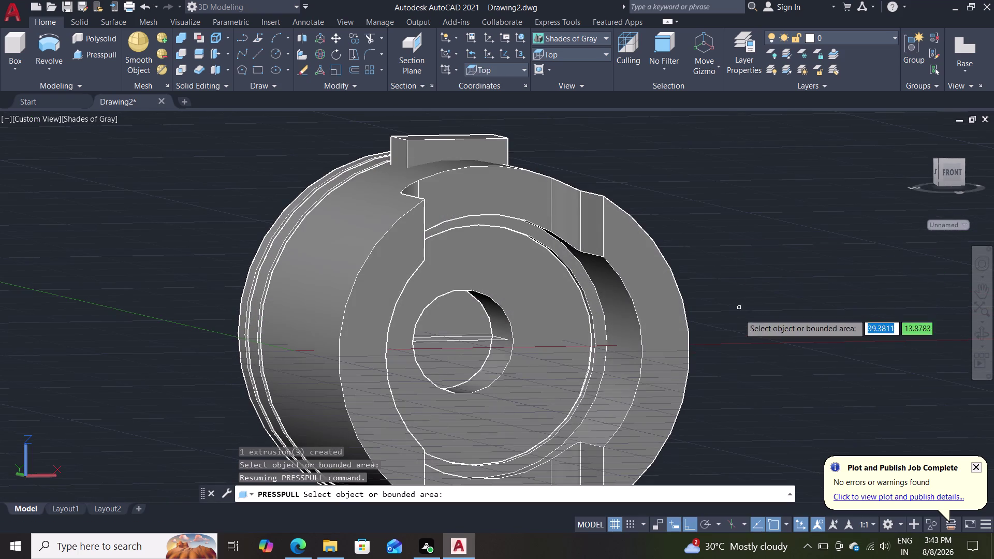
scroll(down, 3)
middle_drag(725, 365, 706, 290)
scroll(up, 3)
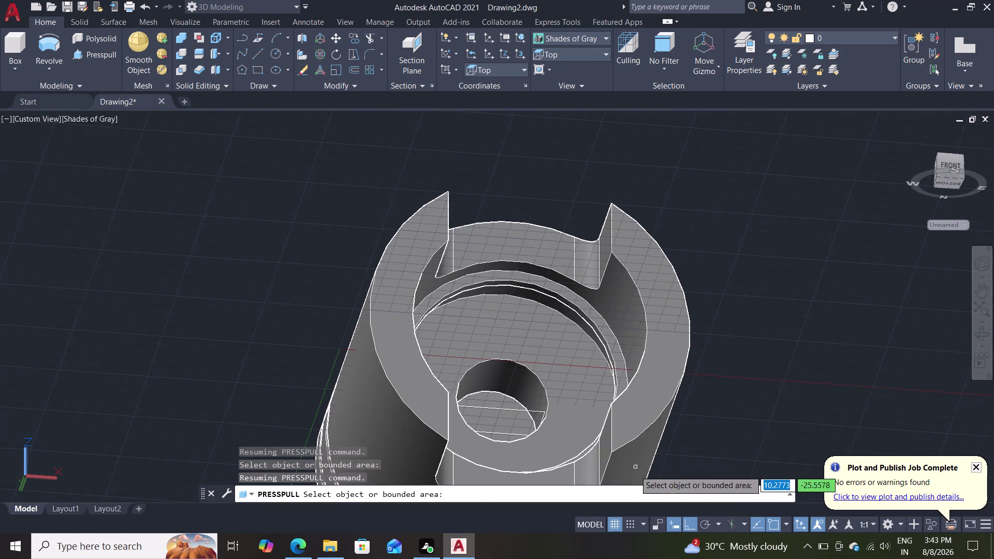
scroll(down, 3)
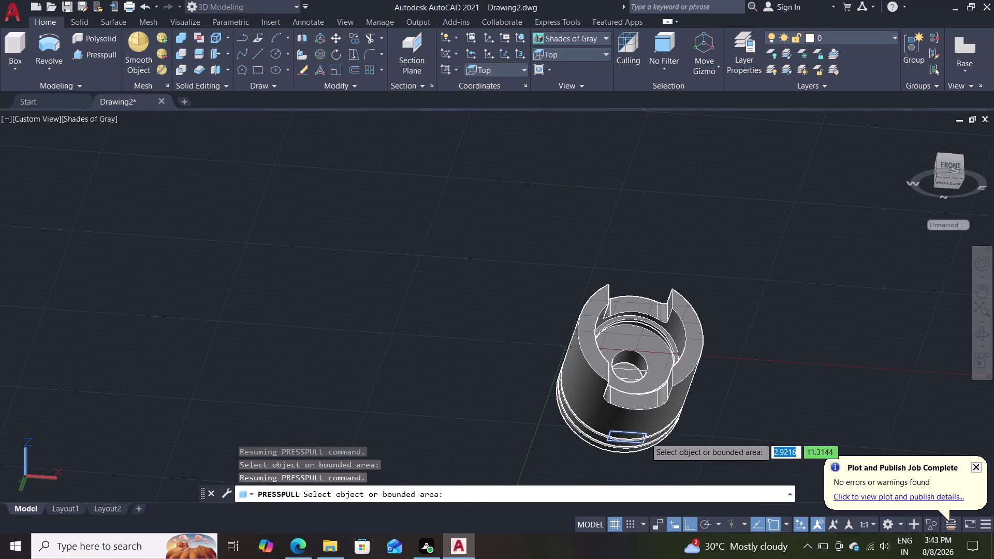
click(646, 438)
text(7)
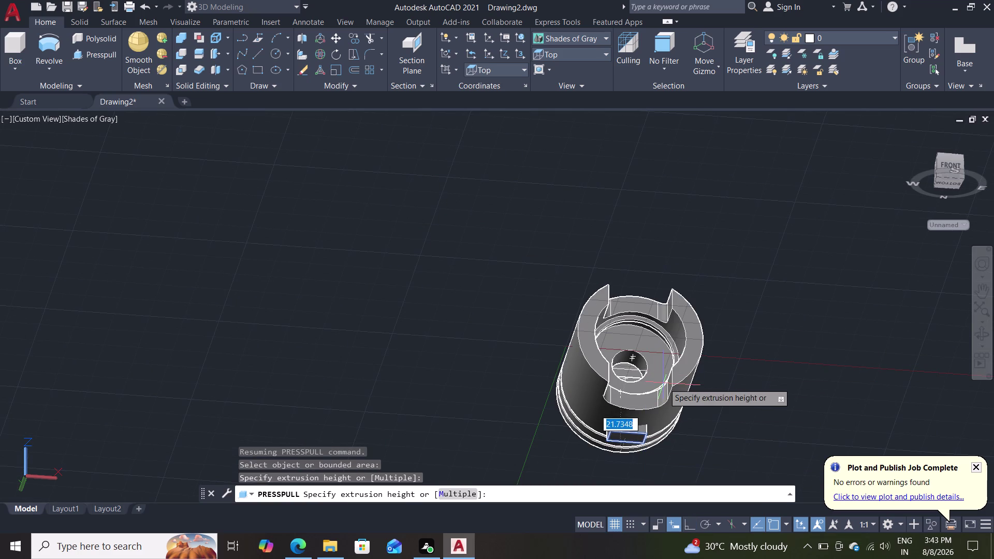
text(.5)
key(Return)
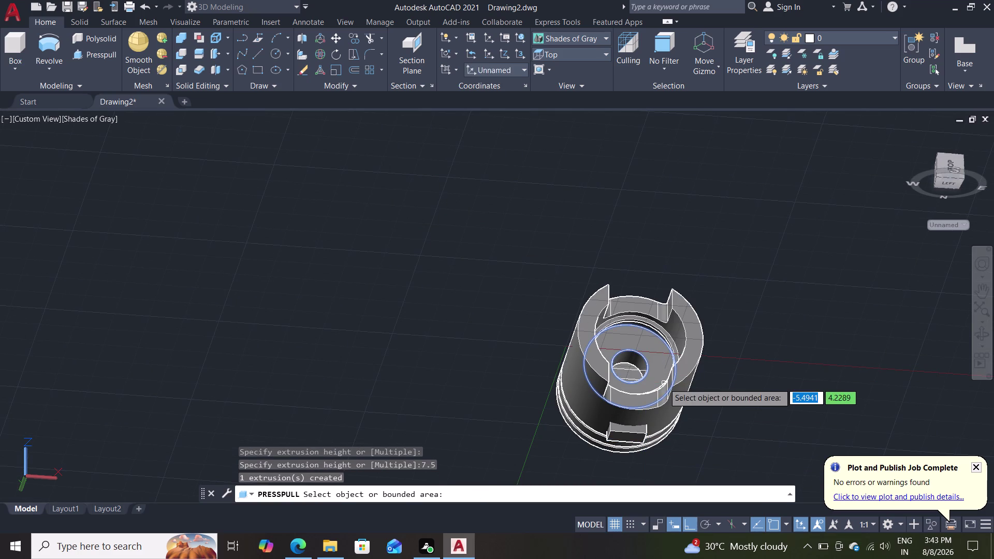
key(Escape)
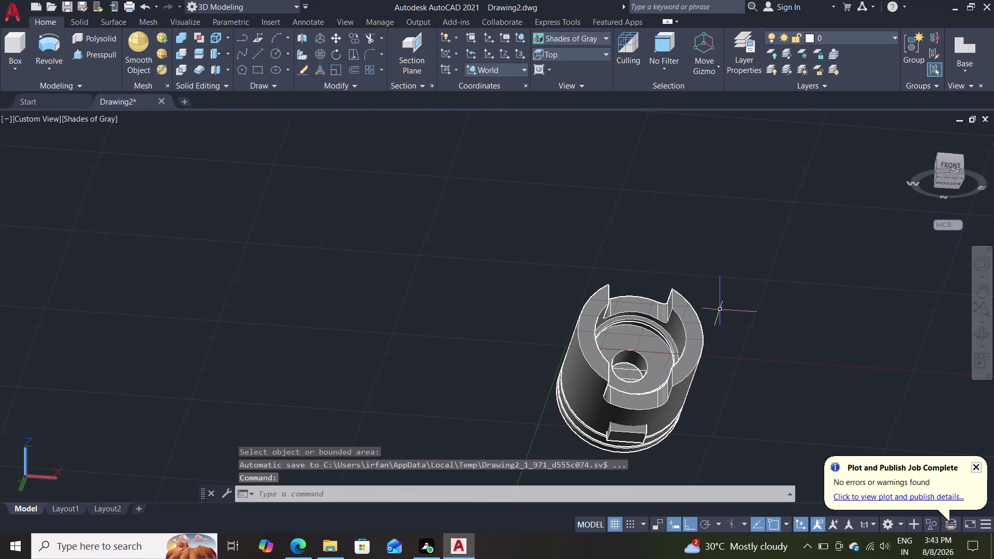
Start SUBTRACT and select the piston as the solid to keep.
middle_drag(725, 287, 712, 419)
scroll(up, 3)
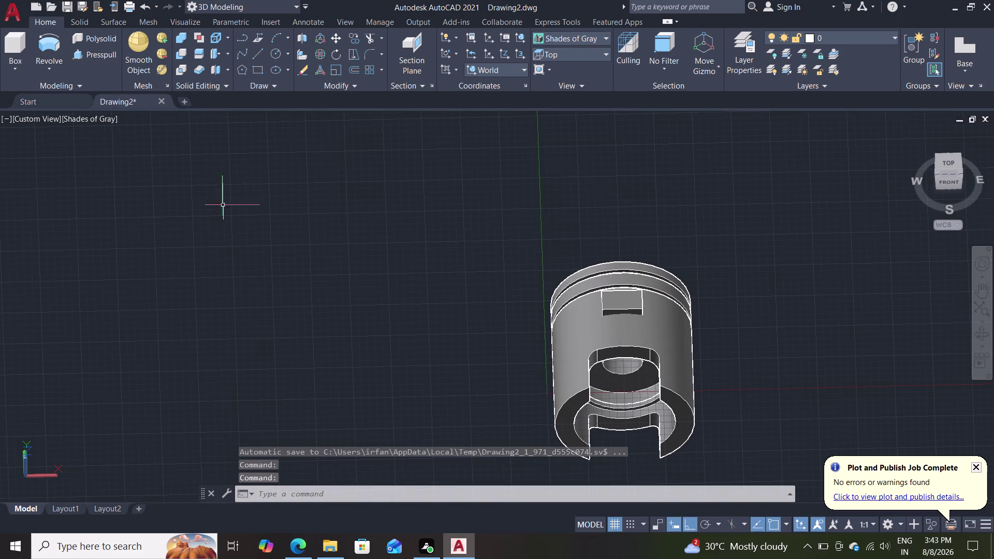
click(179, 53)
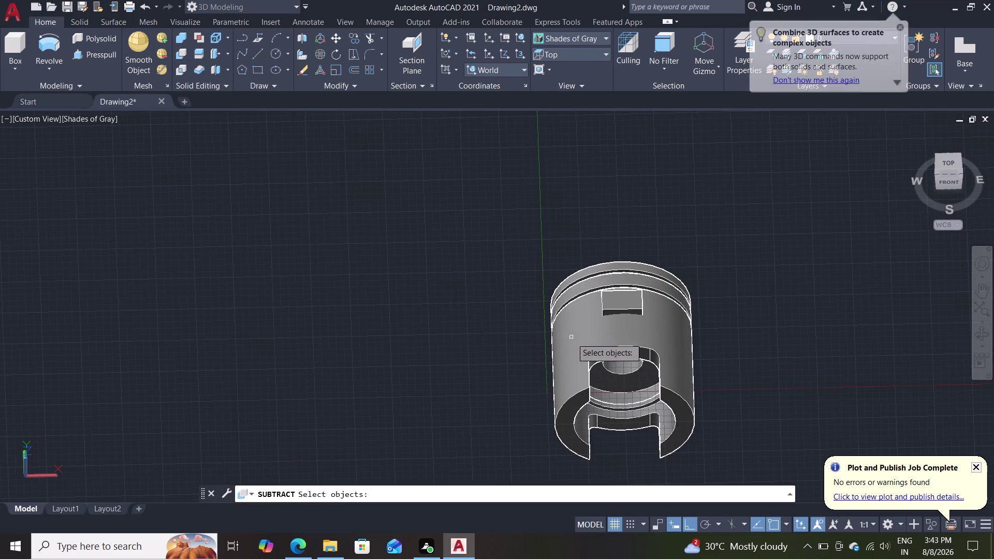
click(580, 340)
key(Return)
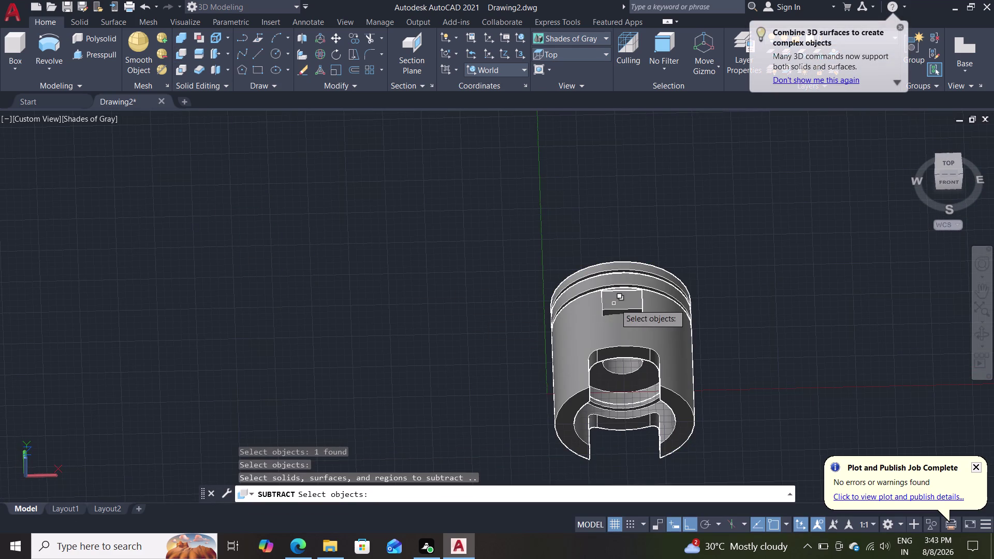
Subtract both 7.5-unit rectangular blocks, picking each from the overlapping solids.
click(618, 305)
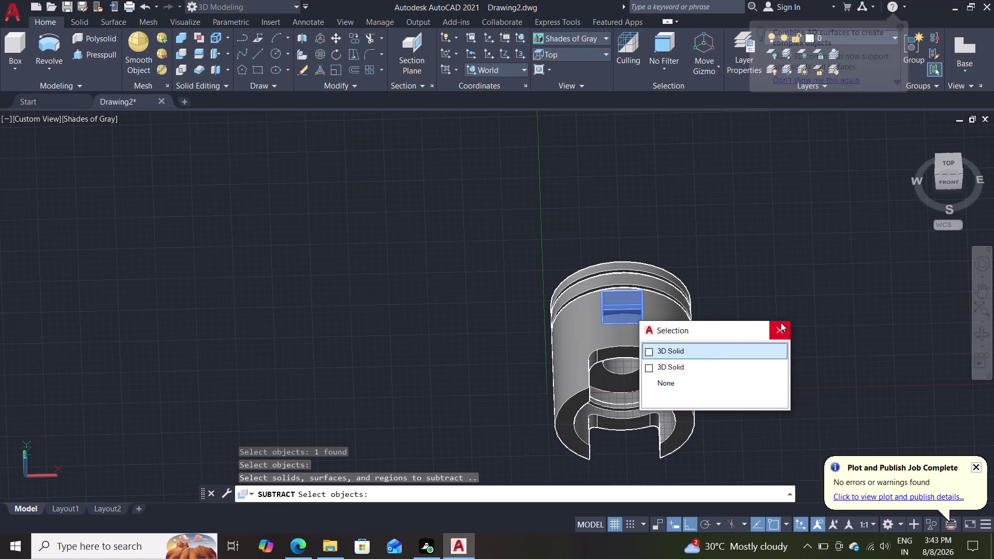
click(692, 352)
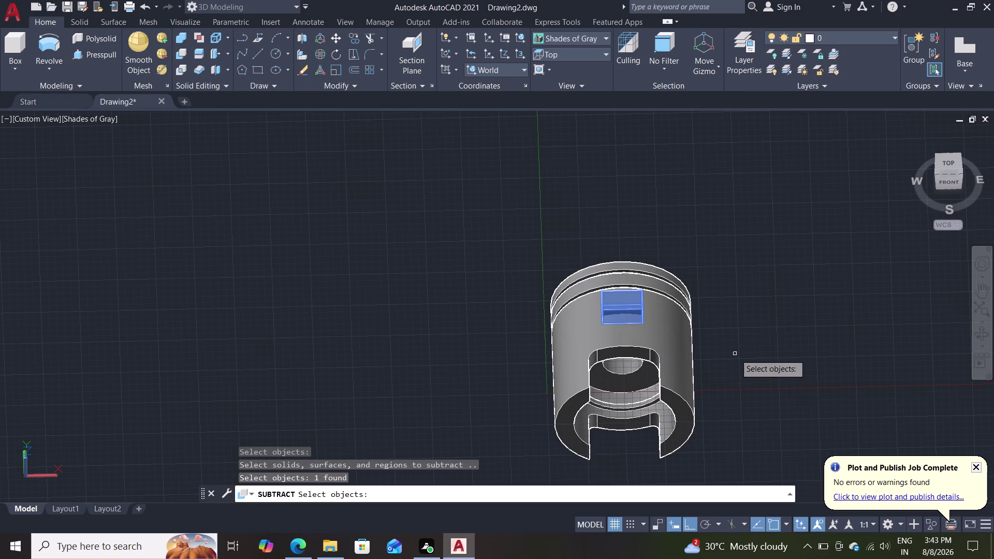
middle_drag(742, 349, 737, 204)
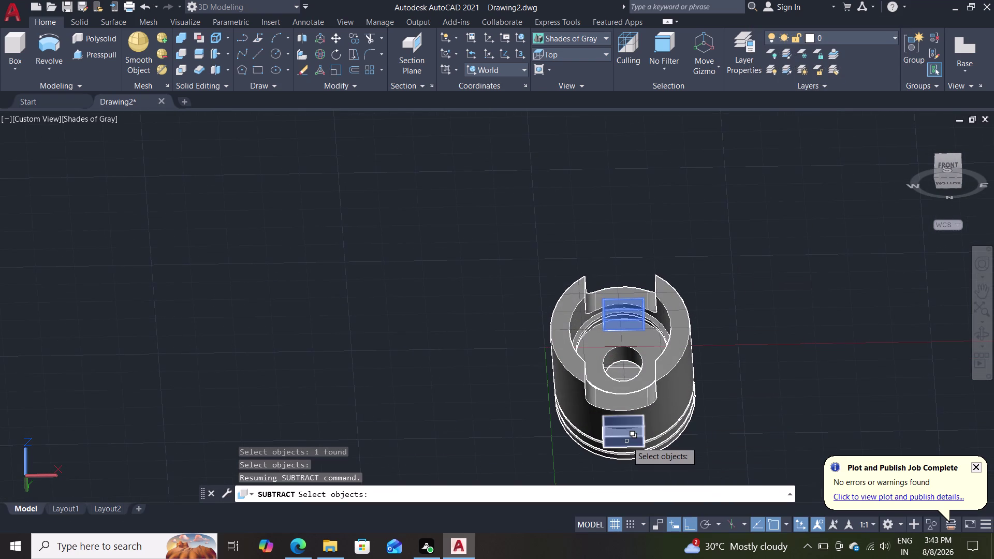
click(626, 443)
click(665, 470)
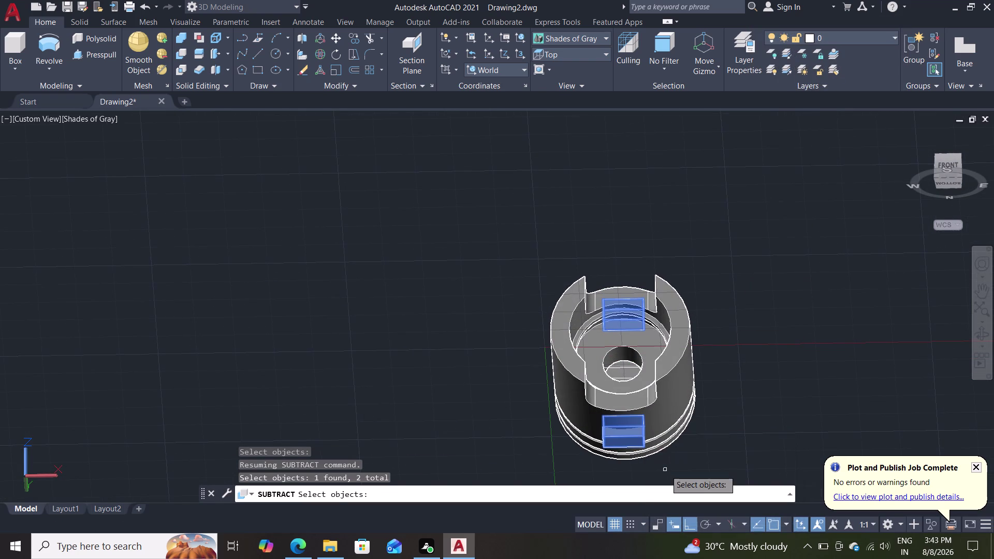
key(Return)
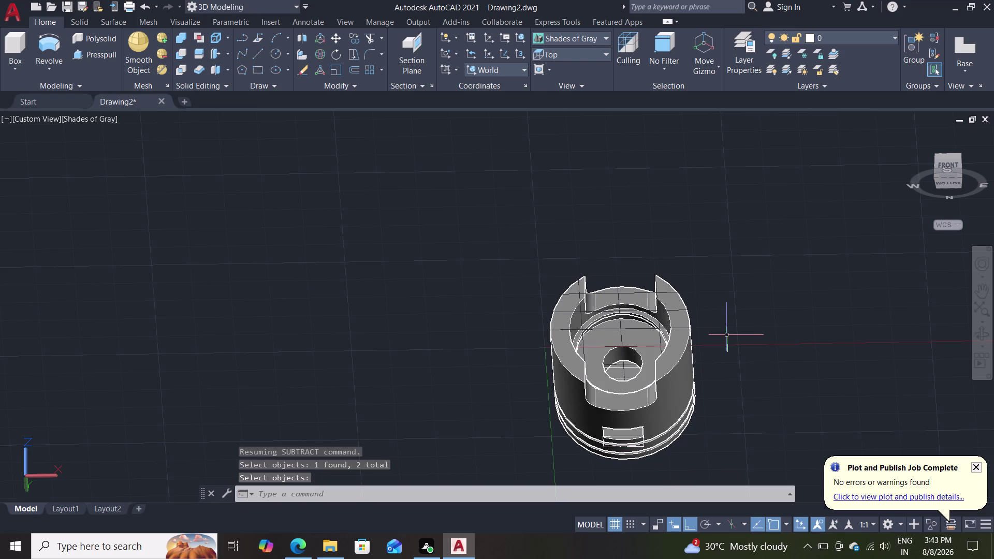
middle_drag(728, 307, 732, 511)
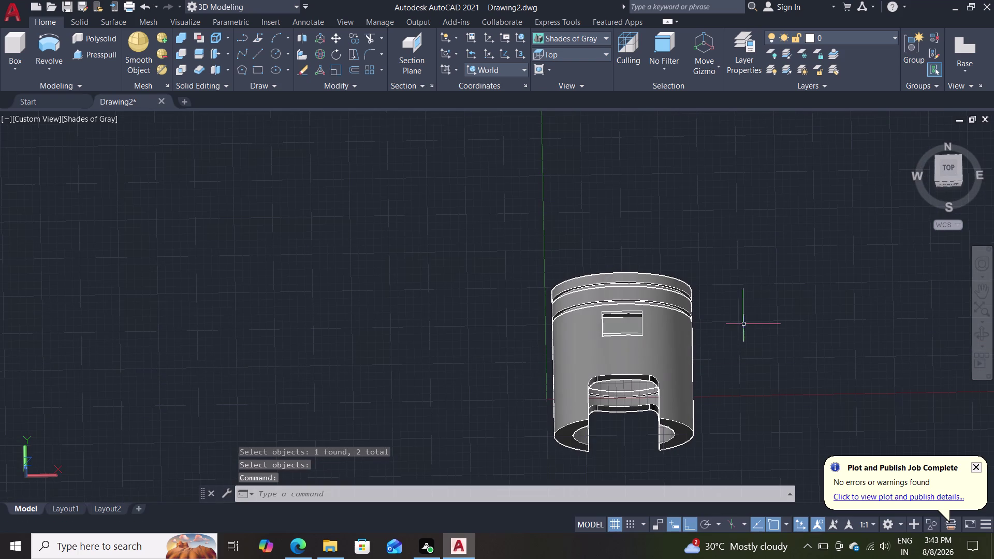
scroll(up, 3)
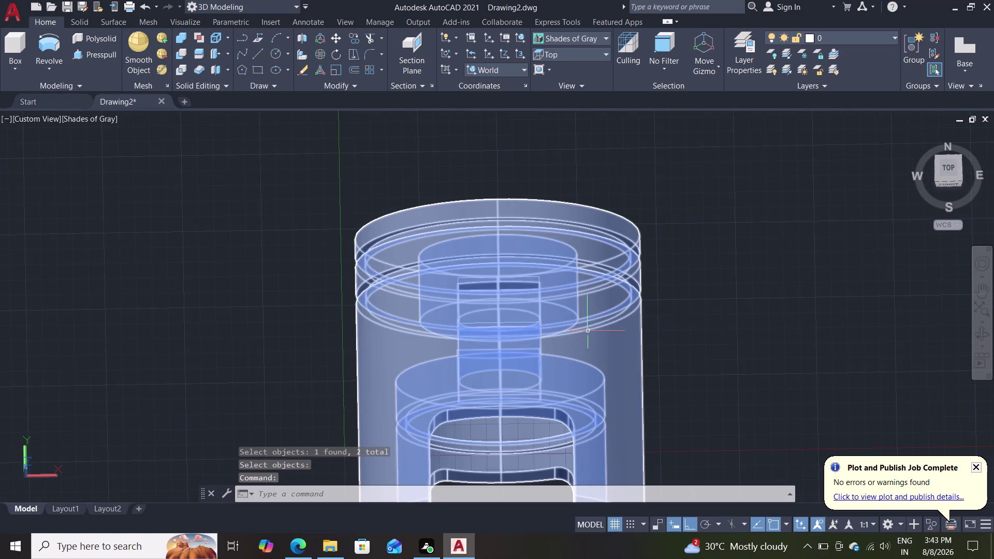
Move the piston off to the right with the M command.
key(m)
key(Return)
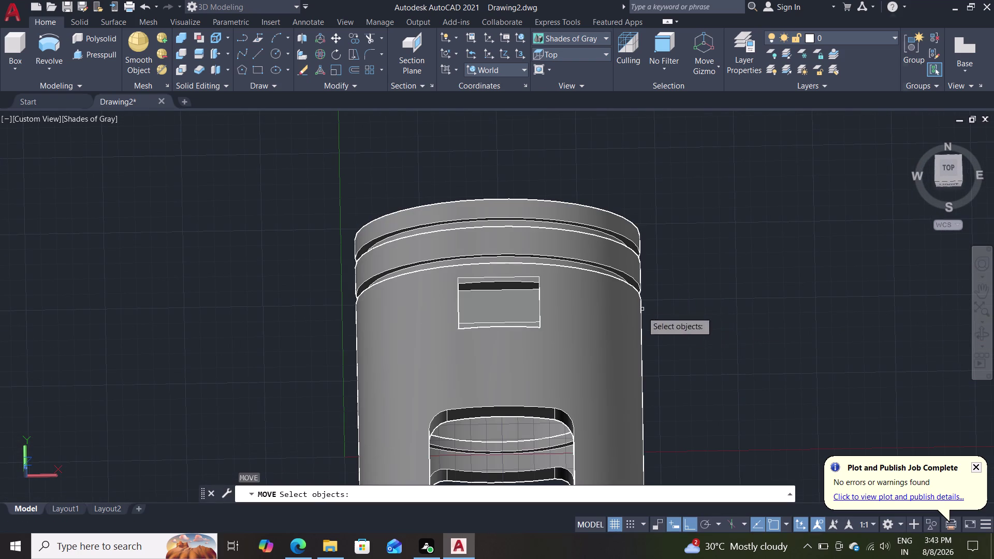
click(599, 348)
key(Return)
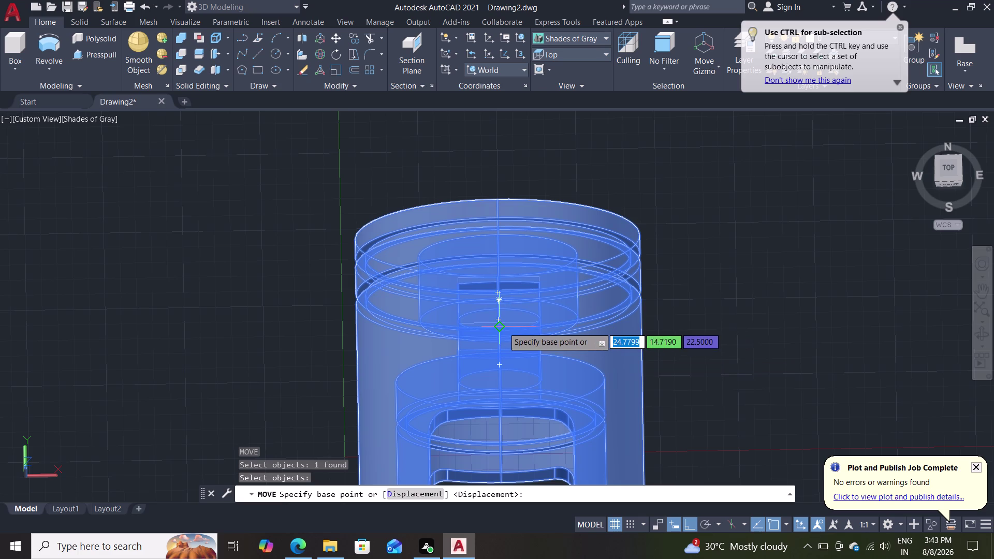
click(501, 329)
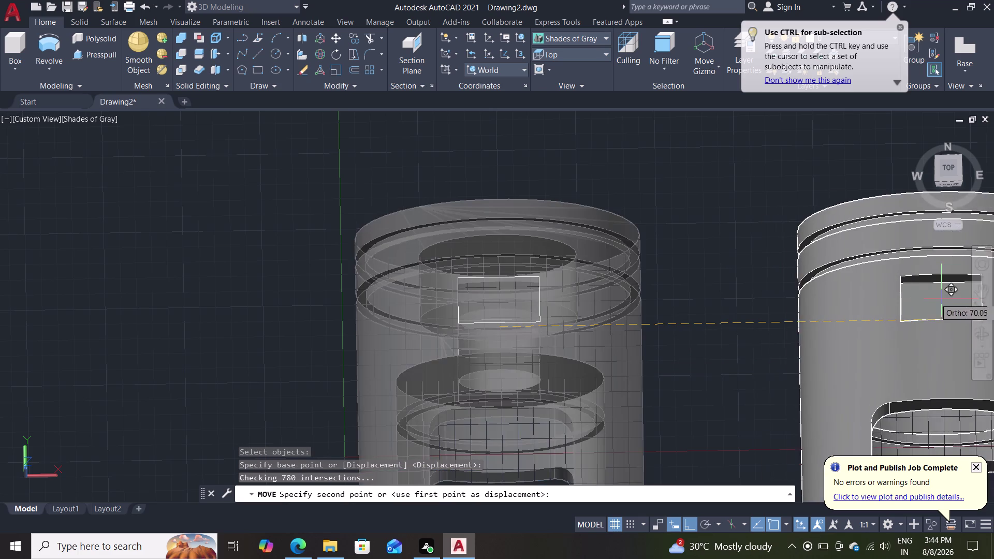
click(901, 292)
Window-select and delete the three leftover rectangular outlines.
scroll(down, 3)
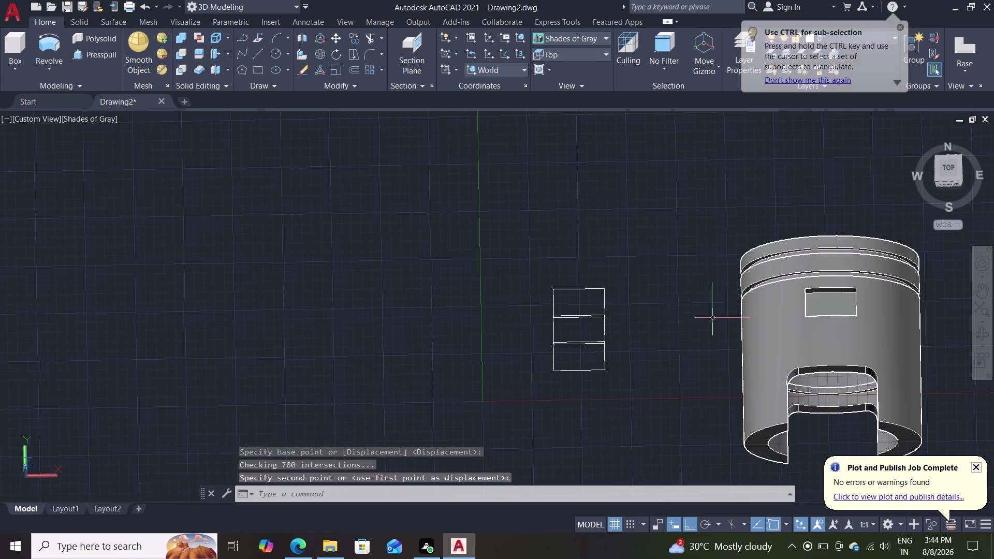
middle_drag(713, 312, 686, 304)
drag(693, 221, 676, 227)
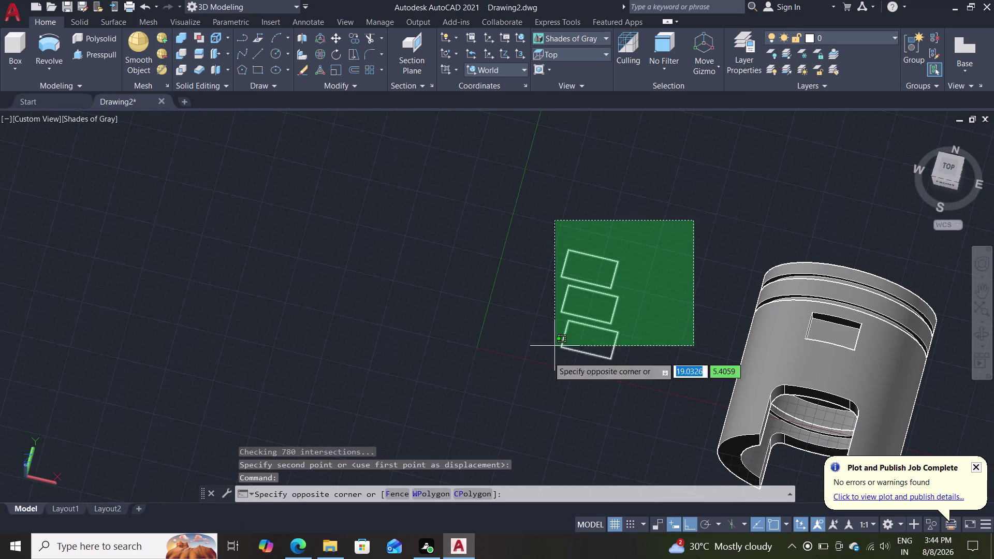
click(527, 398)
key(Delete)
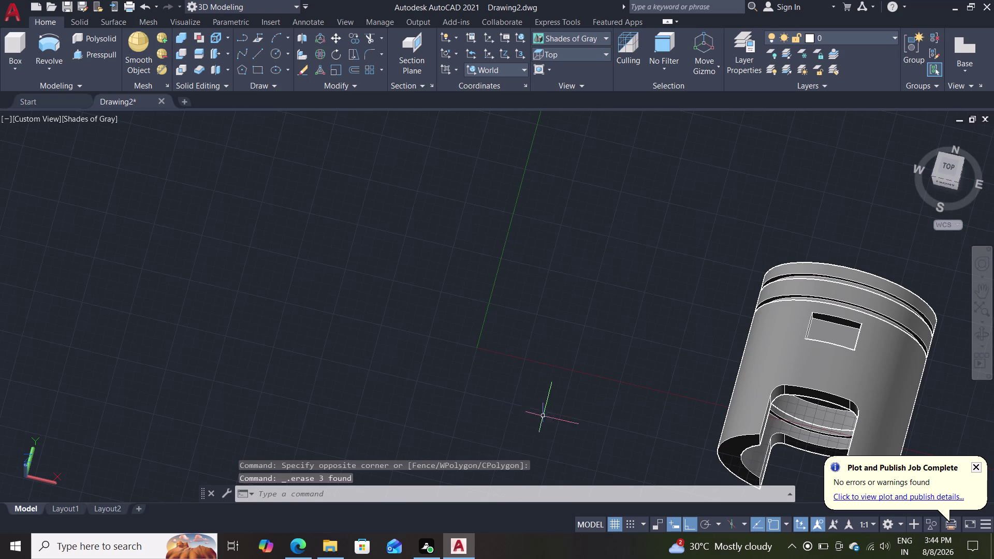
middle_drag(604, 422, 647, 262)
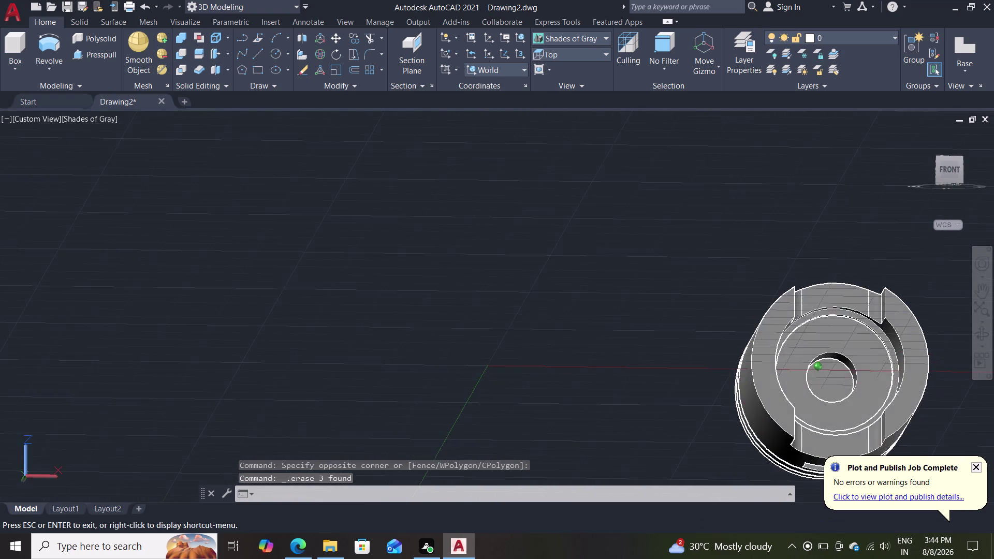
middle_drag(647, 261, 648, 420)
scroll(down, 3)
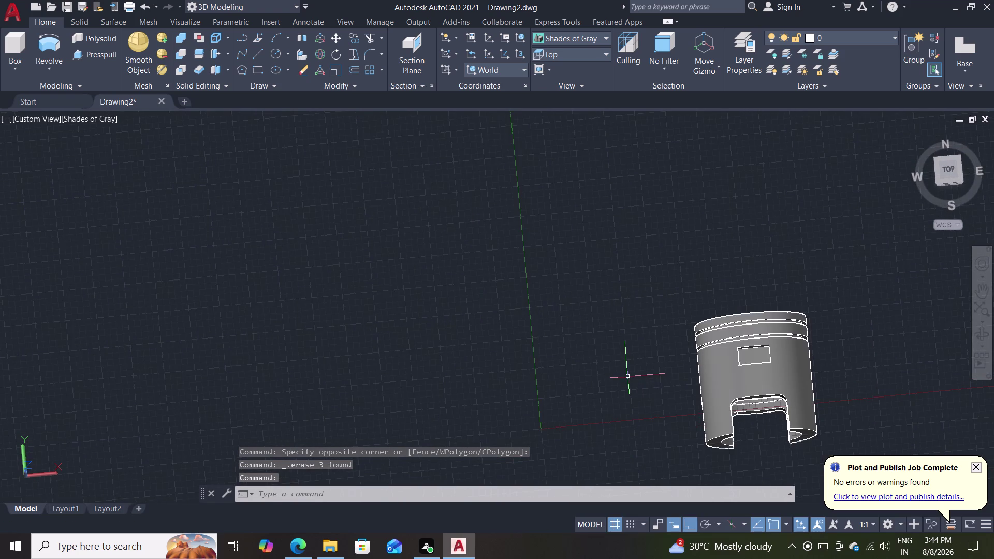
Orbit around the piston to inspect its sides and underside.
scroll(up, 3)
middle_drag(635, 357, 362, 261)
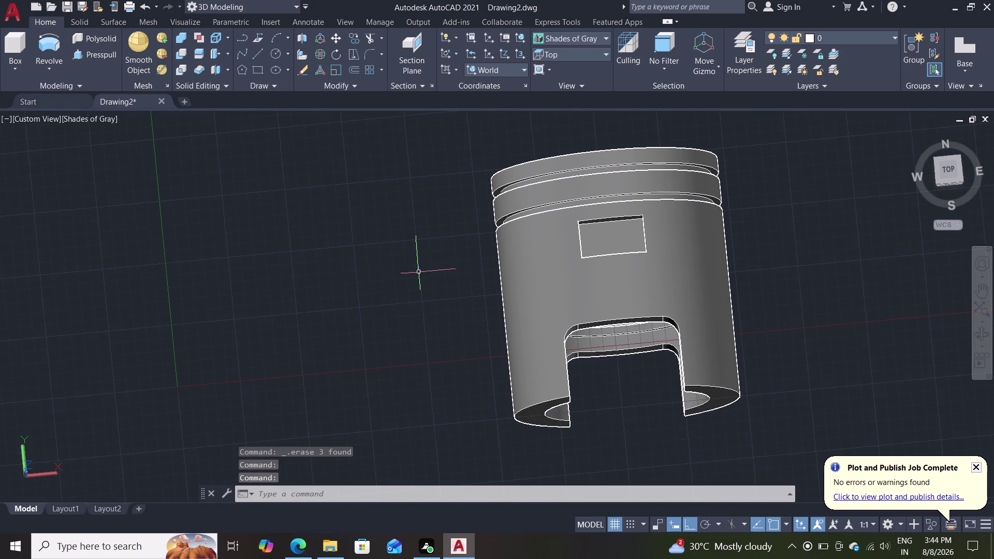
middle_drag(438, 282, 434, 362)
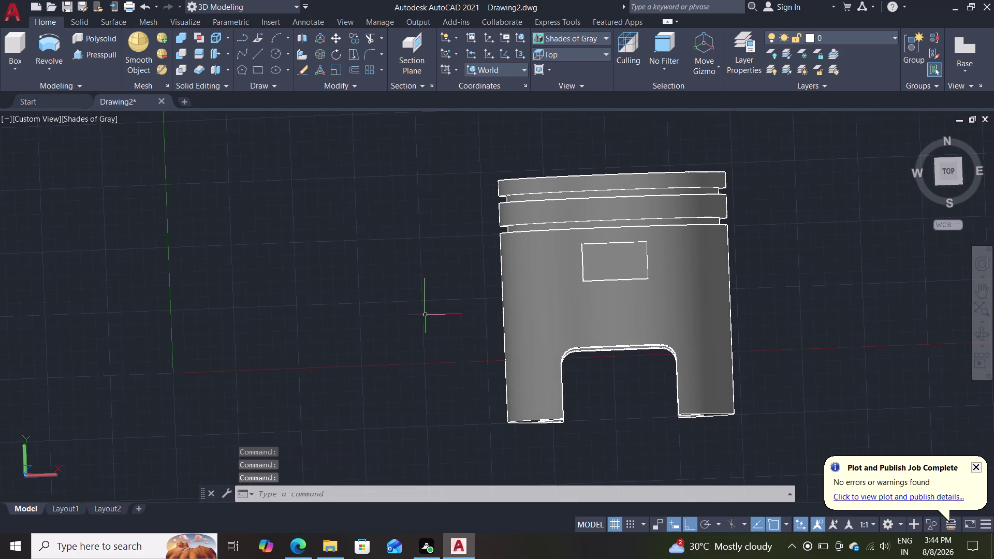
middle_drag(417, 308, 400, 347)
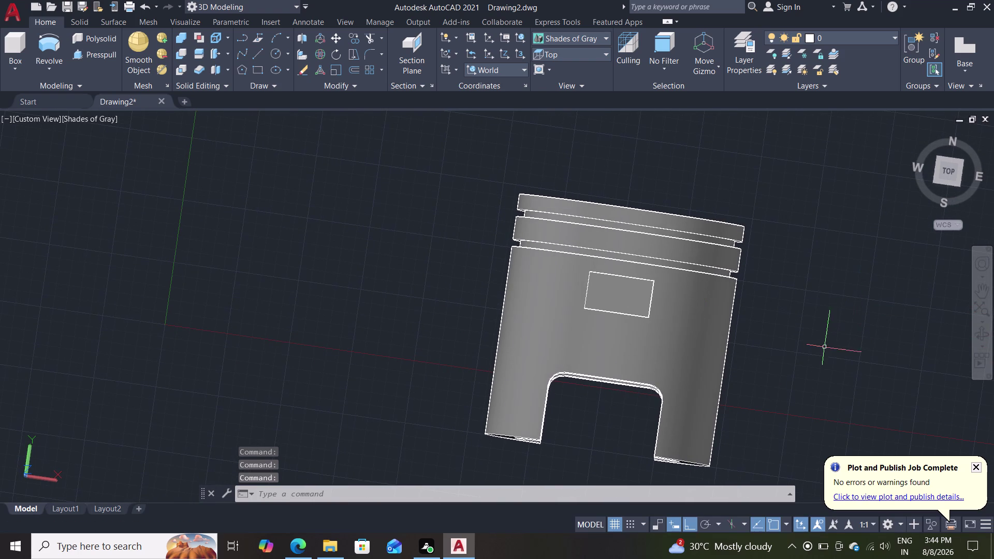
middle_drag(826, 346, 833, 238)
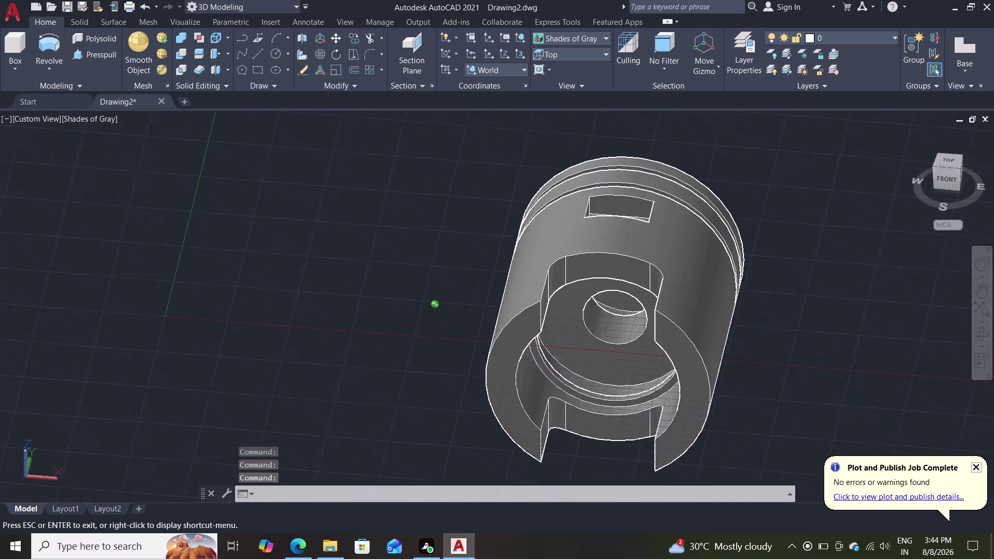
middle_drag(834, 238, 856, 363)
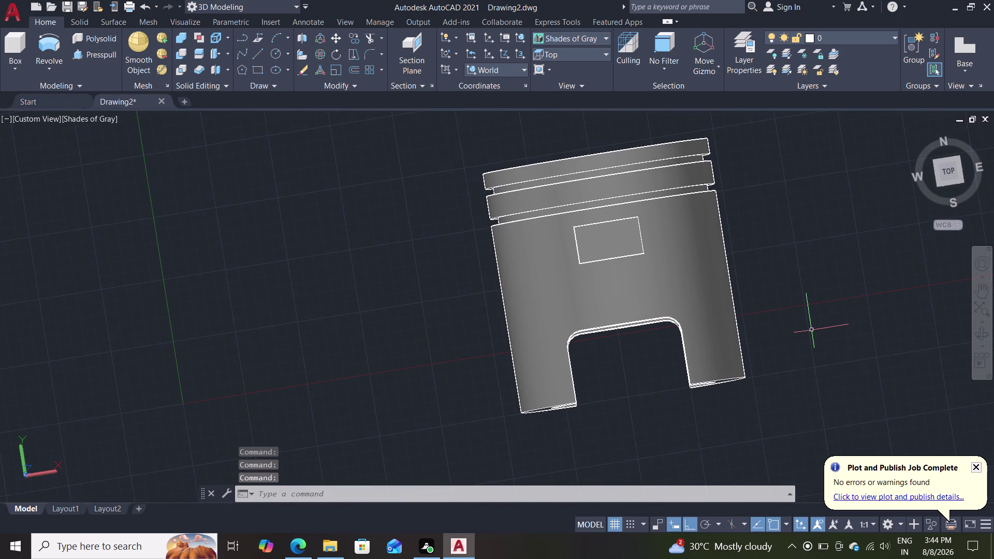
Undo the erase and the move, restoring the outlines and the piston's position.
key(ctrl+z)
key(ctrl+z)
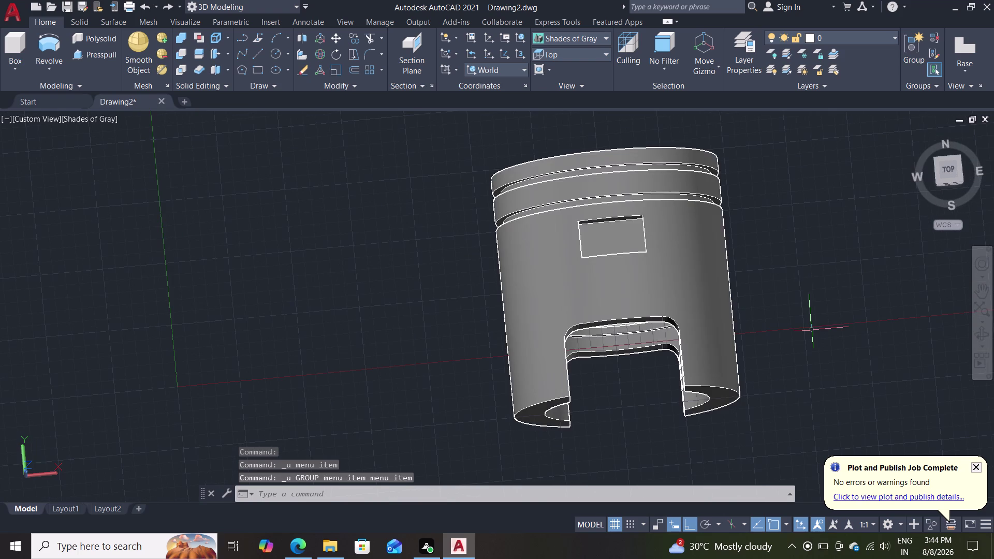
key(ctrl+z)
key(ctrl+z)
key(ctrl+z)
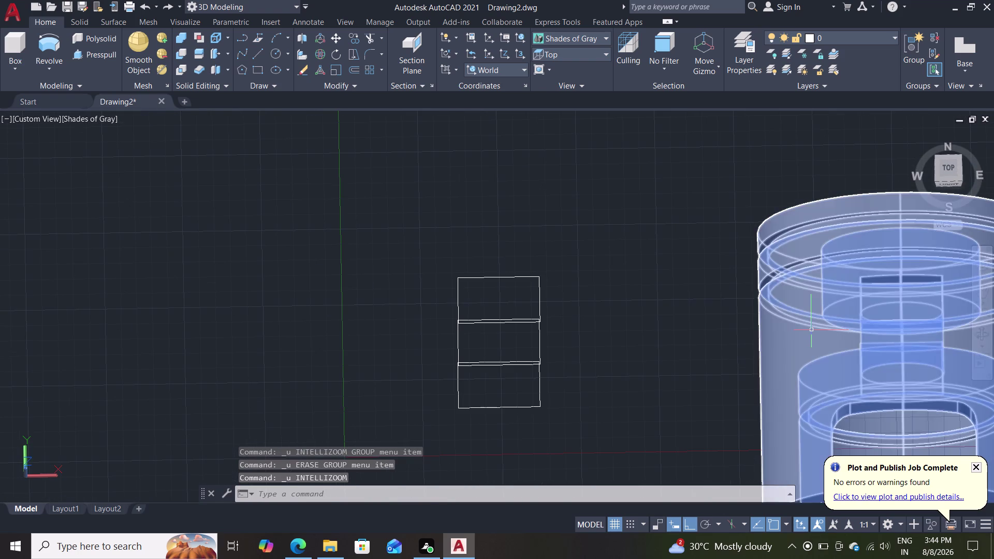
key(ctrl+z)
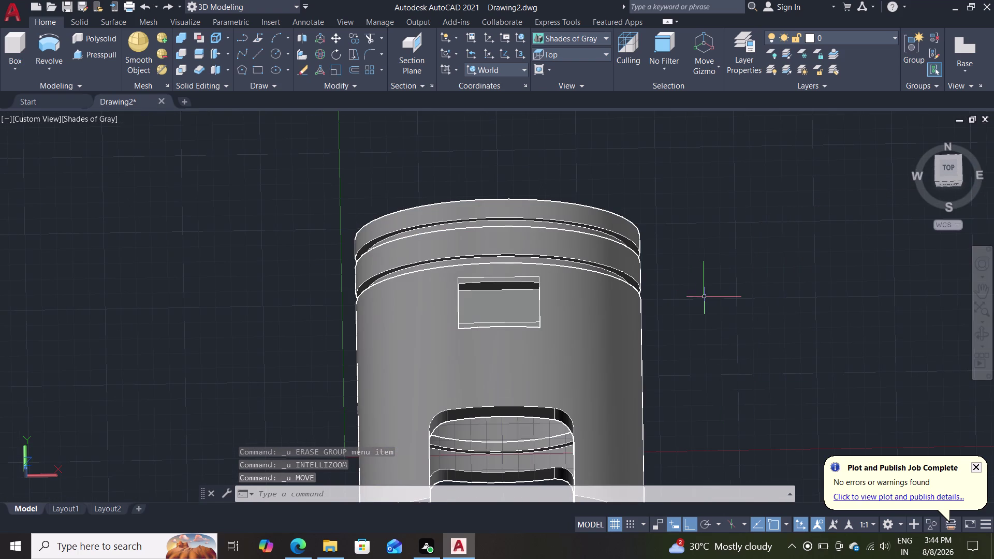
middle_drag(755, 338, 771, 206)
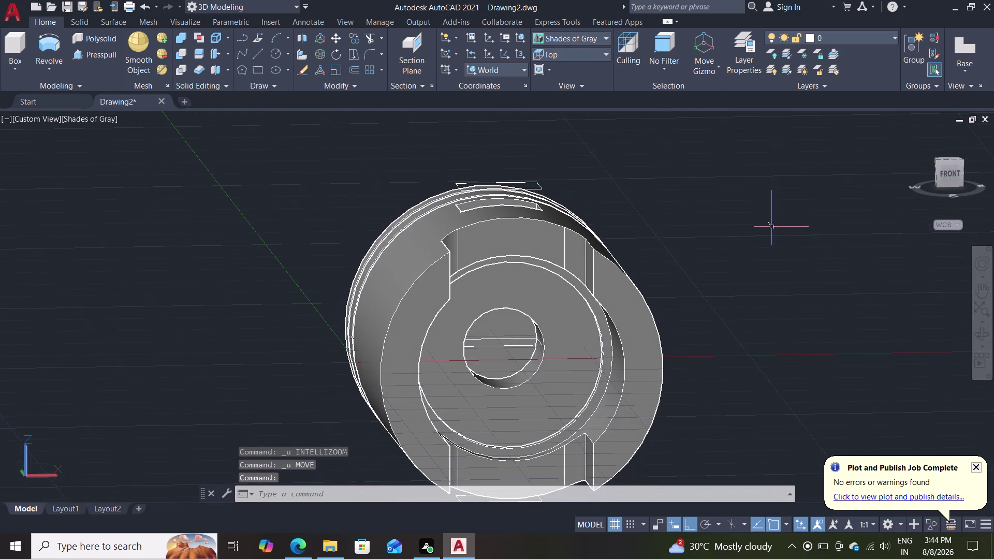
middle_drag(766, 274, 758, 312)
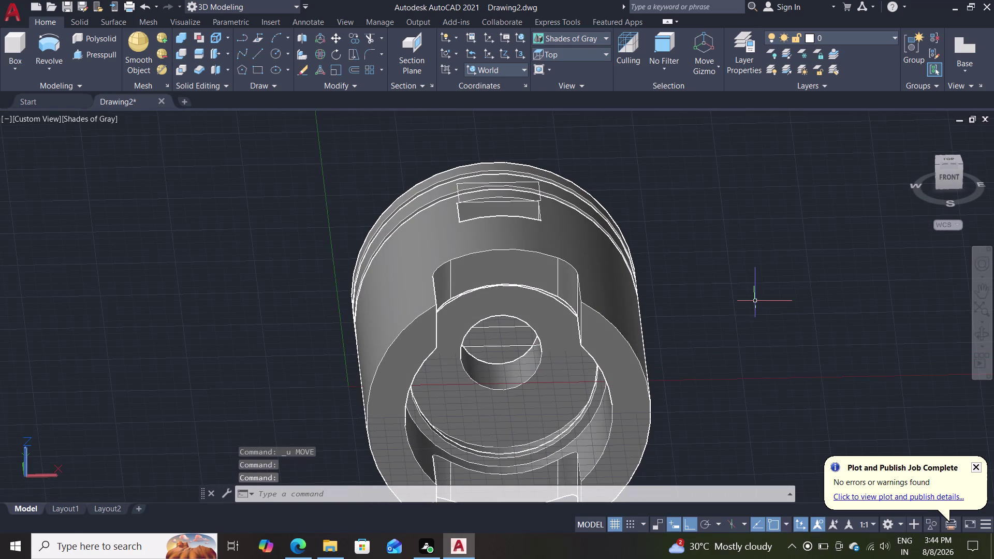
key(c)
key(Return)
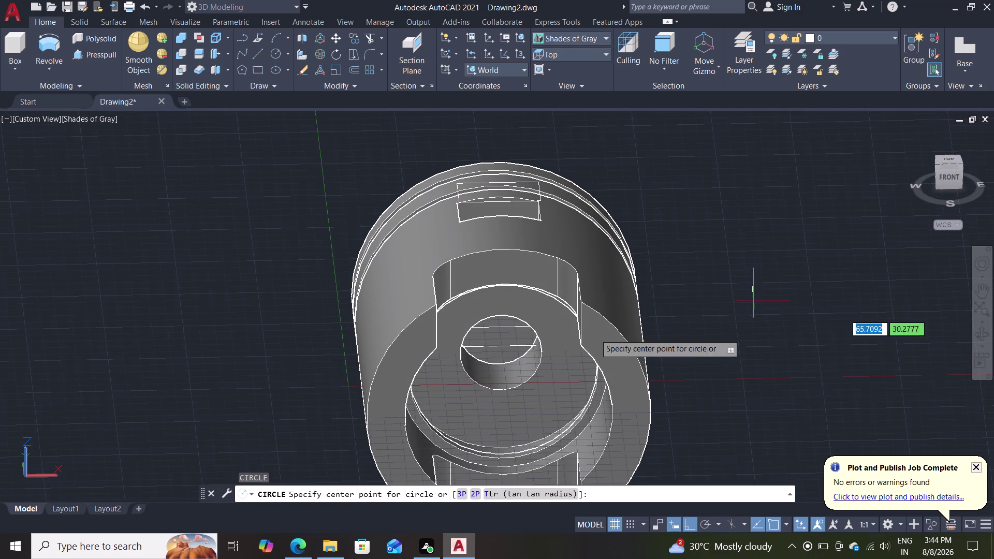
click(497, 336)
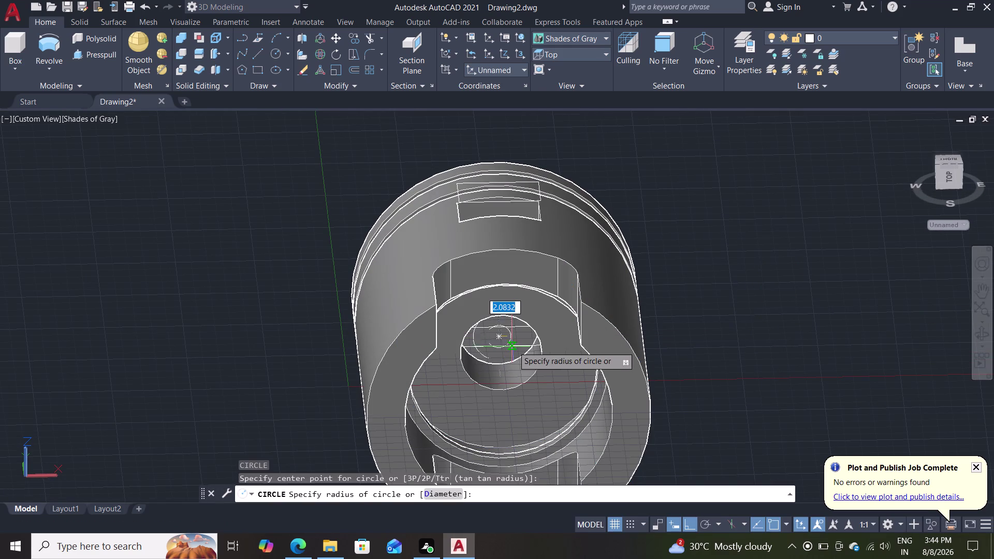
key(Escape)
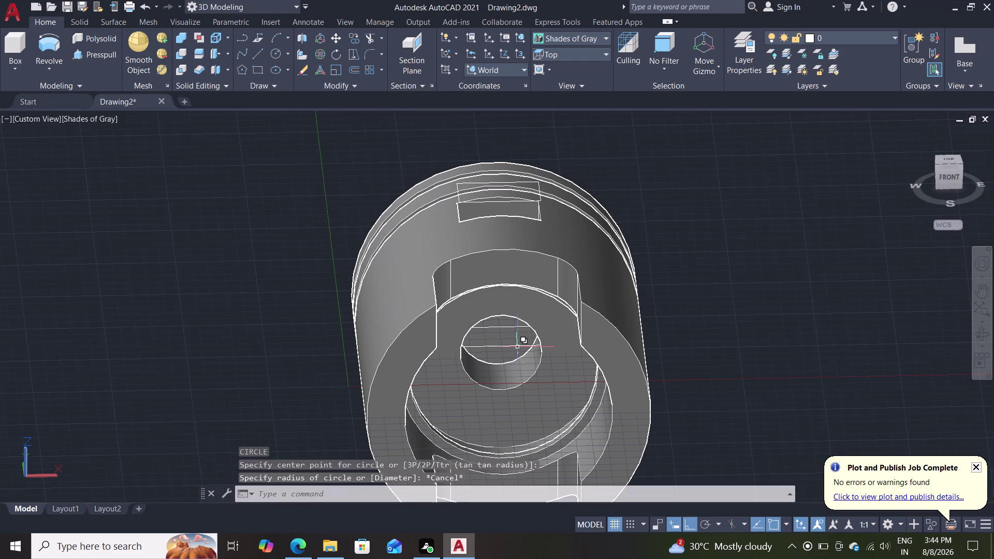
key(u)
text(c)
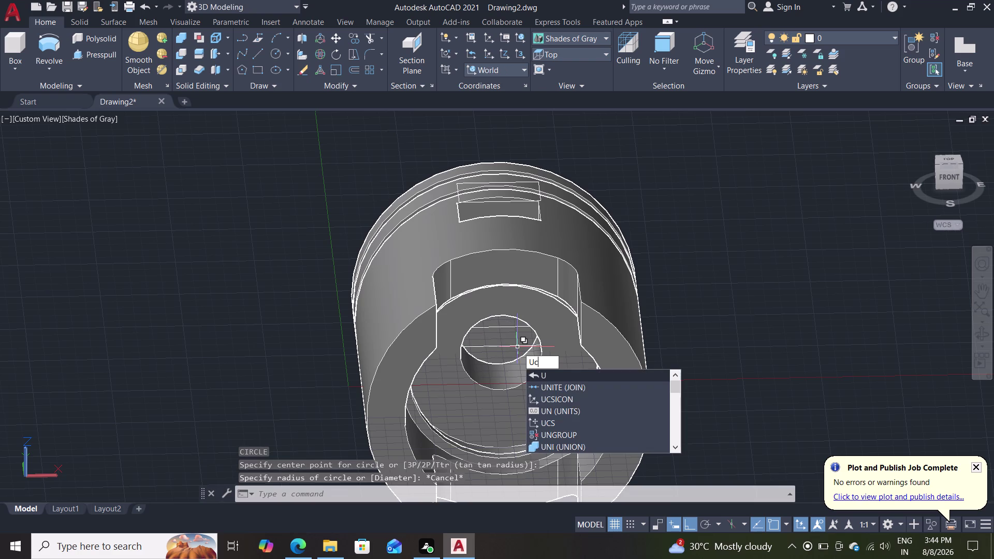
text(s)
key(Return)
key(Return)
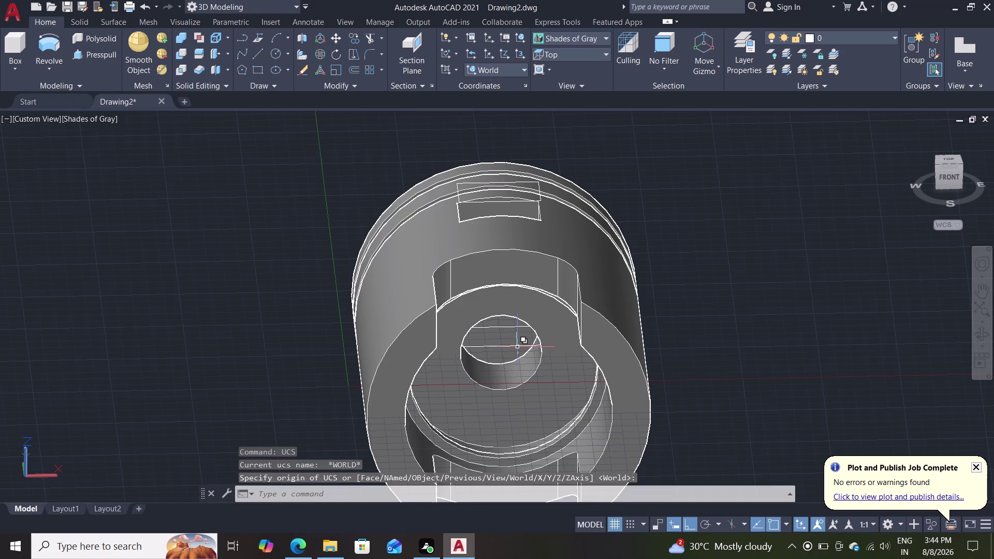
key(c)
key(Return)
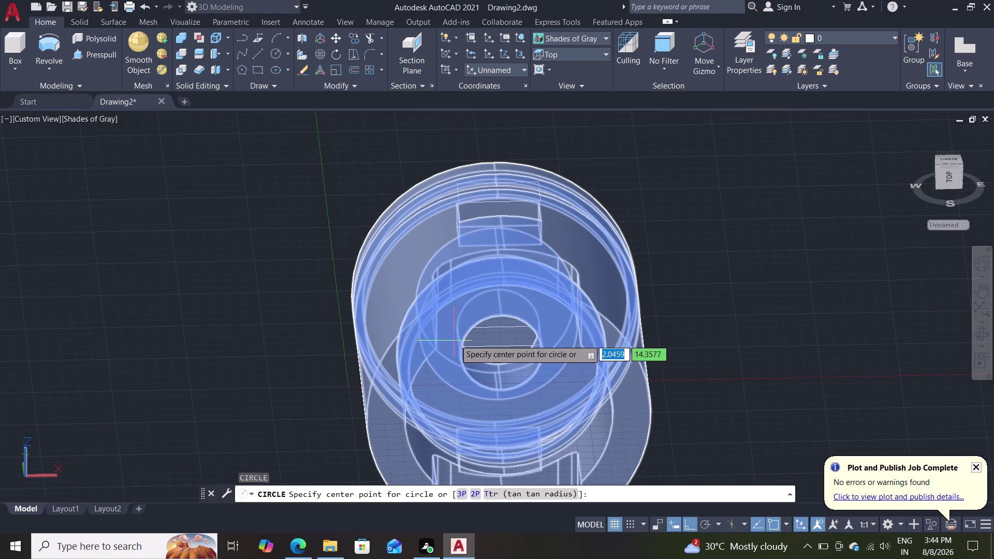
click(498, 339)
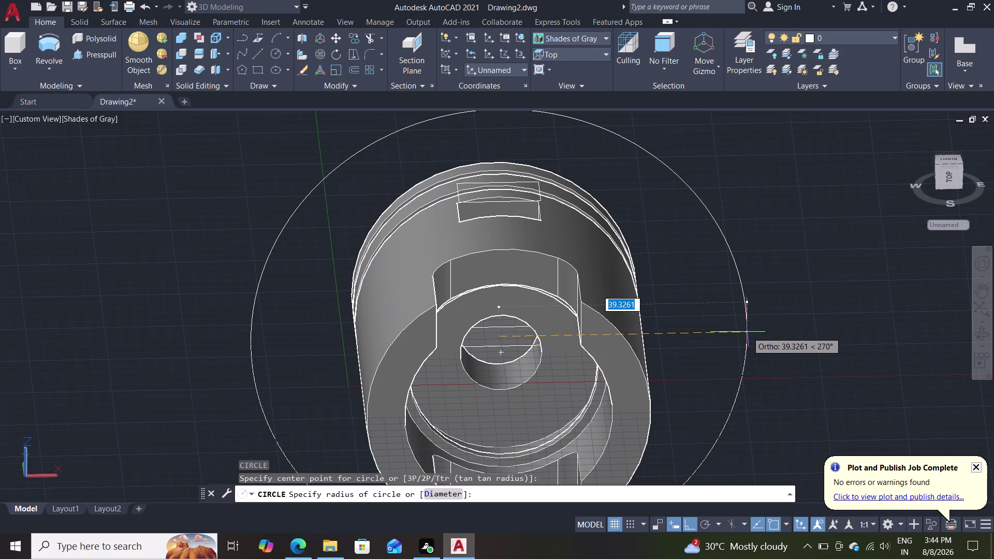
key(Escape)
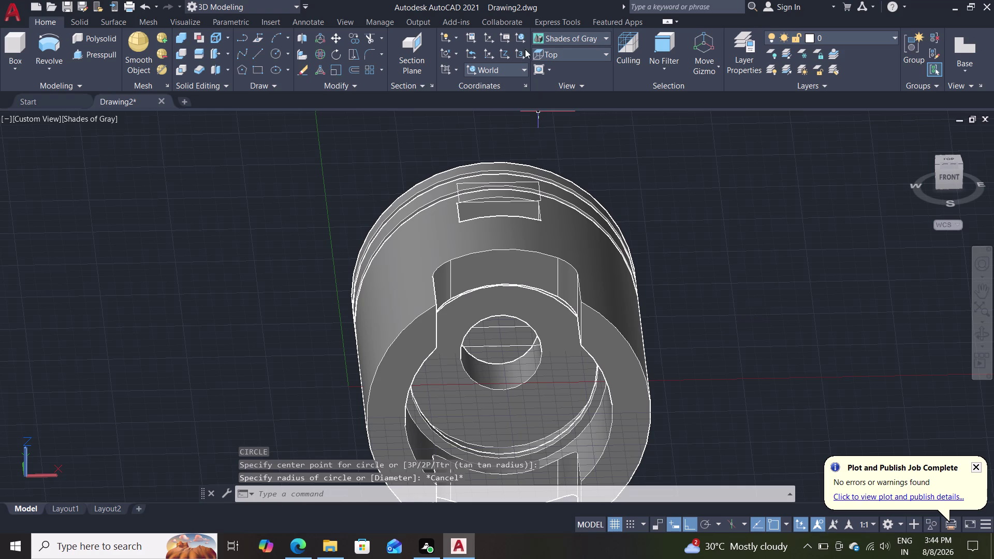
click(558, 50)
click(557, 68)
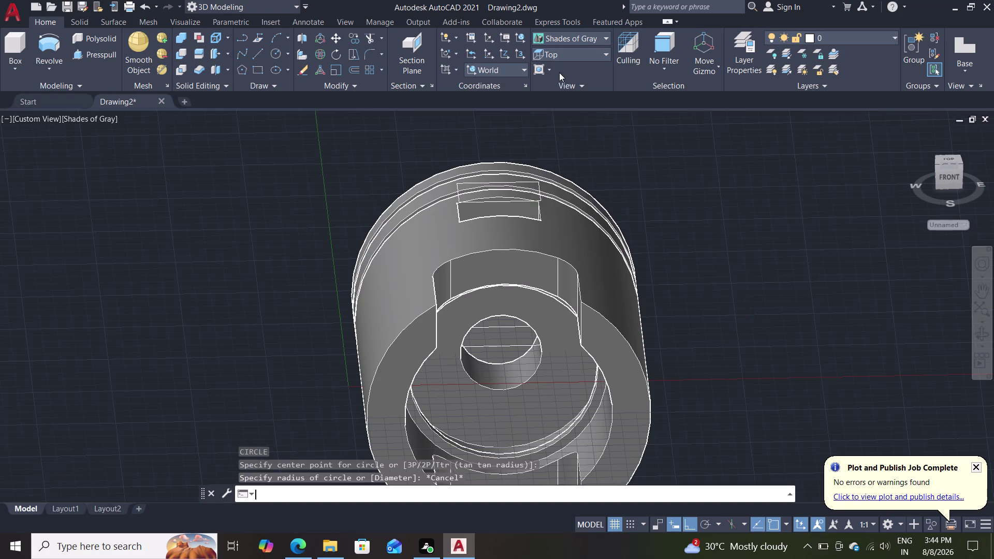
scroll(down, 3)
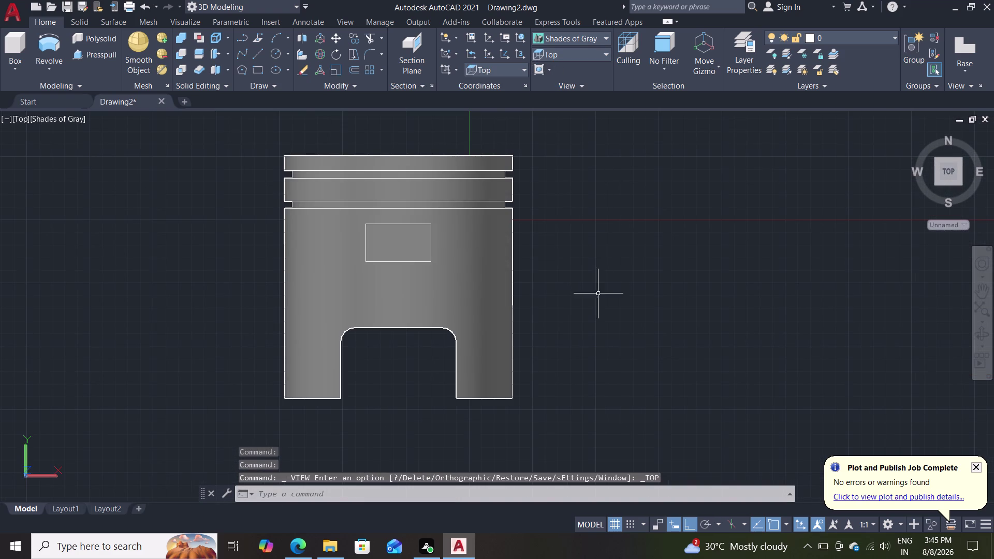
middle_drag(573, 321, 586, 268)
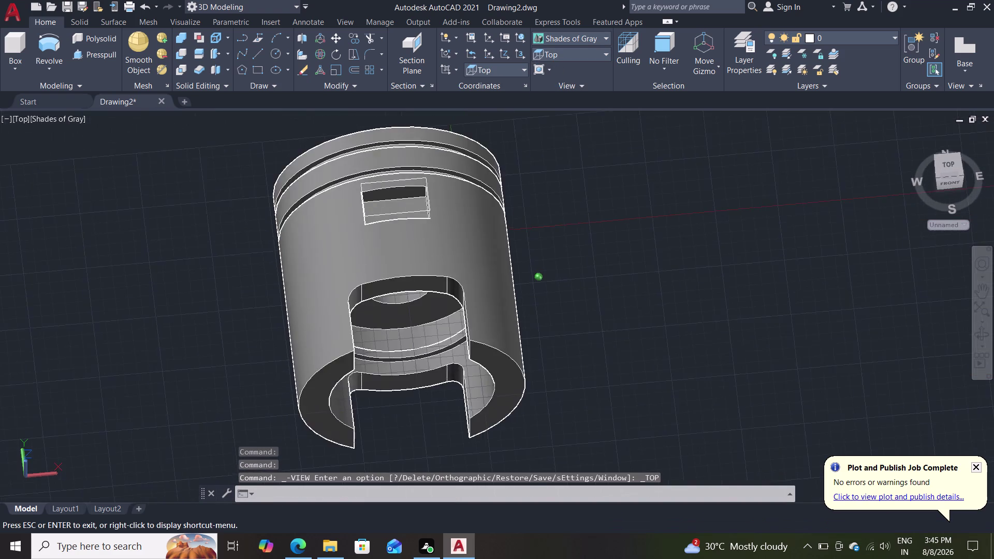
middle_drag(586, 268, 582, 214)
scroll(up, 3)
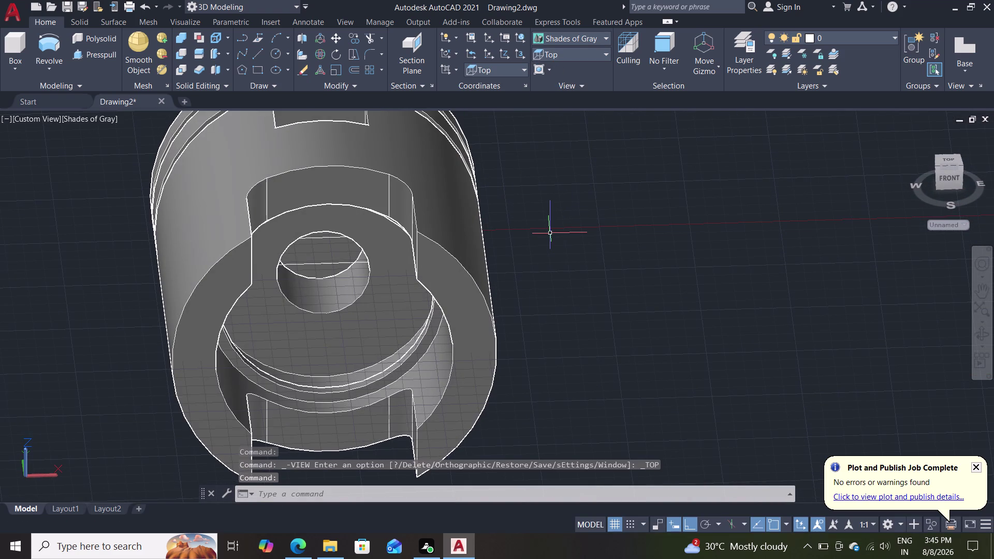
key(c)
key(Return)
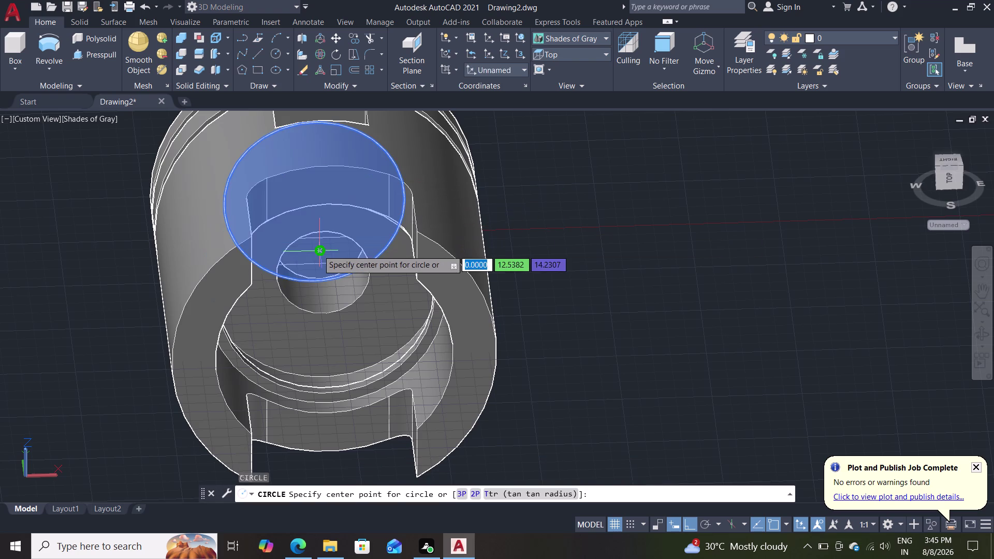
click(317, 250)
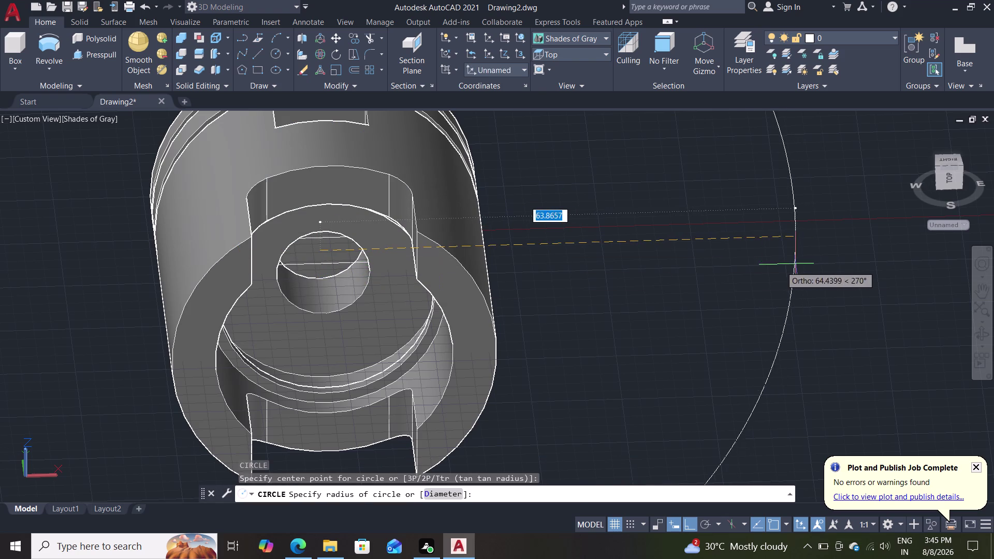
key(Escape)
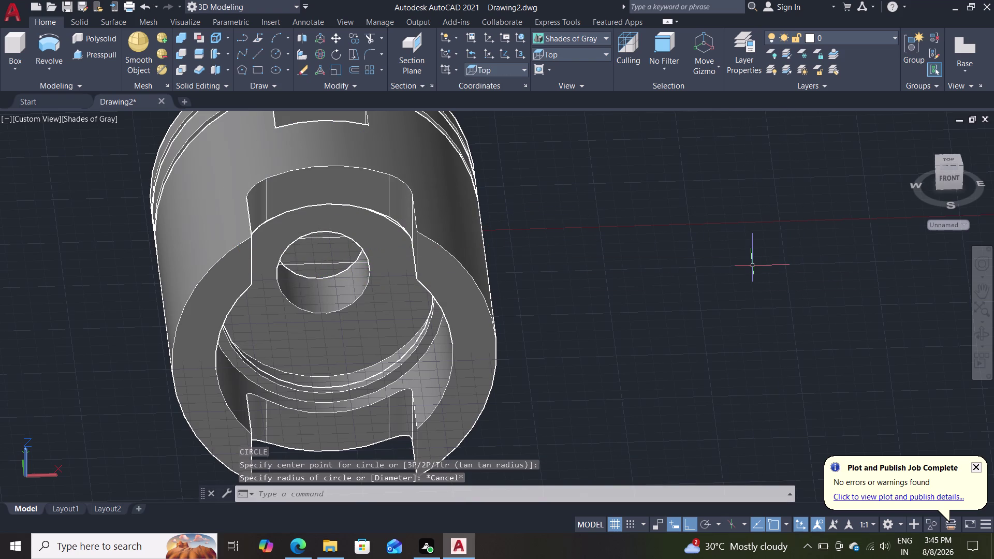
key(u)
text(cs)
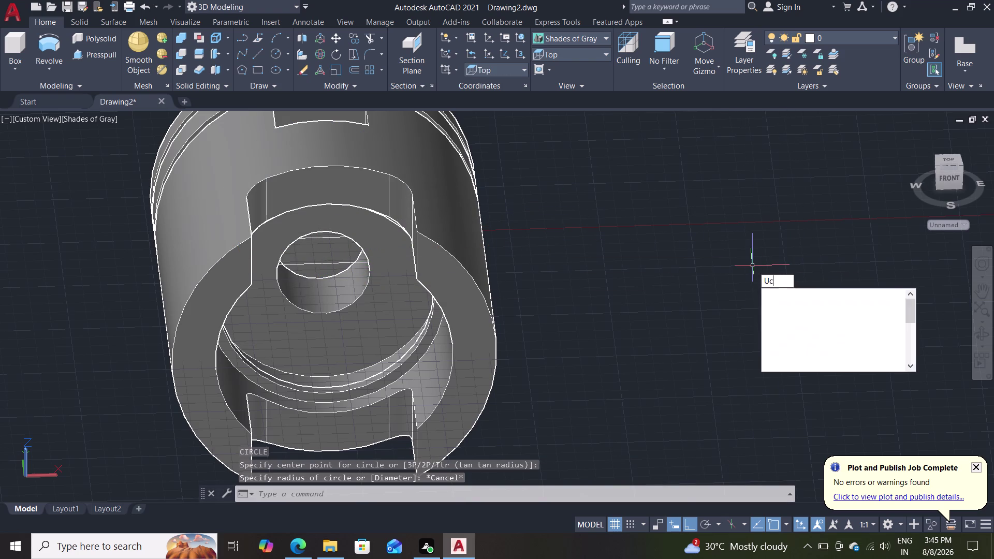
key(Return)
key(Return)
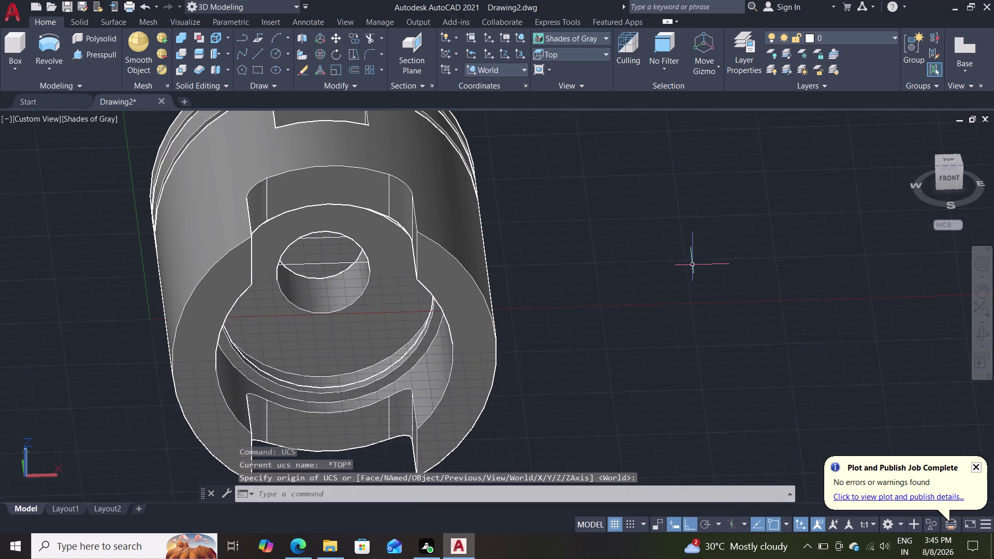
key(c)
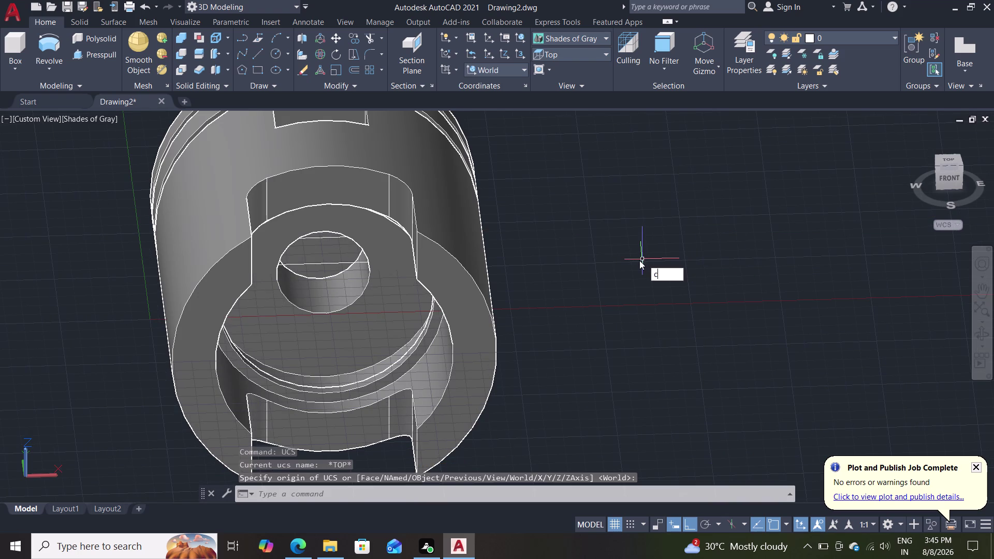
key(Return)
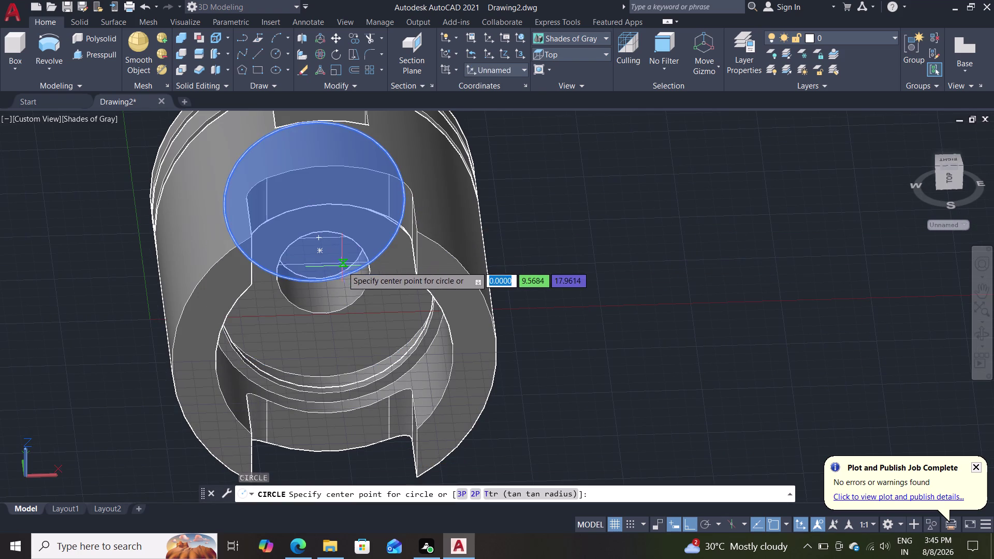
click(323, 249)
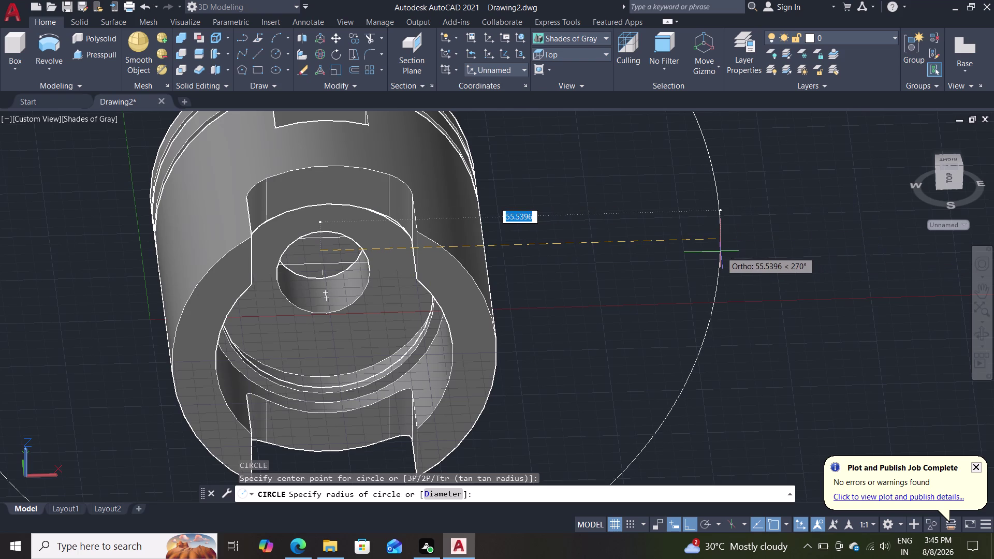
key(Escape)
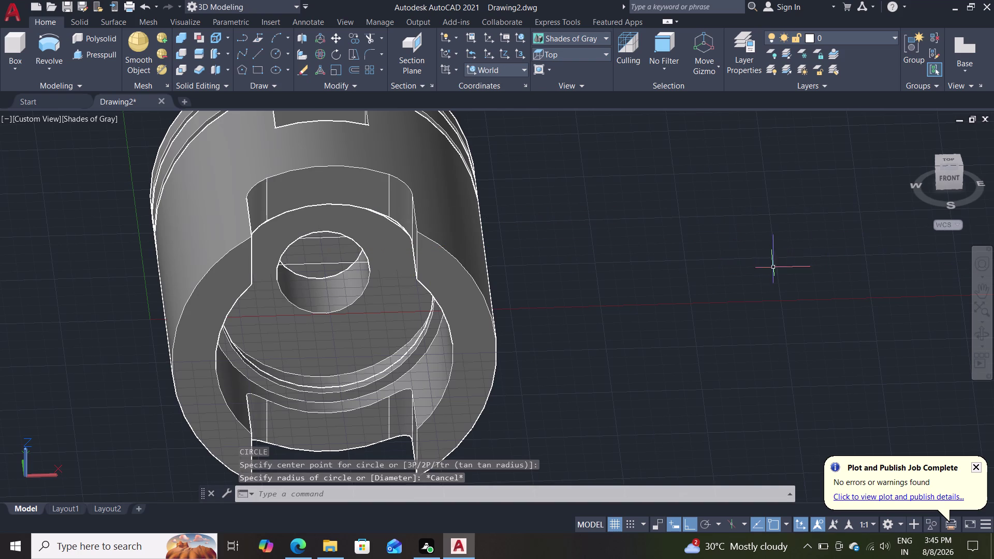
click(570, 49)
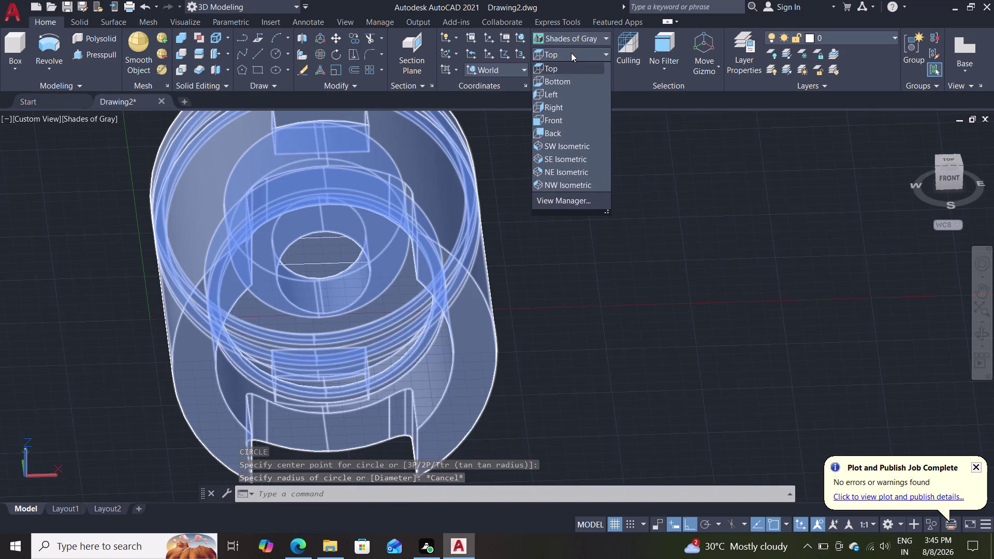
Switch to the Bottom preset view of the piston.
click(570, 86)
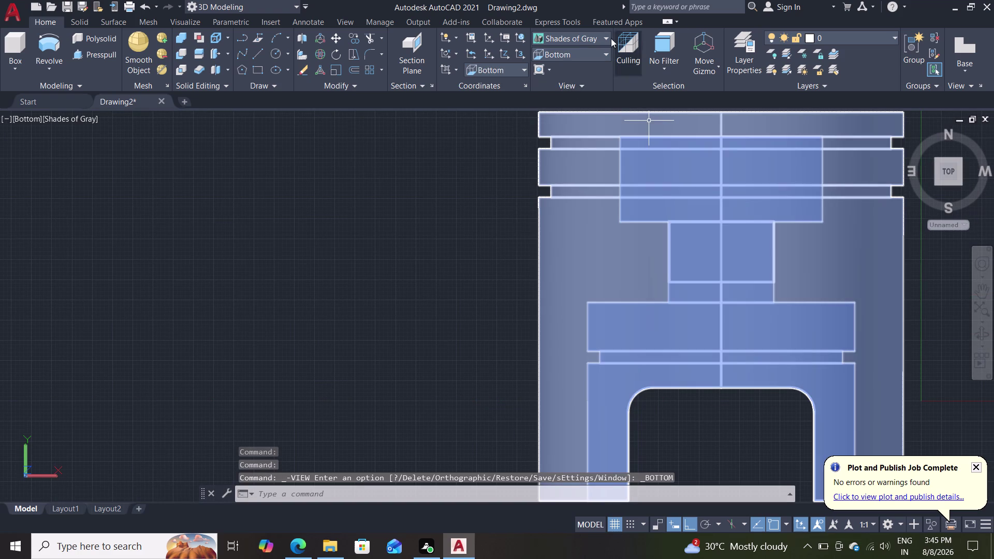
click(587, 52)
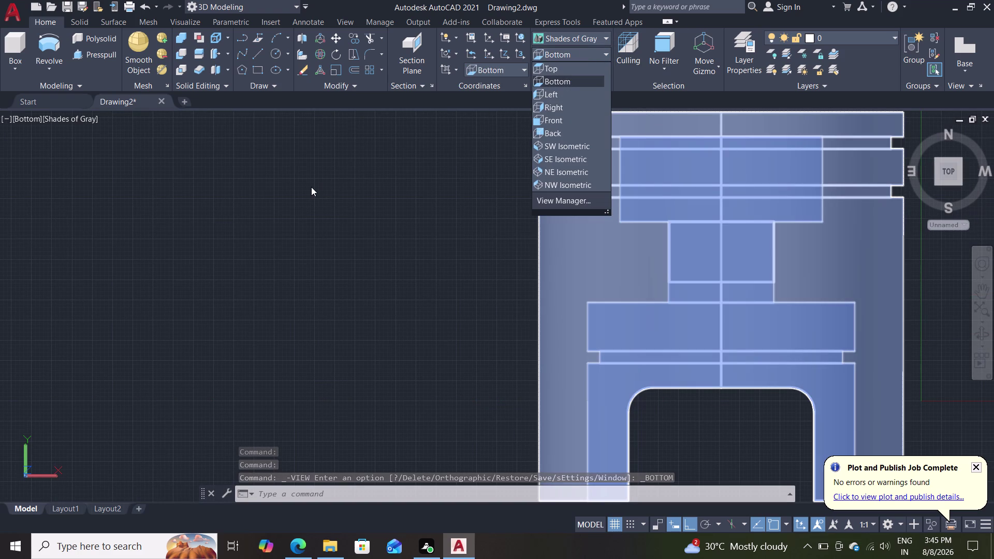
key(Escape)
Start a circle beside the piston, cancel it, and pan closer.
key(c)
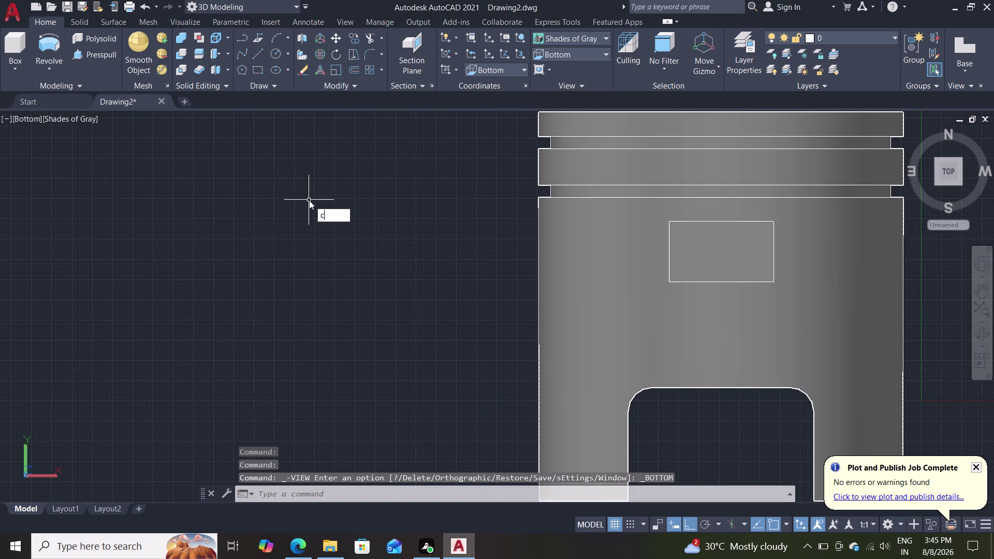
key(Return)
click(220, 232)
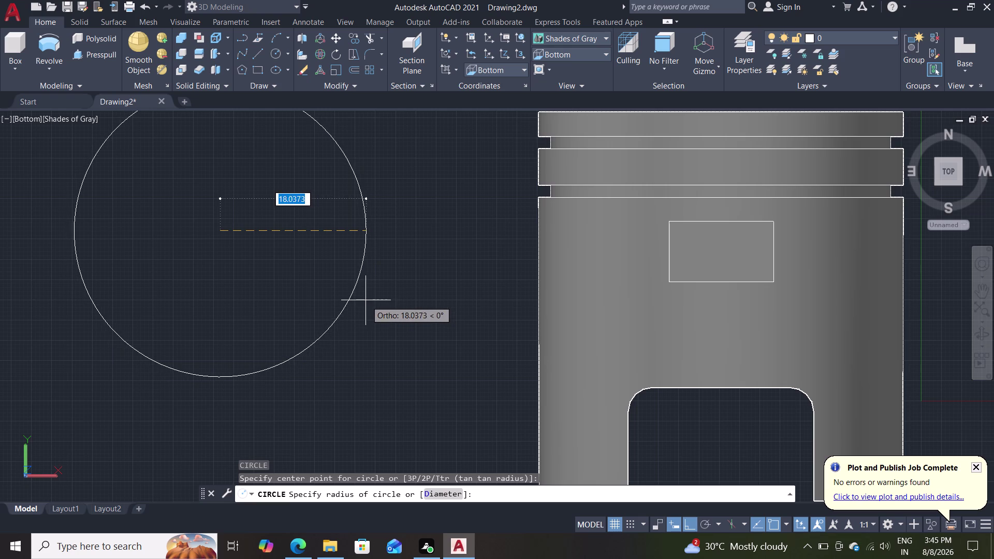
key(Escape)
scroll(down, 3)
scroll(up, 3)
middle_drag(350, 283, 347, 278)
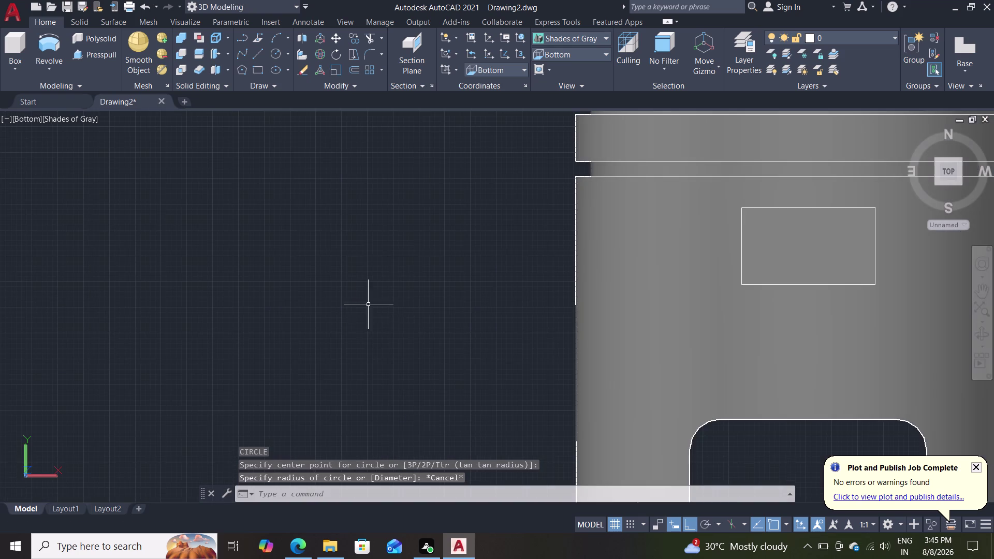
middle_drag(348, 278, 148, 125)
middle_drag(641, 376, 674, 256)
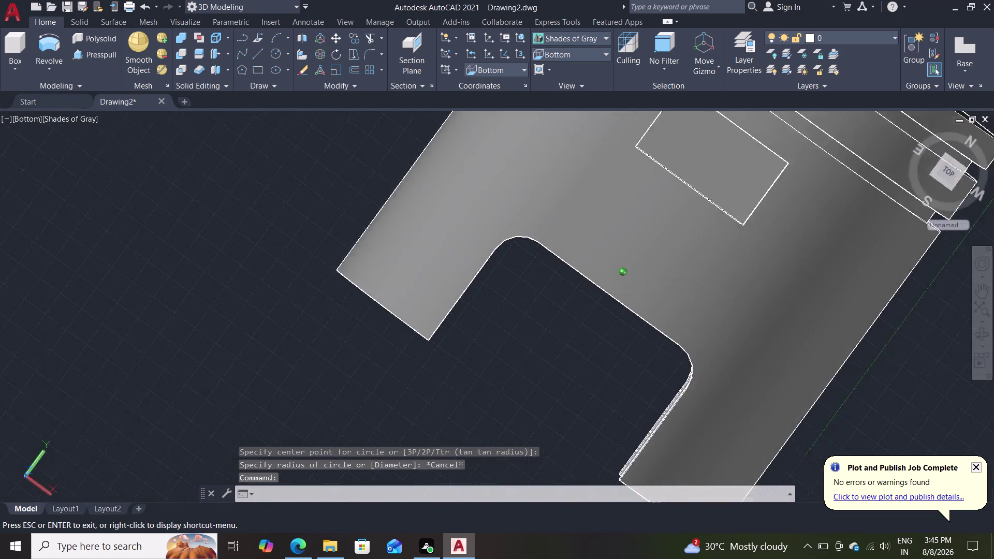
middle_drag(674, 256, 569, 193)
scroll(down, 3)
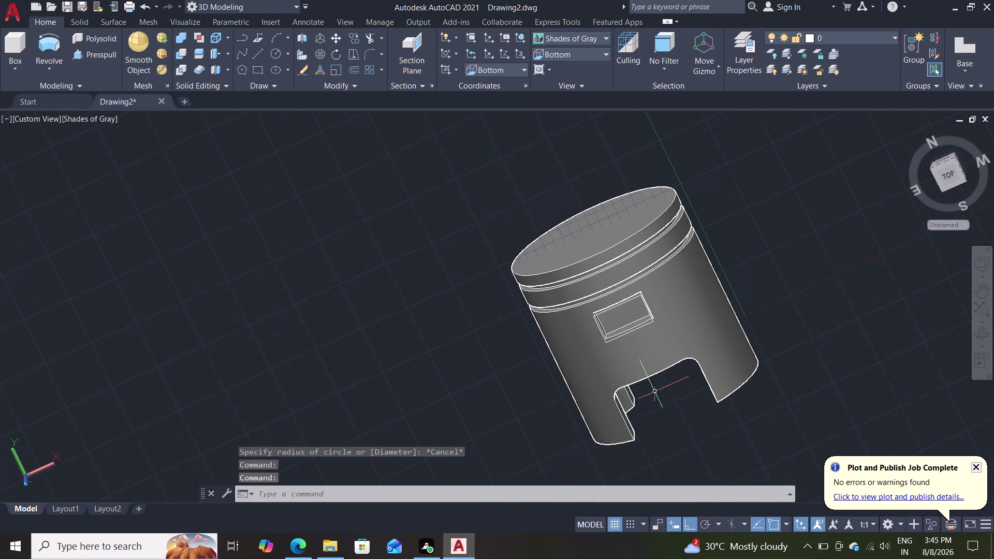
scroll(up, 3)
middle_drag(875, 262, 821, 257)
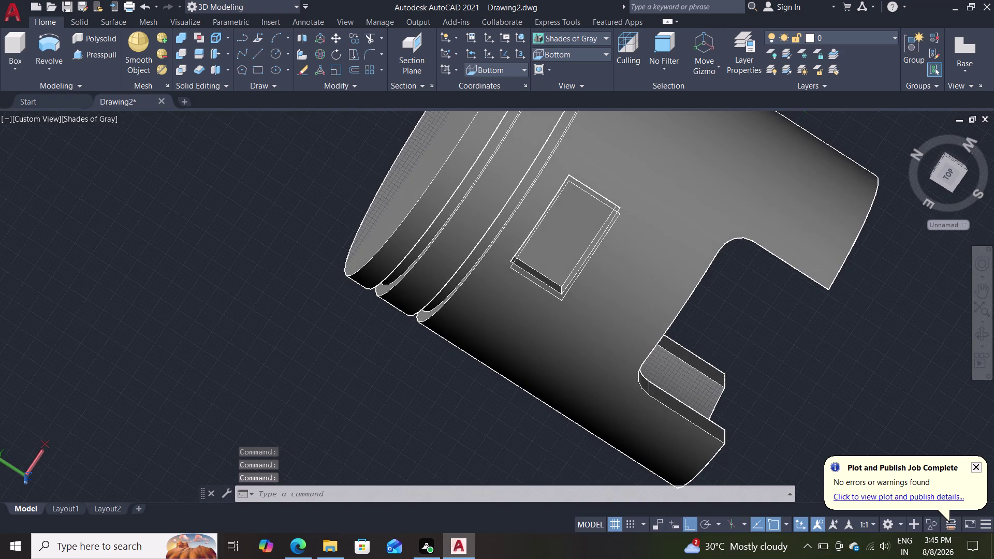
middle_drag(827, 208, 827, 201)
middle_drag(823, 402, 730, 349)
scroll(down, 3)
middle_drag(779, 355, 746, 390)
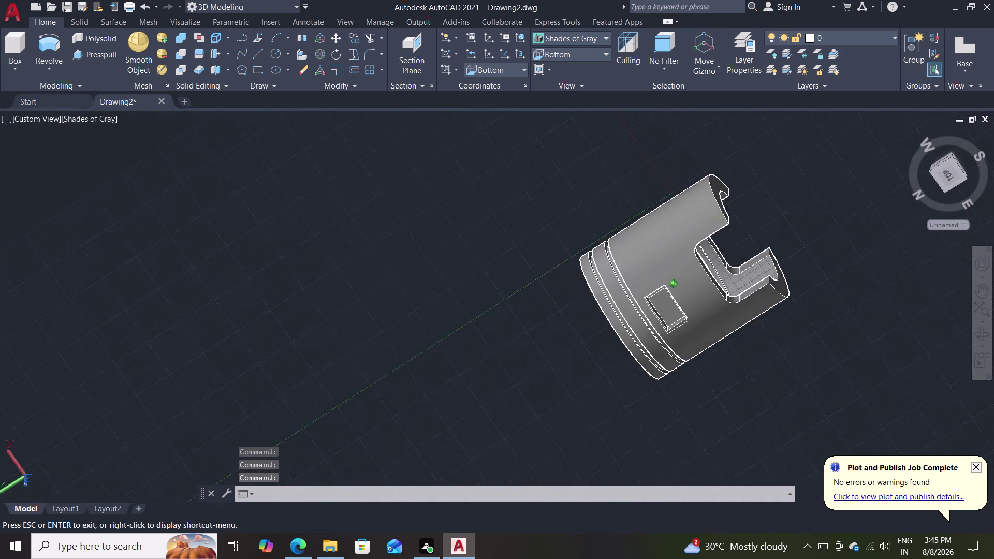
middle_drag(746, 391, 641, 370)
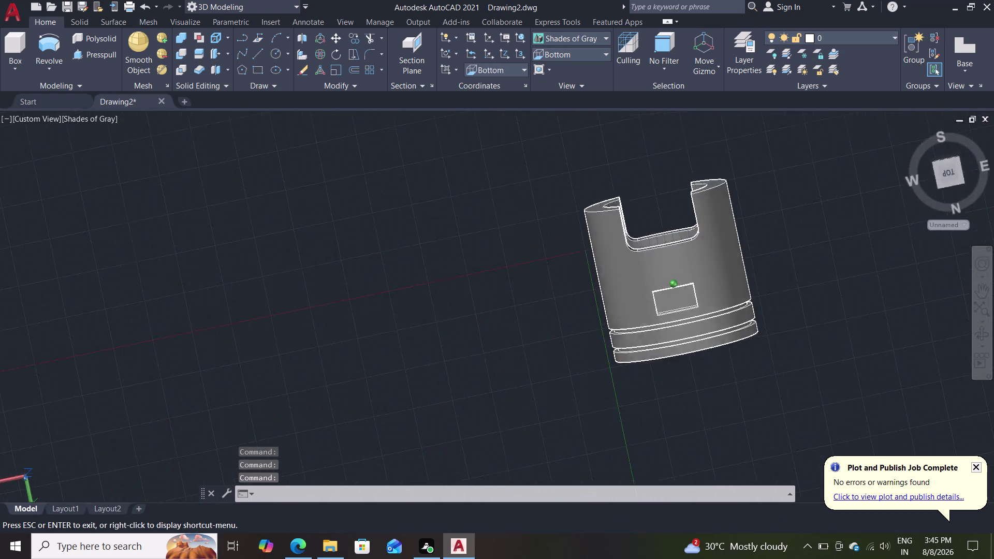
middle_drag(641, 370, 903, 308)
scroll(up, 3)
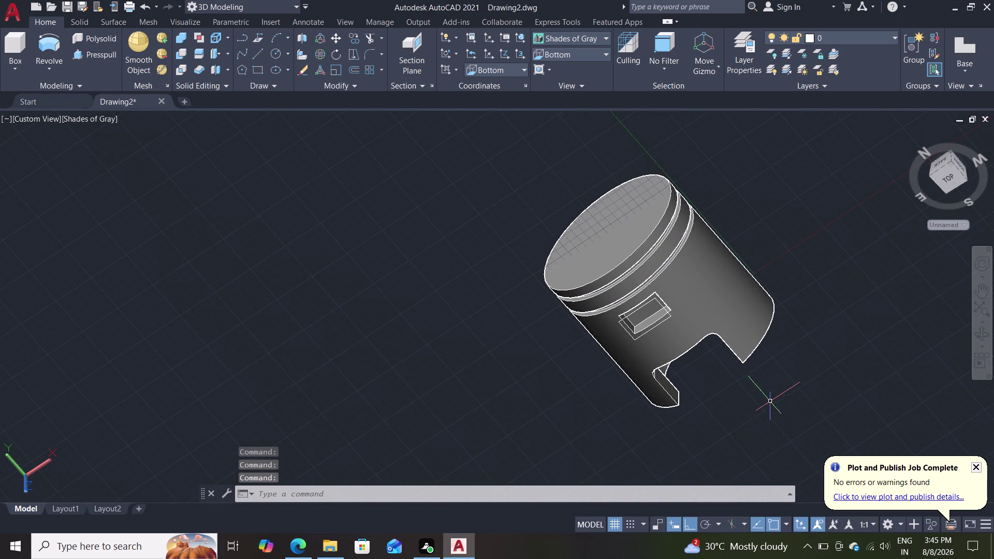
scroll(down, 3)
scroll(up, 3)
middle_drag(707, 408, 637, 367)
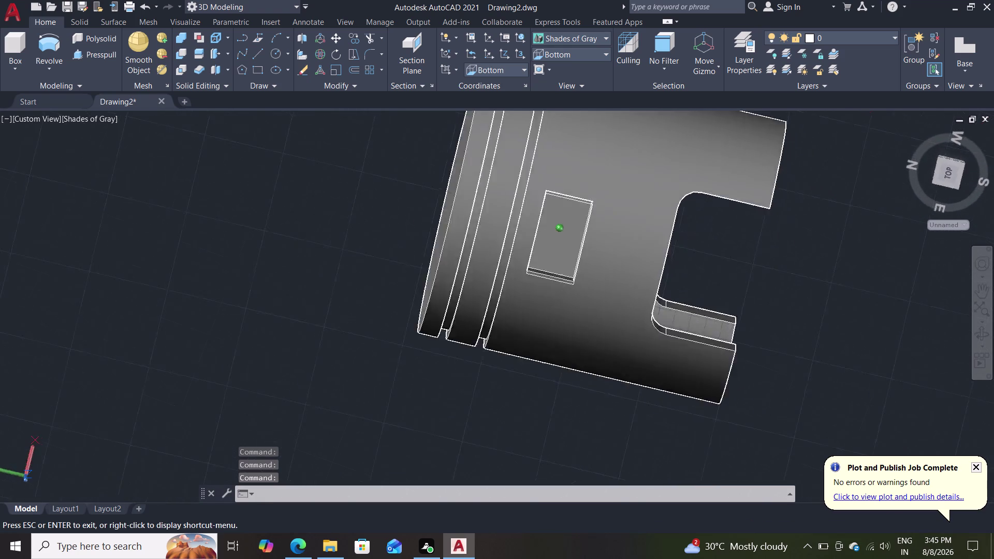
middle_drag(637, 366, 420, 384)
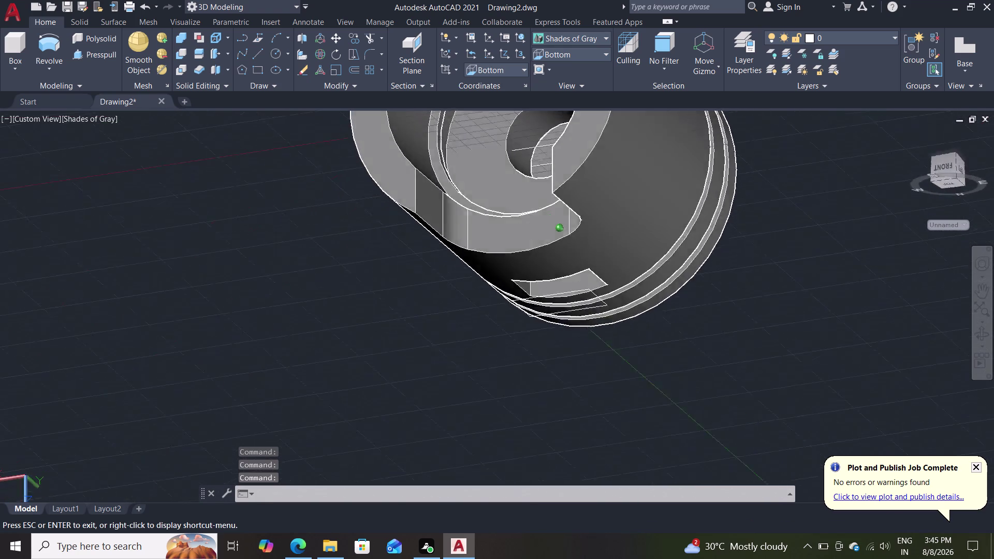
middle_drag(420, 384, 438, 455)
middle_drag(796, 213, 808, 250)
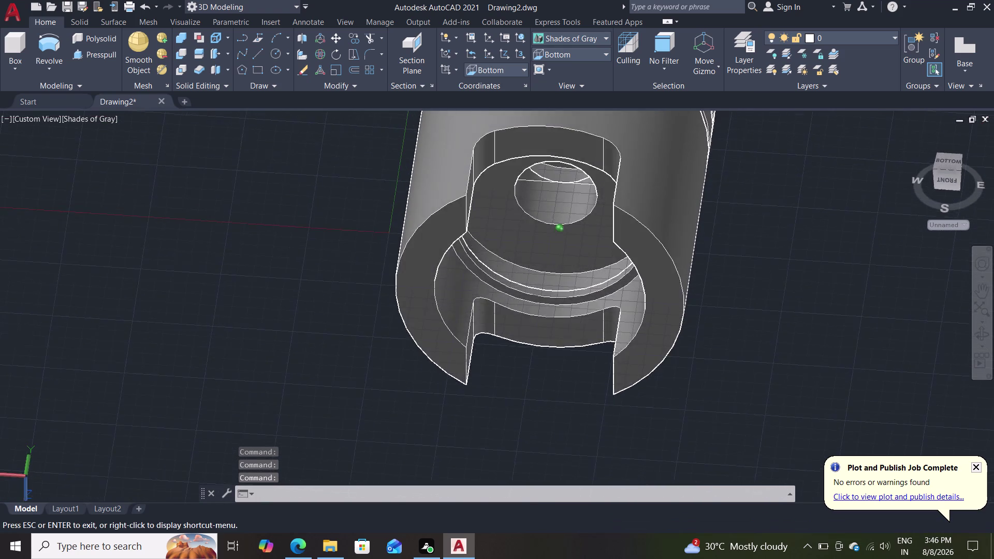
middle_drag(807, 250, 807, 210)
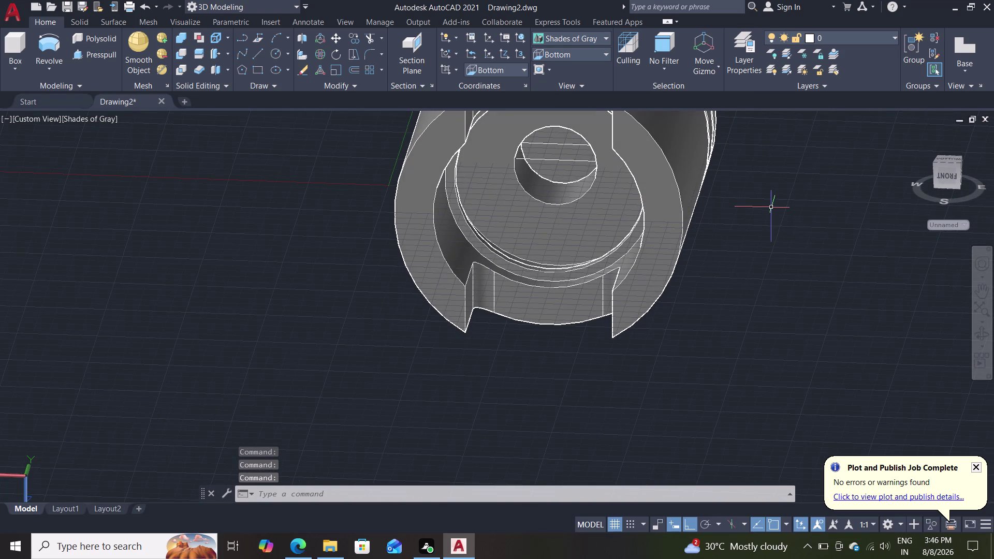
middle_drag(774, 207, 770, 303)
scroll(down, 3)
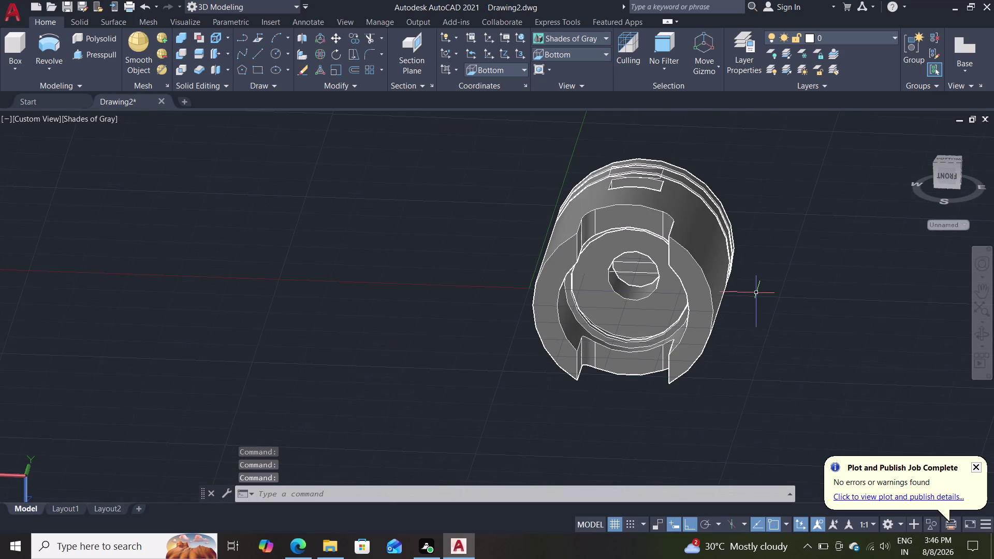
scroll(up, 3)
key(c)
key(Return)
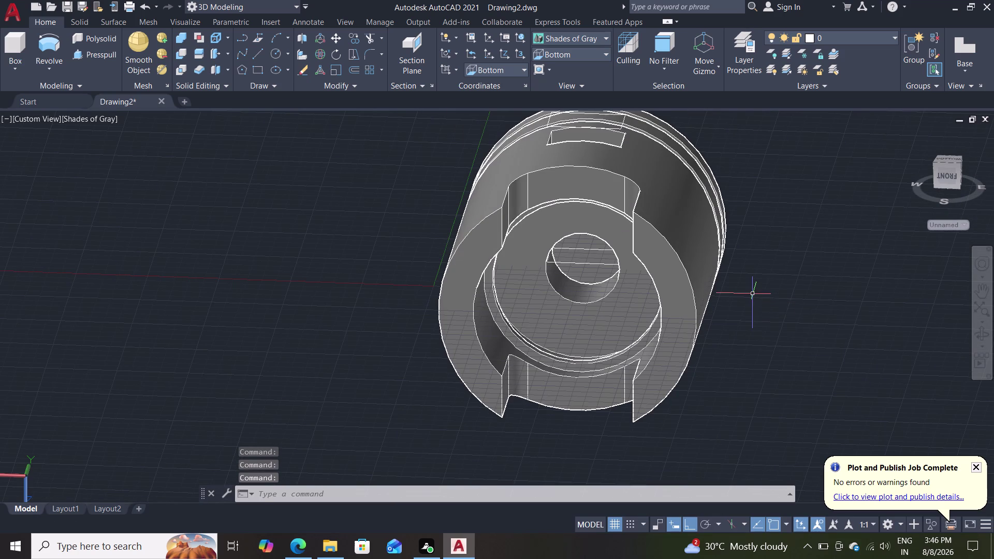
click(587, 257)
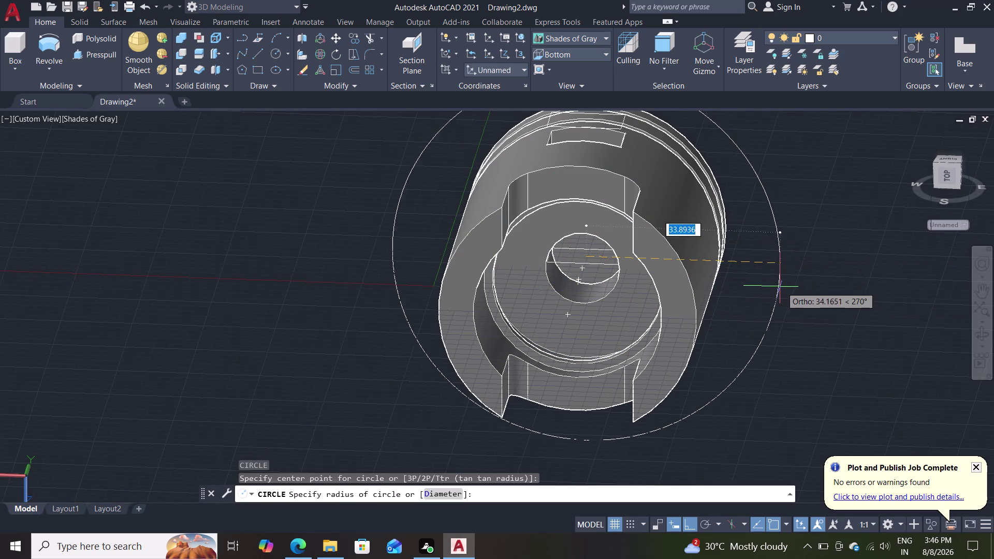
key(Escape)
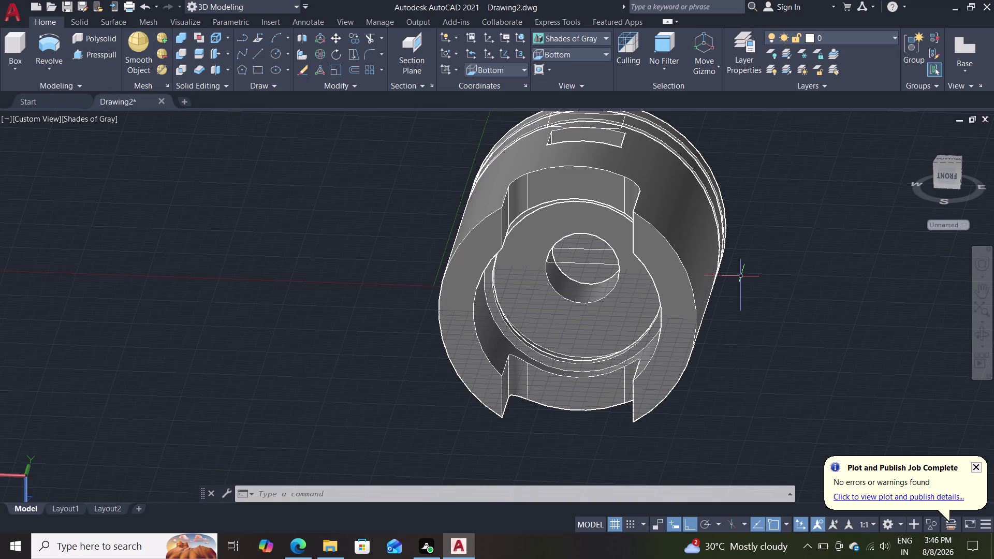
click(568, 48)
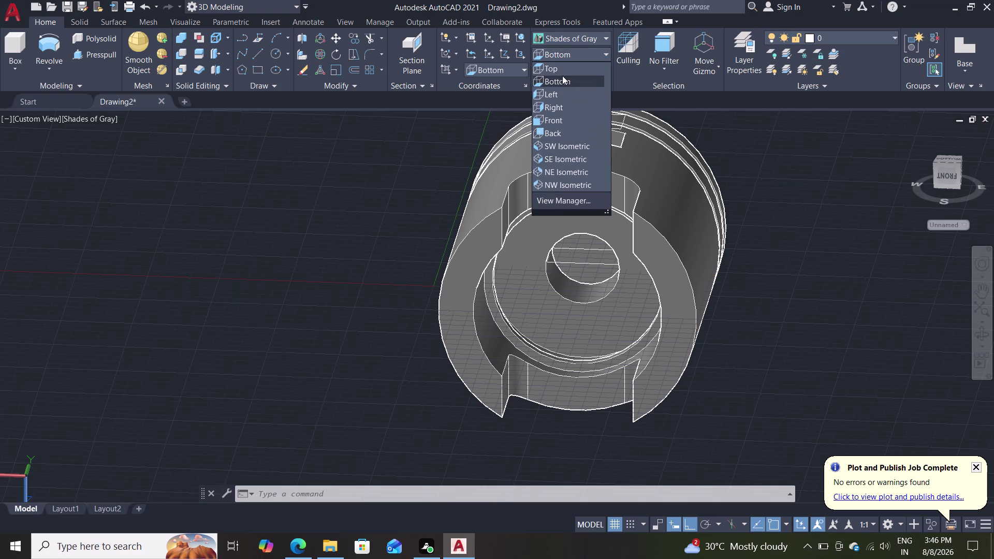
Show the piston from the Top preset view in 2D Wireframe visual style.
click(572, 69)
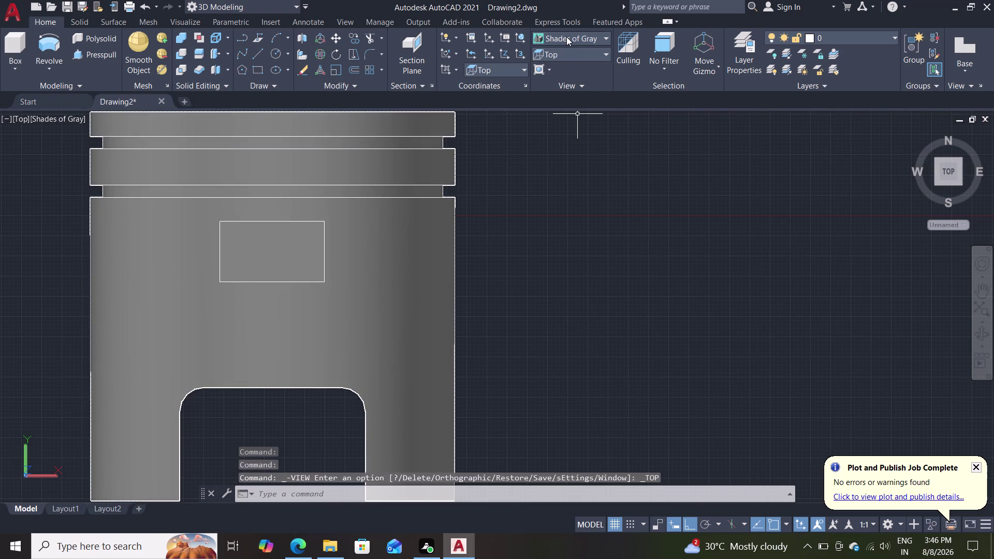
click(566, 37)
double_click(571, 74)
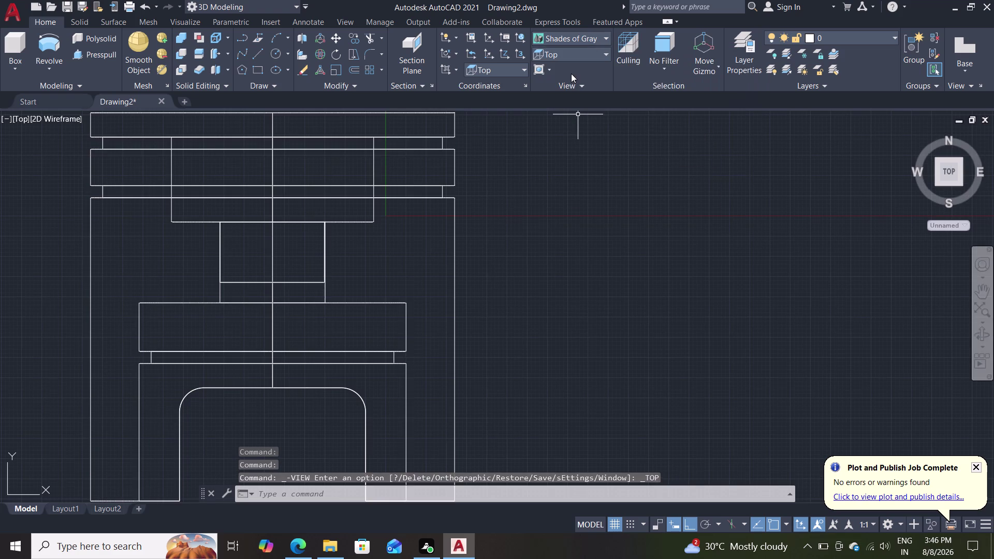
key(c)
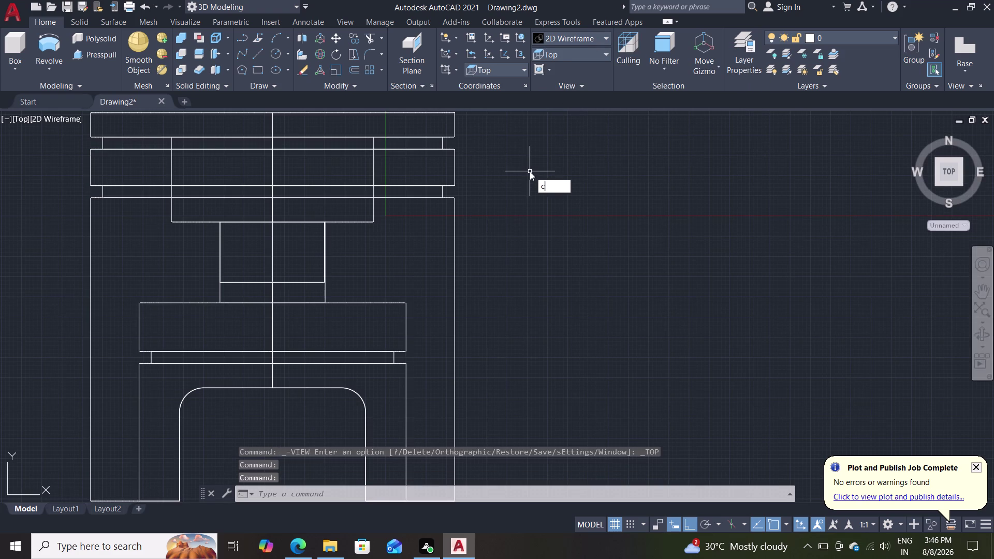
key(Return)
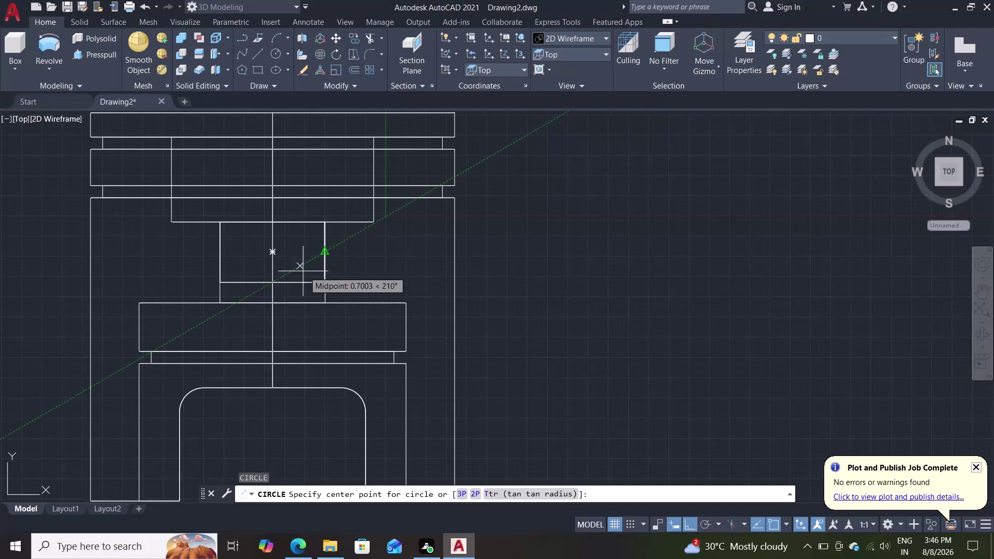
Draw a radius-2.5 circle centred inside the small rectangle on the top view.
double_click(274, 252)
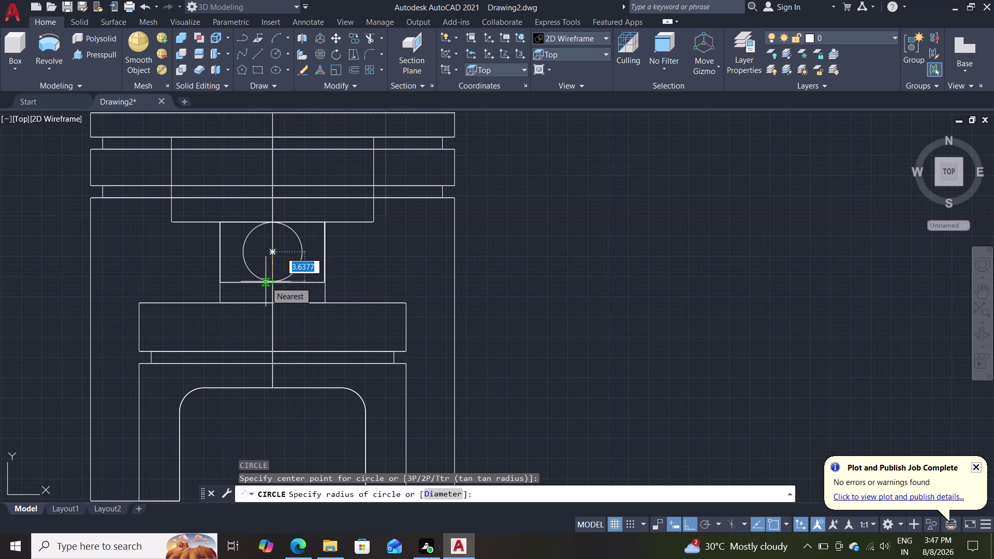
text(2.5)
key(Return)
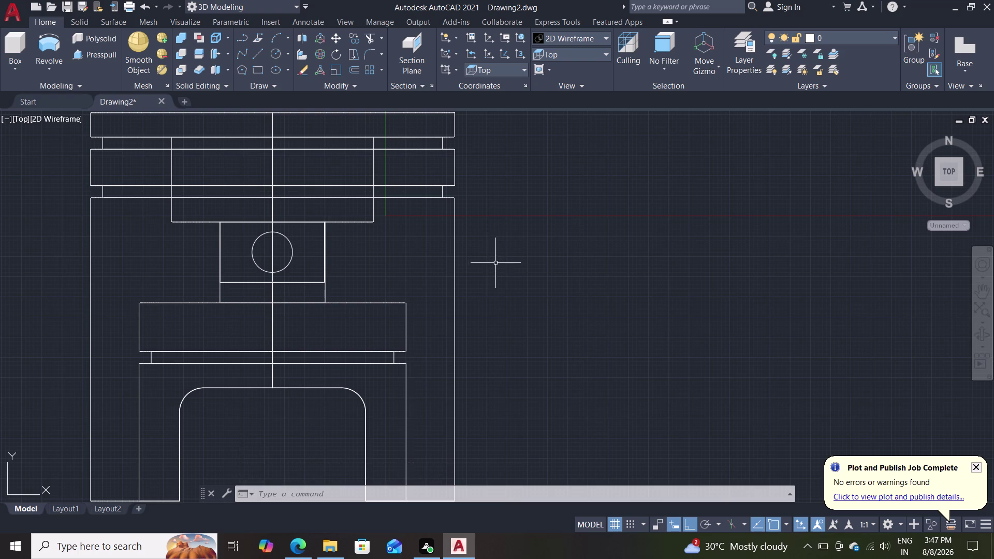
middle_drag(546, 316, 551, 297)
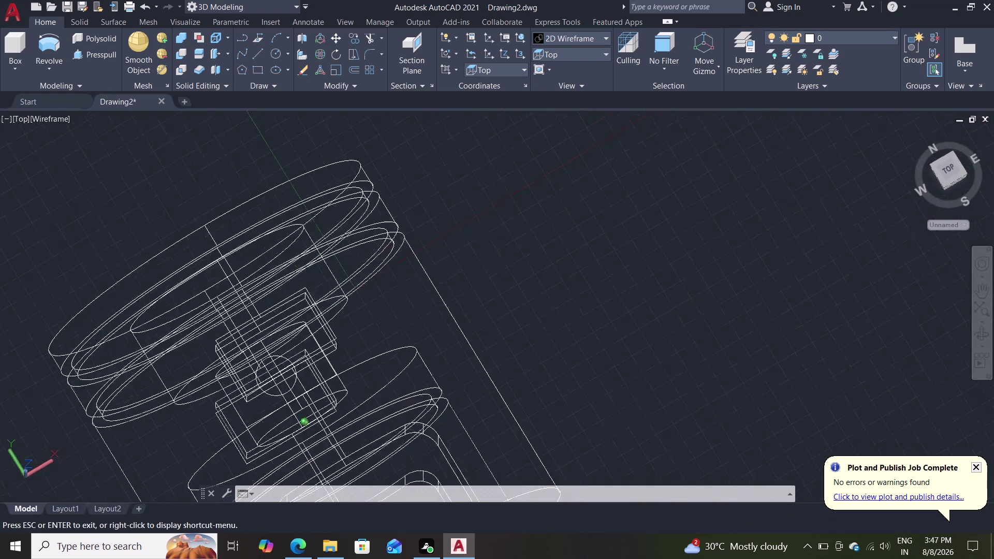
Orbit the view back to the rectangle holding the new circle.
middle_drag(551, 297, 501, 356)
scroll(down, 3)
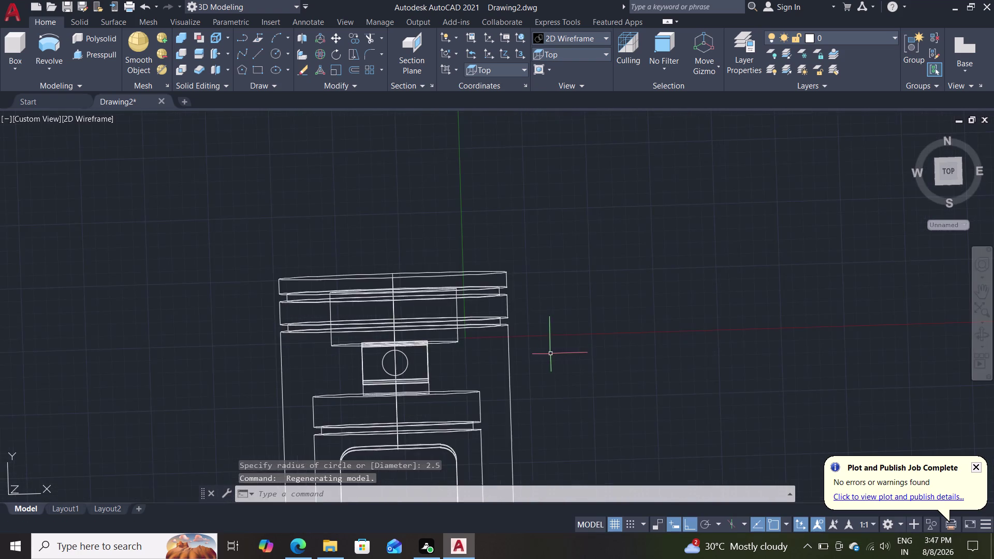
scroll(up, 3)
middle_drag(556, 374, 620, 272)
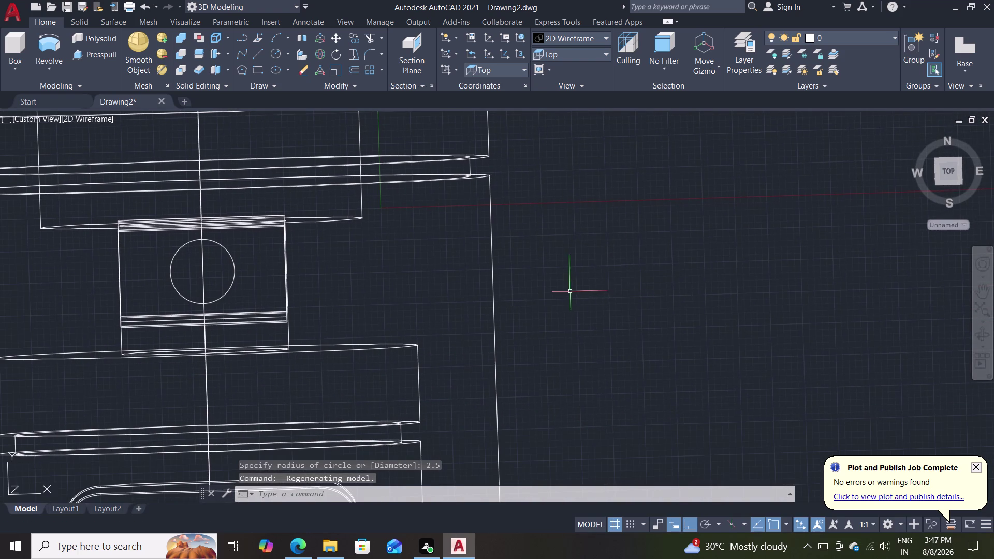
key(p)
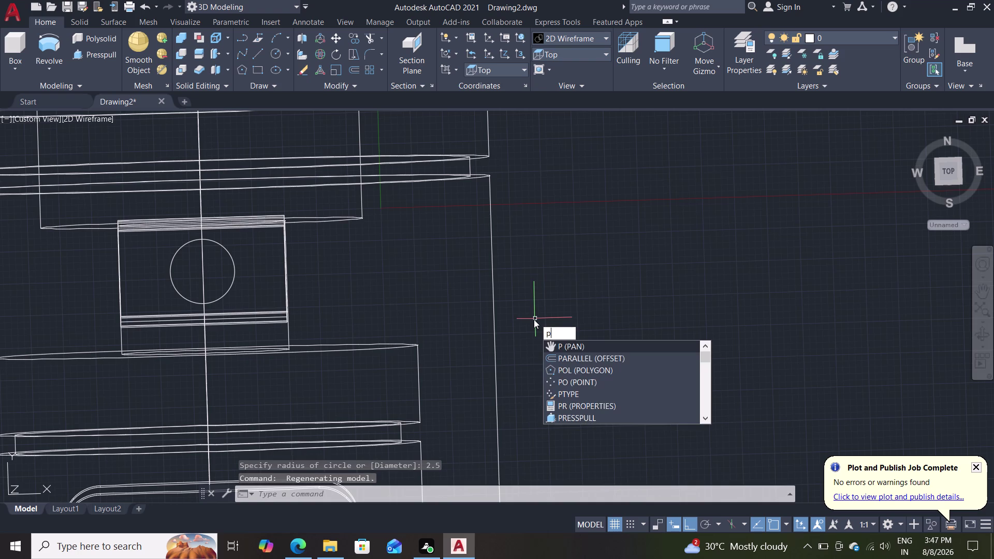
key(Escape)
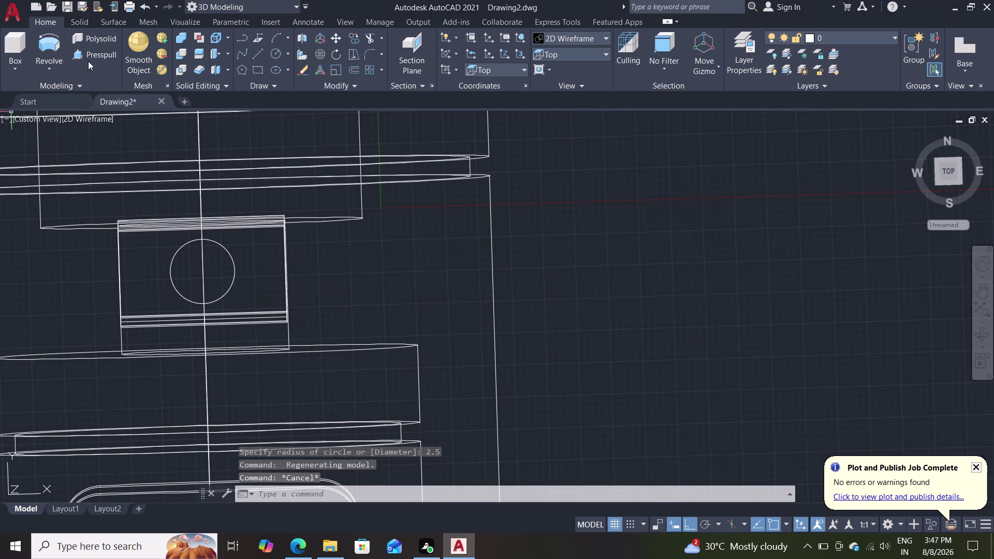
Press-pull the 2.5-radius circle into a solid cylinder through the piston.
click(95, 54)
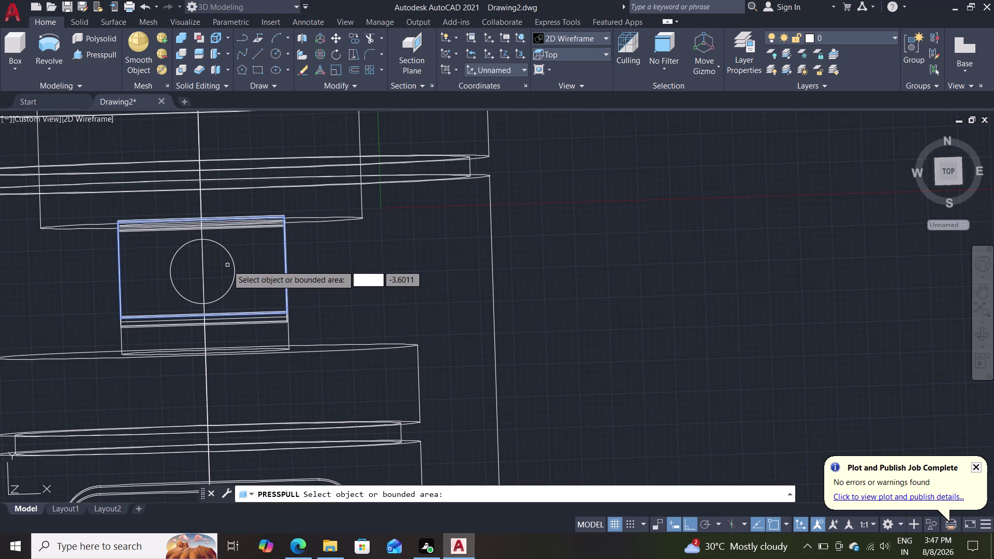
click(234, 263)
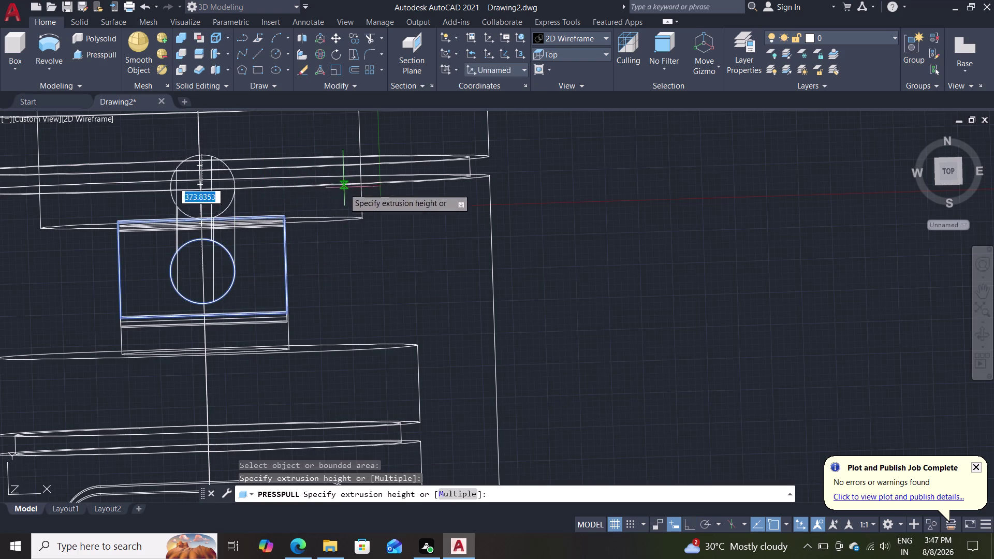
middle_drag(547, 232, 547, 254)
scroll(down, 3)
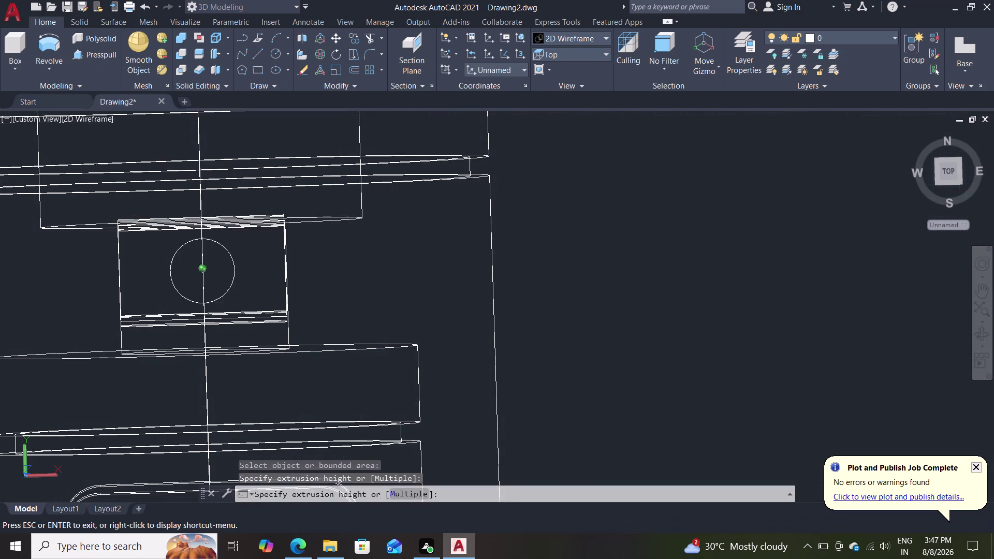
middle_drag(548, 254, 543, 214)
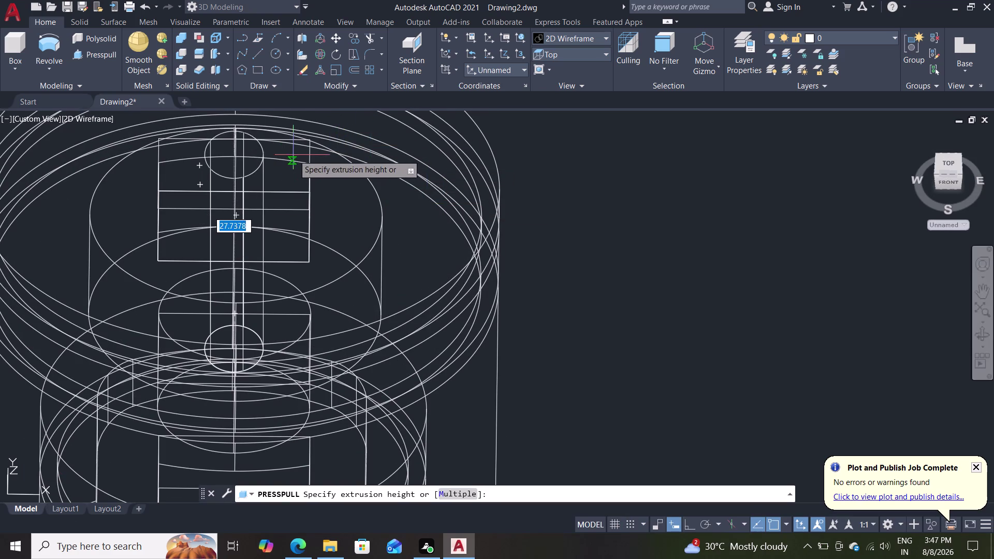
click(323, 128)
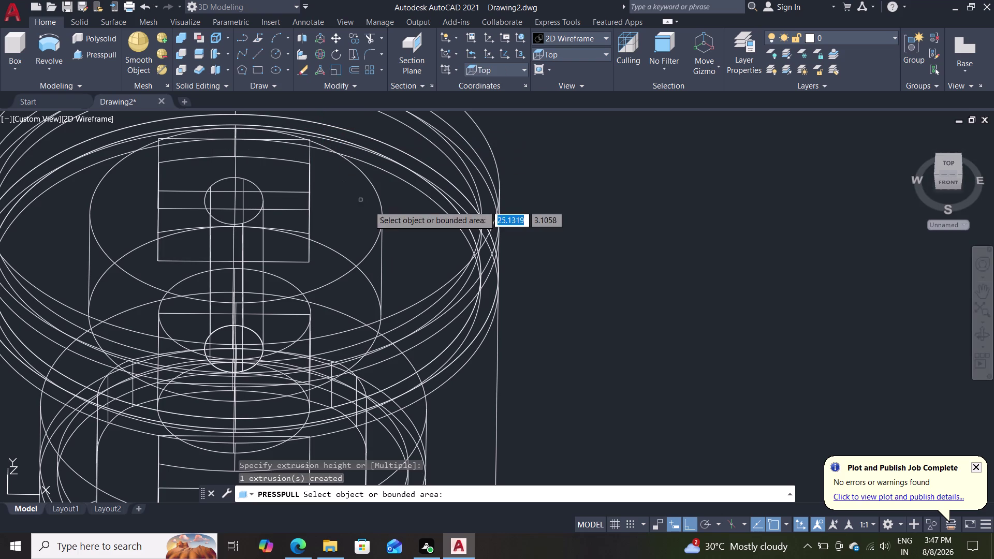
click(579, 55)
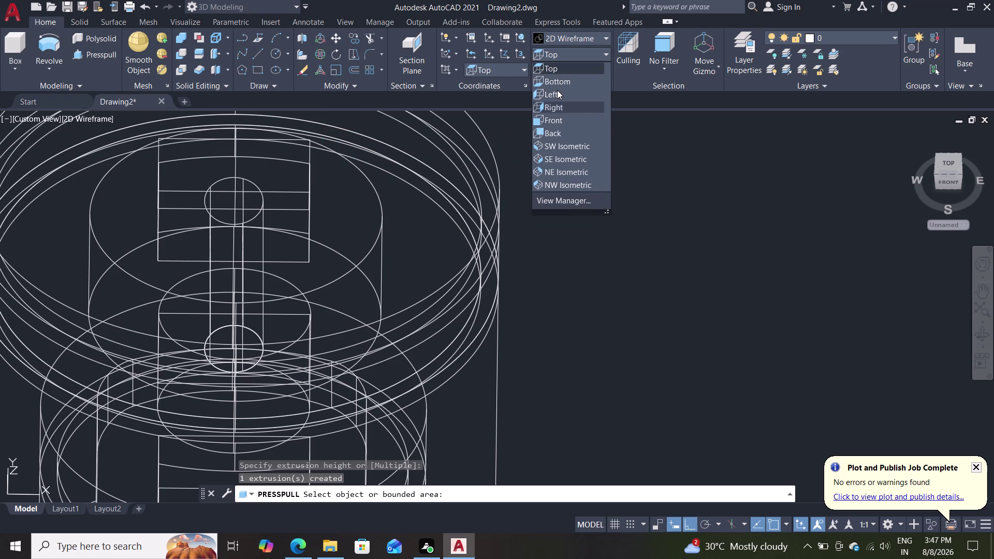
Switch the visual style to Shades of Gray.
click(578, 40)
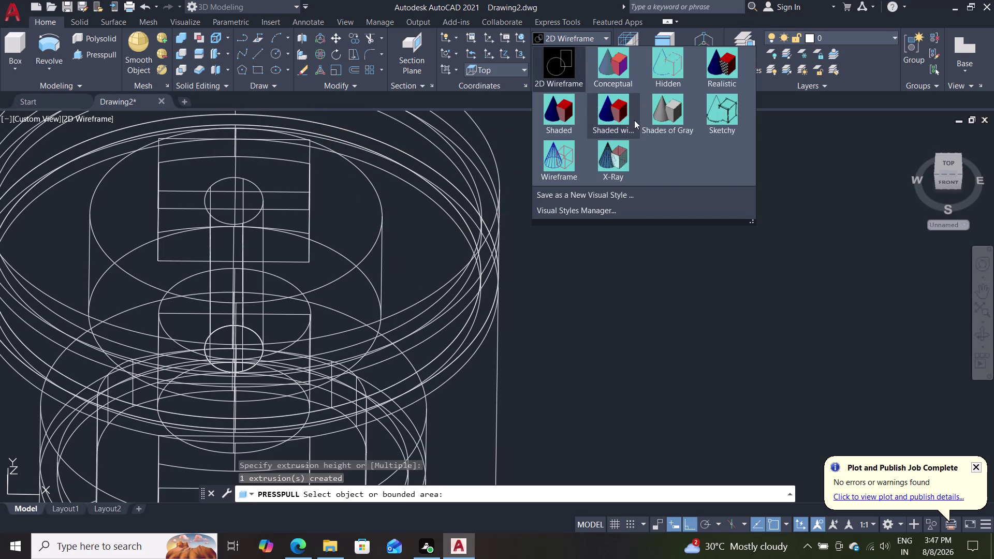
click(660, 117)
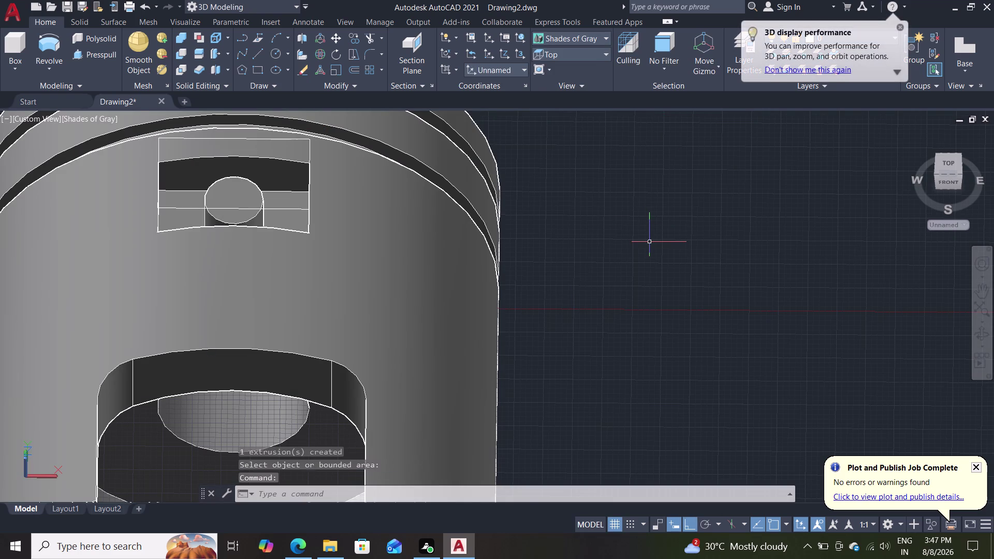
scroll(down, 3)
scroll(up, 3)
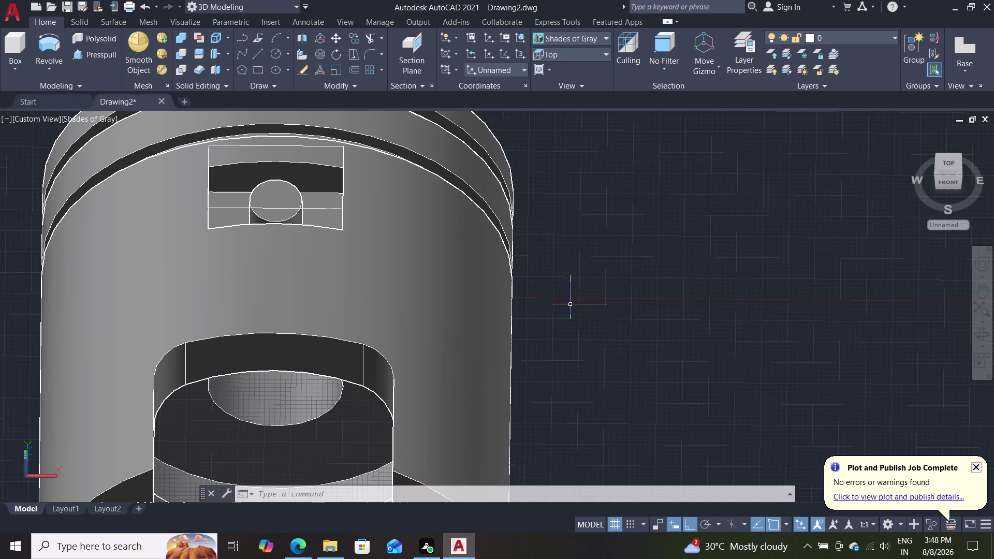
Orbit beneath the piston to inspect the new cylinder.
middle_drag(586, 357, 587, 273)
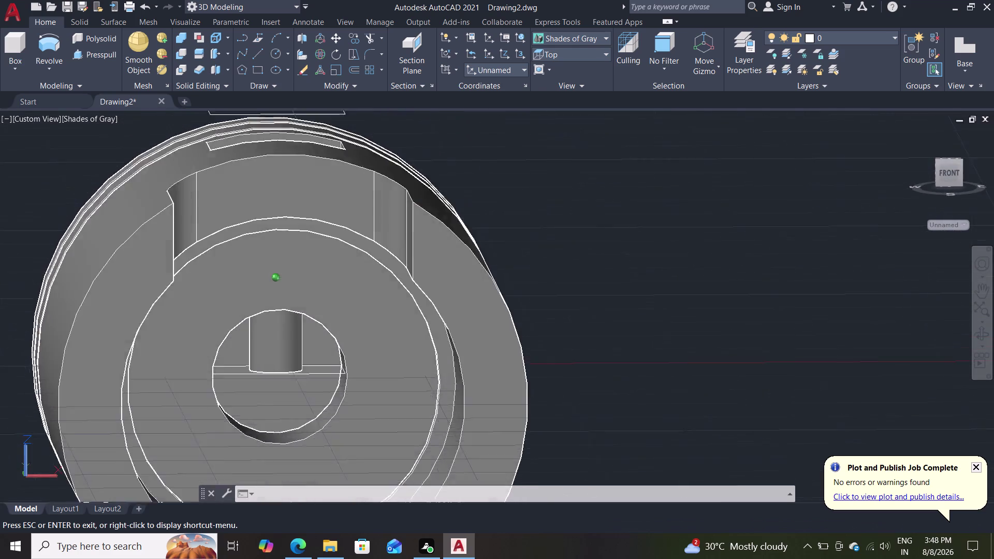
middle_drag(588, 273, 580, 318)
middle_drag(573, 383, 573, 317)
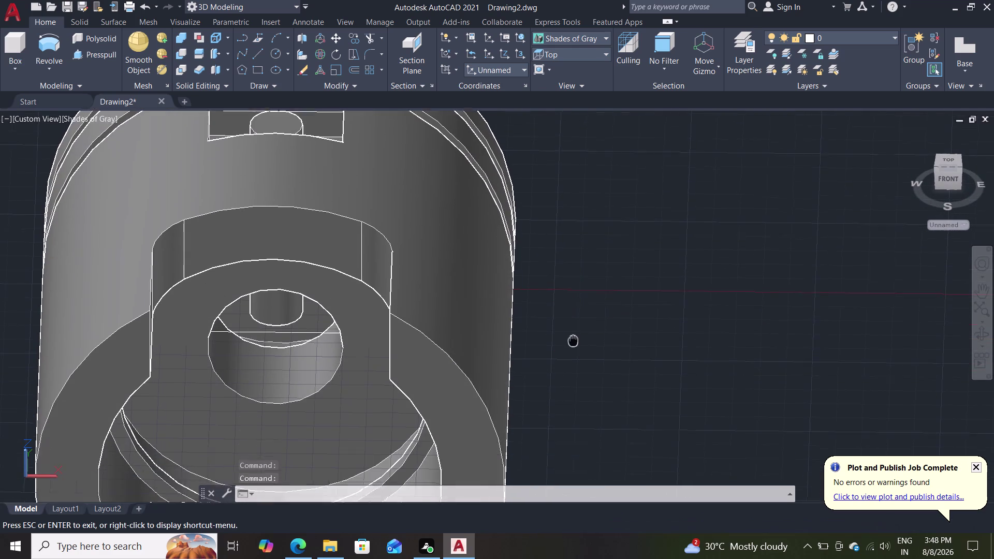
middle_drag(573, 318, 578, 222)
middle_drag(620, 319, 619, 253)
scroll(up, 3)
scroll(down, 3)
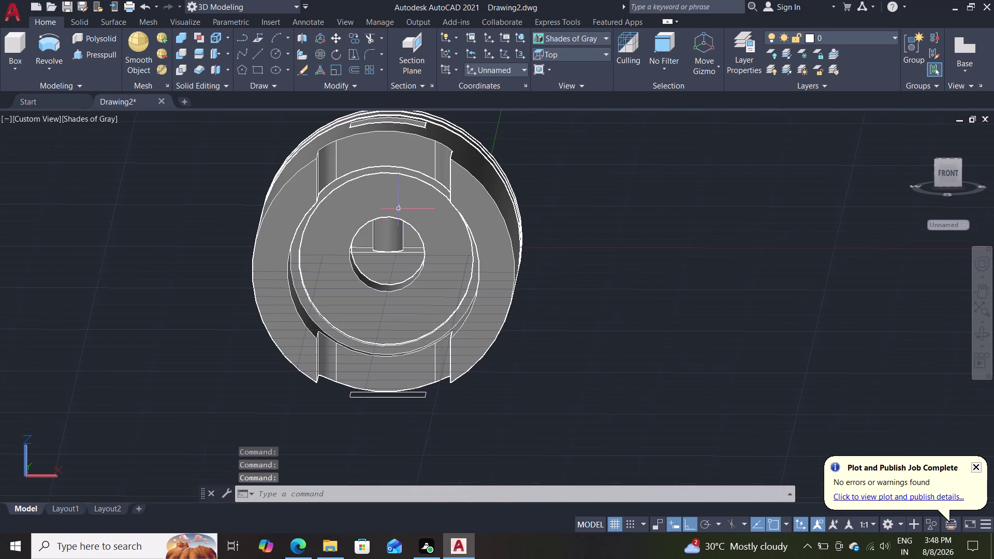
click(103, 55)
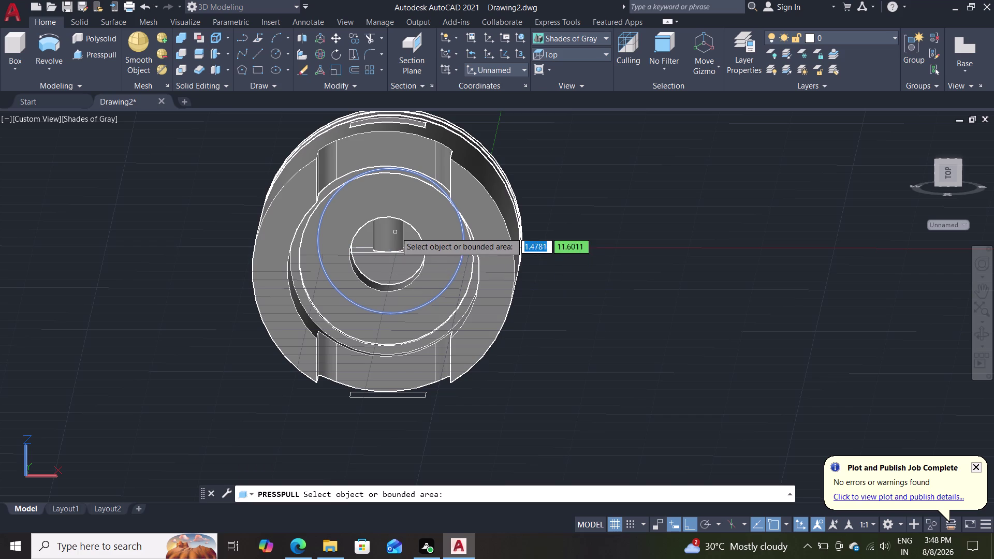
Press-pull the inner cylinder's circular end face further into the pin hole.
scroll(up, 3)
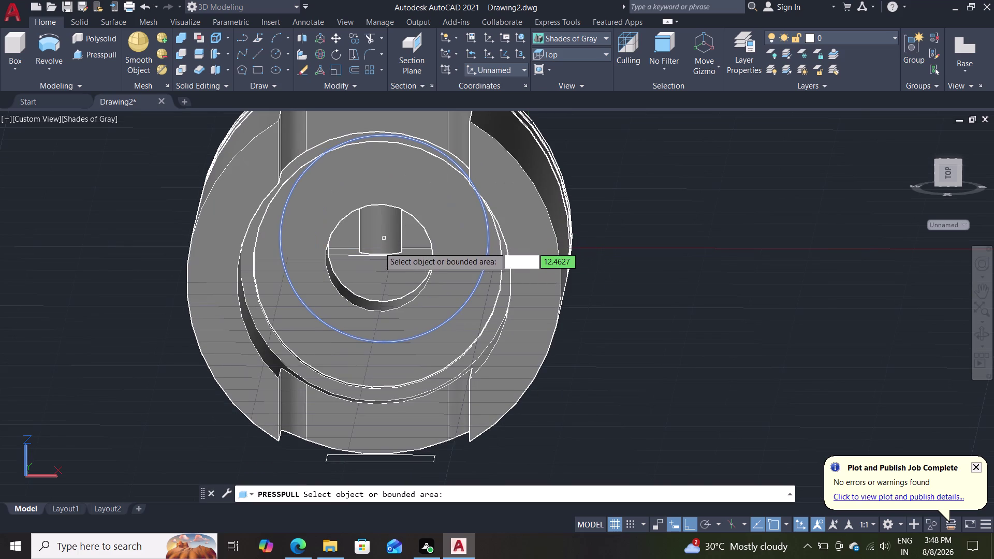
scroll(up, 3)
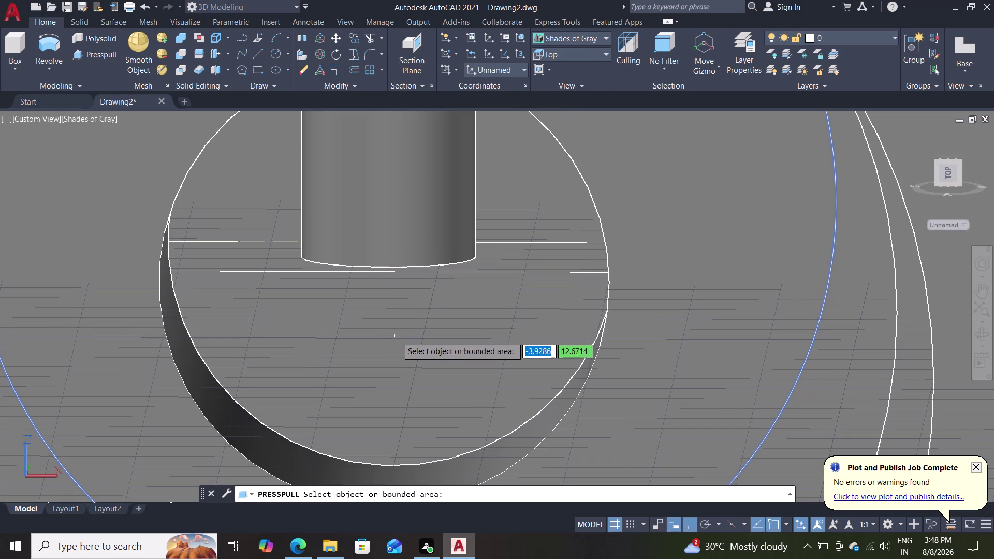
middle_drag(396, 335, 404, 283)
click(376, 253)
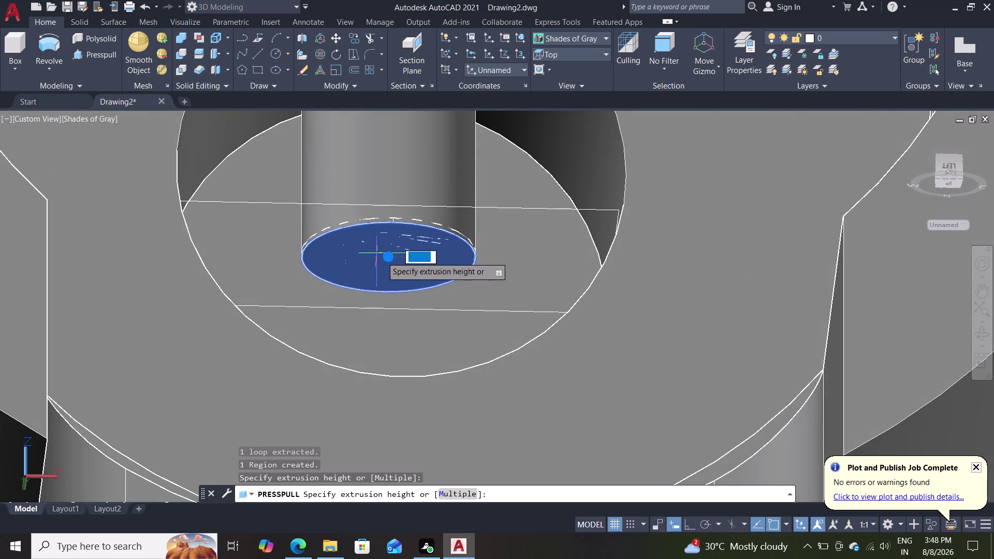
scroll(down, 3)
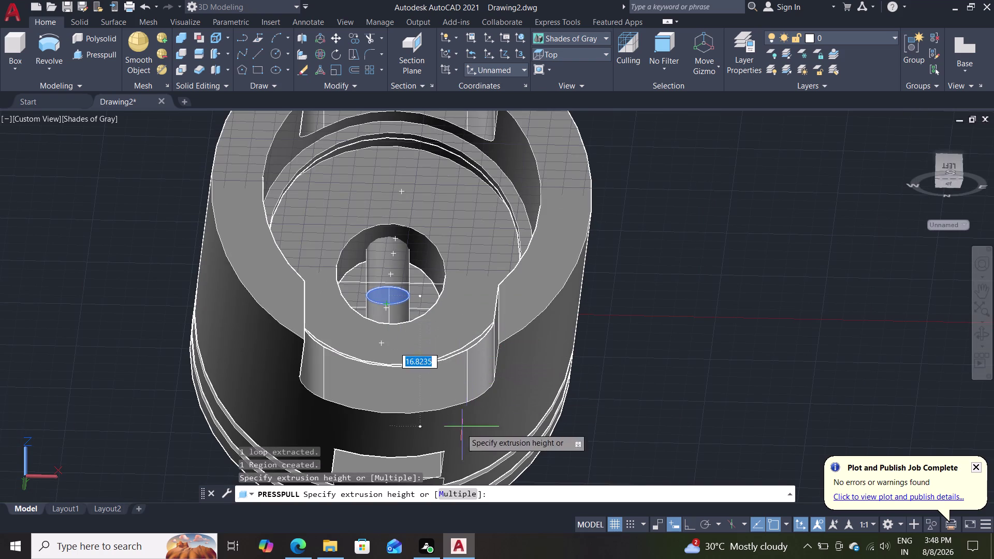
click(600, 480)
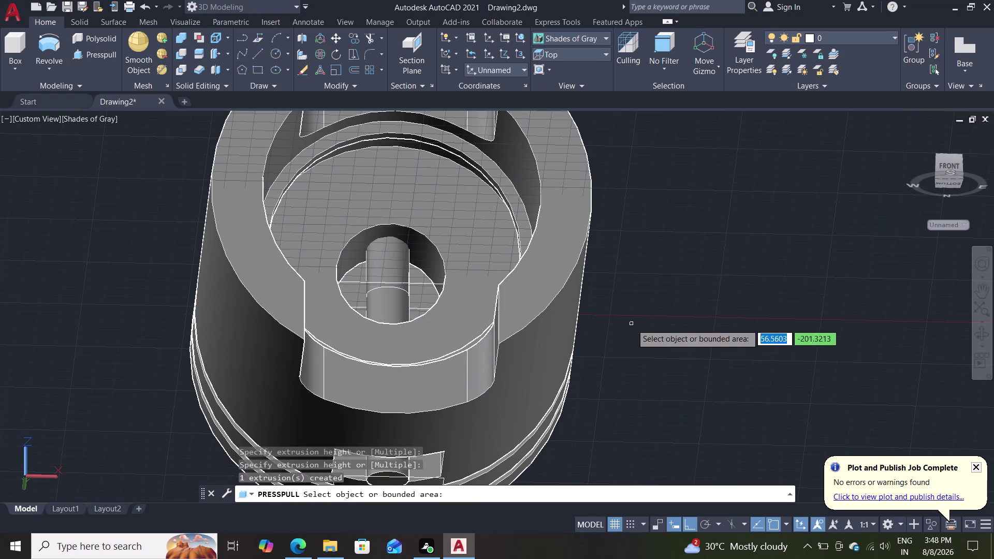
Orbit back to the whole piston and exit PRESSPULL.
middle_drag(632, 326, 613, 495)
scroll(down, 3)
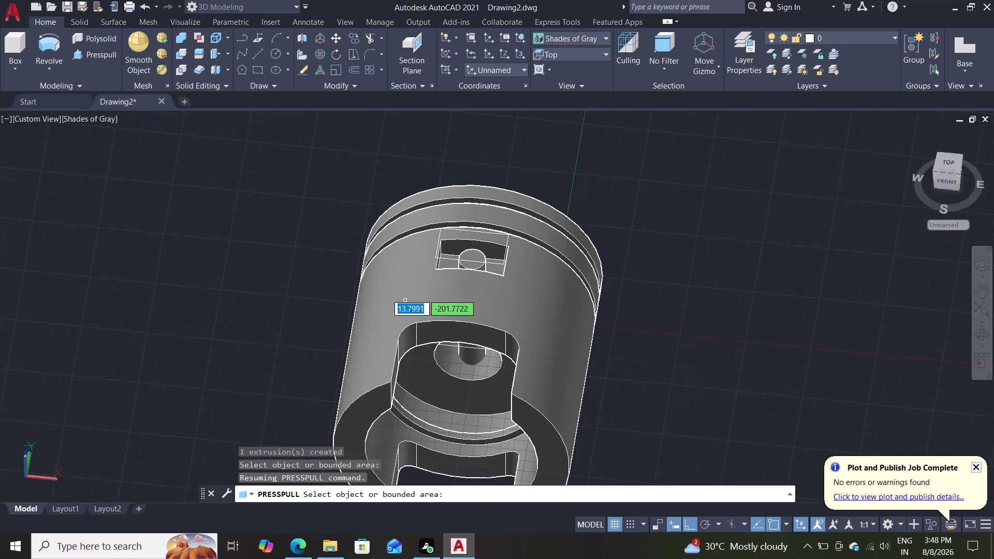
key(Escape)
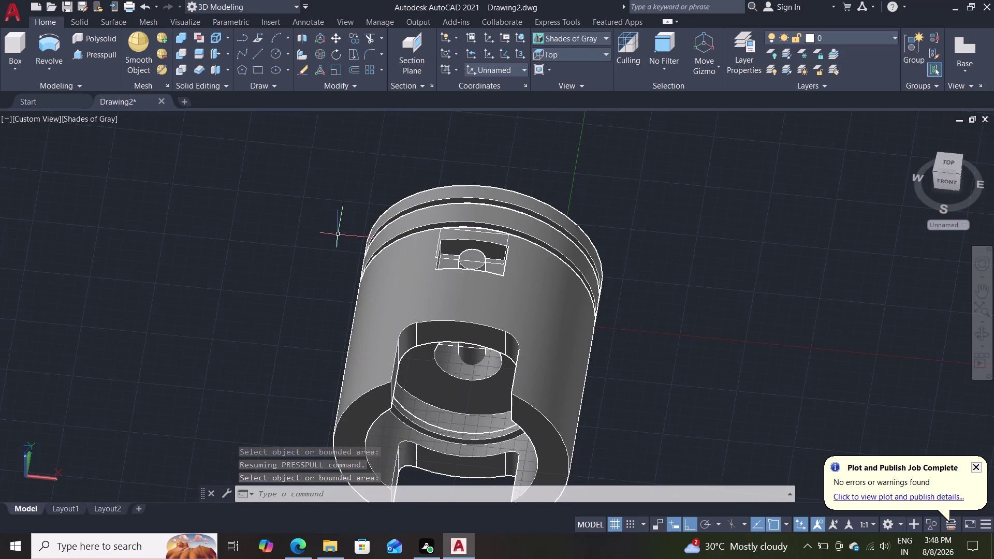
click(177, 52)
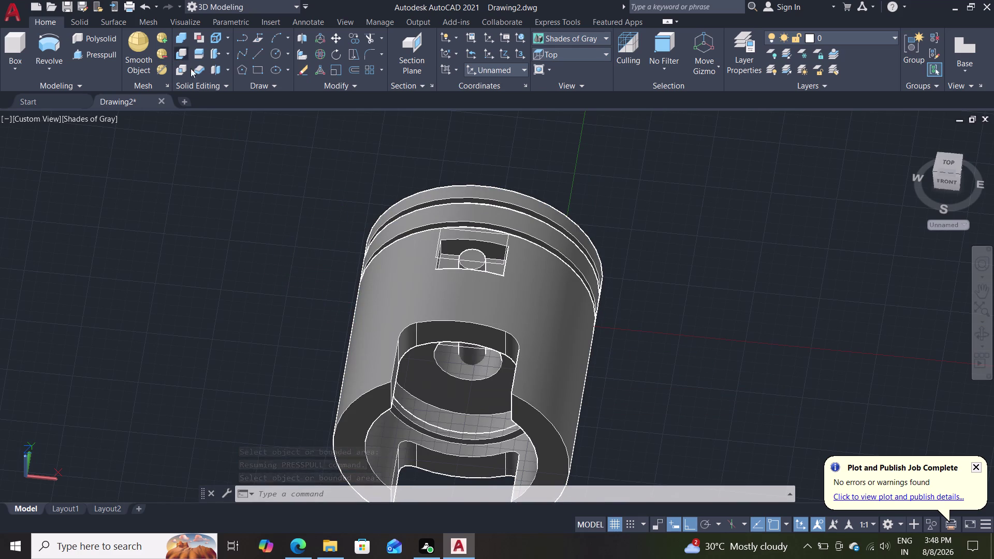
Subtract the inner cylinder from the piston body.
click(380, 286)
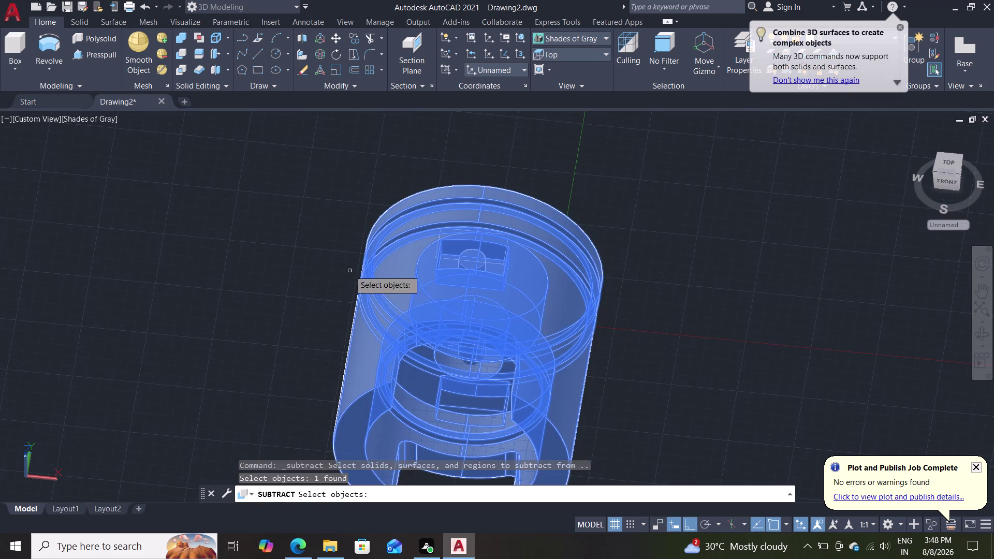
key(Return)
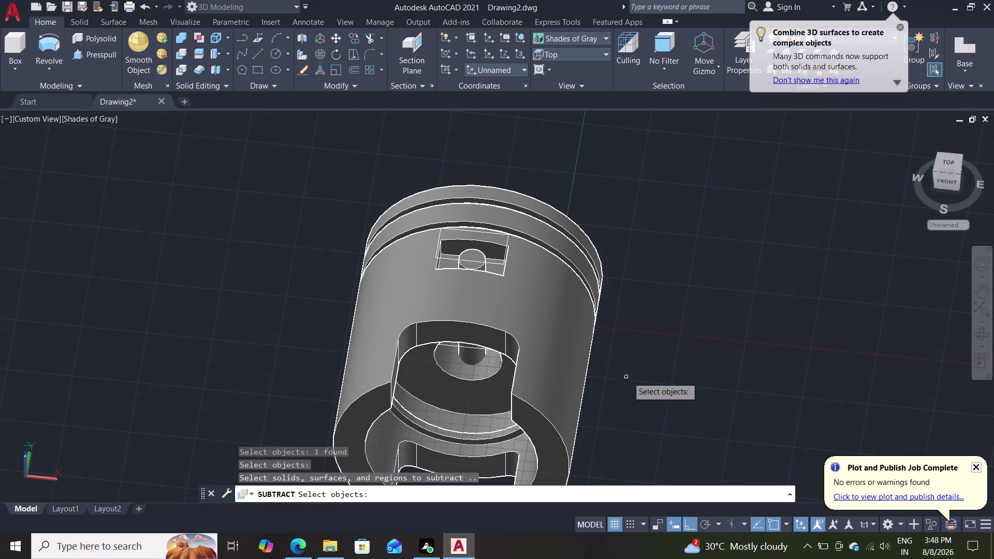
middle_drag(640, 370, 644, 303)
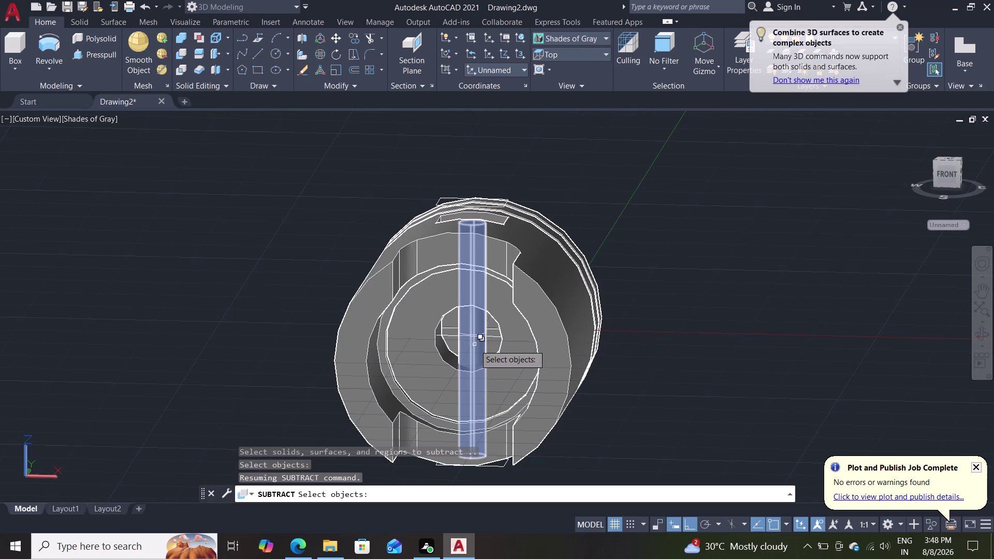
click(475, 344)
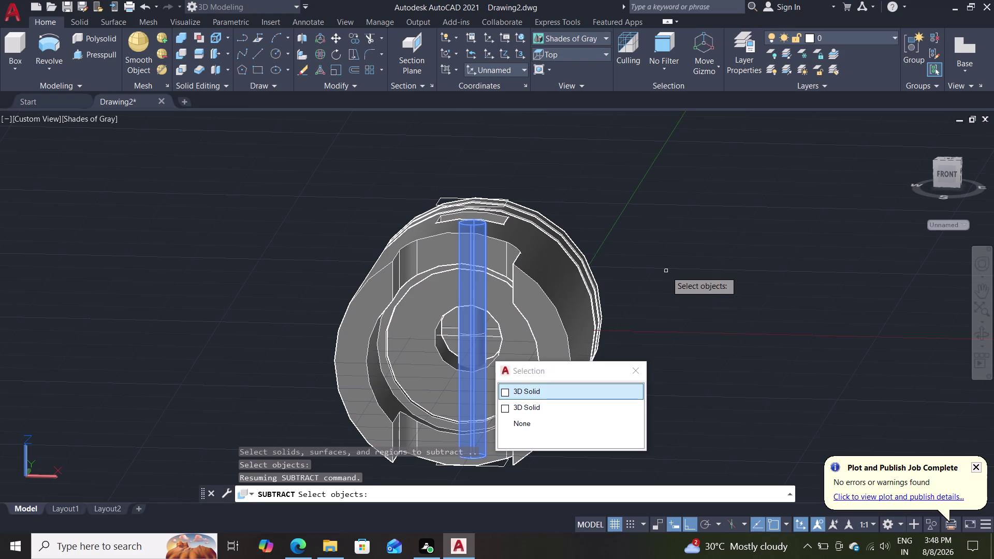
key(Return)
key(Return)
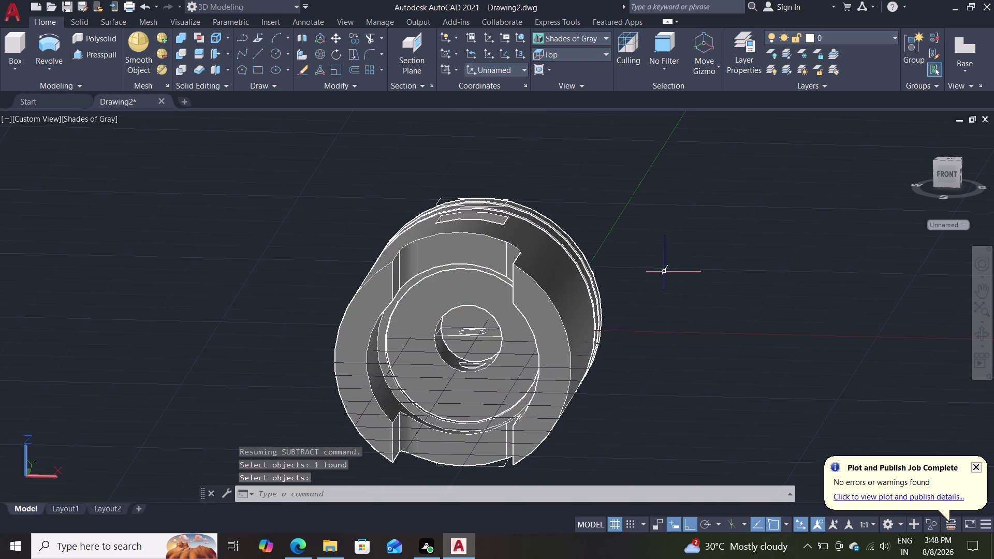
Orbit around the piston to inspect the new pin hole from several angles.
middle_drag(672, 315, 683, 404)
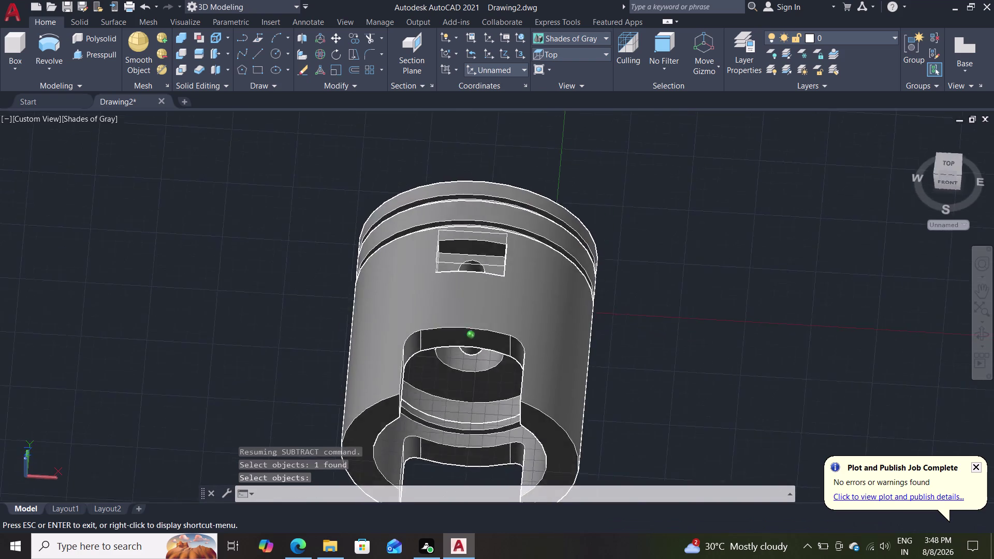
middle_drag(683, 404, 713, 205)
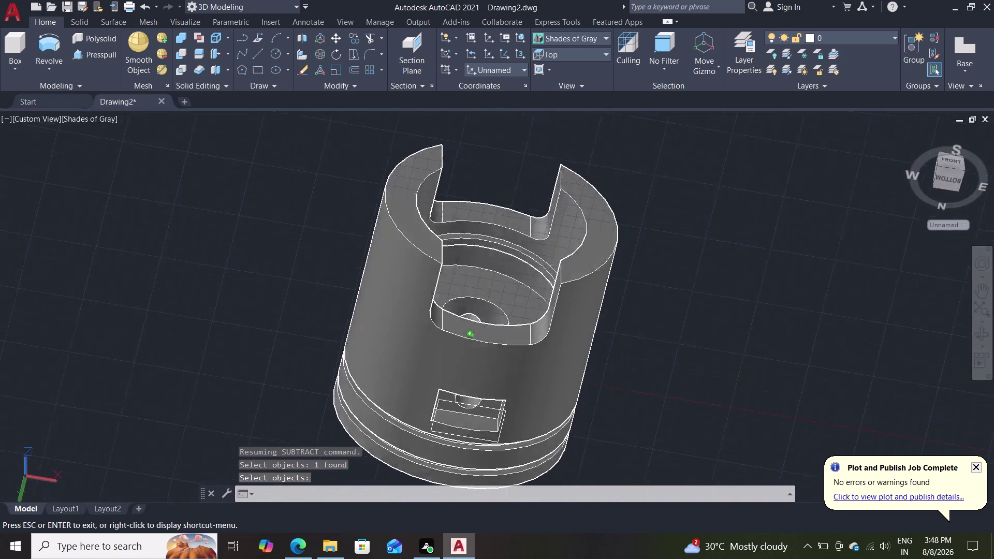
middle_drag(714, 205, 668, 471)
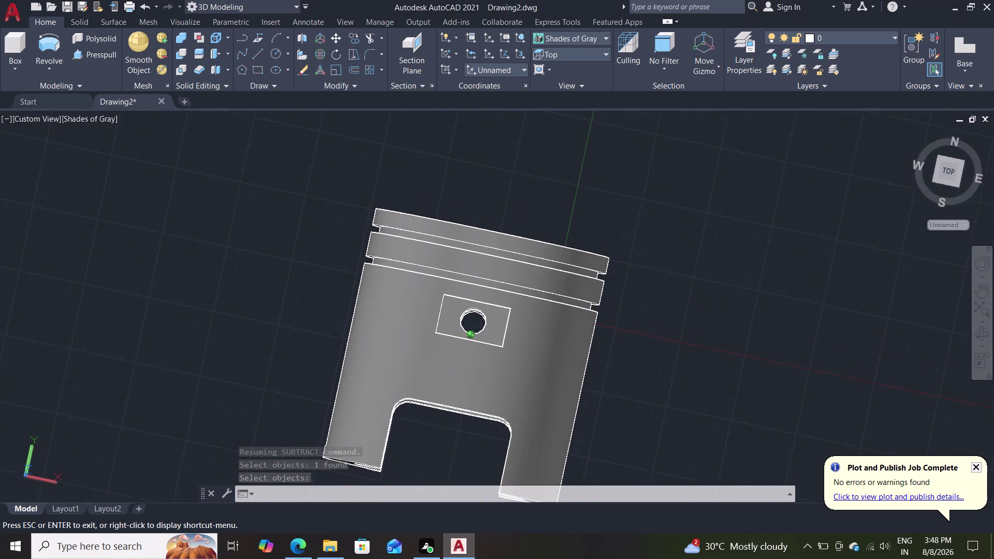
middle_drag(667, 471, 667, 478)
scroll(down, 3)
middle_drag(675, 384, 684, 361)
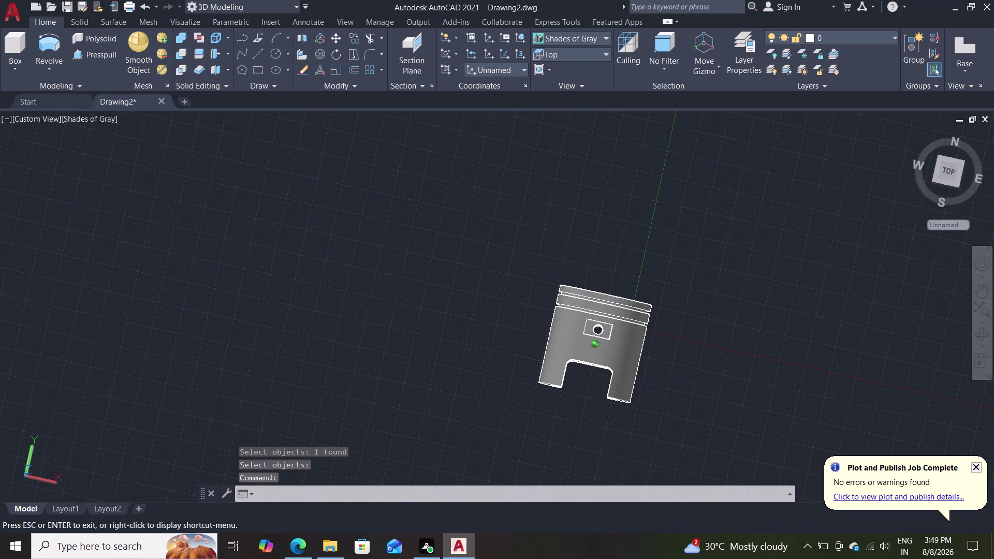
middle_drag(683, 361, 719, 209)
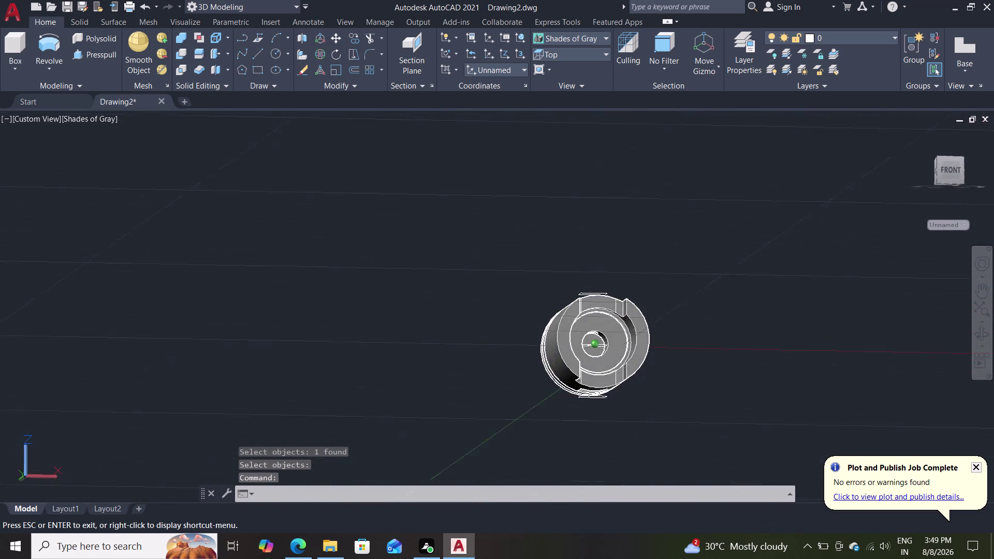
middle_drag(719, 209, 696, 384)
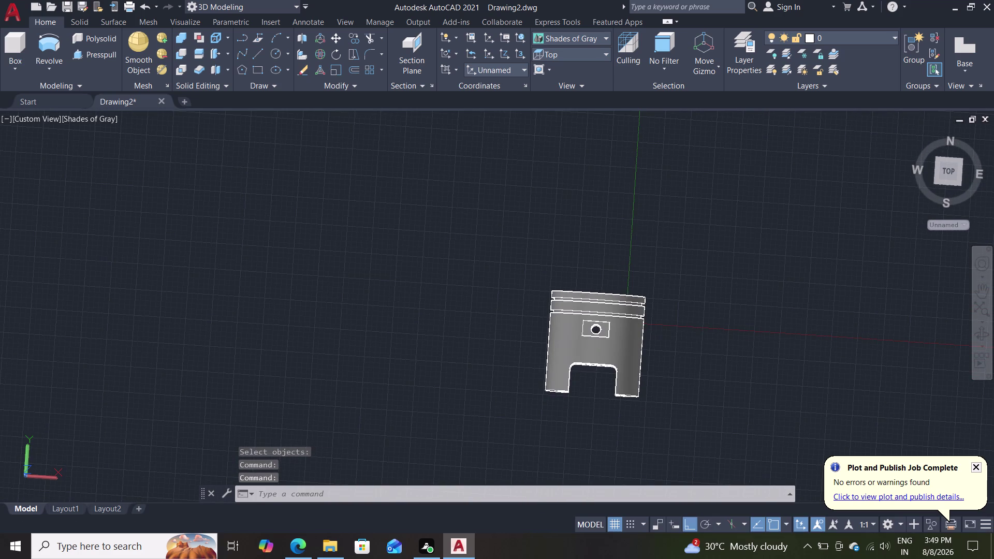
Window-select the whole piston and move it to a new position.
drag(684, 270, 686, 275)
click(686, 275)
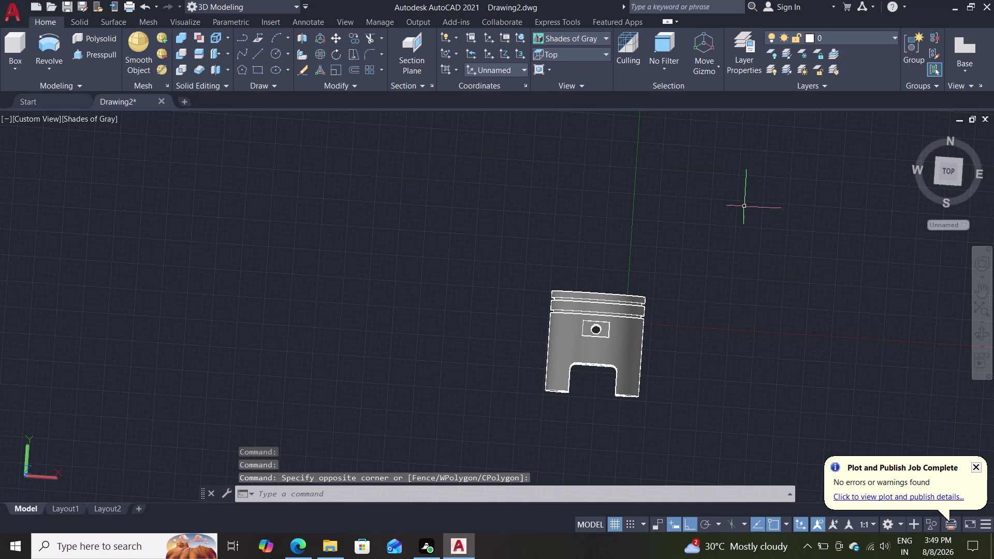
right_click(697, 260)
click(662, 261)
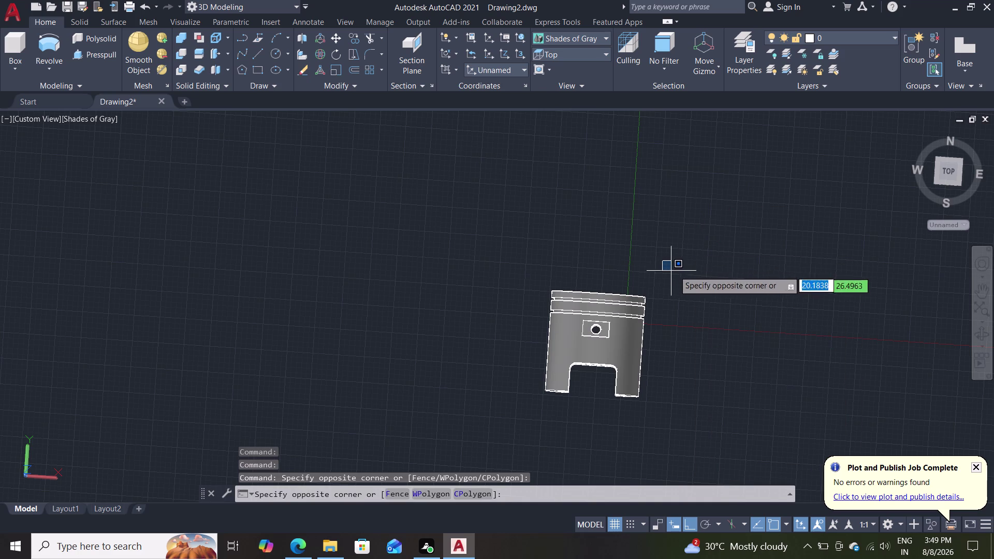
click(515, 423)
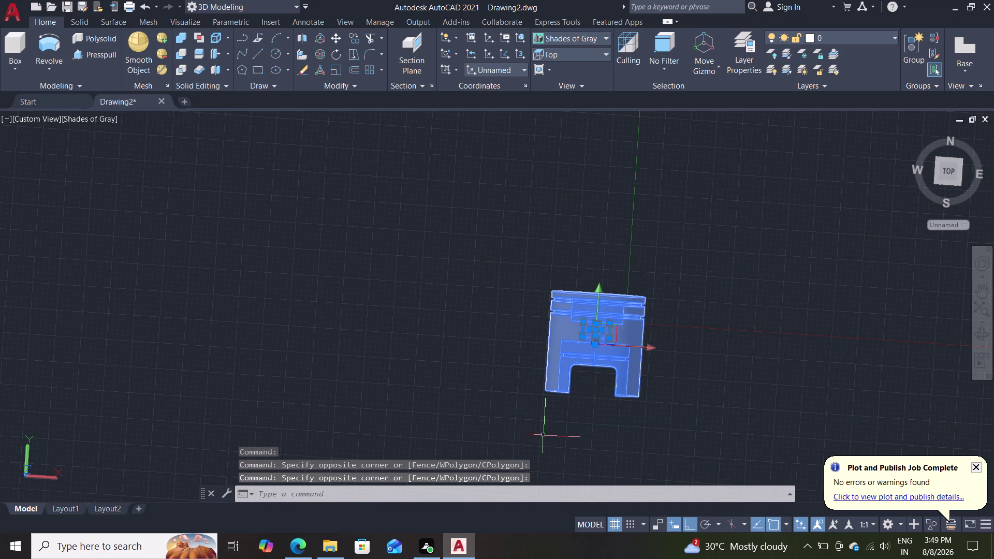
key(m)
key(Return)
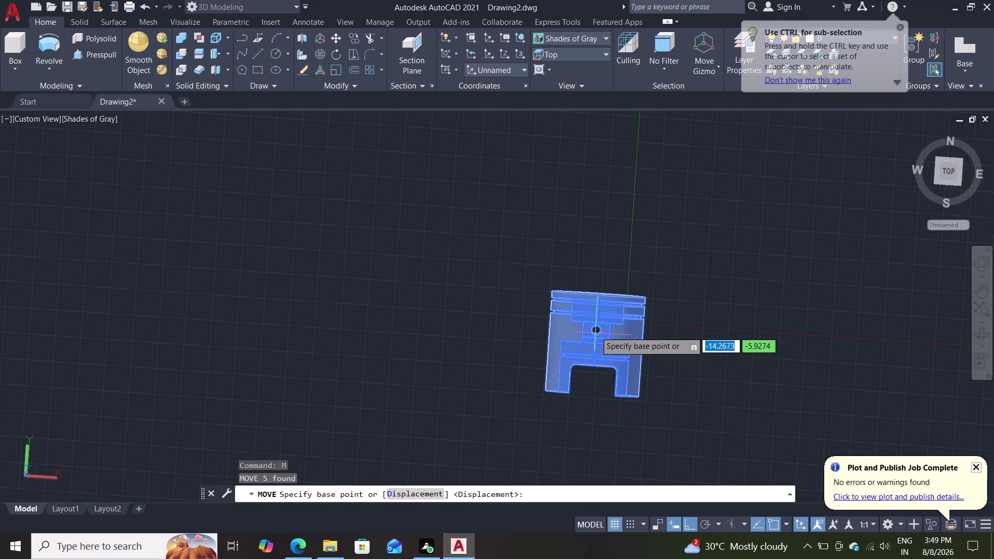
click(595, 330)
click(777, 300)
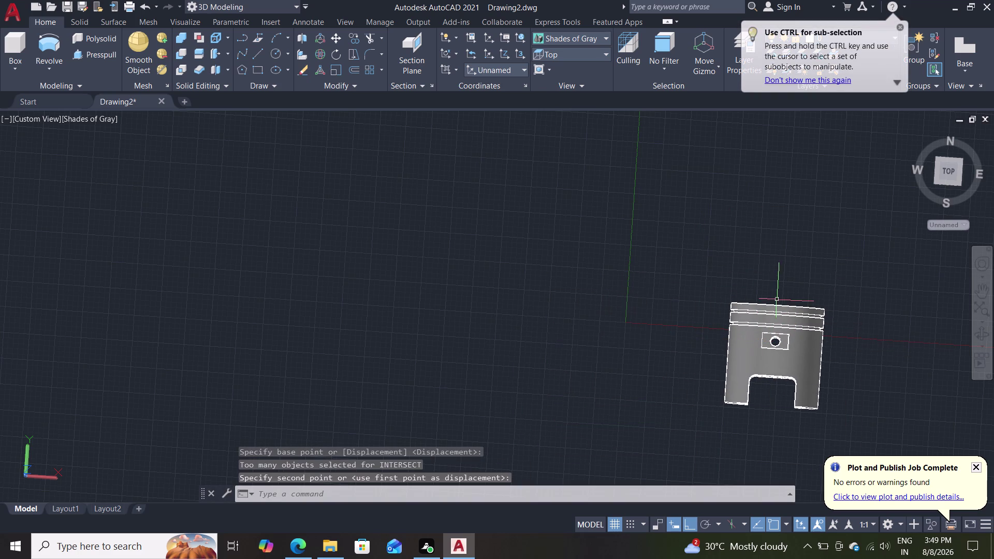
Orbit and zoom to inspect the moved piston and its bore.
scroll(down, 3)
scroll(up, 3)
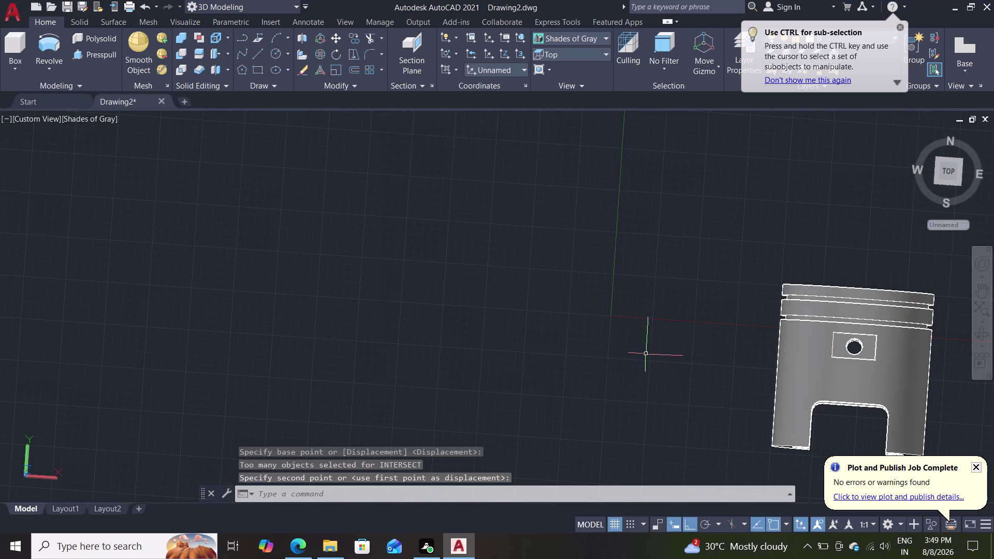
middle_drag(648, 355, 669, 336)
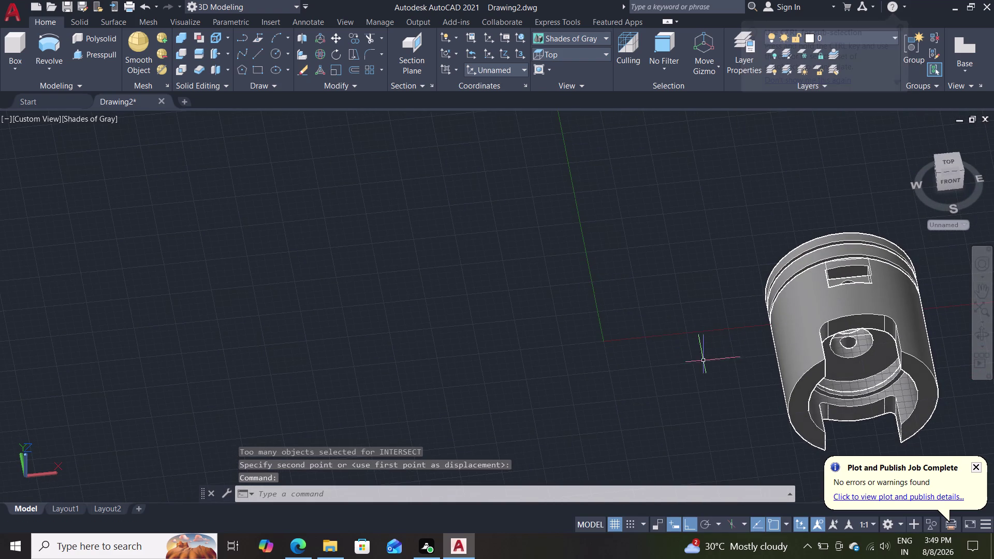
scroll(up, 3)
middle_drag(704, 345, 154, 278)
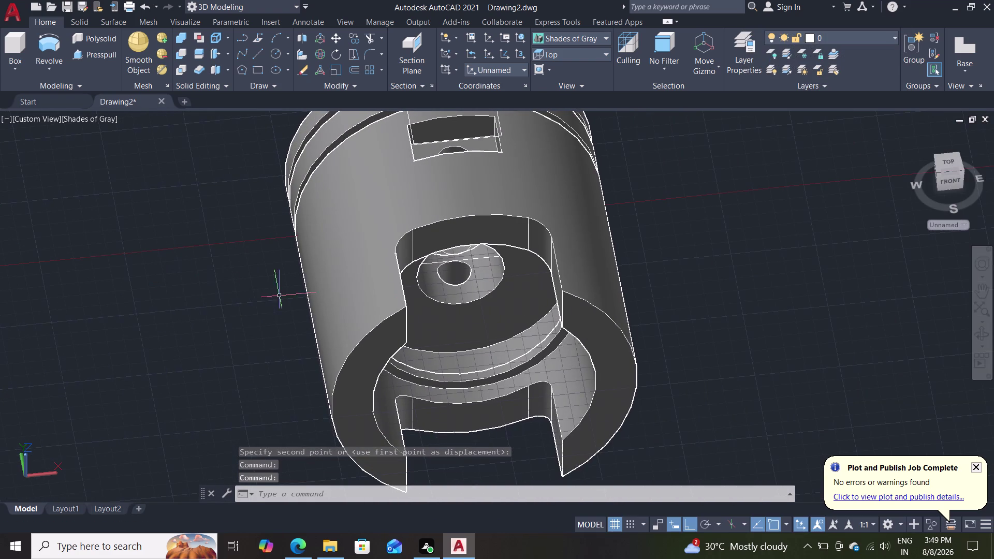
scroll(up, 3)
scroll(down, 3)
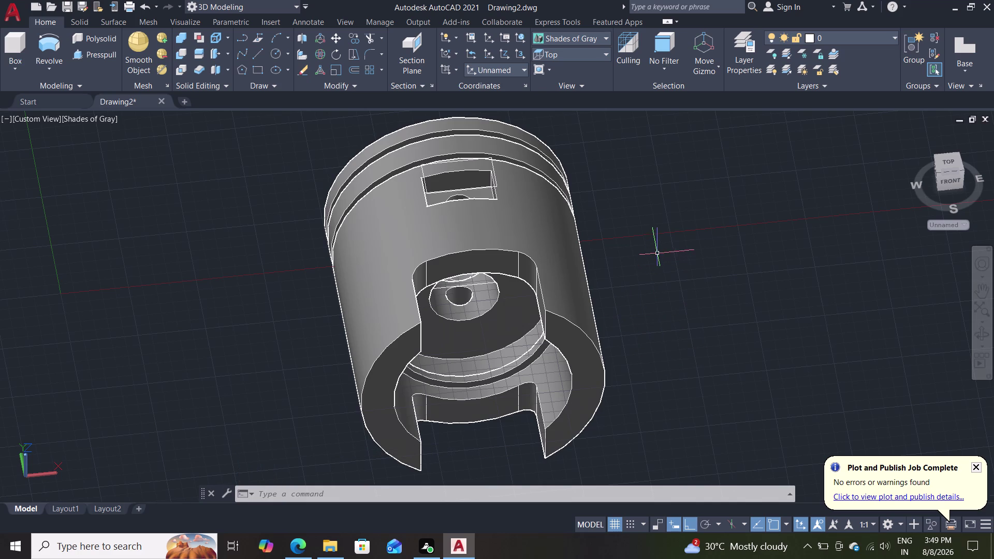
scroll(down, 3)
scroll(up, 3)
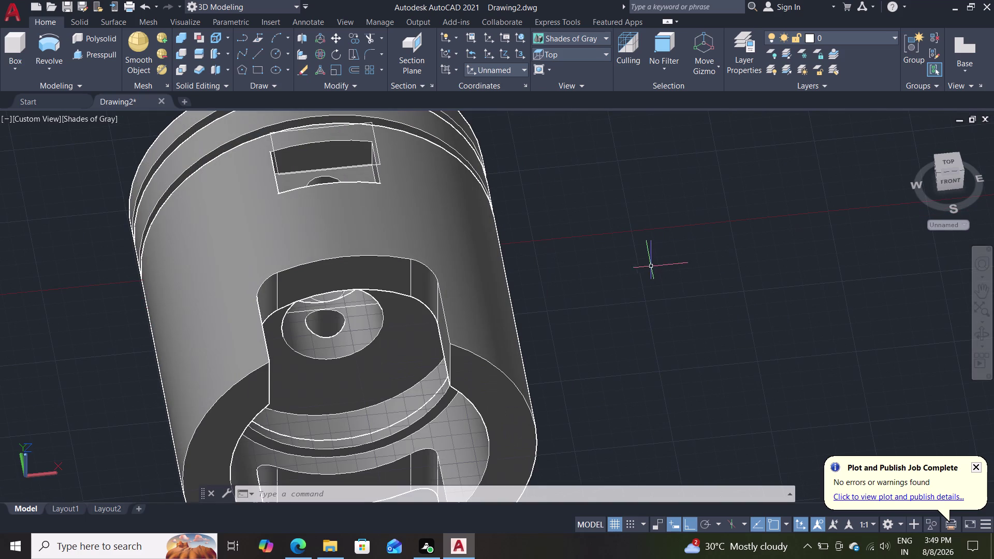
scroll(down, 3)
scroll(up, 3)
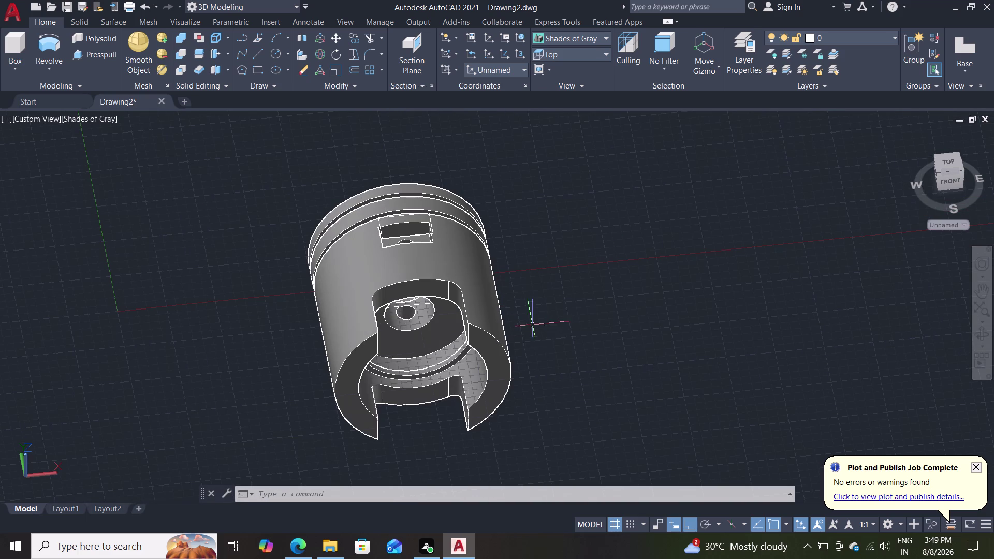
middle_drag(551, 340, 550, 173)
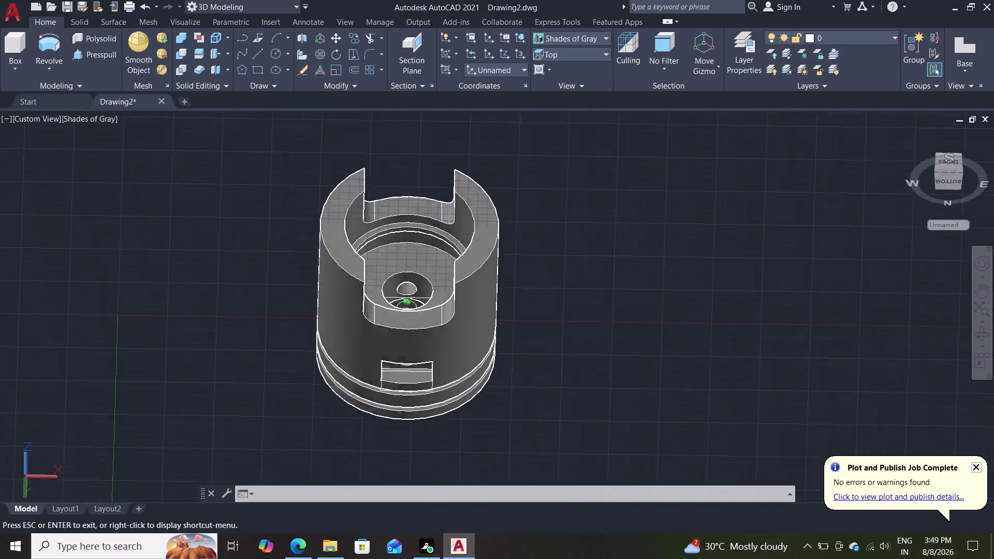
middle_drag(550, 173, 576, 218)
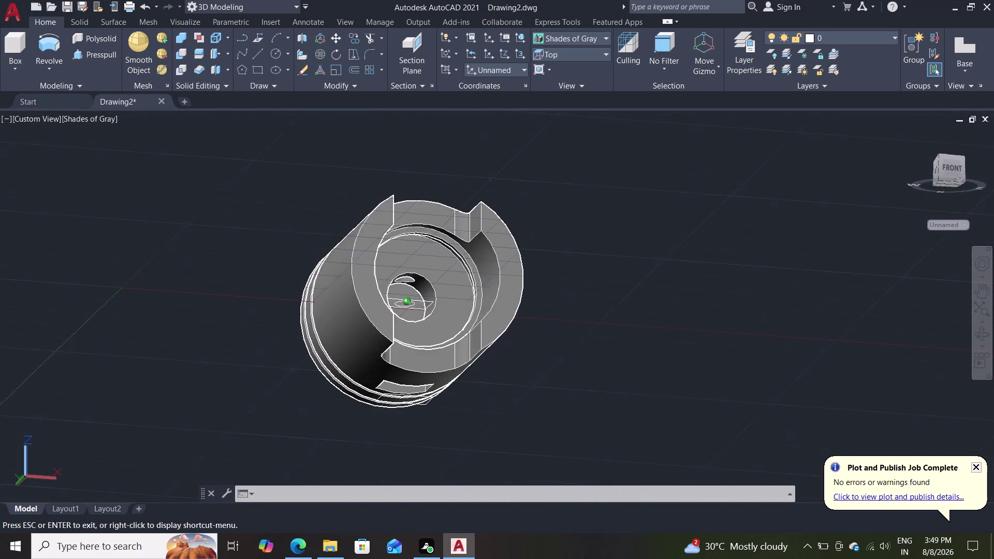
middle_drag(576, 217, 556, 301)
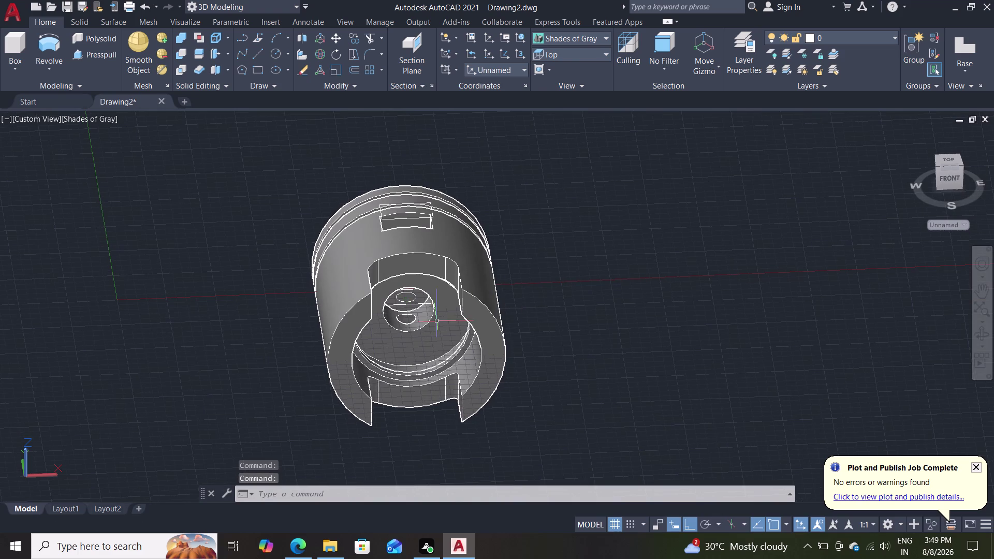
Delete the leftover polyline outlines at the piston centre.
click(421, 302)
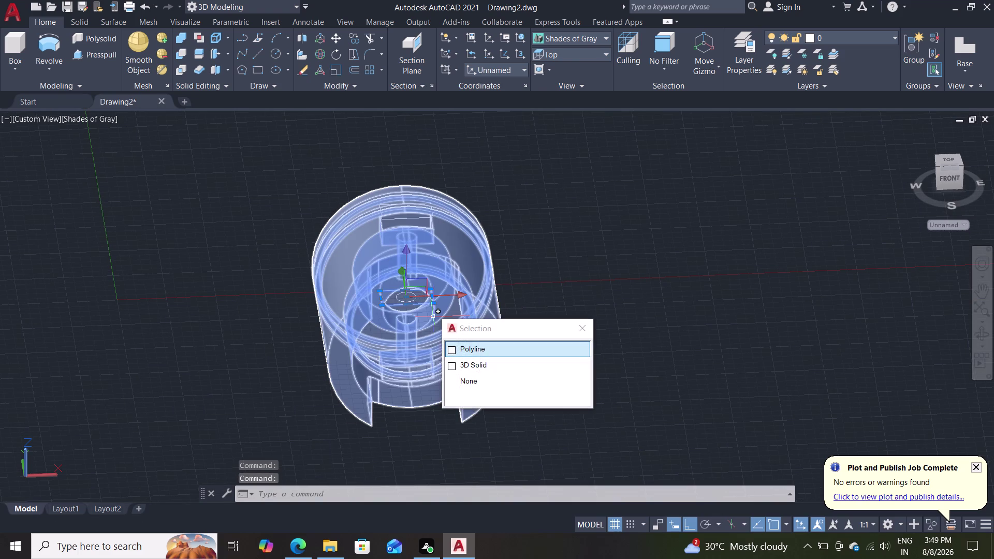
click(476, 348)
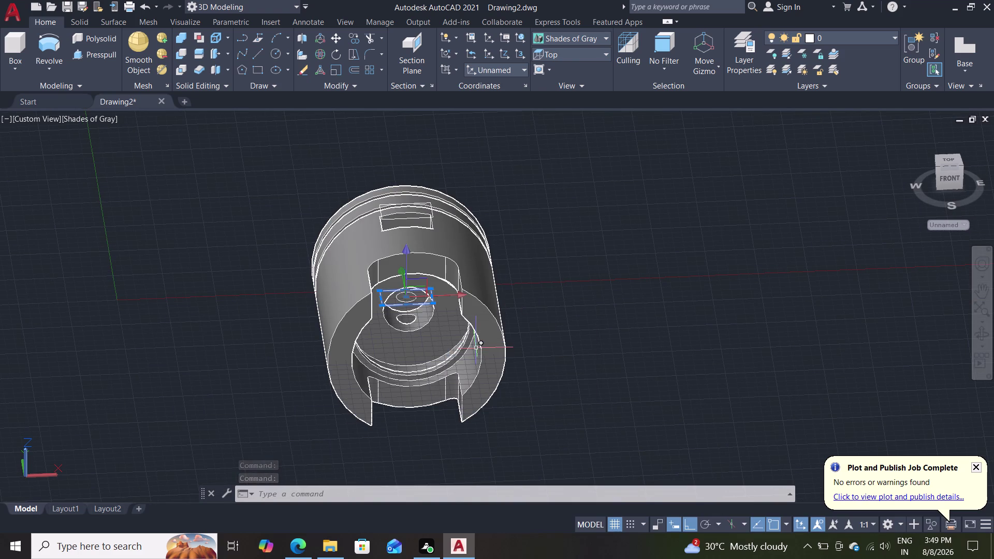
key(Delete)
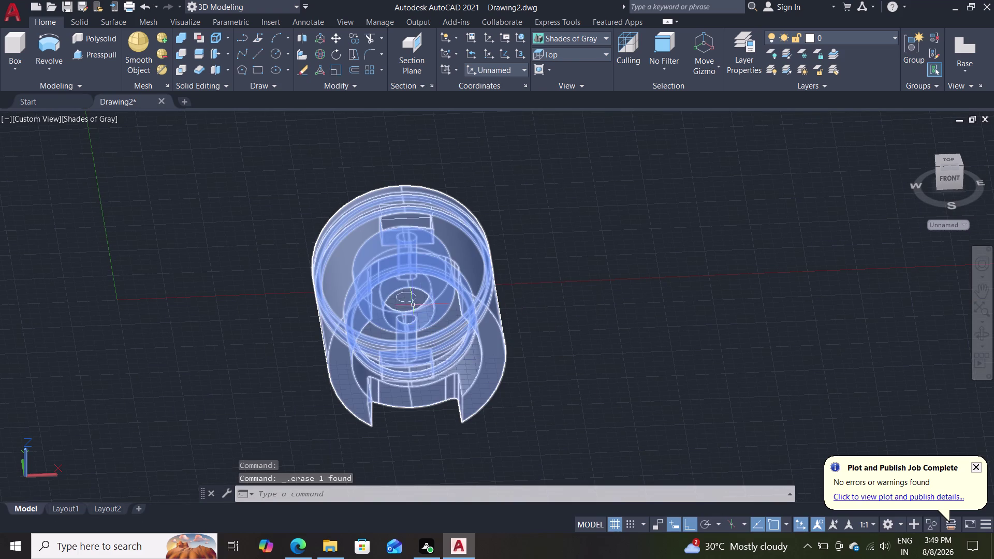
click(416, 300)
key(Delete)
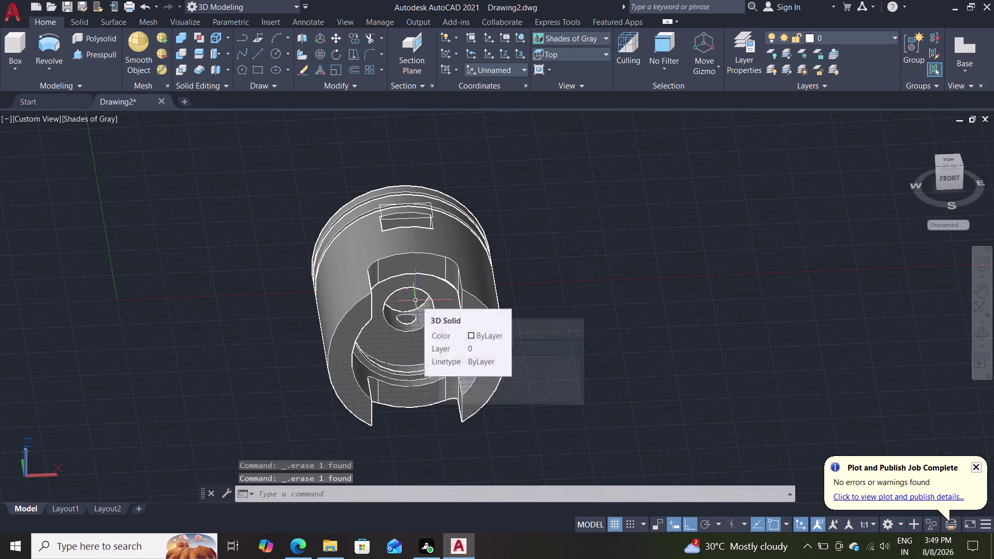
Delete the outlines in the upper and lower side windows.
click(429, 216)
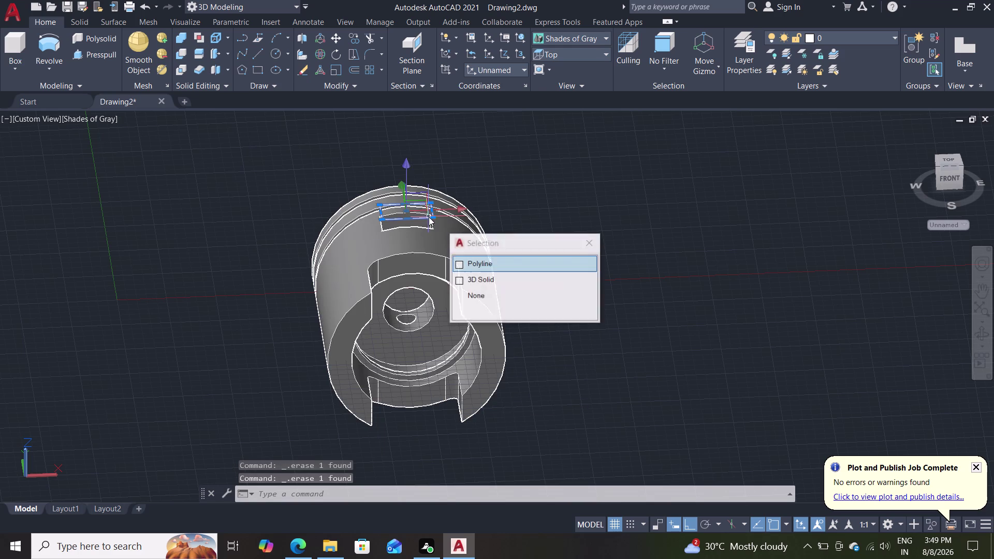
key(Delete)
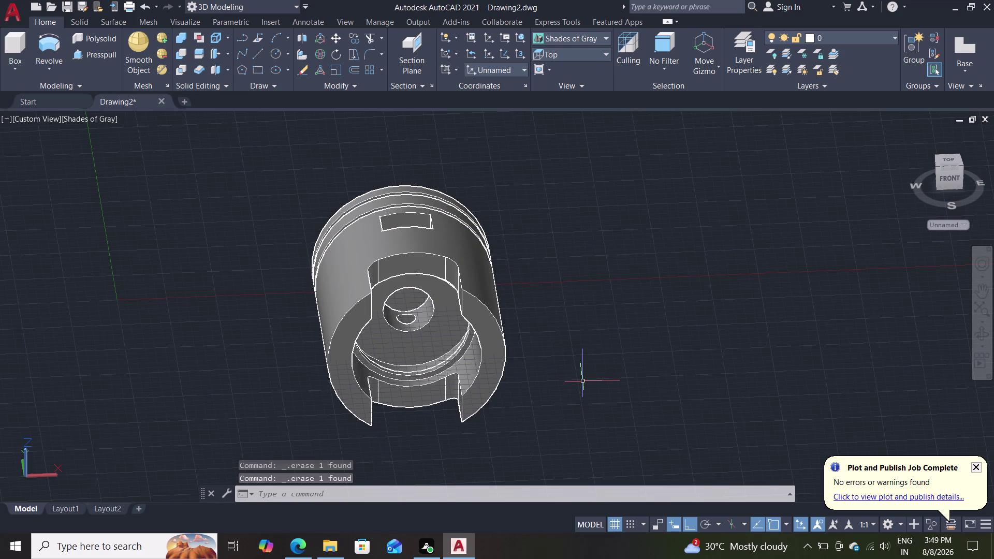
middle_drag(588, 398, 585, 298)
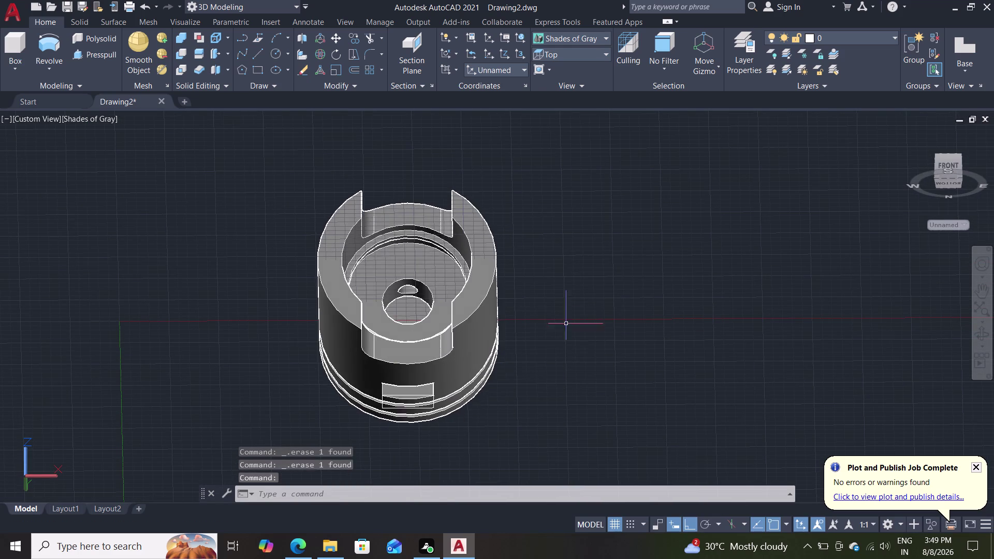
click(430, 406)
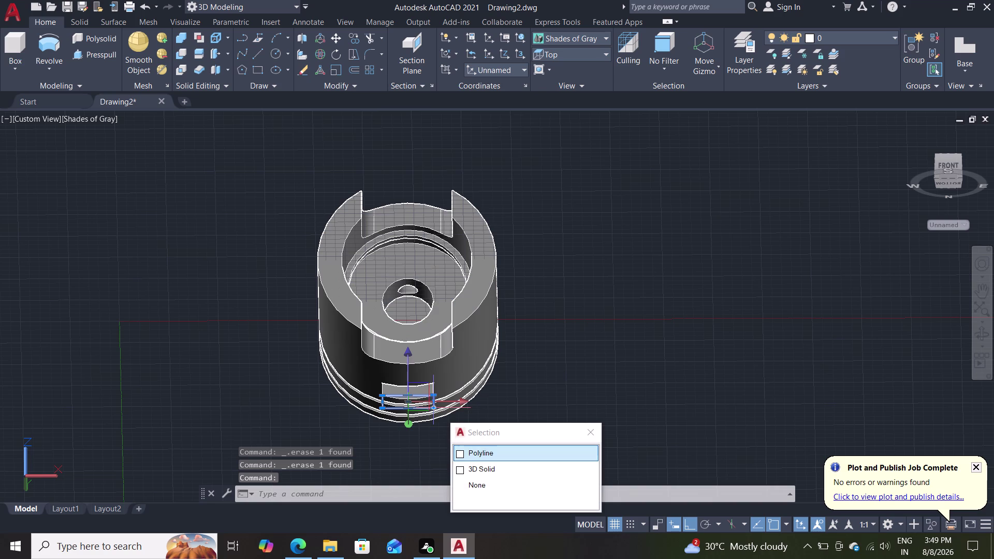
key(Delete)
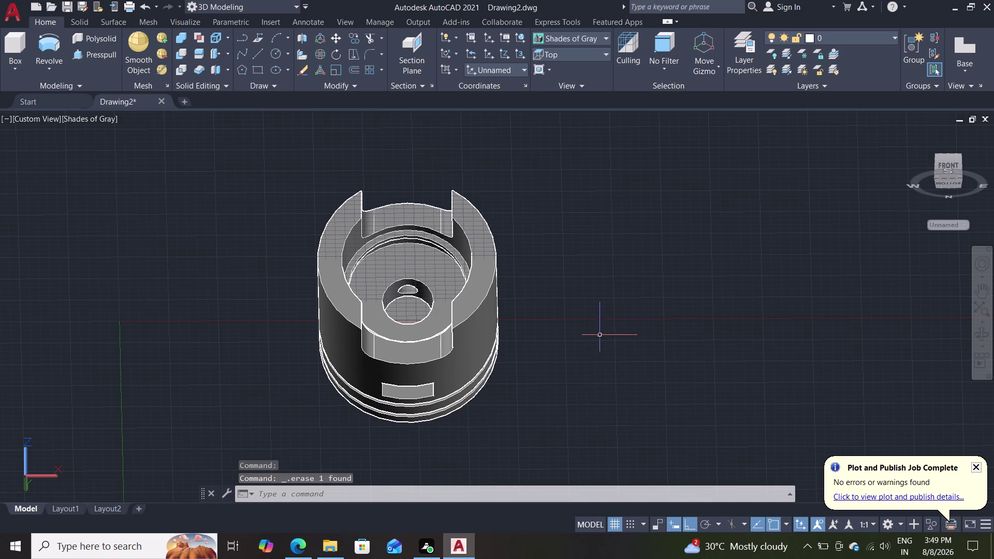
middle_drag(605, 296, 609, 538)
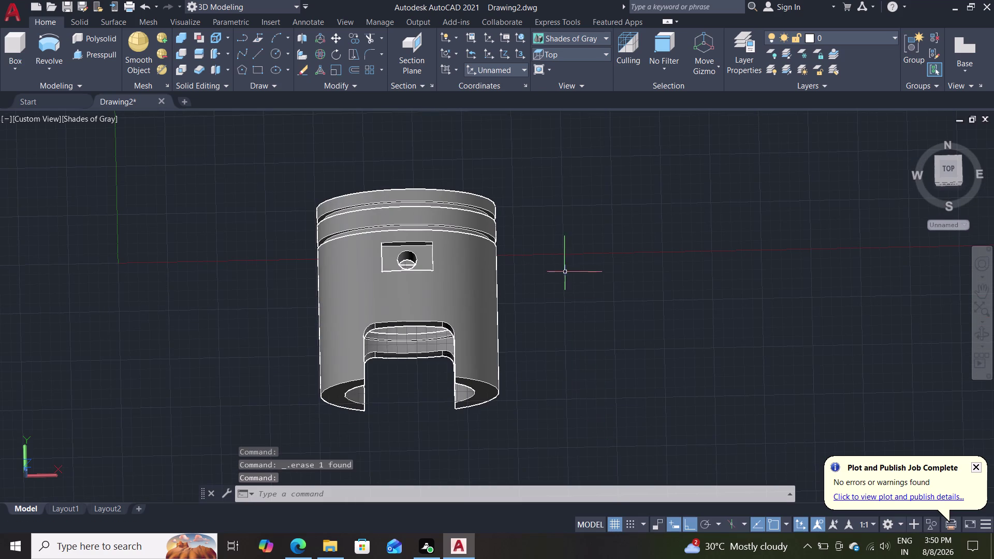
middle_drag(570, 276, 566, 442)
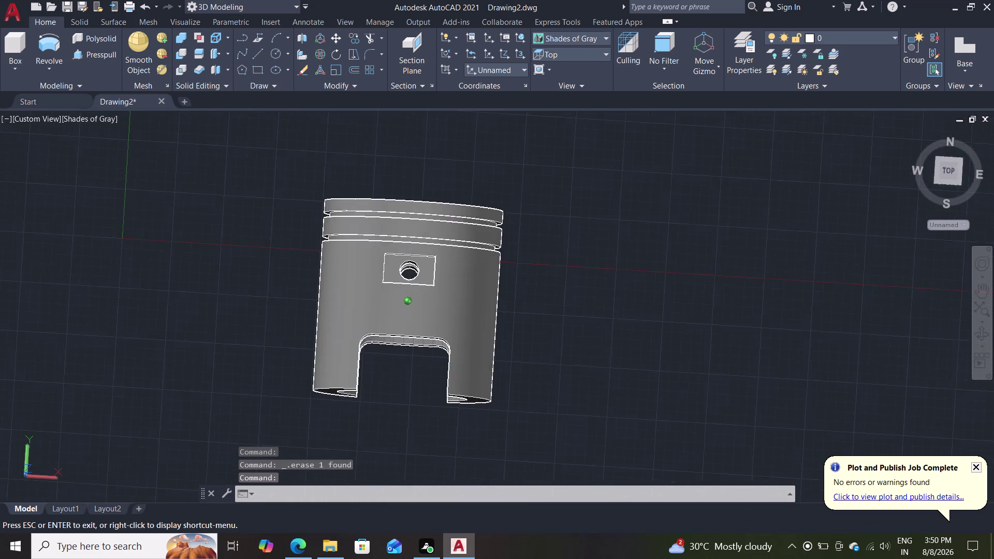
middle_drag(566, 442, 594, 462)
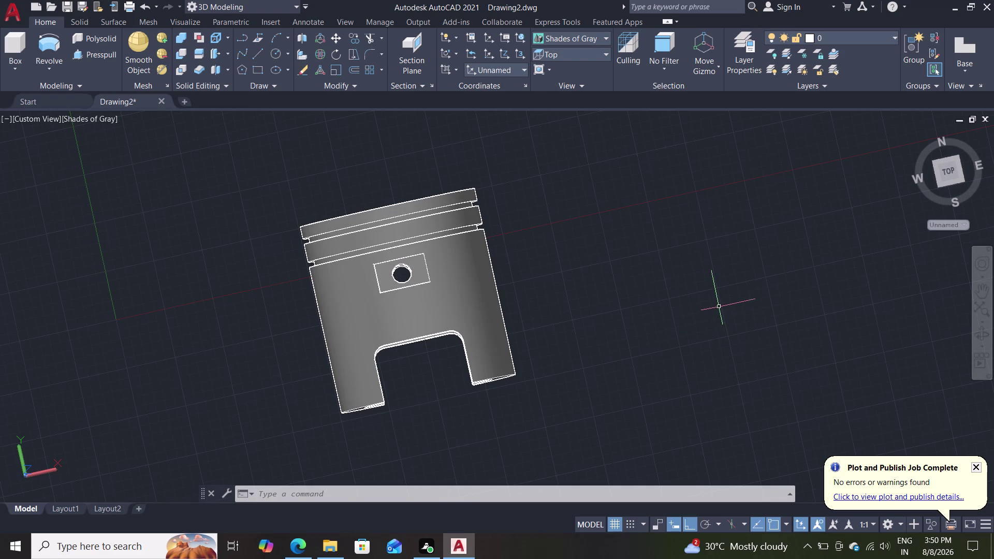
middle_drag(598, 332, 615, 261)
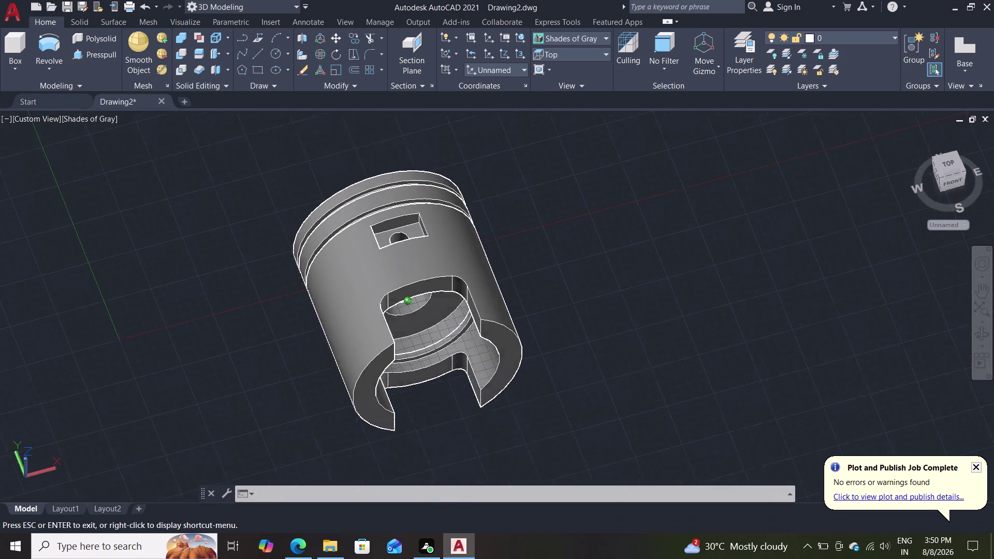
middle_drag(614, 261, 598, 338)
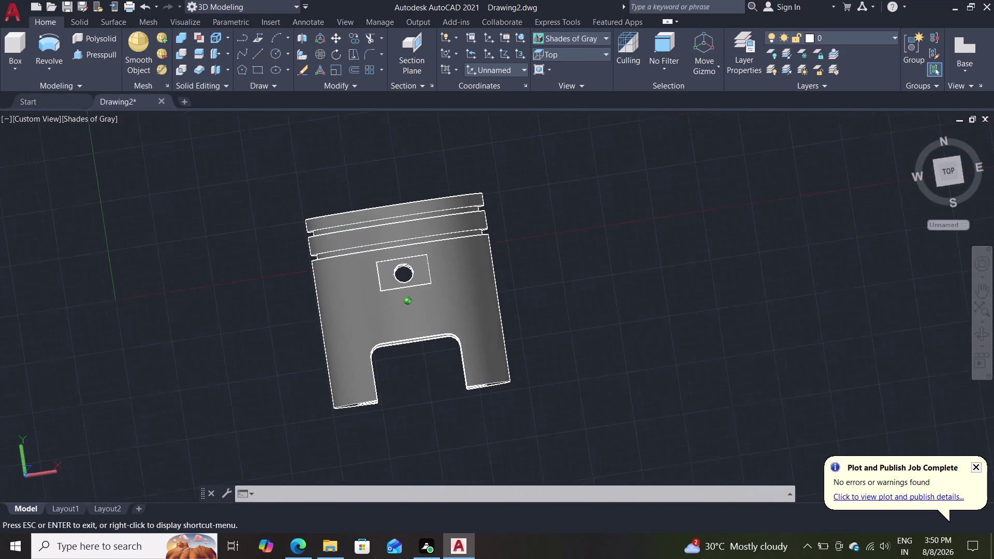
middle_drag(597, 338, 594, 341)
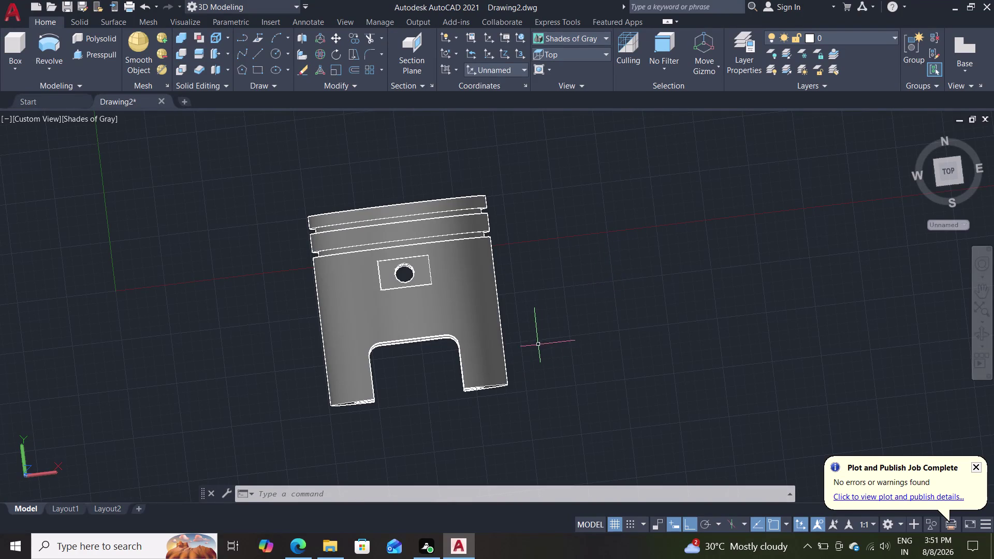
middle_drag(538, 345, 532, 366)
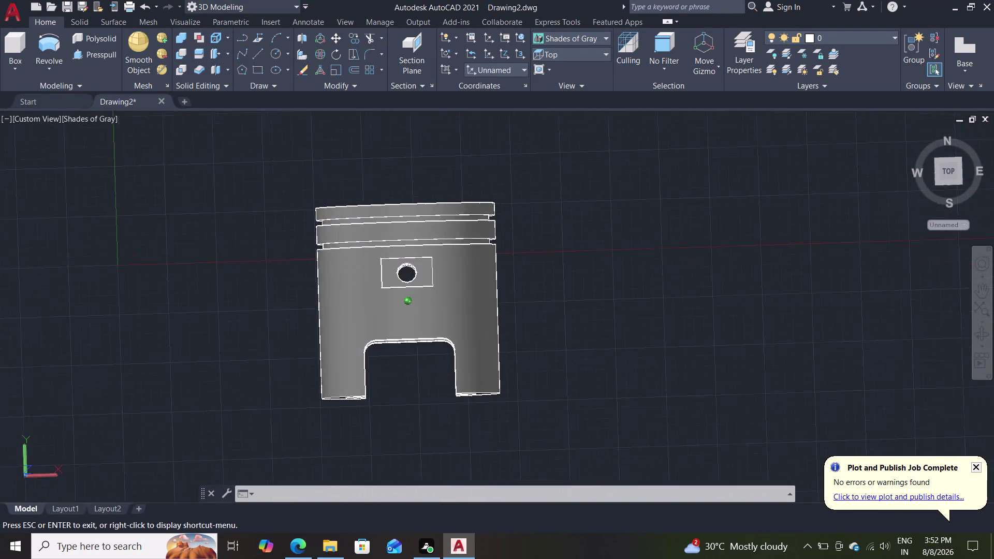
middle_drag(532, 365, 546, 381)
scroll(up, 3)
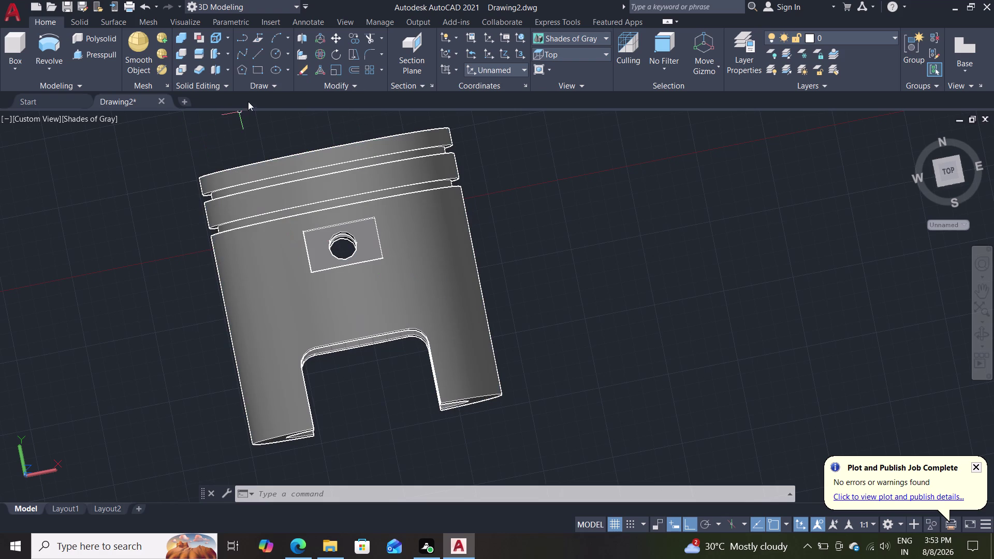
Rotate the piston 90 degrees with 3DROTATE about its centre.
click(319, 56)
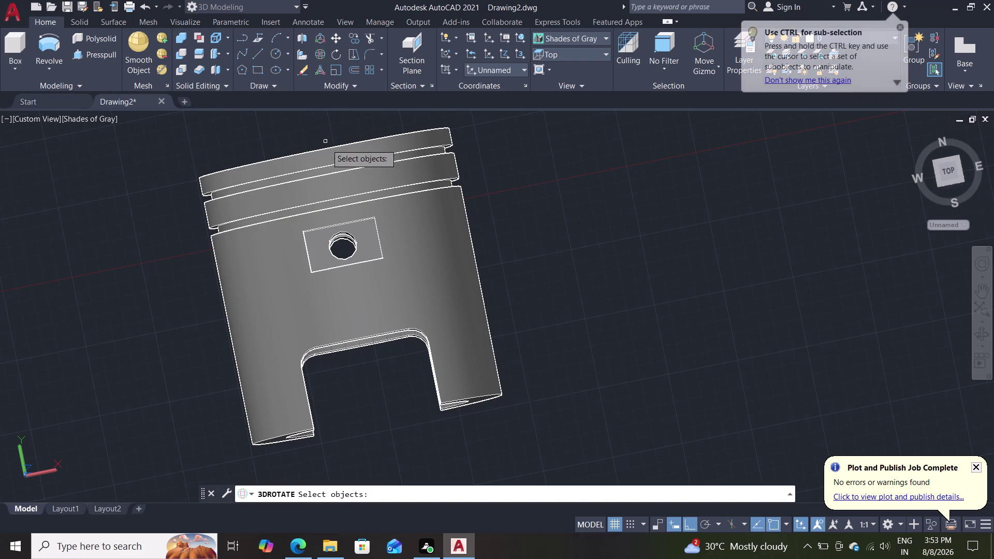
click(446, 238)
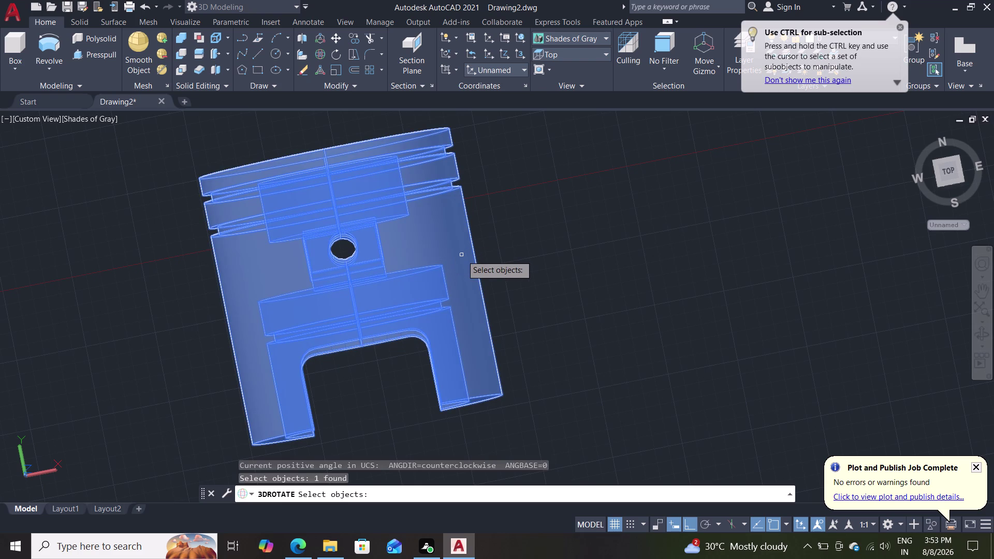
key(Return)
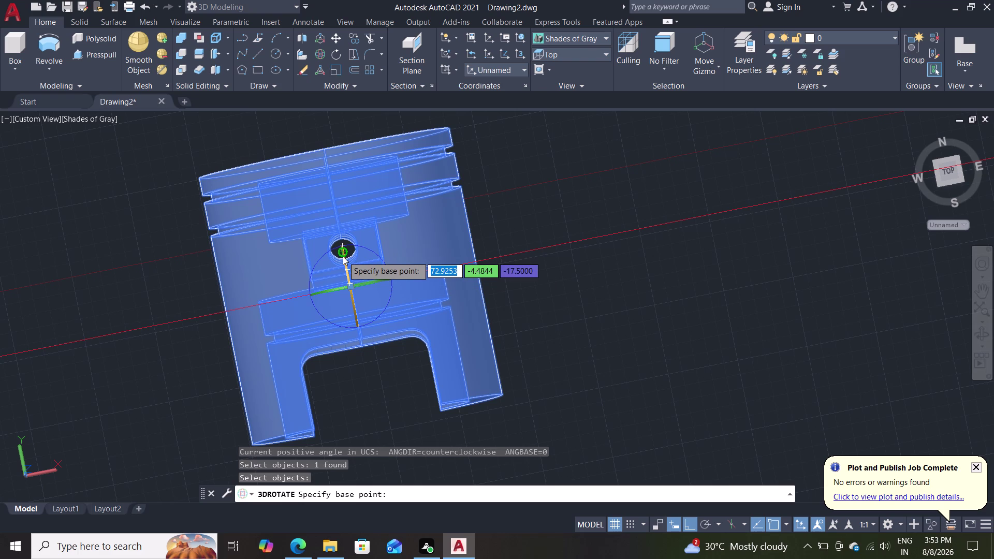
middle_click(518, 301)
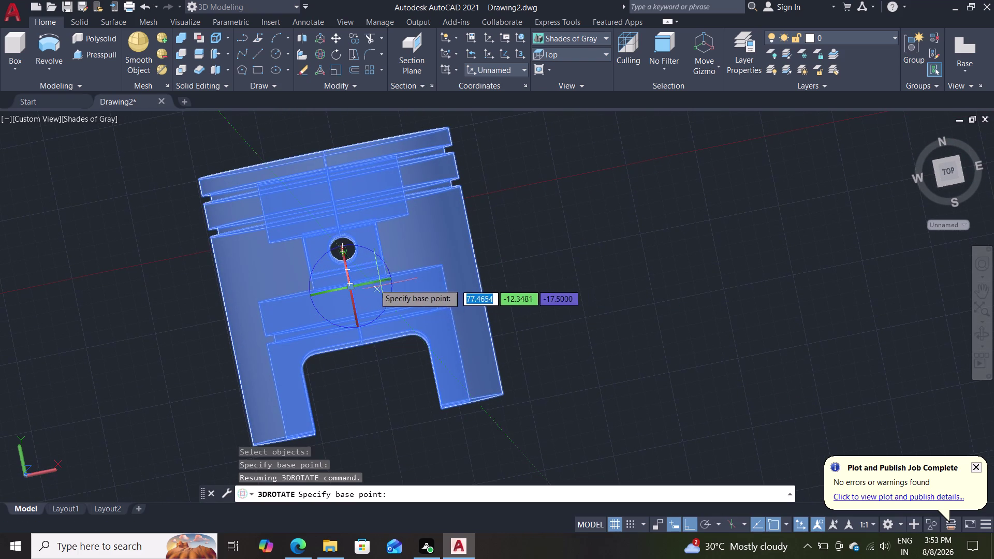
double_click(348, 271)
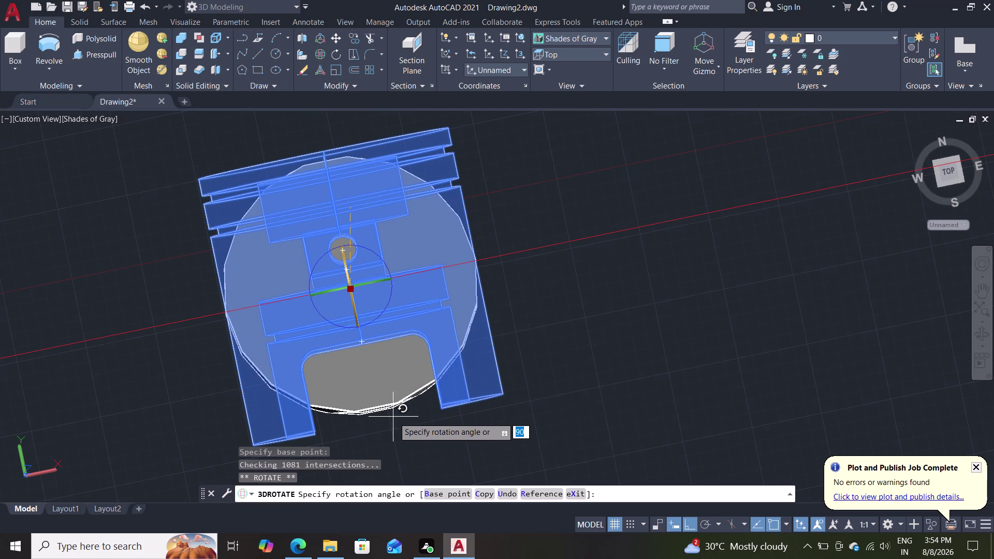
middle_drag(393, 420, 395, 386)
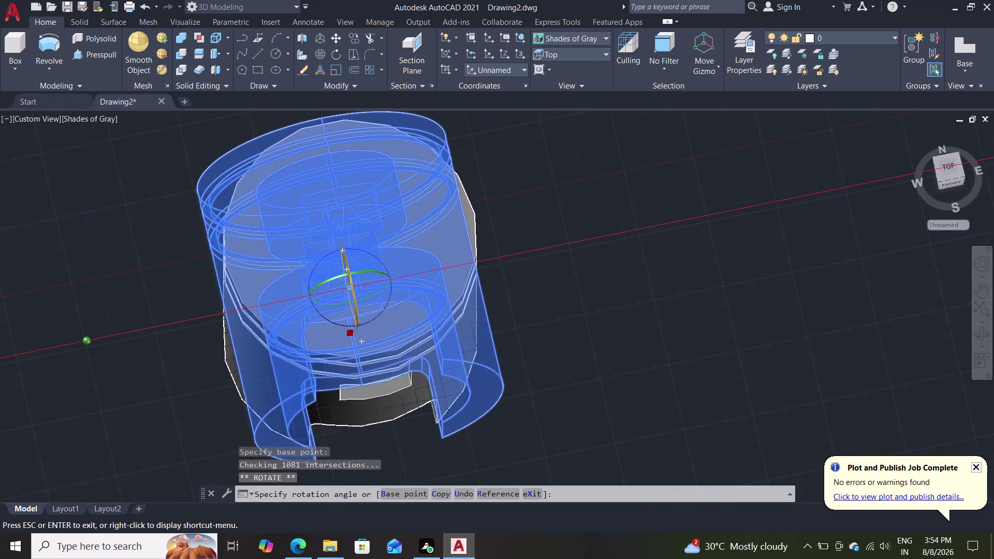
middle_drag(394, 386, 393, 405)
click(400, 431)
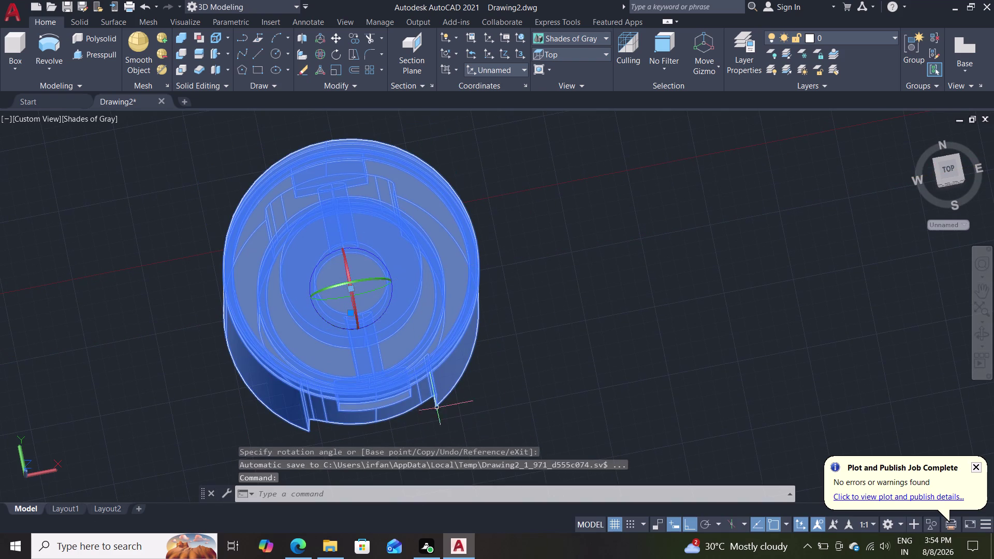
key(Escape)
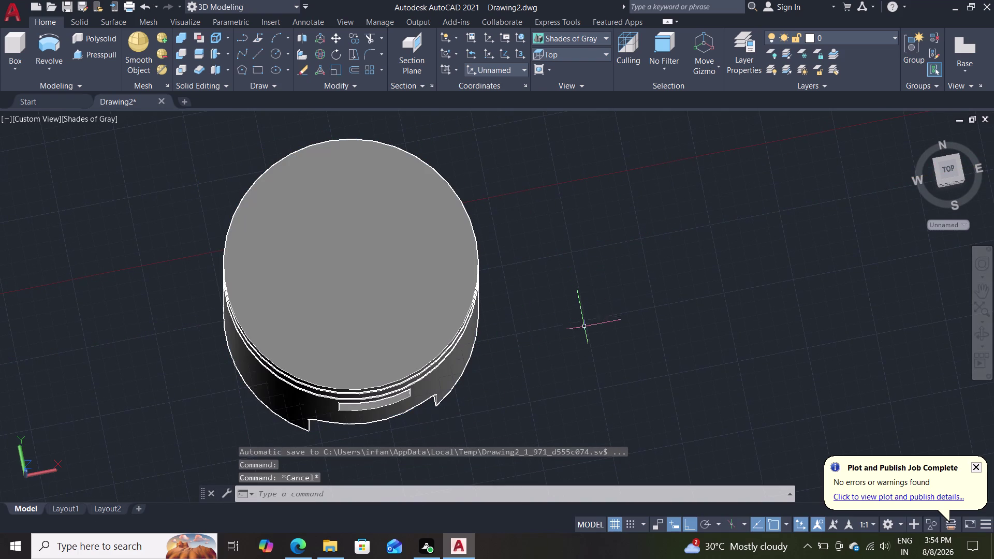
Orbit around the upright piston to view it from above, front and below.
scroll(up, 3)
middle_drag(576, 312, 573, 269)
scroll(down, 3)
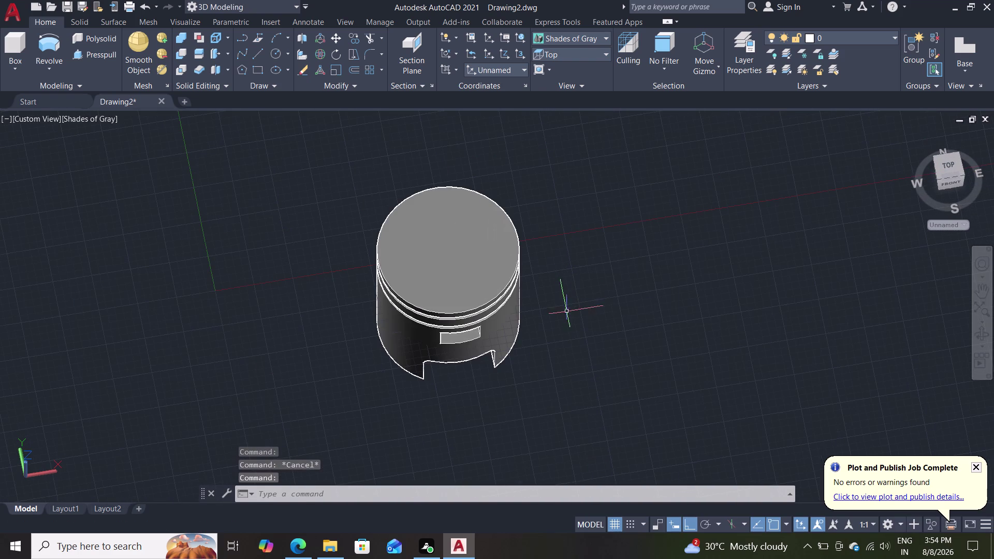
middle_drag(624, 325, 604, 224)
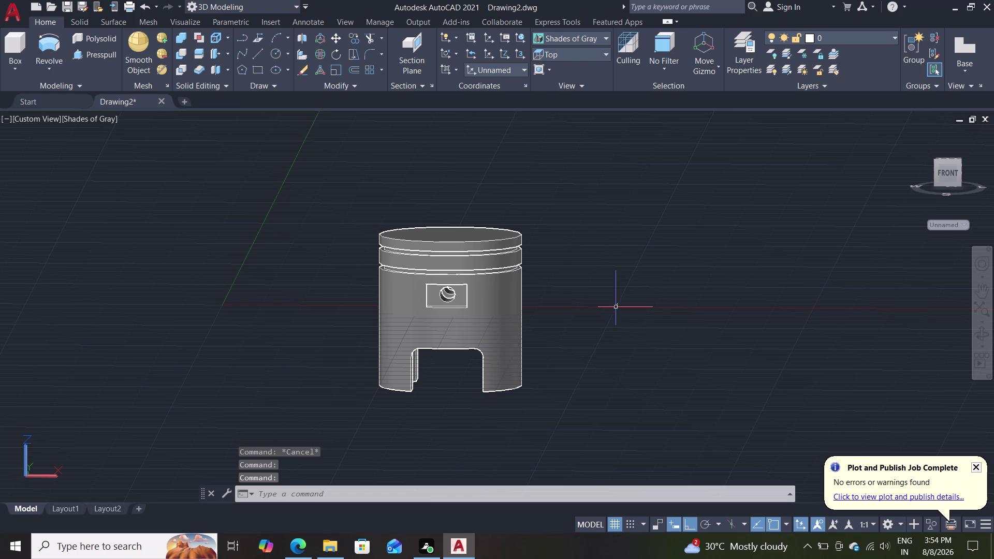
middle_drag(614, 310, 650, 160)
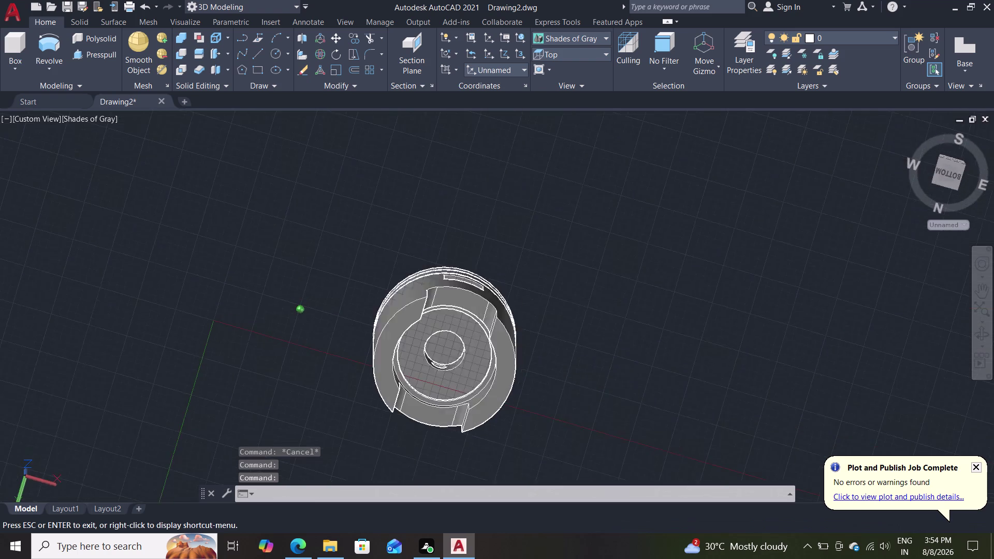
middle_drag(650, 160, 609, 357)
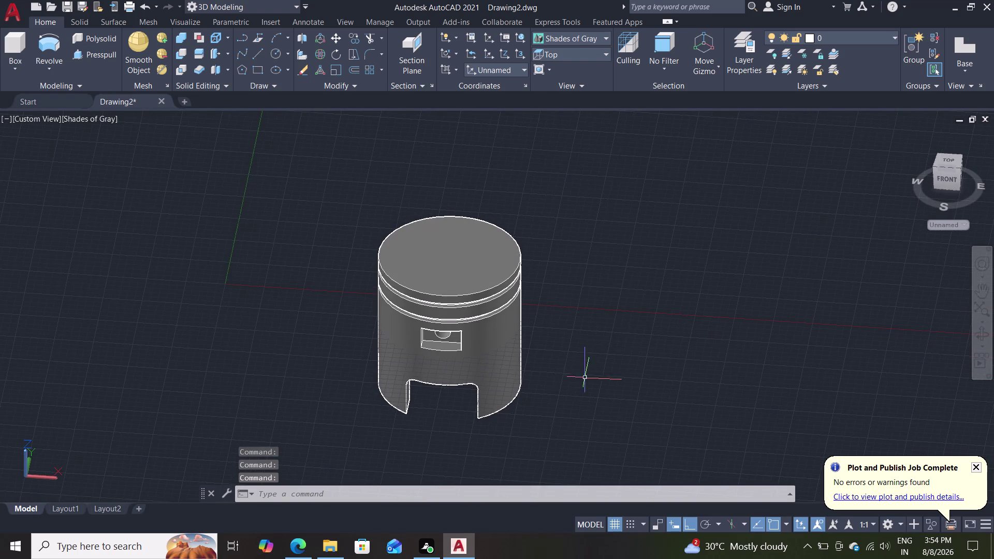
scroll(down, 3)
scroll(up, 3)
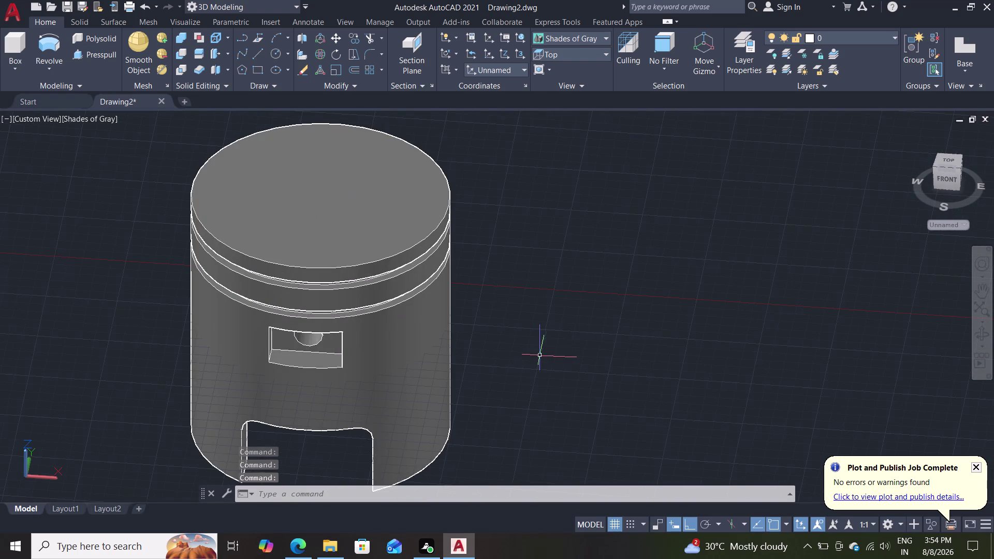
middle_drag(541, 355, 675, 265)
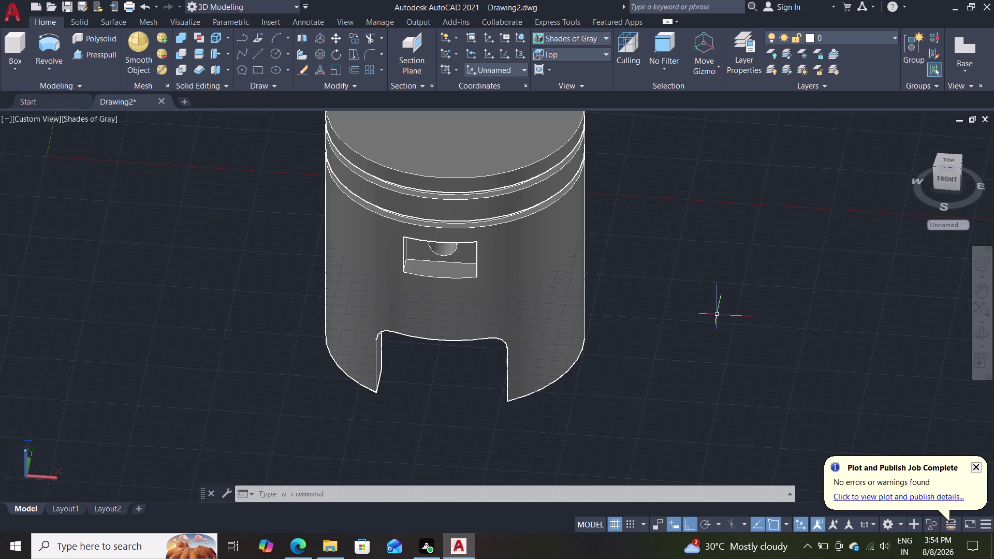
scroll(down, 3)
scroll(up, 3)
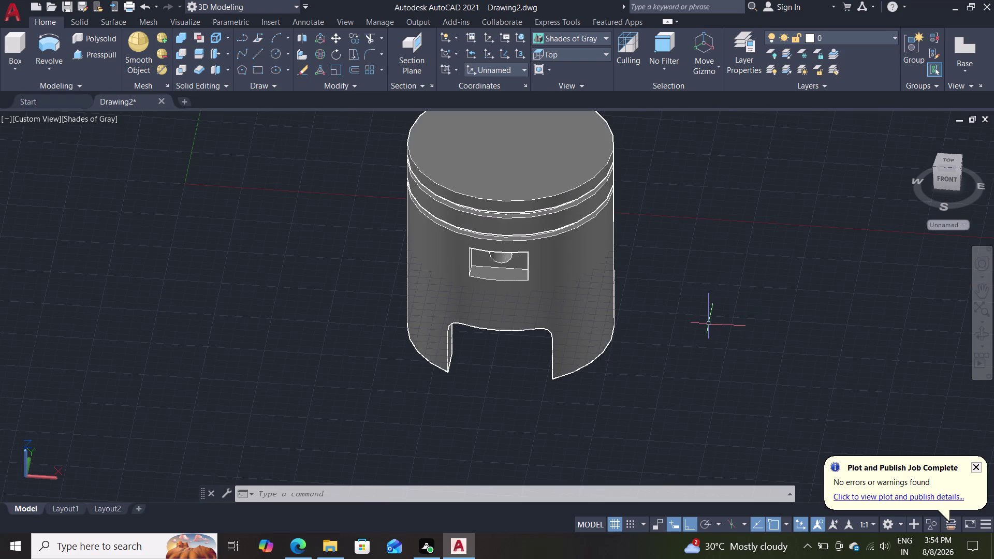
Move the inner pin-boss piece straight up to its final height.
key(m)
key(Return)
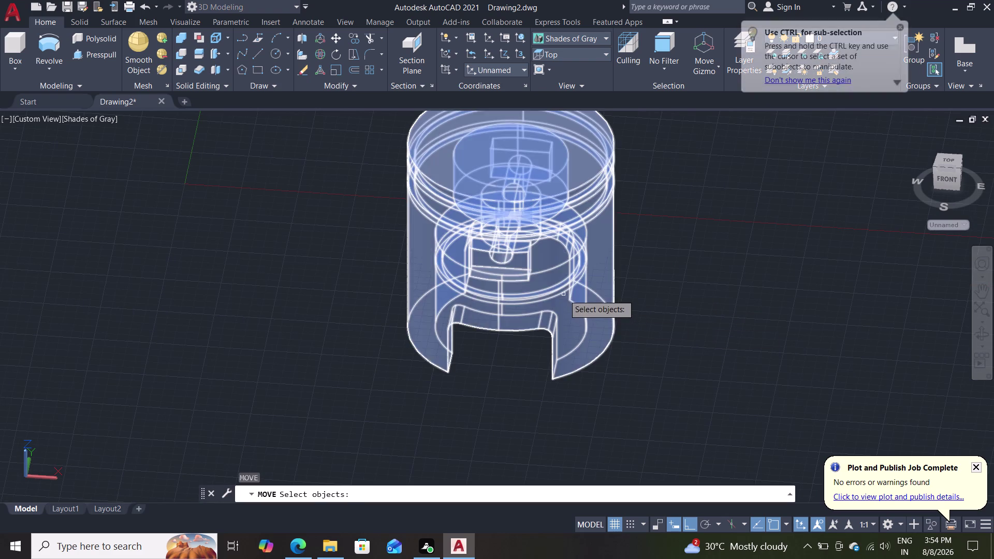
click(564, 295)
key(Return)
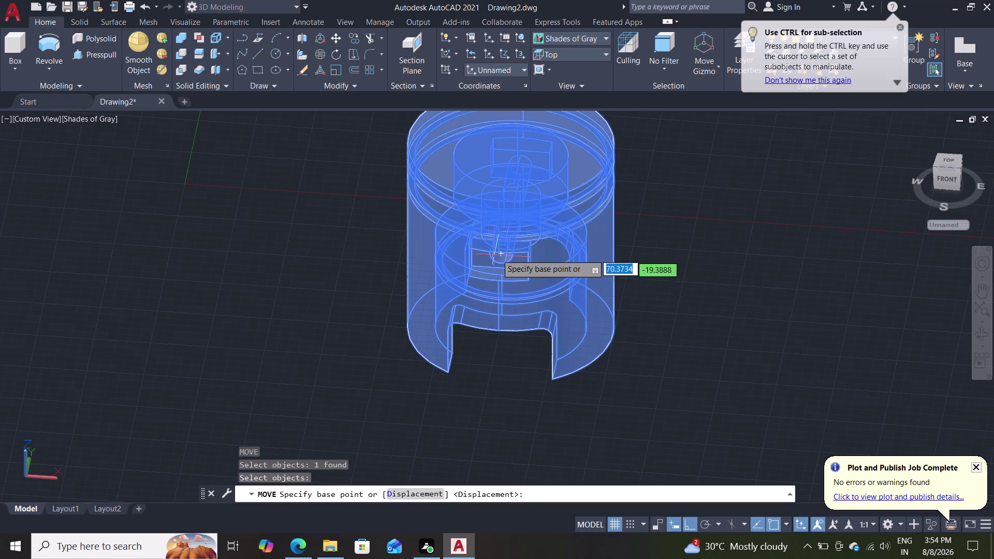
click(498, 255)
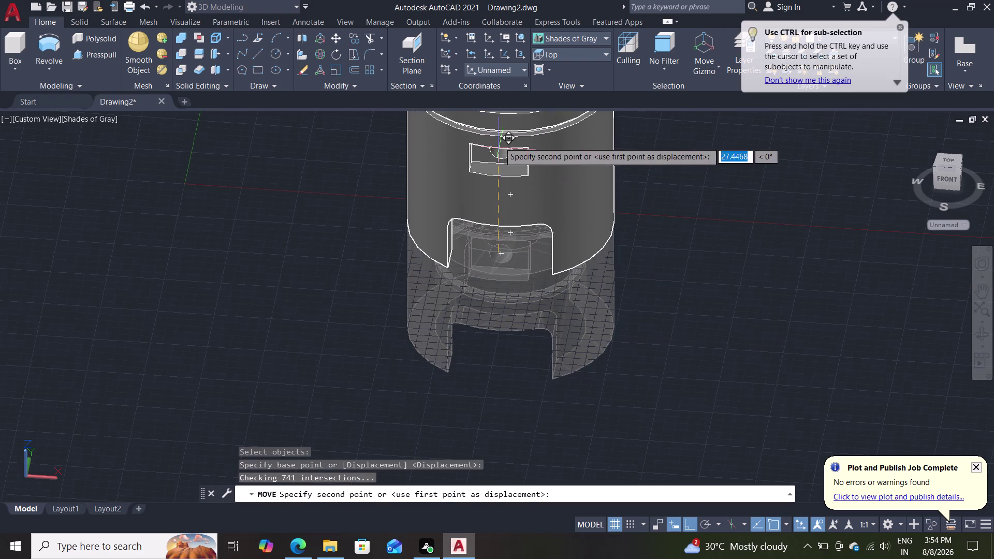
click(499, 123)
scroll(down, 3)
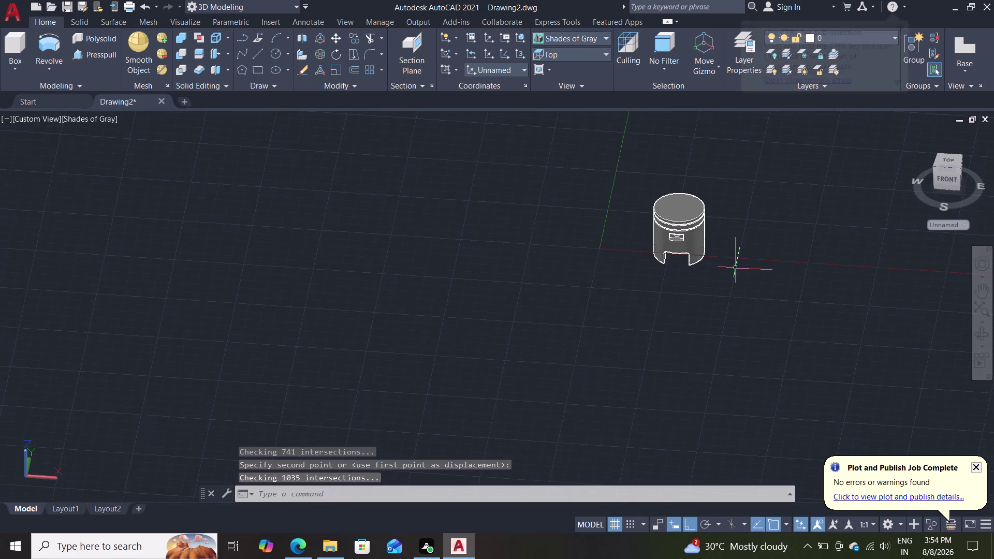
Orbit and zoom to view the piston's underside, top and side, then recentre it.
scroll(up, 3)
scroll(up, 3)
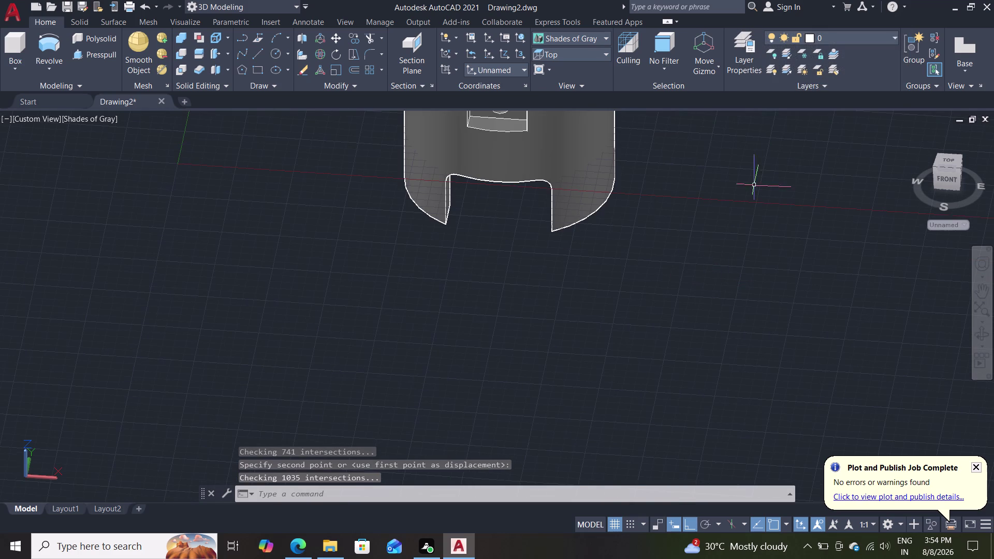
middle_drag(656, 291, 771, 147)
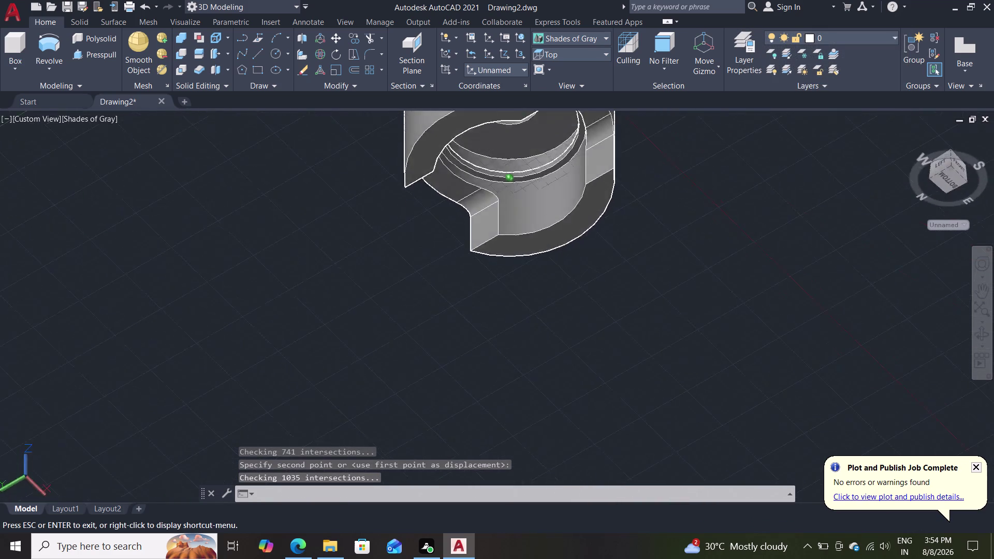
middle_drag(771, 147, 706, 394)
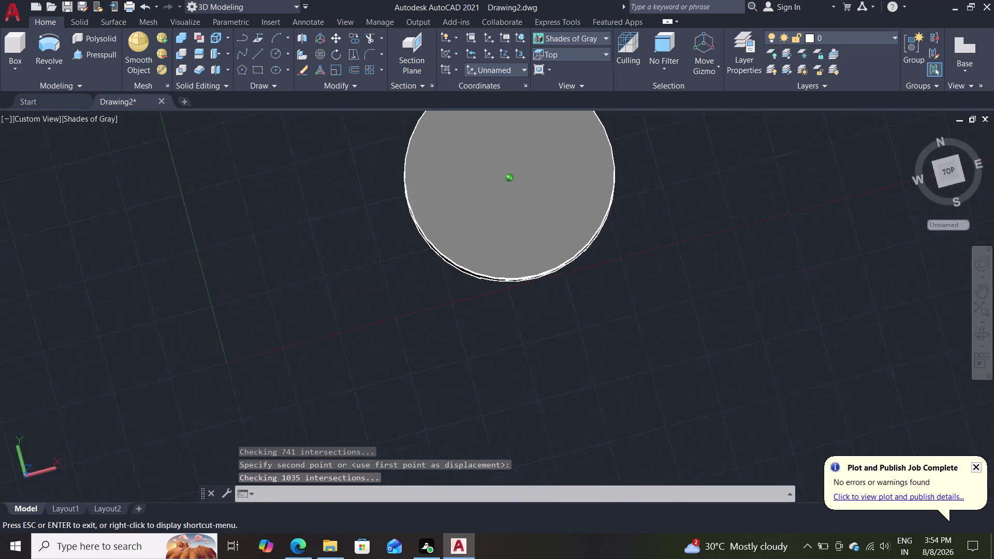
middle_drag(706, 393, 588, 309)
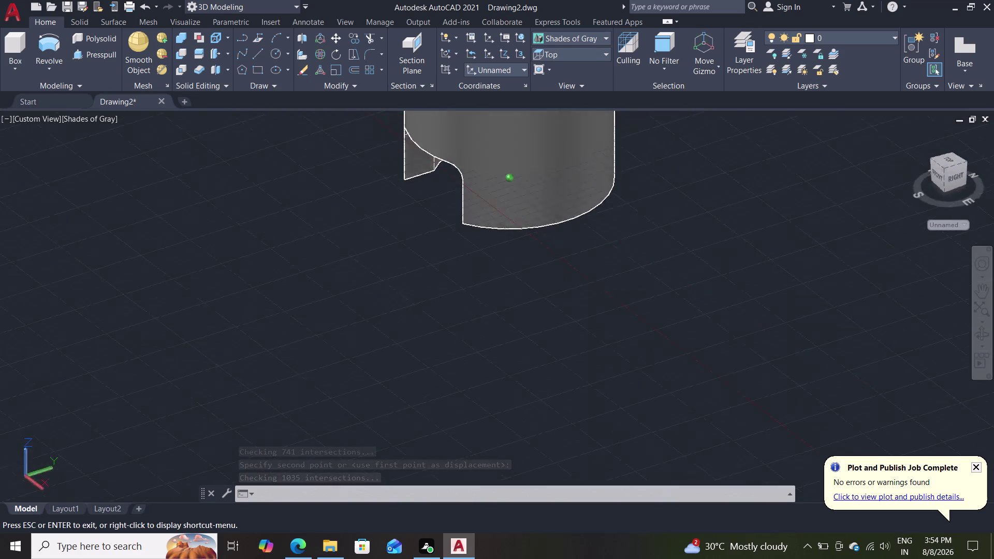
middle_drag(587, 309, 750, 344)
scroll(down, 3)
scroll(up, 3)
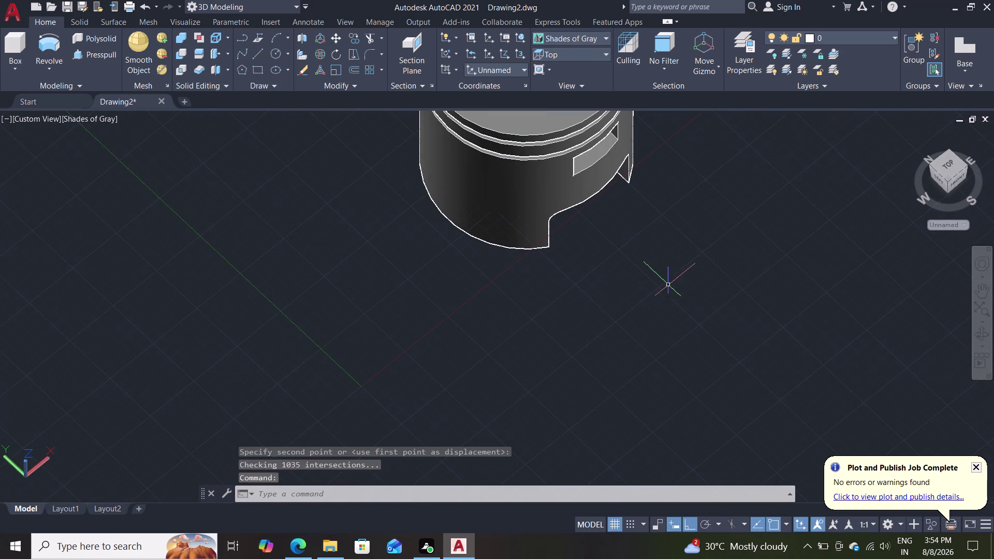
middle_drag(736, 237, 654, 211)
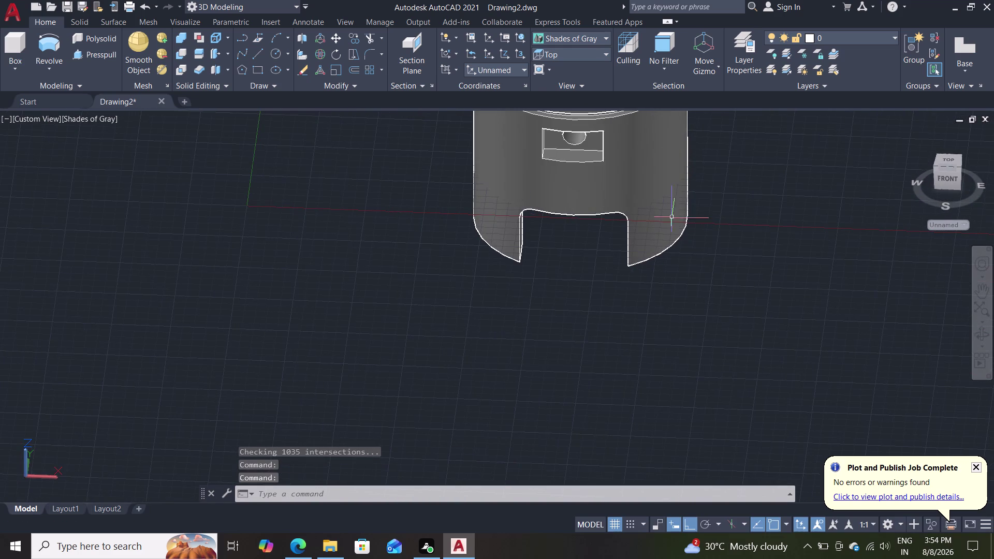
scroll(down, 3)
scroll(up, 3)
scroll(down, 3)
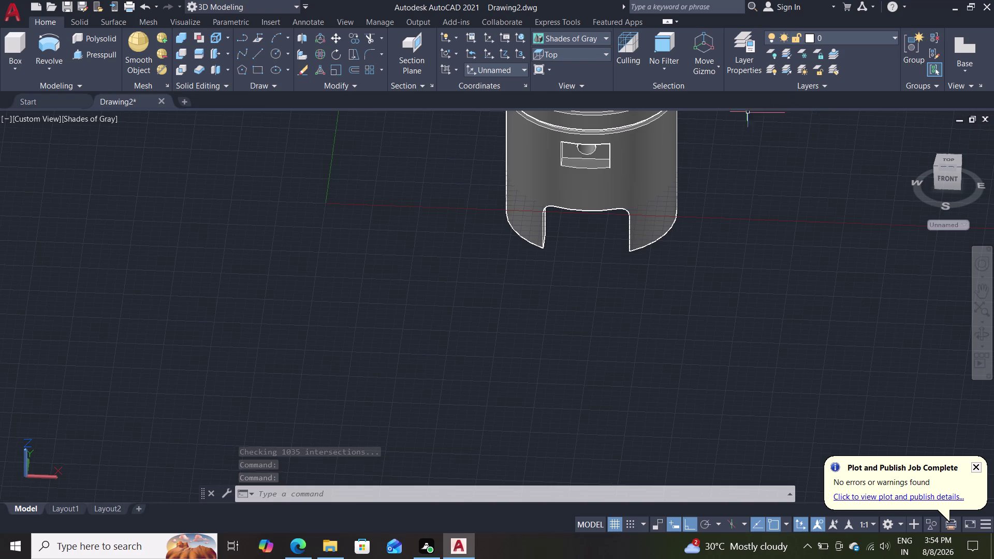
scroll(down, 3)
scroll(up, 3)
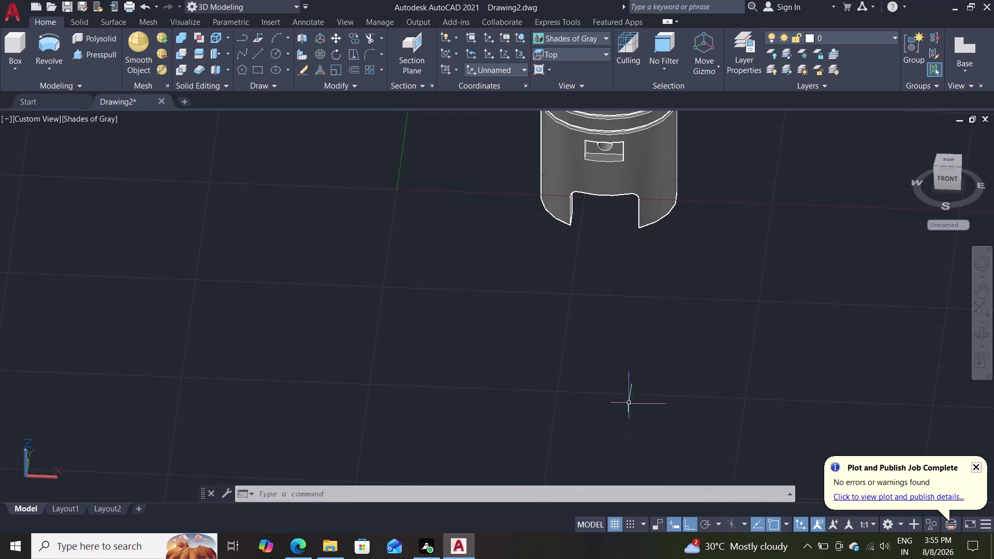
Orbit around the pin hole and slotted skirt from below, ending on a front view.
scroll(down, 3)
scroll(up, 3)
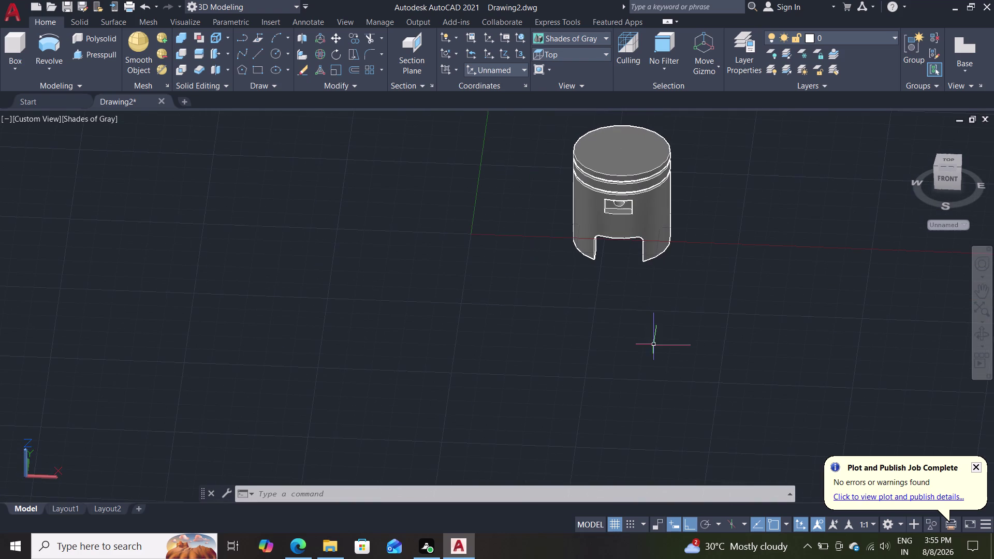
scroll(up, 3)
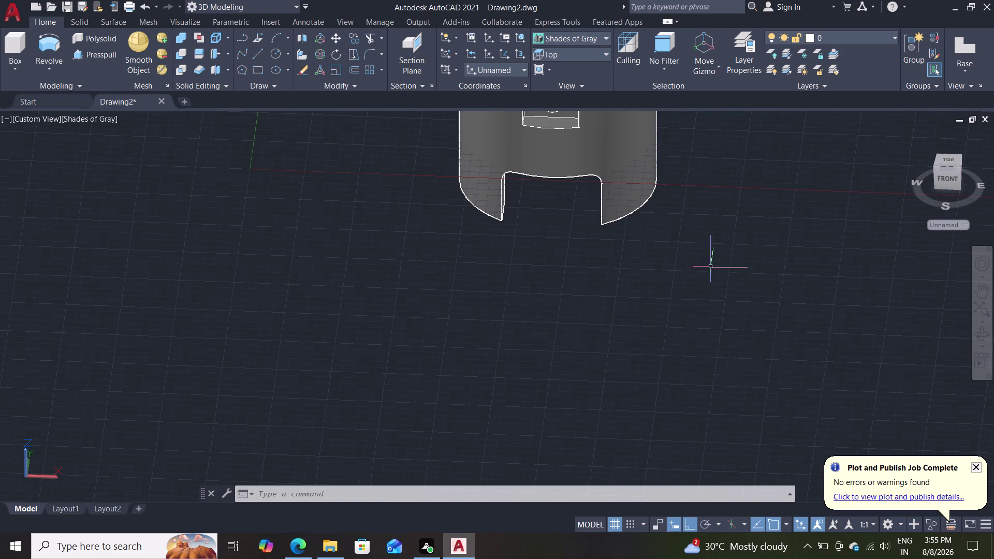
scroll(up, 3)
middle_drag(712, 257, 727, 252)
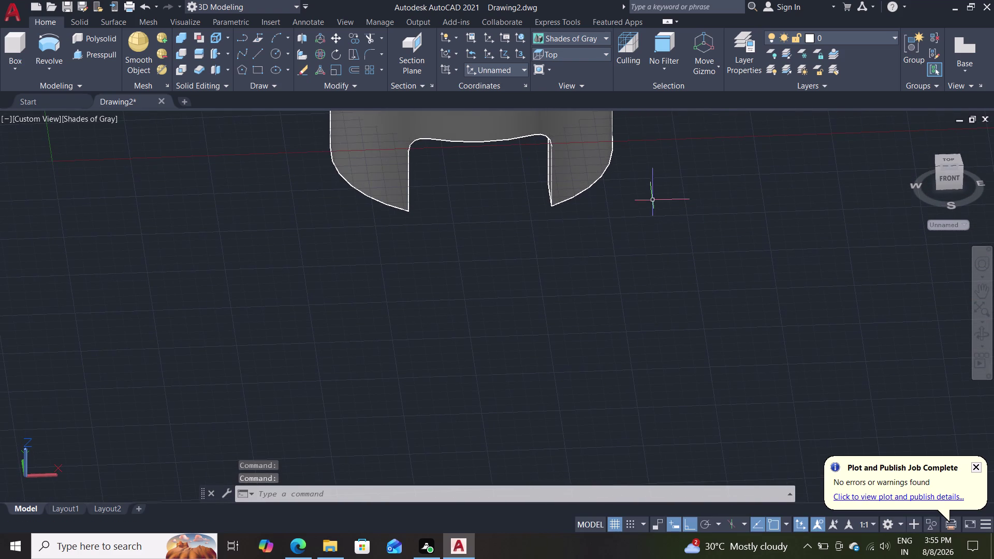
middle_drag(652, 200, 613, 470)
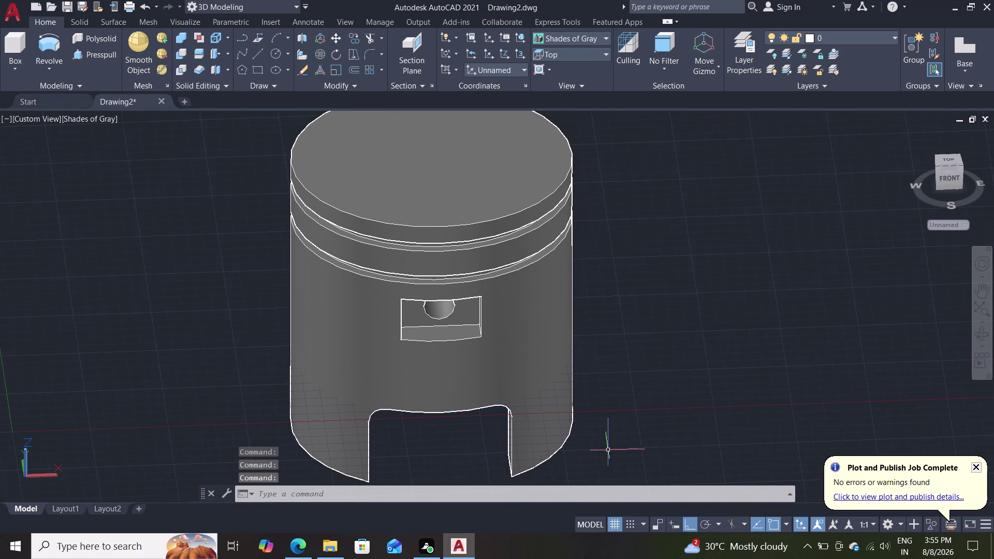
scroll(down, 3)
scroll(up, 3)
middle_drag(616, 379, 626, 336)
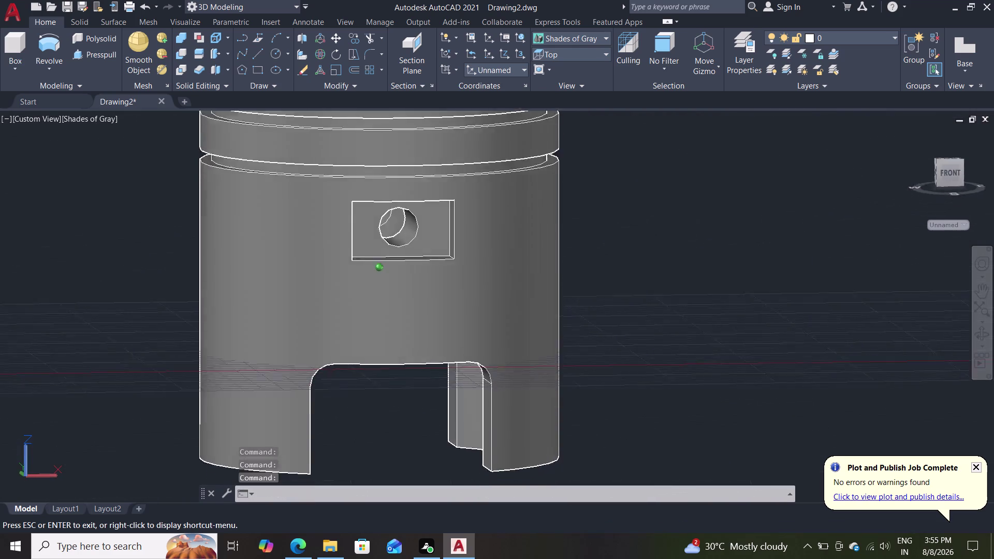
middle_drag(625, 335, 553, 373)
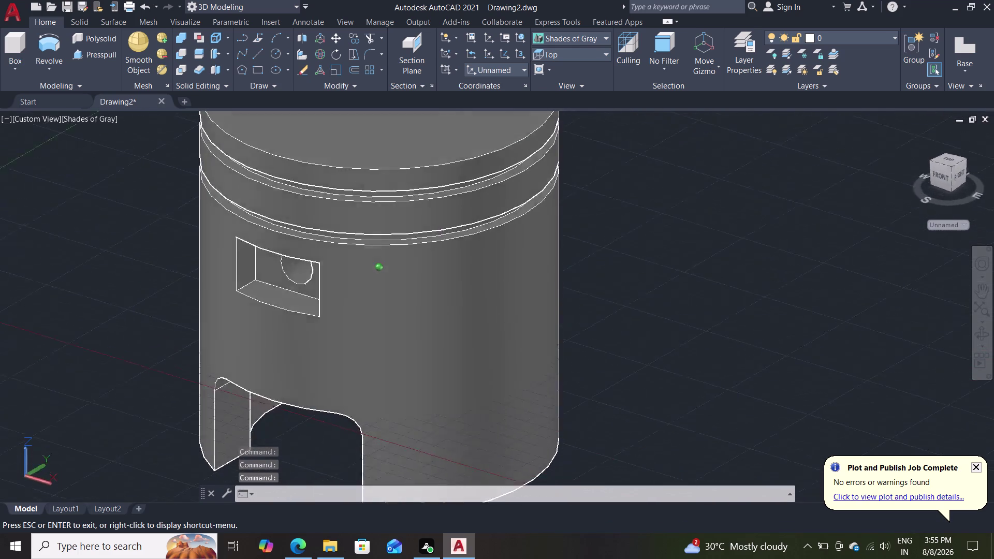
middle_drag(553, 373, 848, 301)
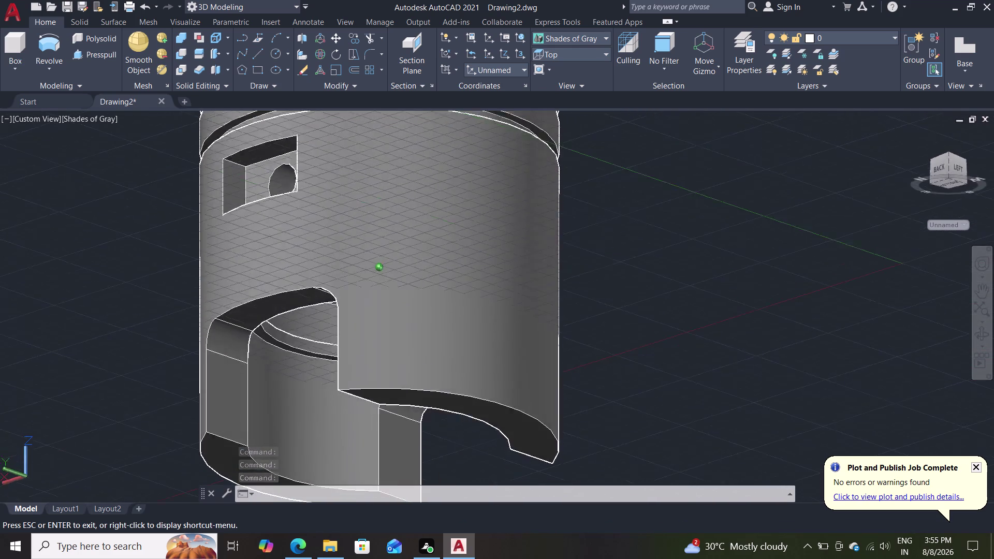
middle_drag(848, 302, 632, 301)
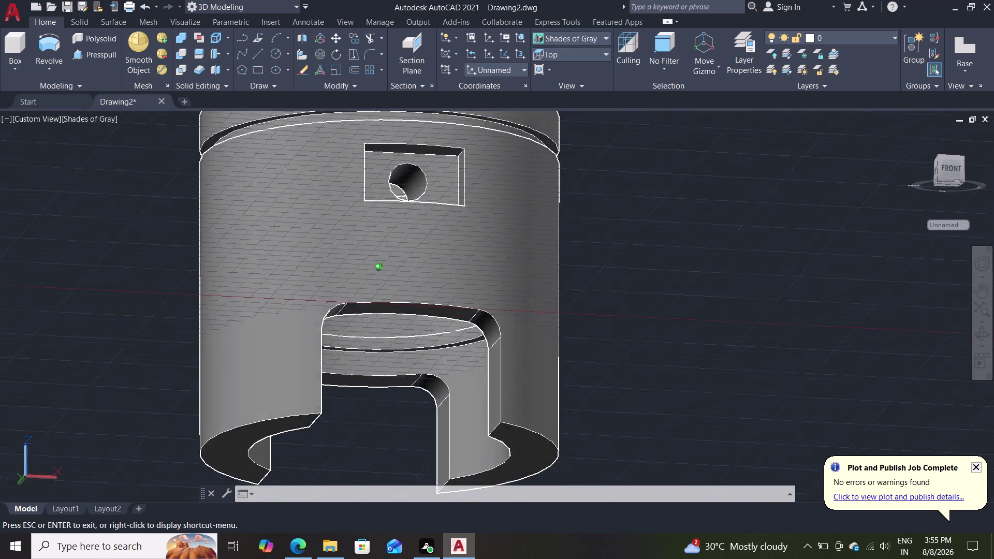
middle_drag(632, 300, 633, 305)
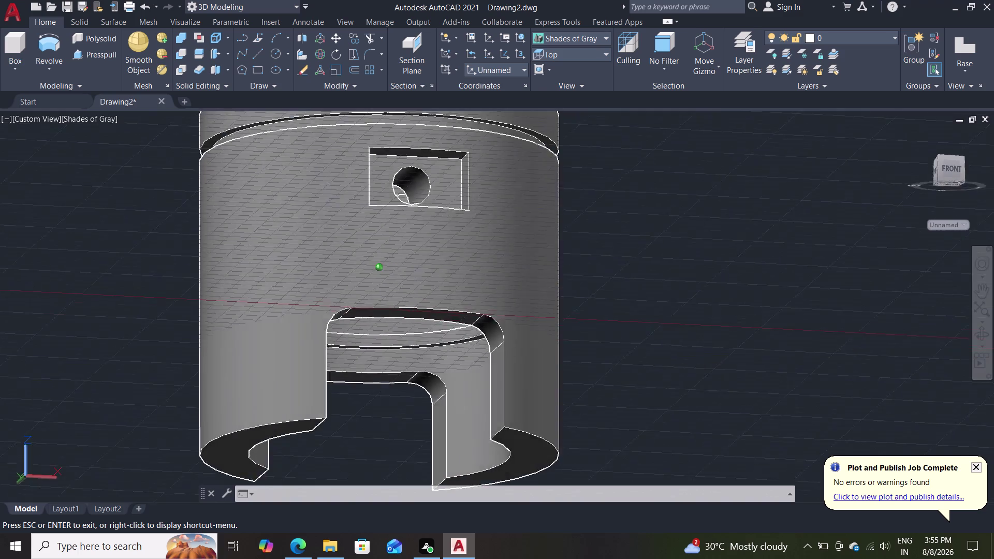
middle_drag(633, 305, 610, 348)
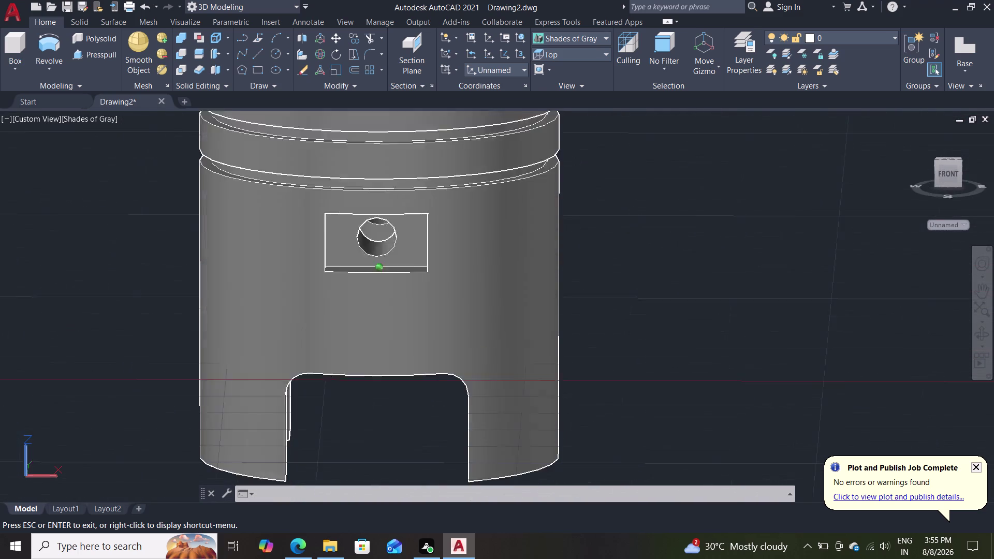
middle_drag(609, 348, 610, 354)
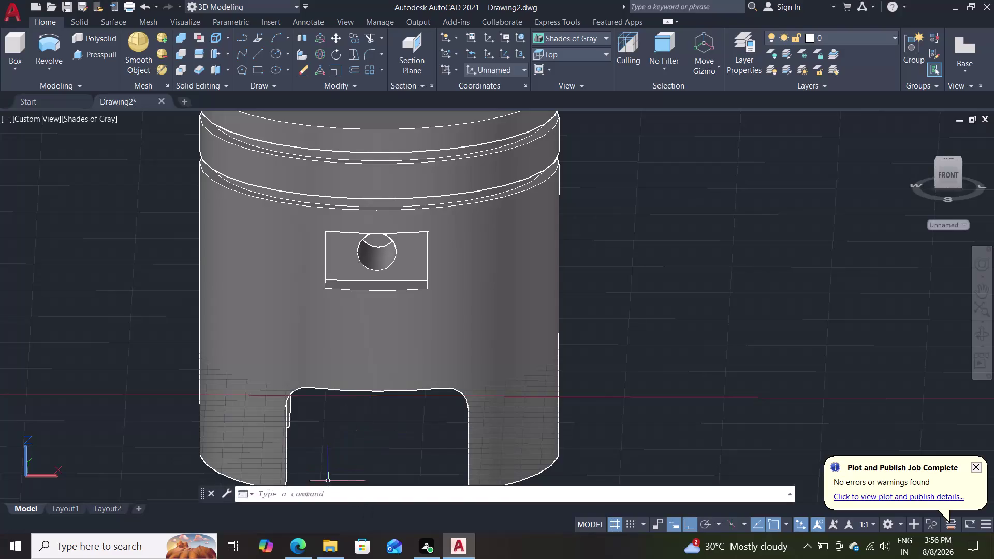
Switch the viewport to the Realistic visual style and window-select the whole piston.
click(98, 125)
click(137, 186)
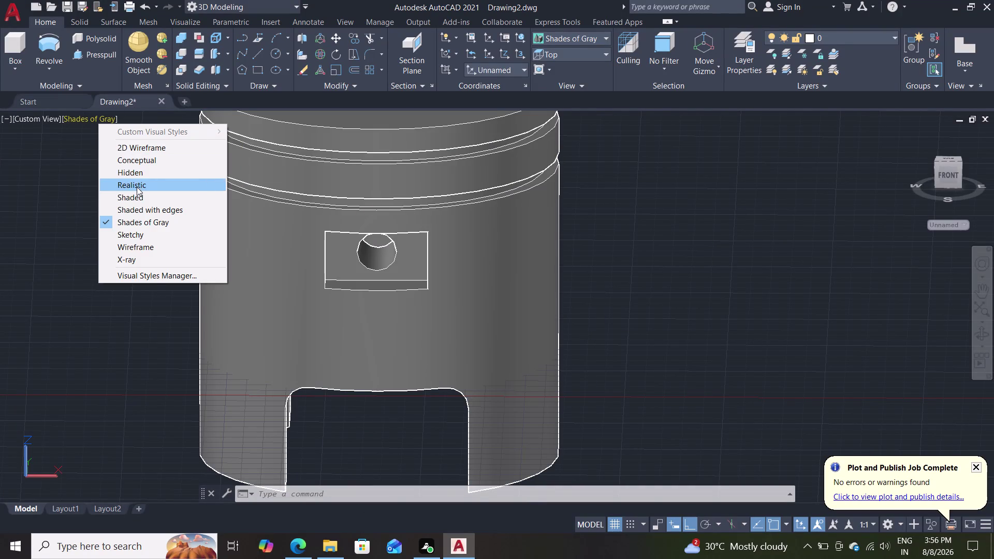
scroll(down, 3)
scroll(up, 3)
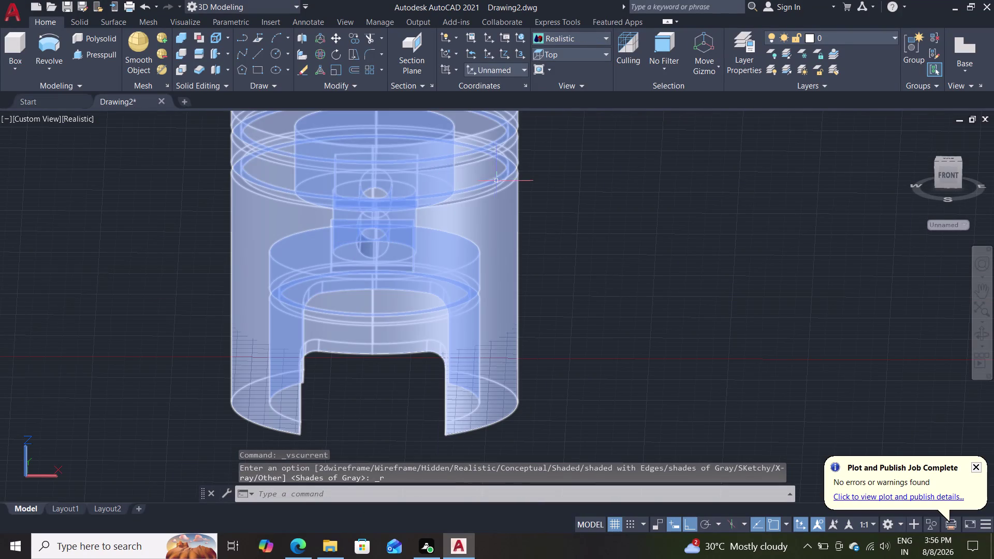
scroll(down, 3)
drag(548, 152, 542, 147)
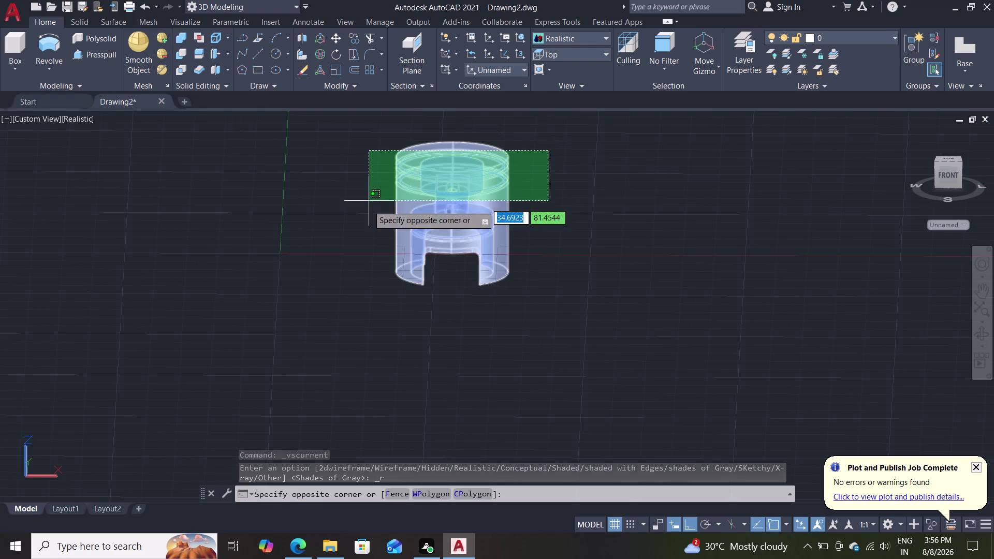
click(356, 292)
key(m)
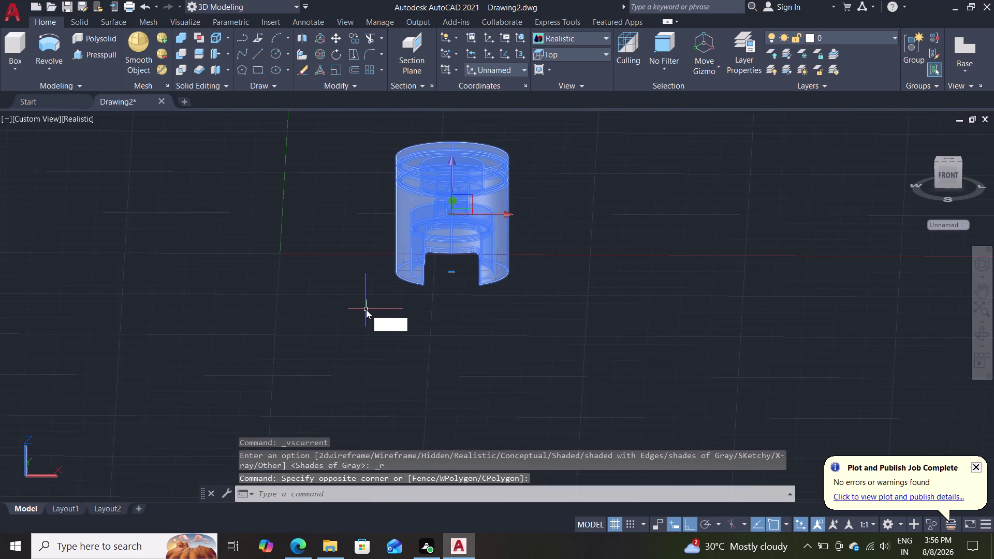
text(at)
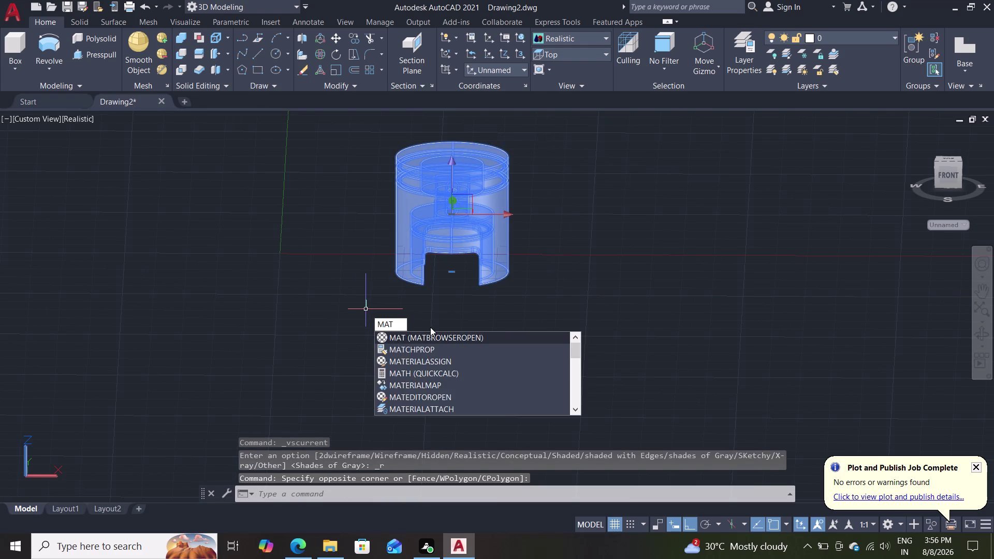
click(431, 335)
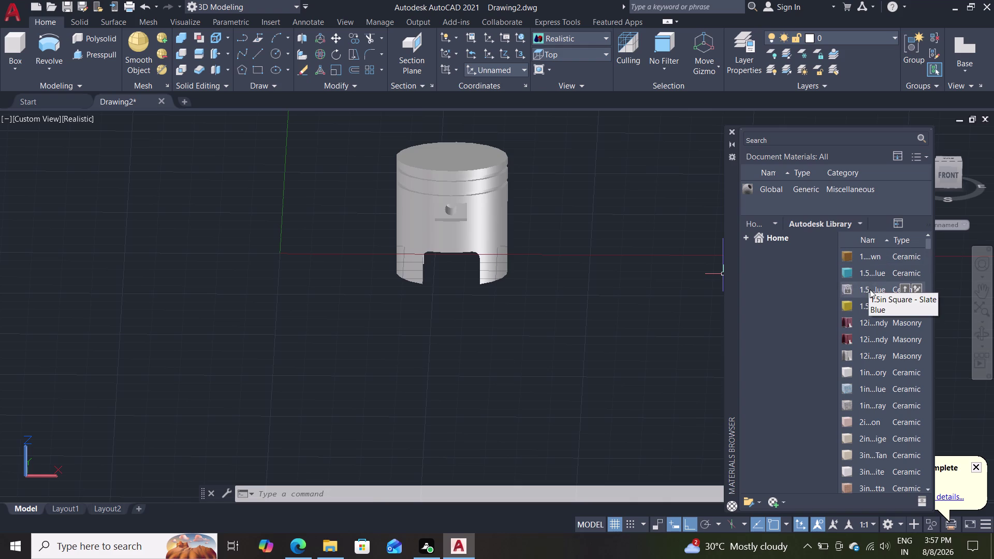
scroll(down, 3)
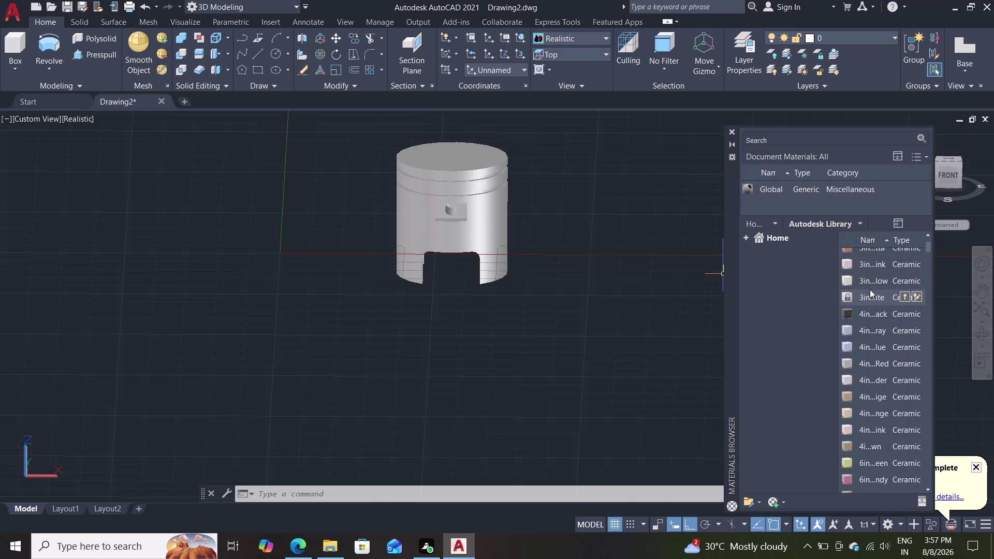
scroll(down, 3)
scroll(down, 3)
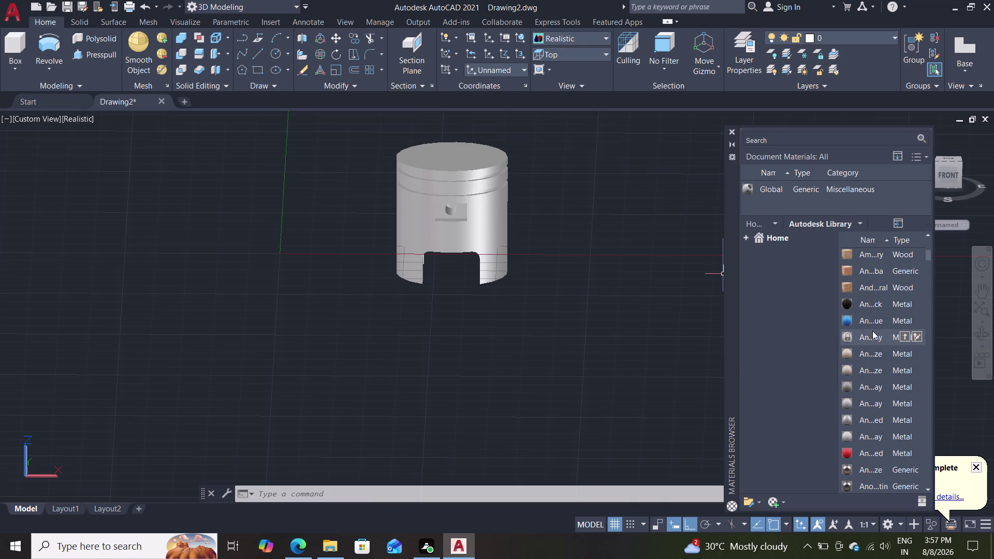
scroll(down, 3)
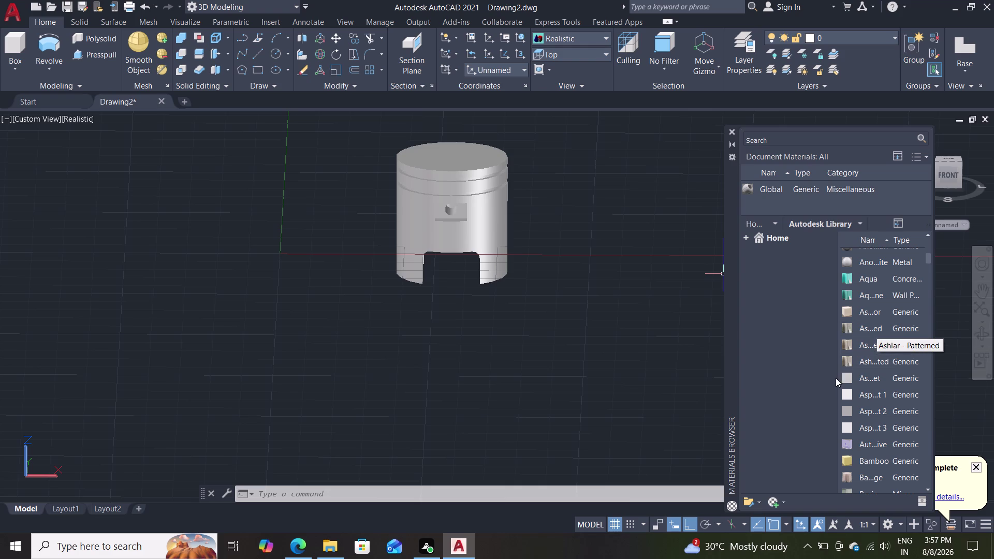
scroll(up, 3)
scroll(up, 3)
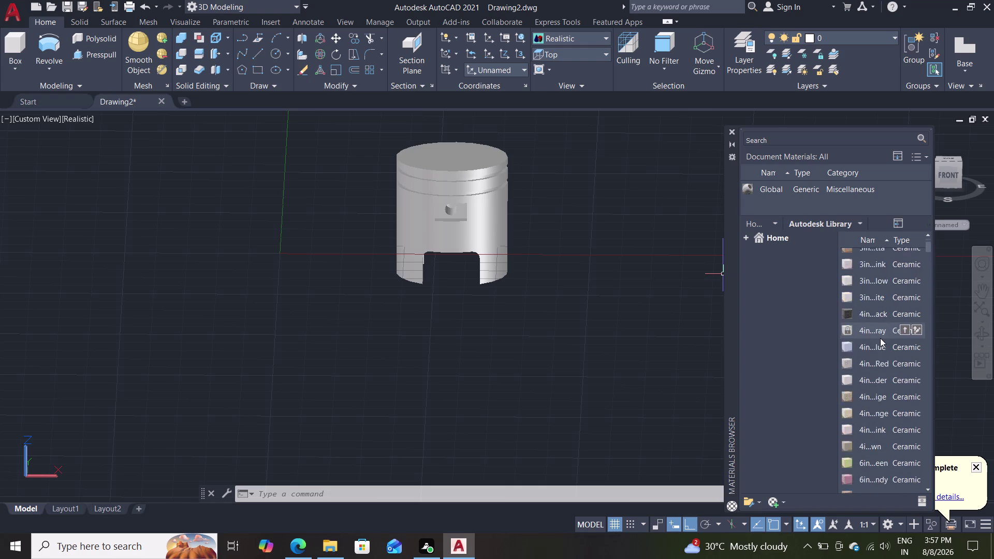
scroll(up, 3)
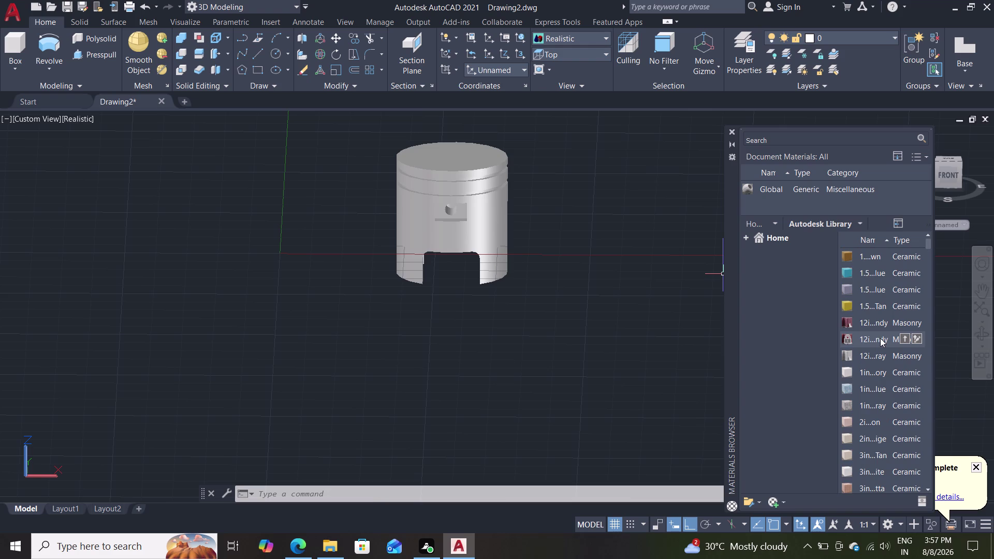
scroll(down, 3)
scroll(down, 3)
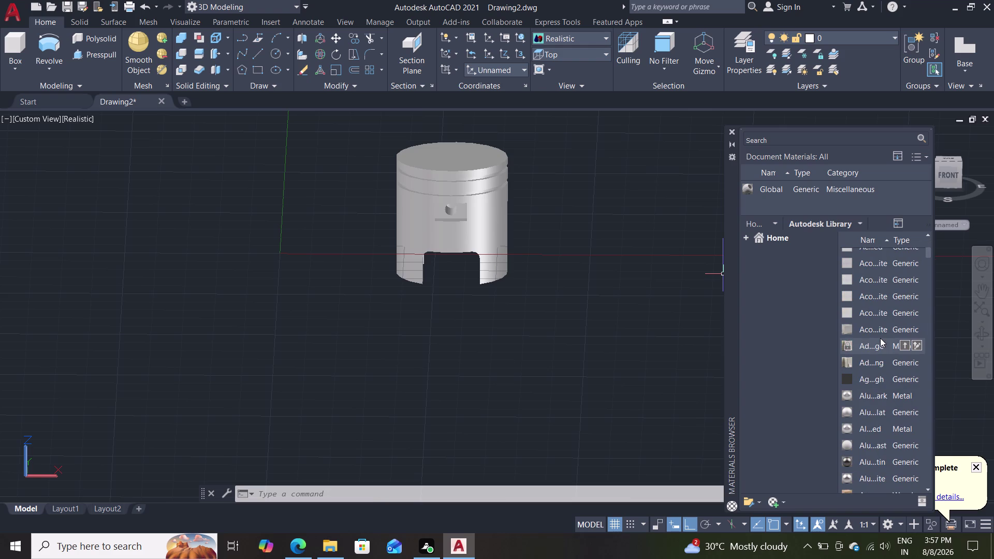
scroll(down, 3)
scroll(down, 3)
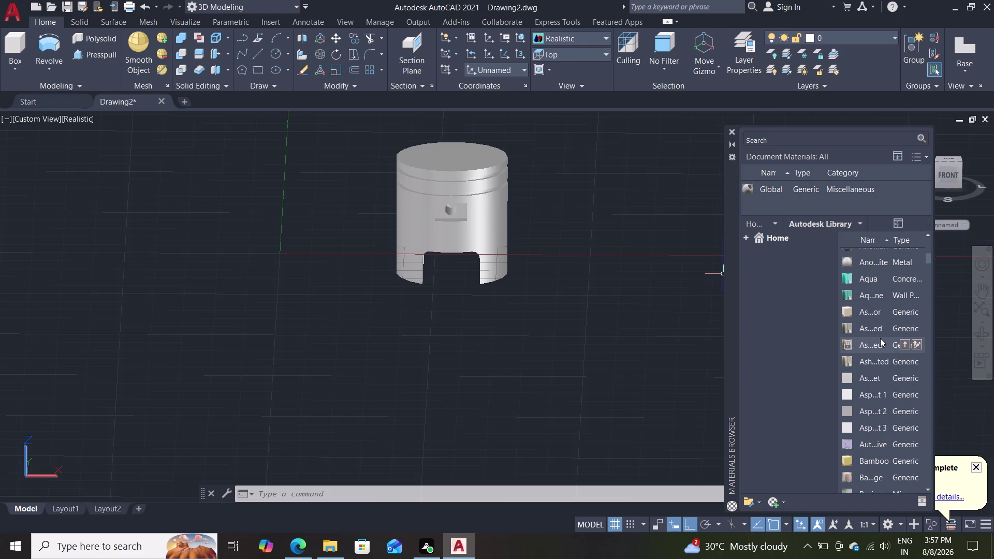
scroll(down, 3)
scroll(up, 3)
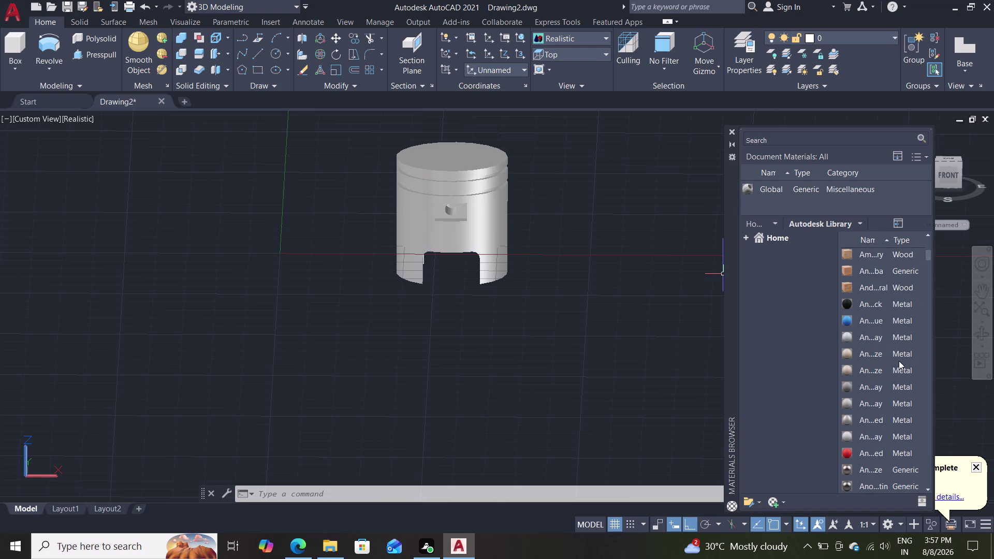
scroll(up, 3)
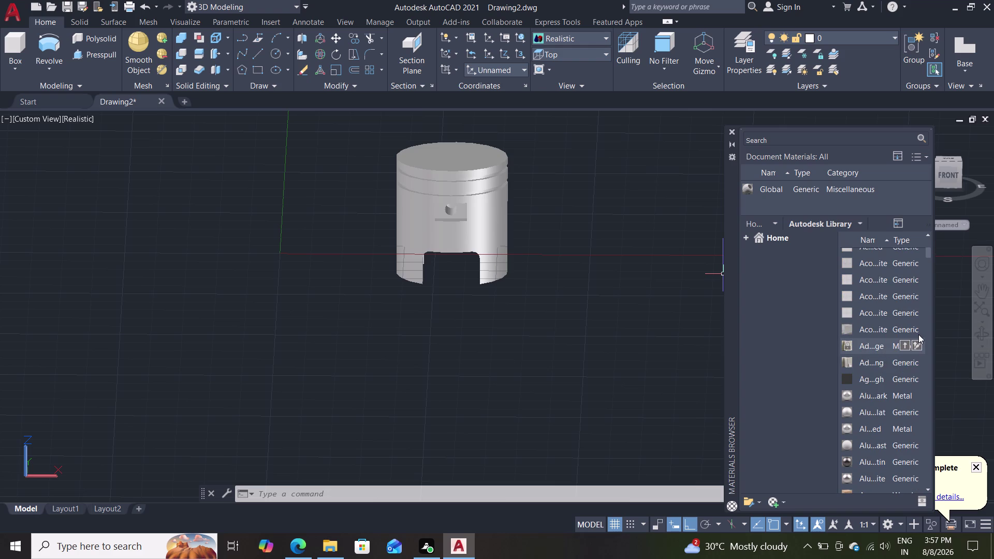
scroll(up, 3)
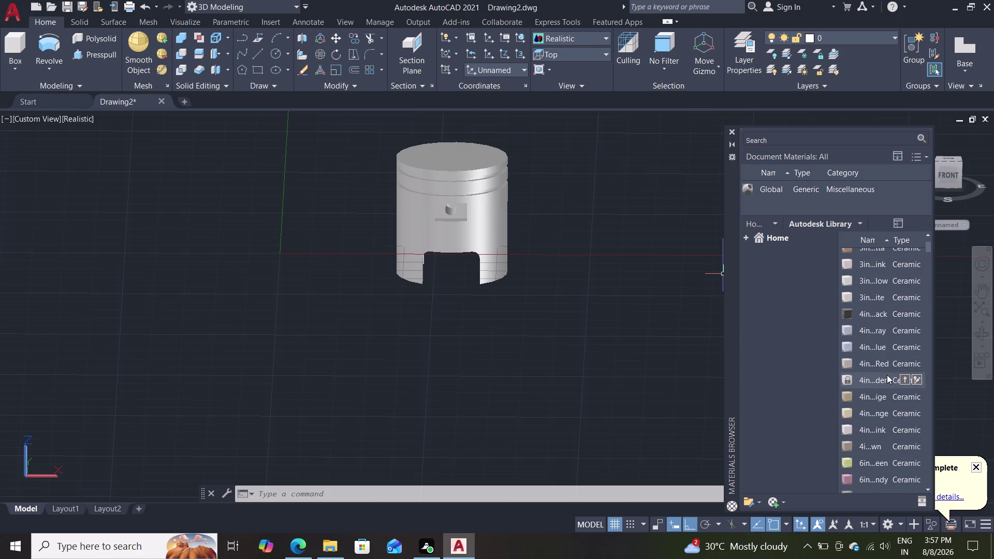
scroll(up, 3)
scroll(down, 3)
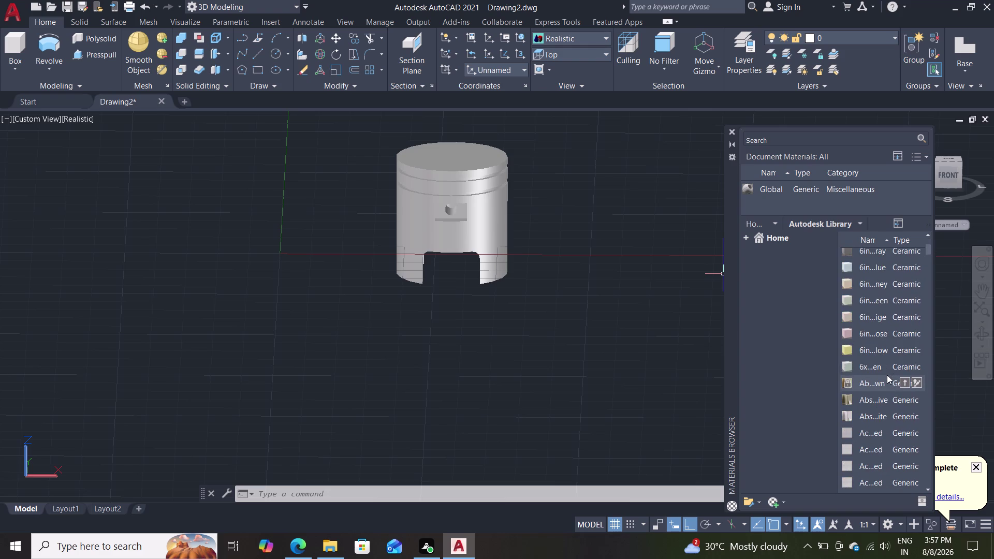
scroll(down, 3)
scroll(down, 3)
scroll(down, 3)
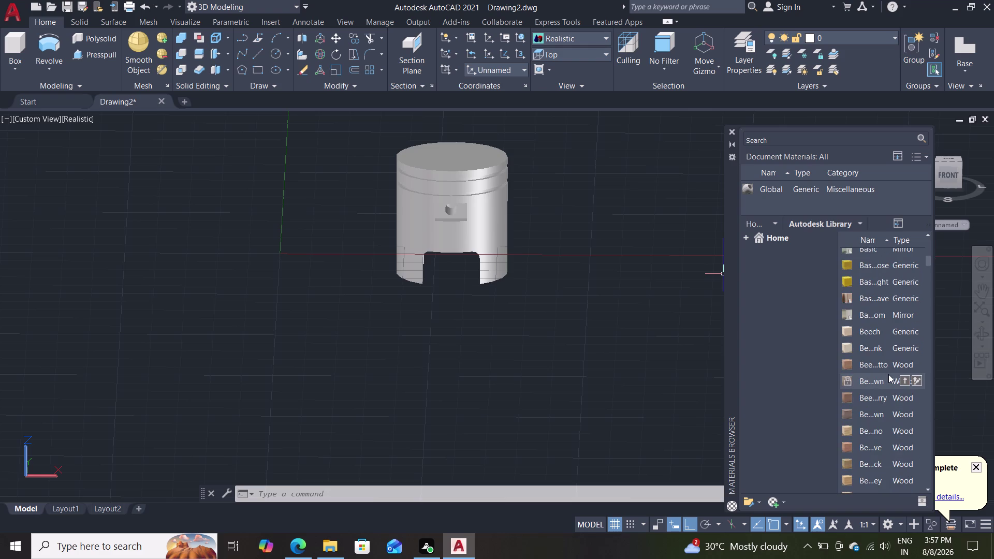
scroll(down, 3)
scroll(down, 3)
scroll(down, 3)
scroll(down, 3)
scroll(down, 3)
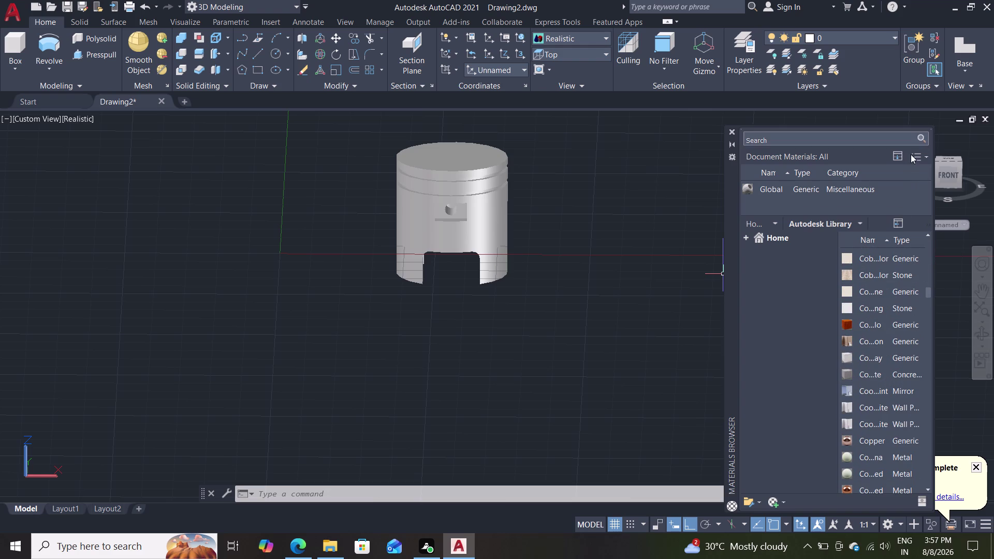
click(923, 135)
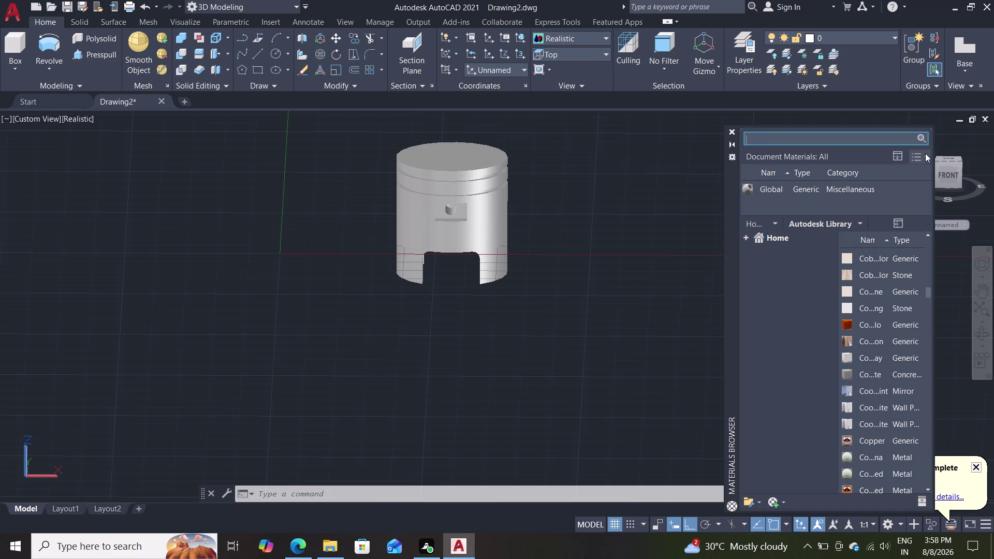
Enter 'aluminum alloys' in the Materials Browser search box.
key(a)
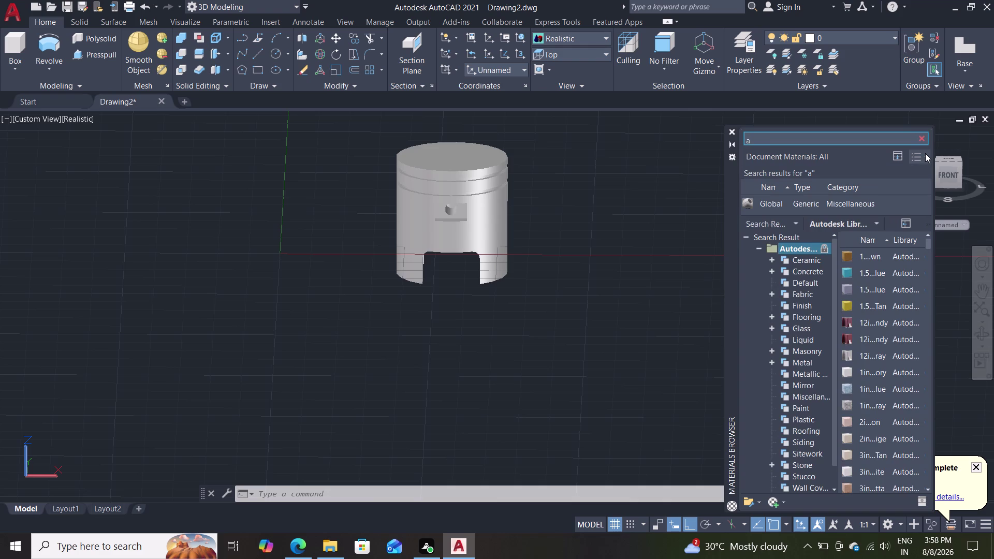
key(l)
key(u)
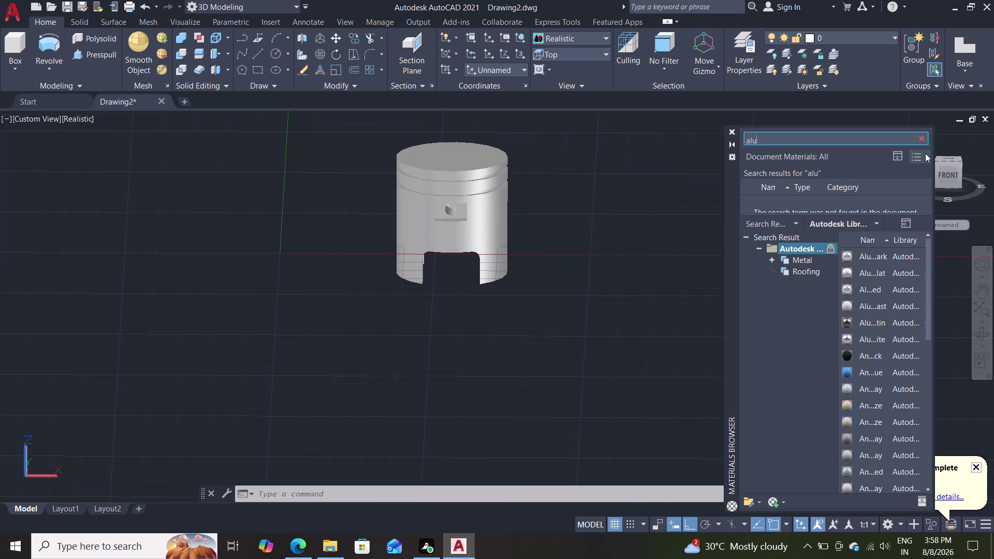
text(minu)
text(m)
key(space)
key(a)
text(llo)
text(ys)
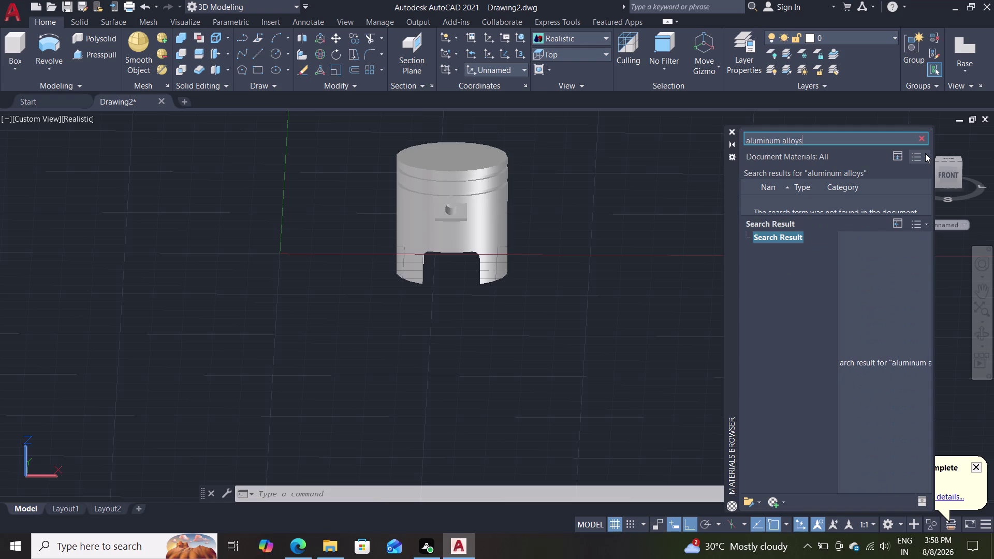
Shorten the search to 'aluminum a' so Aluminum results are listed.
key(BackSpace)
key(BackSpace)
key(BackSpace)
key(BackSpace)
key(BackSpace)
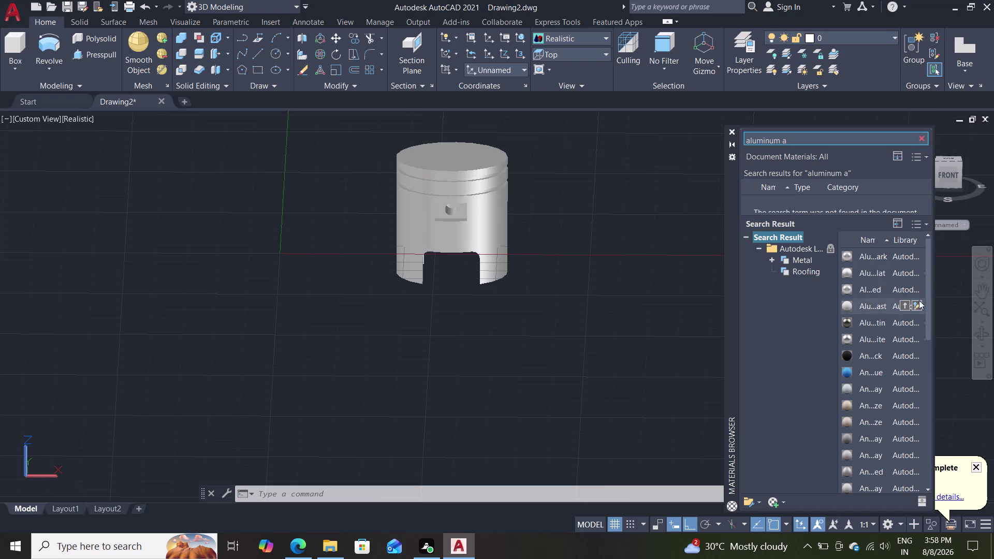
click(850, 253)
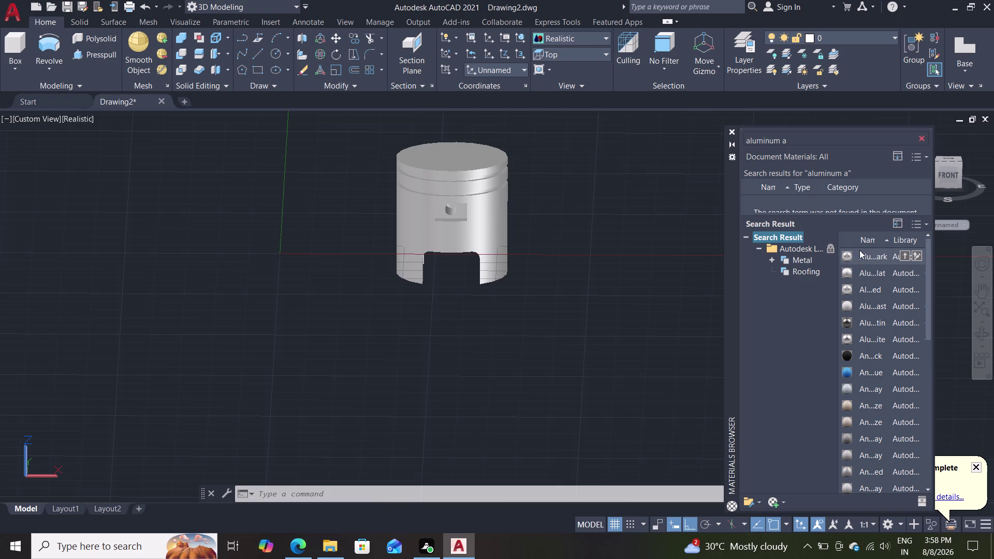
Add Aluminum - Dark, preview Flat and Polished in the Materials Editor, then close it.
click(869, 253)
double_click(882, 253)
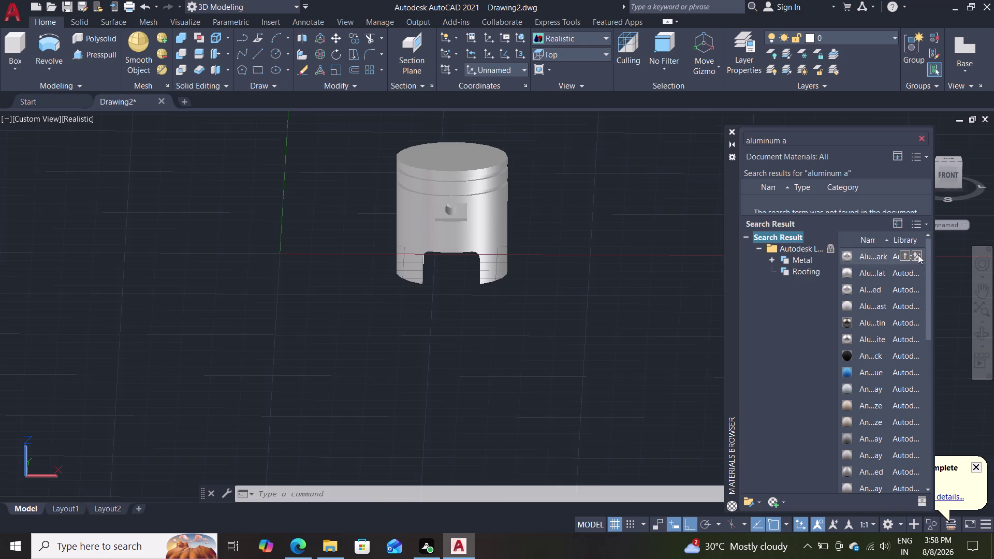
click(918, 255)
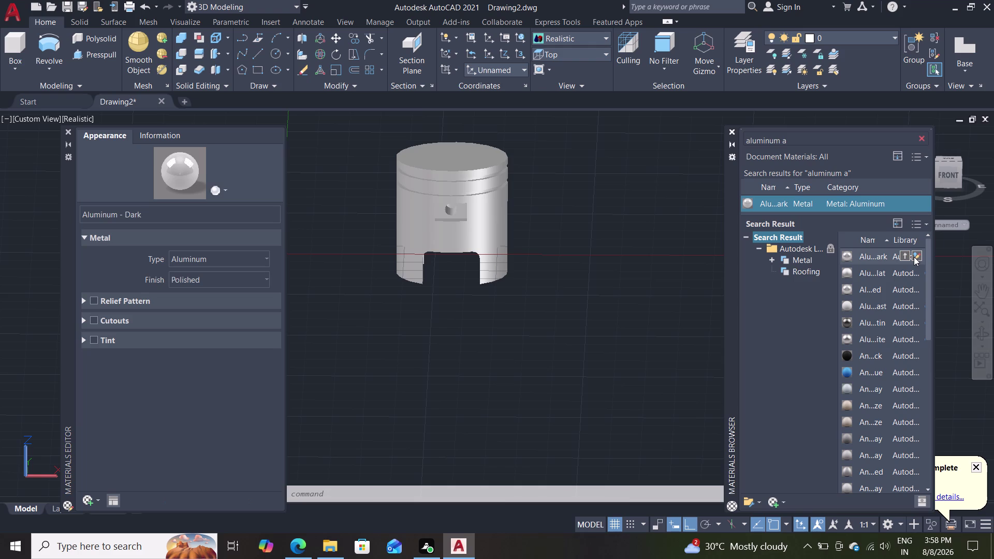
click(883, 275)
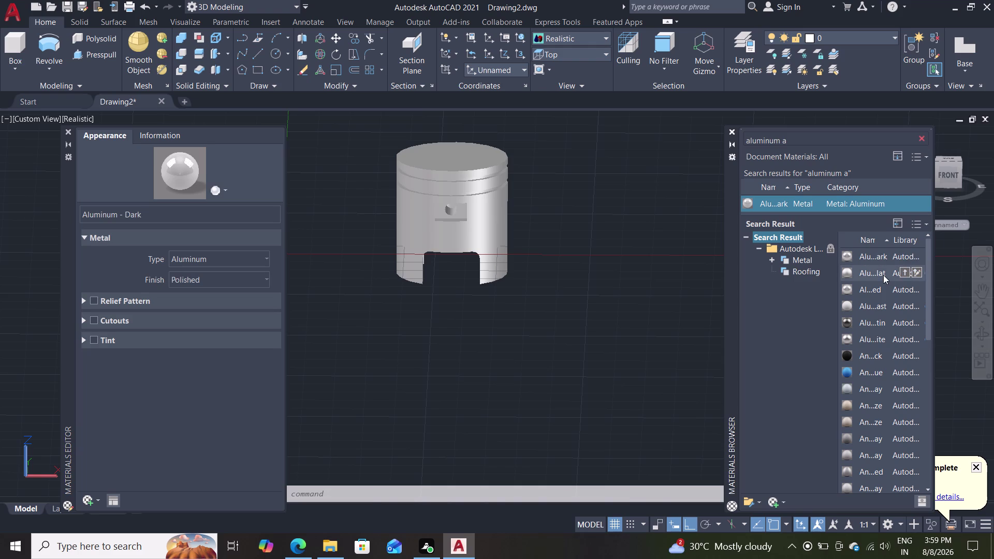
click(914, 268)
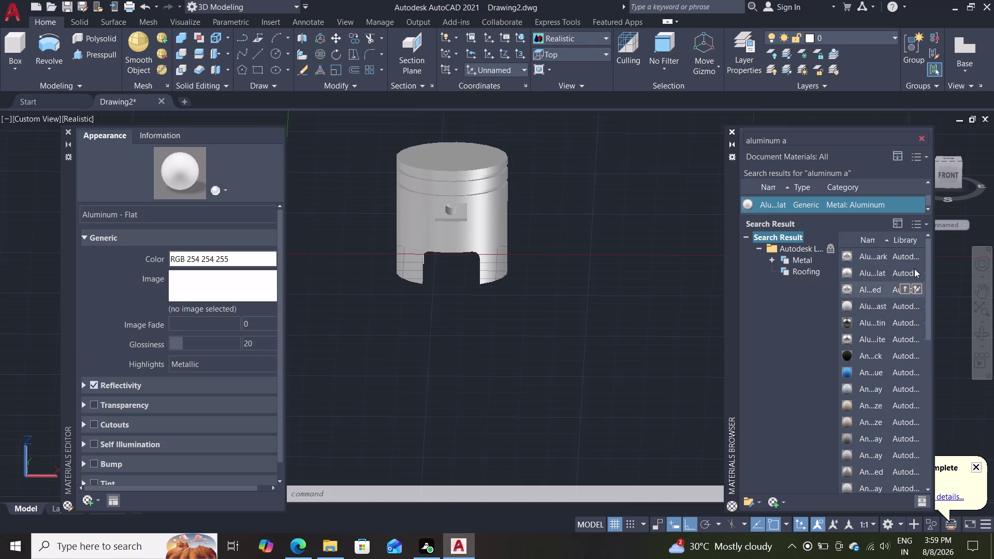
click(916, 286)
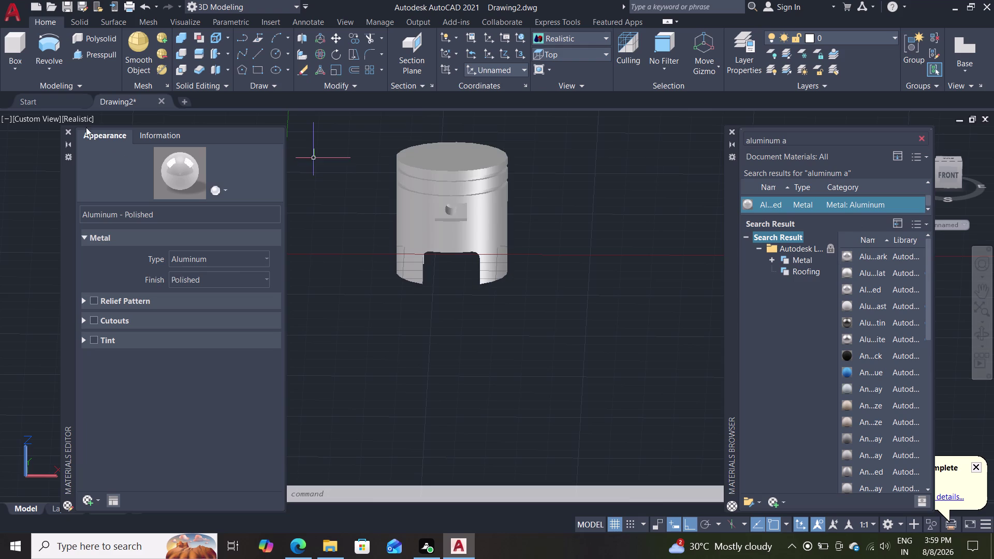
click(69, 129)
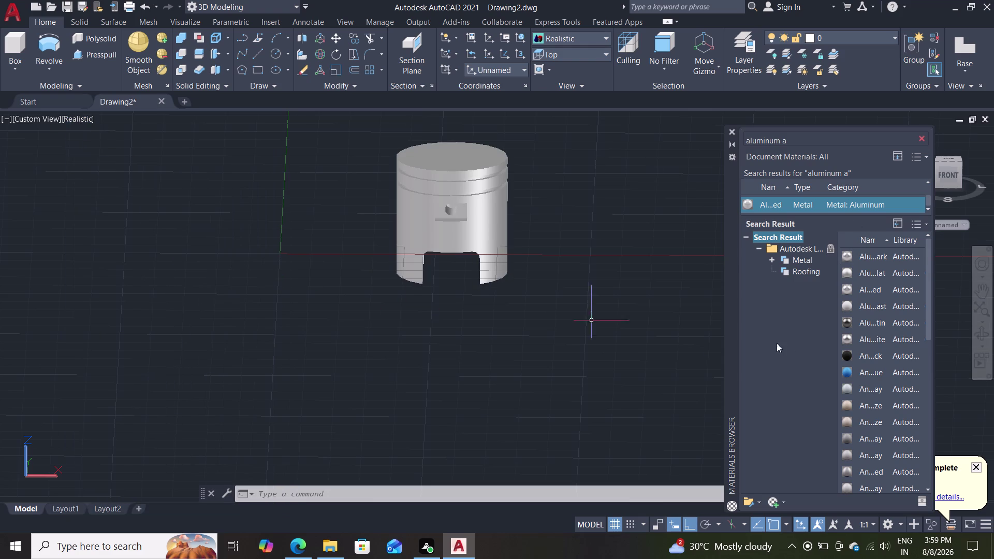
Drag the first aluminum finishes from the search results onto the piston.
drag(860, 258, 516, 265)
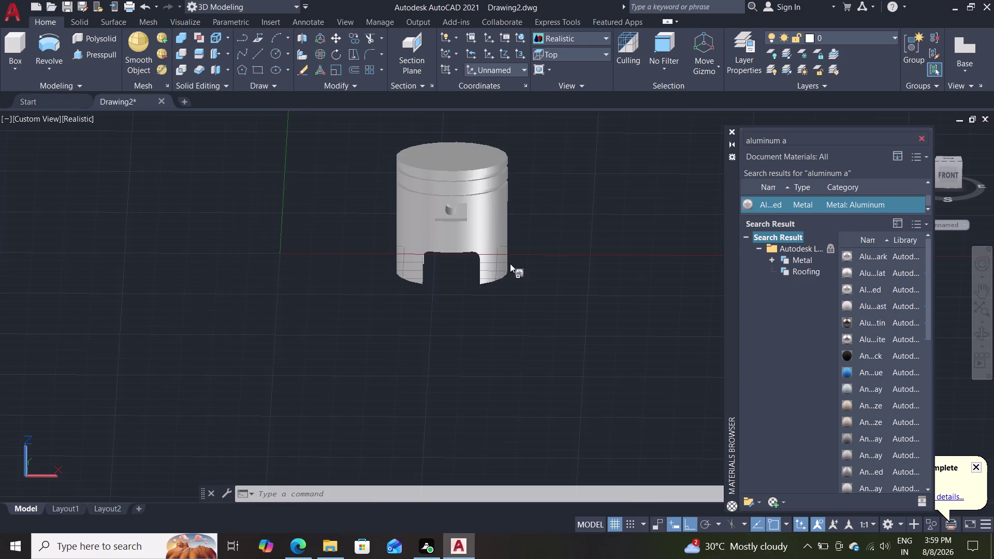
drag(516, 265, 473, 234)
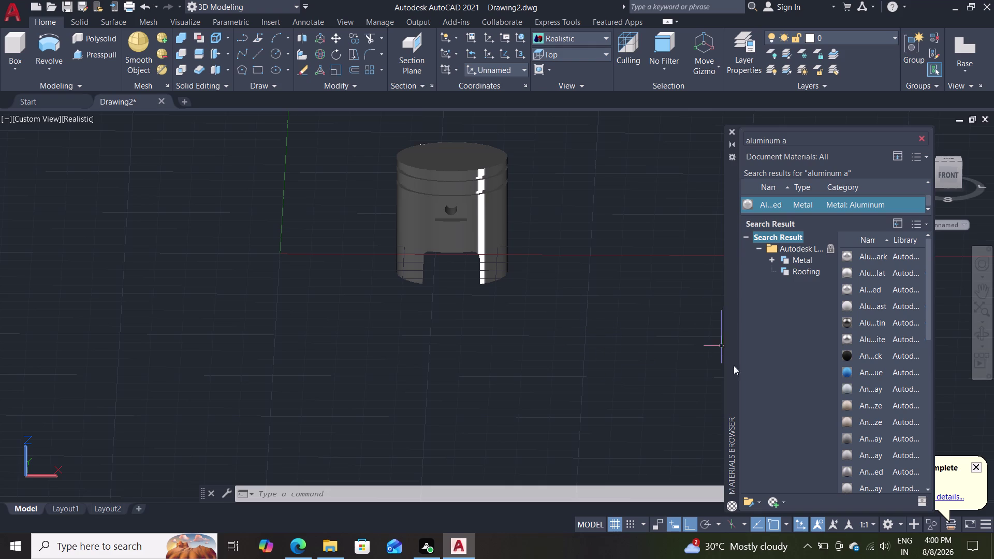
drag(863, 276, 507, 277)
drag(484, 274, 471, 270)
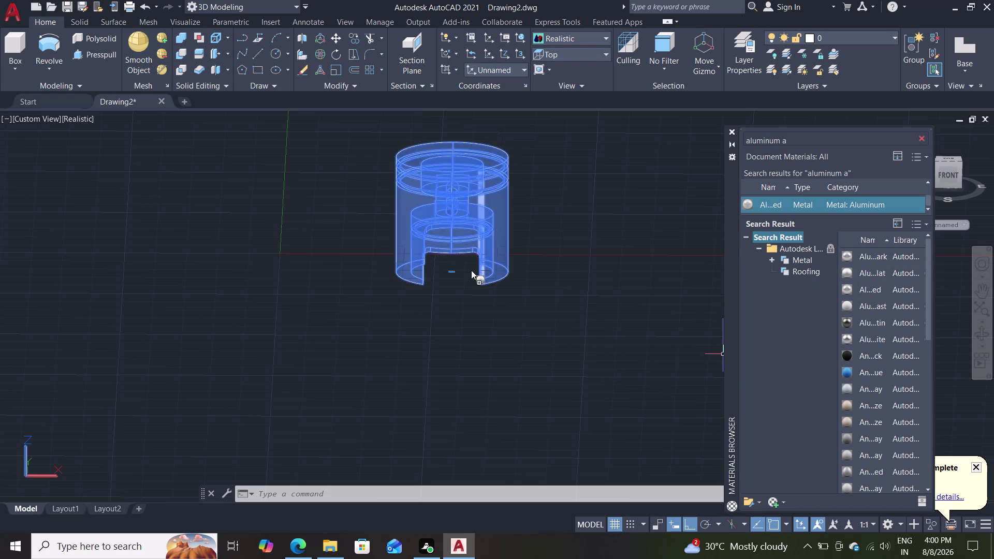
drag(471, 270, 468, 229)
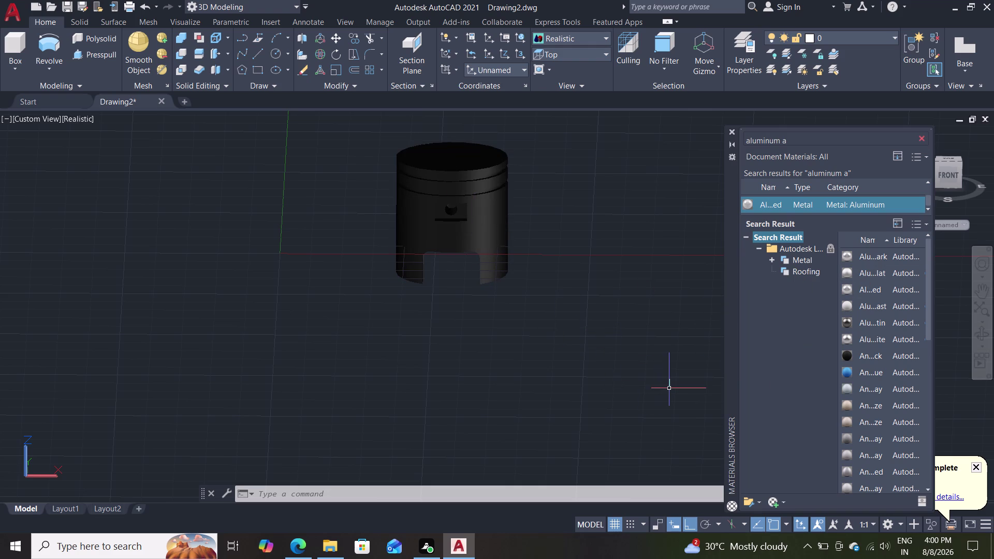
drag(864, 302, 727, 295)
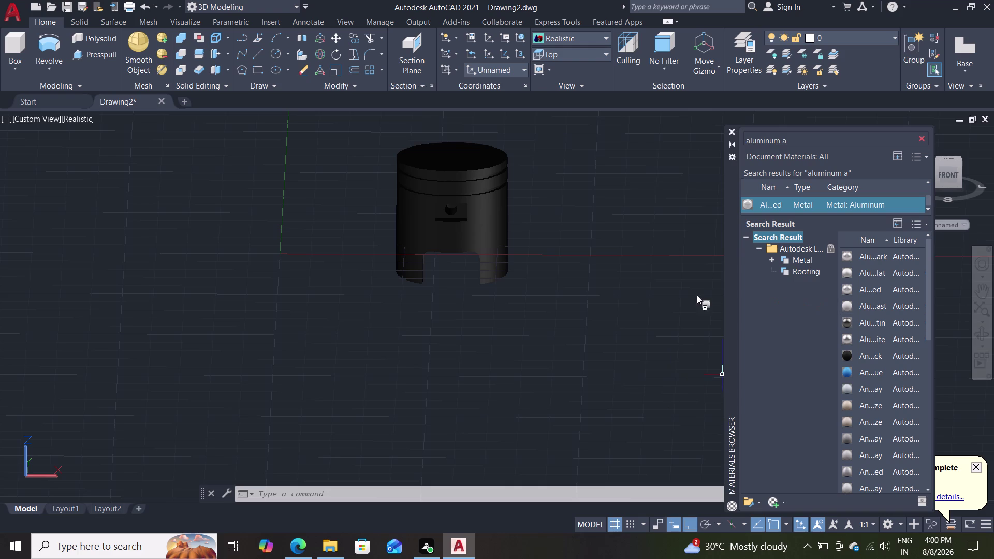
drag(728, 295, 484, 216)
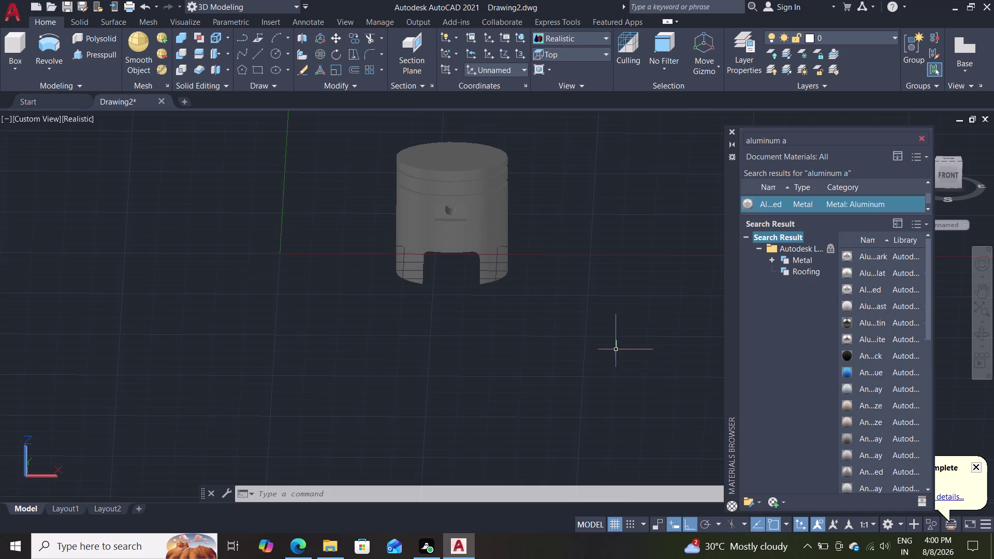
Drag further aluminum materials onto the piston, leaving Aluminum - Polished, and select it.
drag(869, 322, 814, 307)
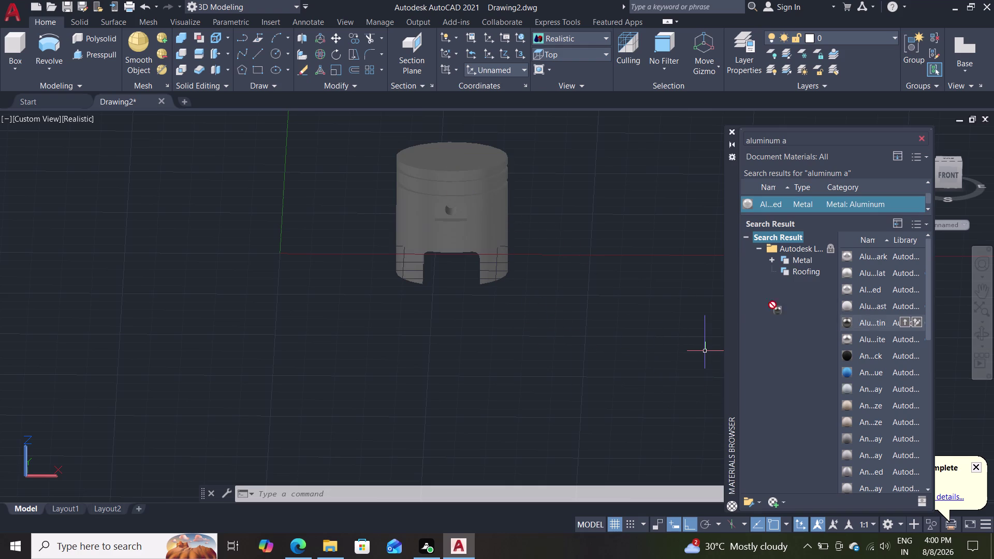
drag(814, 307, 478, 228)
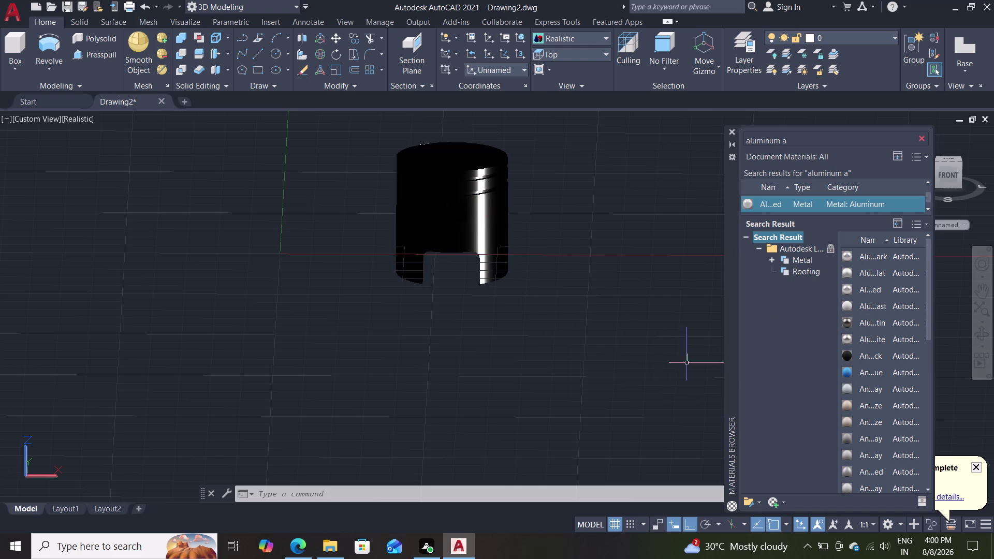
drag(867, 341, 469, 228)
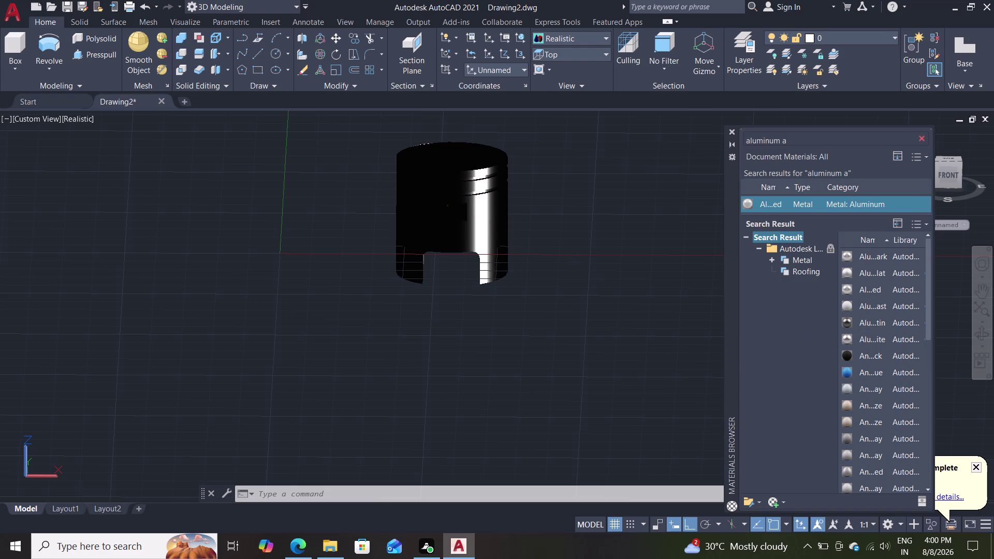
drag(875, 371, 534, 222)
drag(496, 197, 446, 212)
click(448, 216)
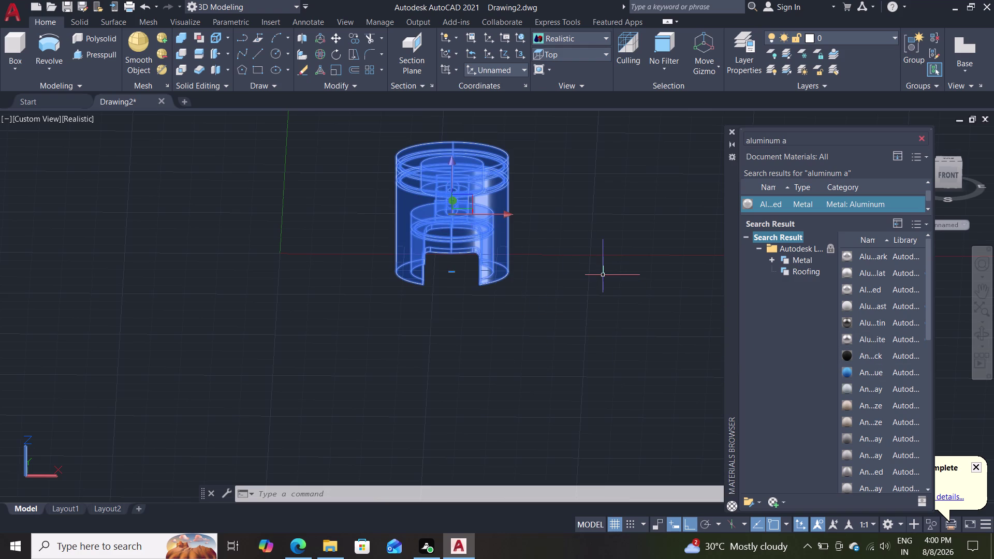
Apply Anodized - Blue-Gray to the piston and check it in the Materials Editor.
key(Escape)
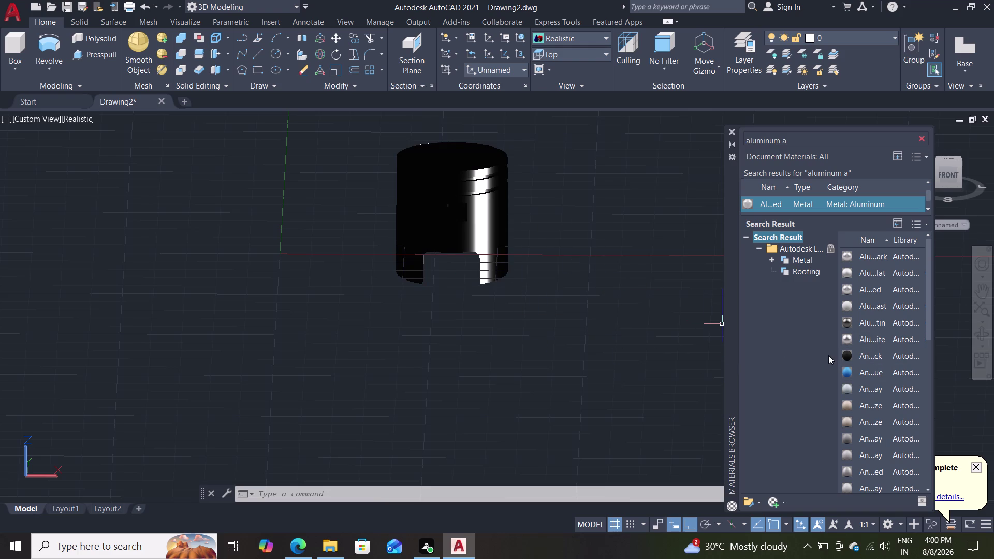
drag(865, 375, 412, 221)
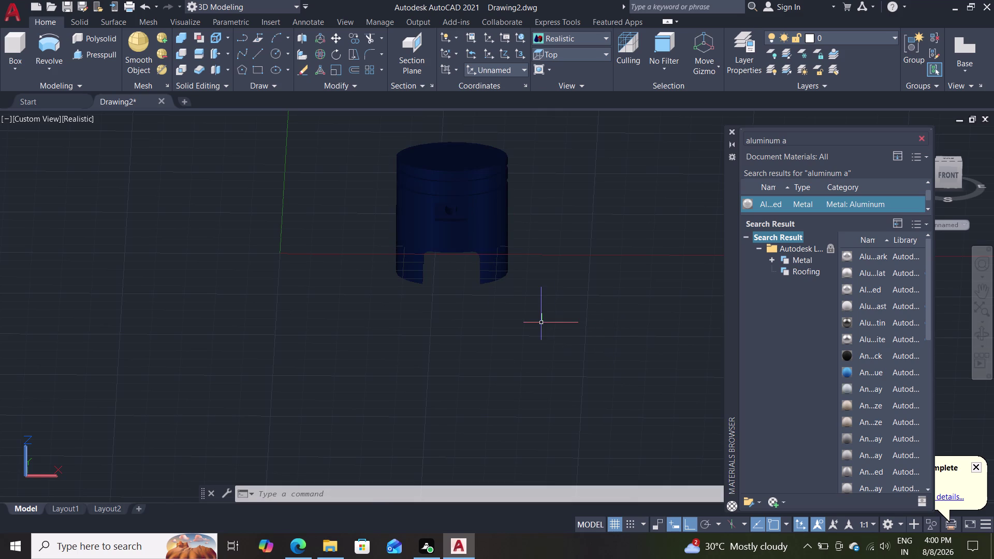
click(866, 389)
drag(866, 390, 539, 268)
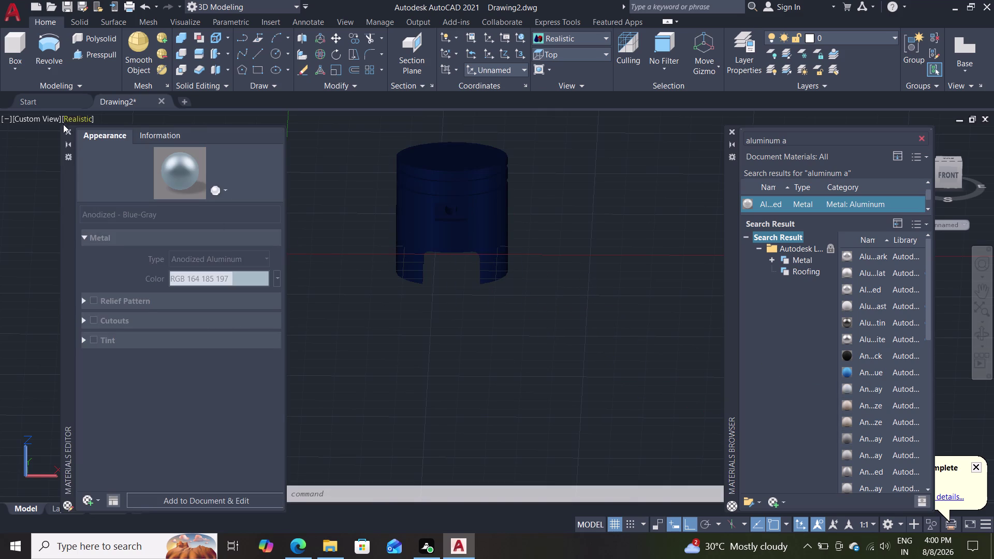
click(64, 131)
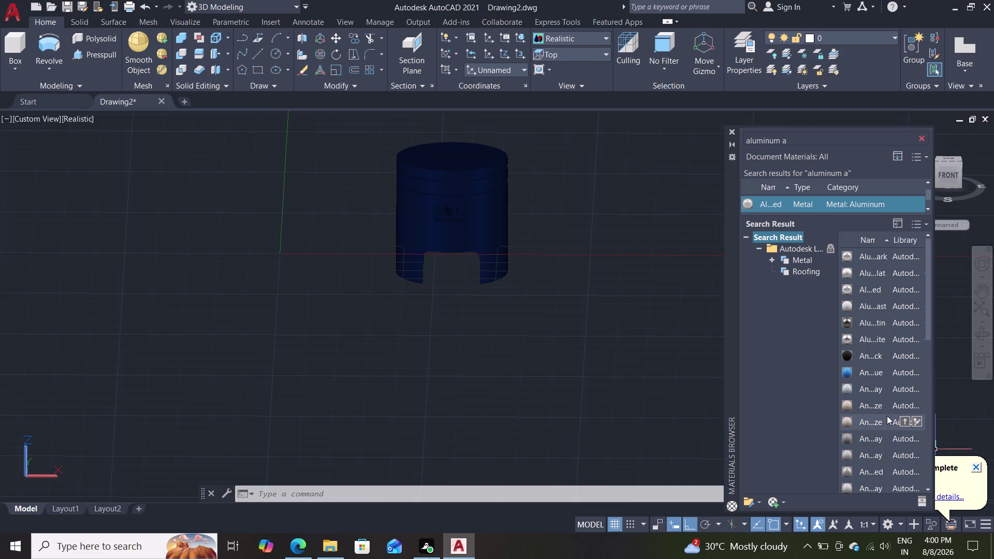
Replace it with a bronze-toned anodized material on the piston.
drag(876, 421, 573, 339)
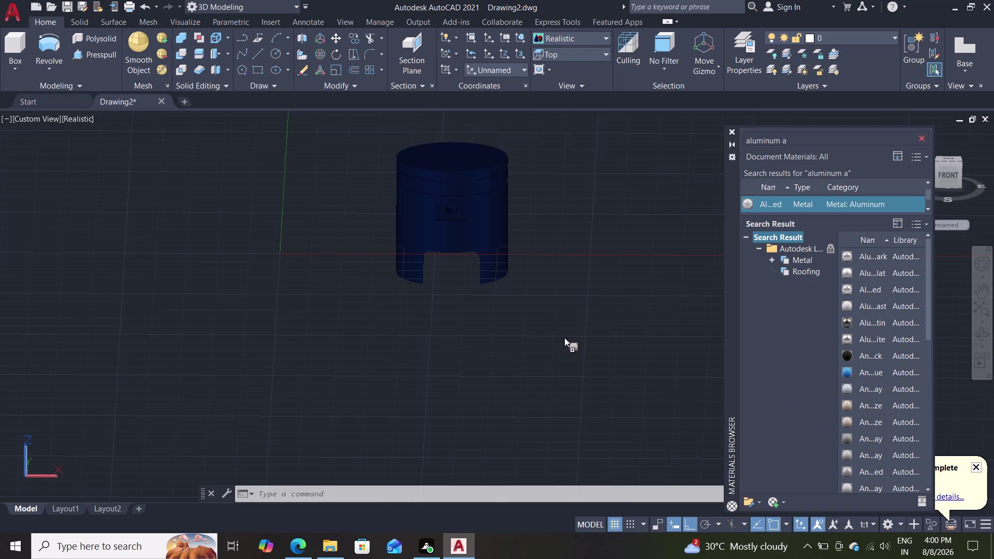
drag(572, 339, 475, 225)
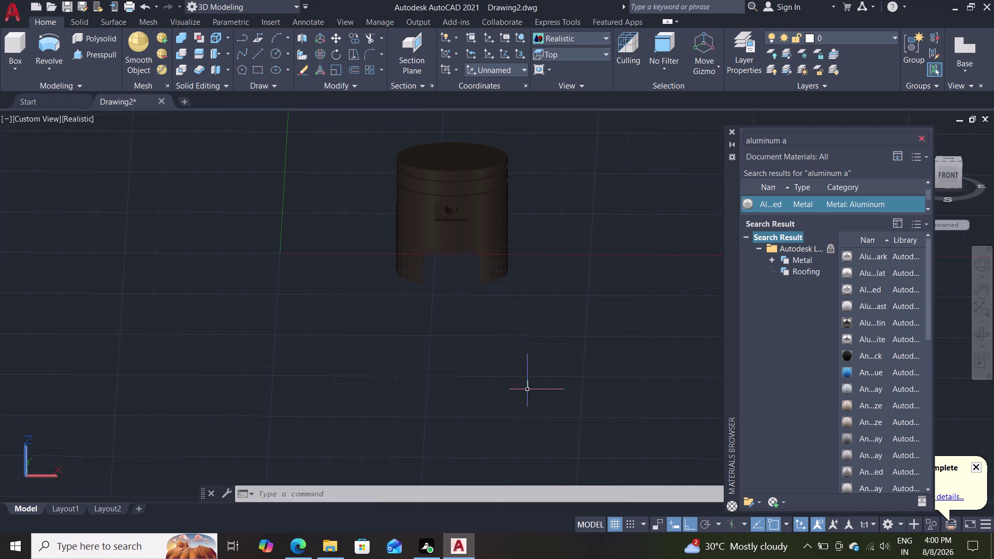
scroll(down, 3)
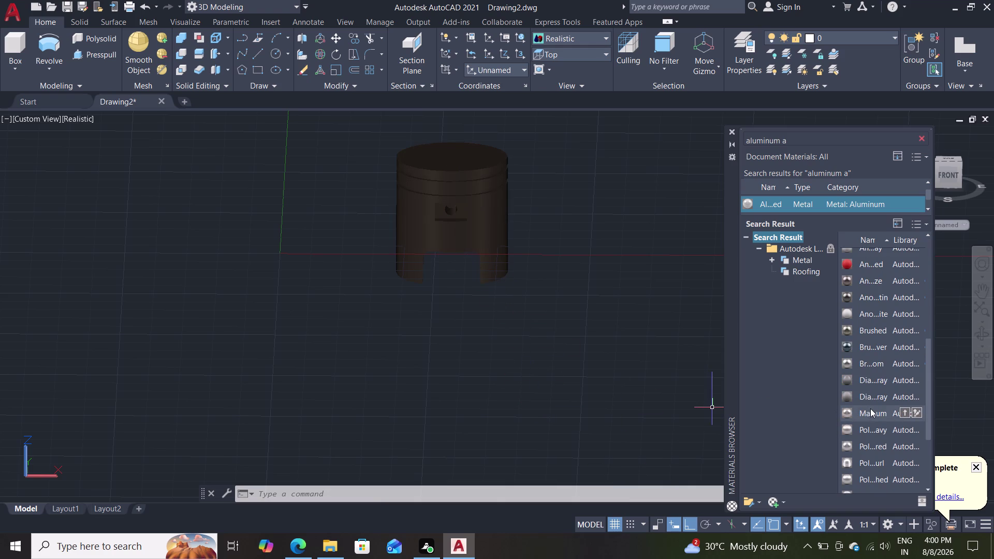
scroll(down, 3)
scroll(down, 3)
scroll(down, 3)
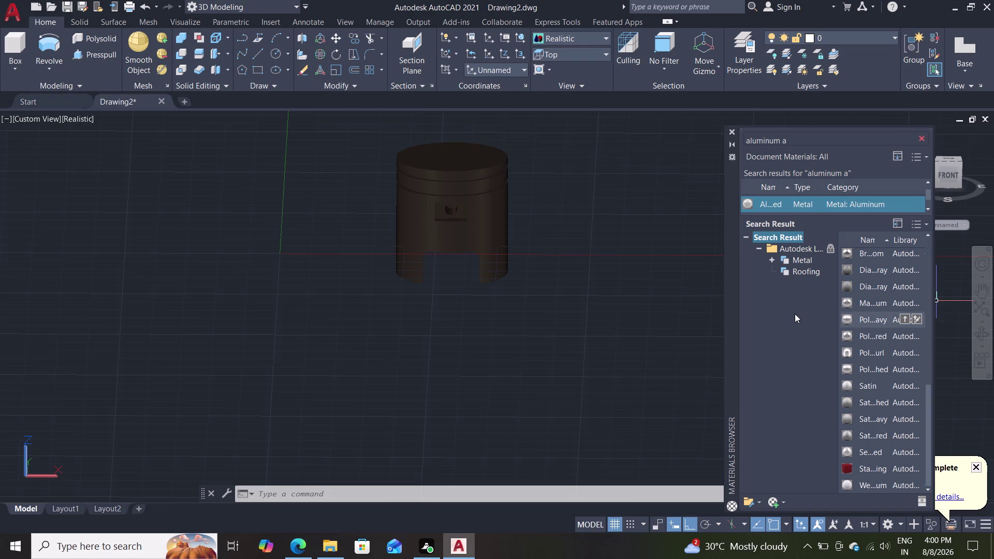
Edit the material search term to 'aluminum sill'.
double_click(858, 174)
click(851, 171)
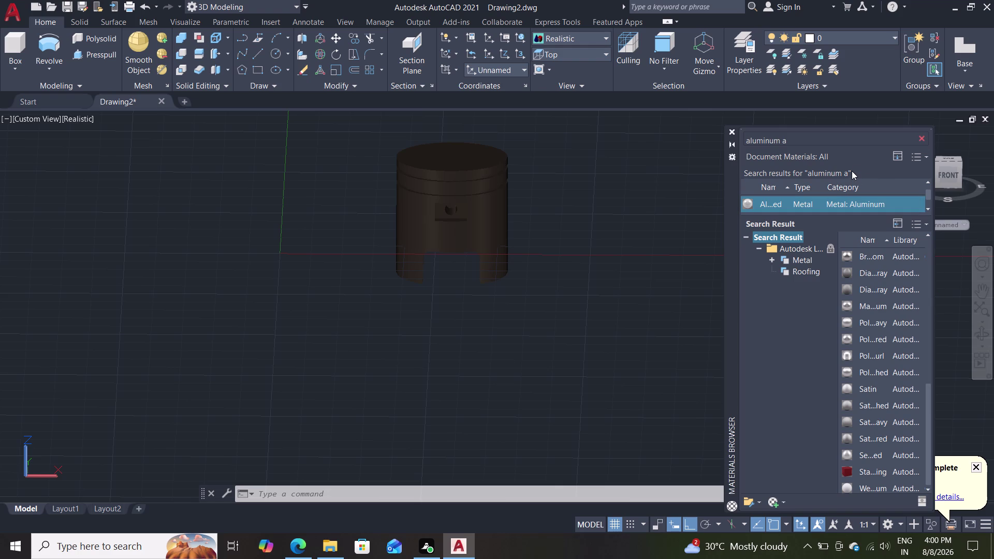
click(808, 141)
key(Left)
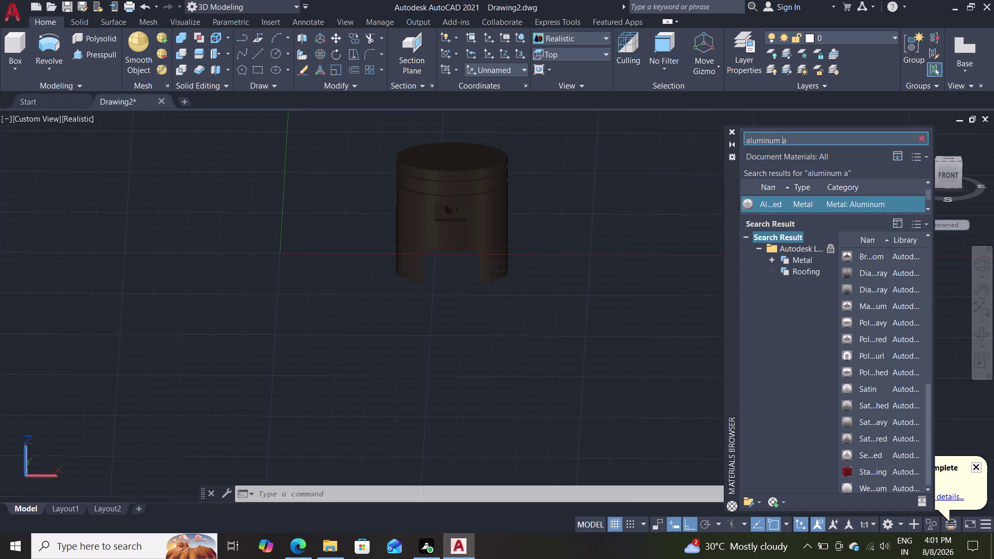
key(Right)
key(BackSpace)
key(s)
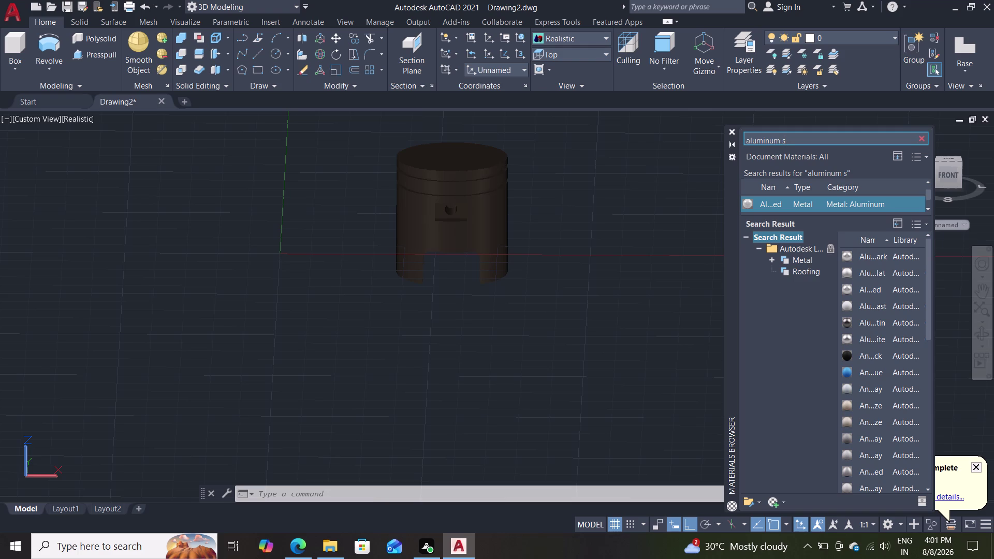
key(i)
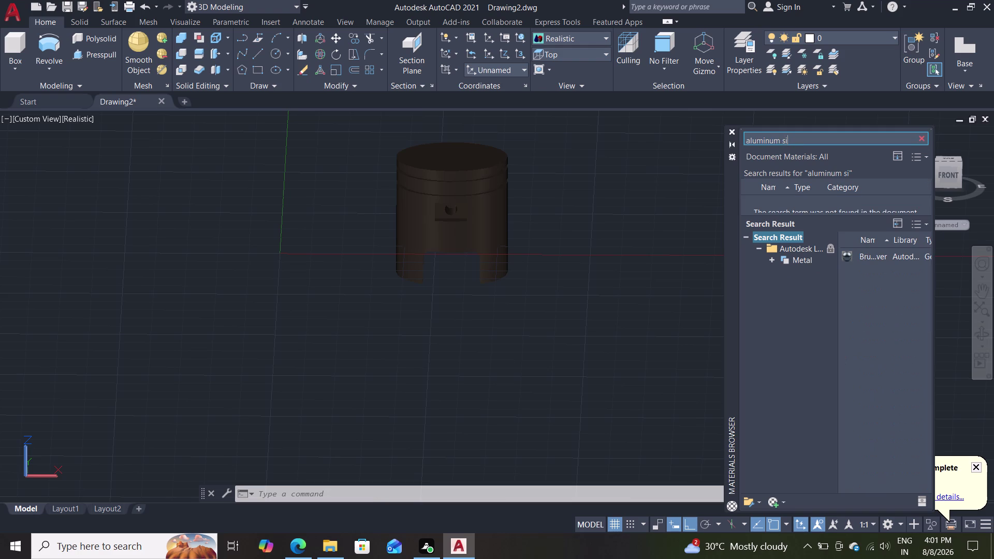
text(ll)
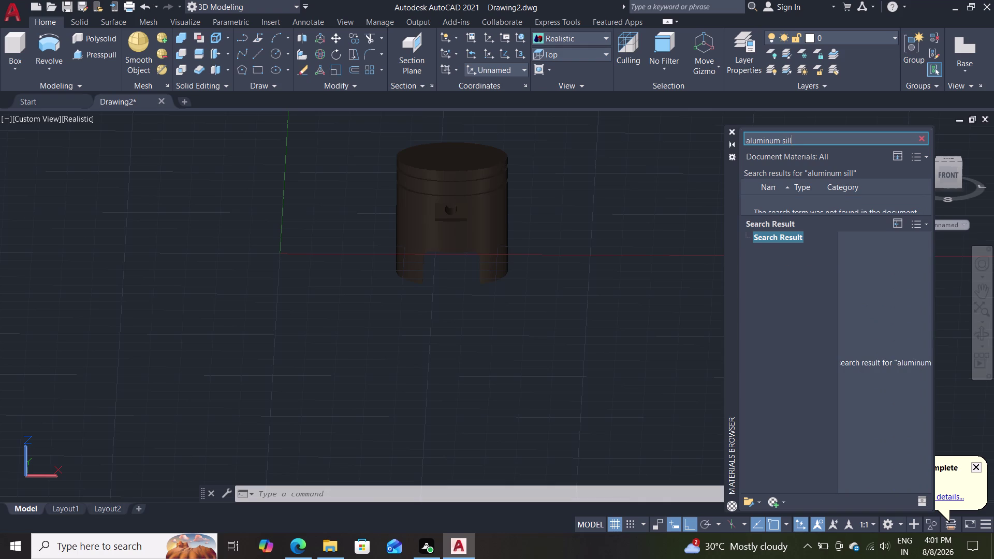
Change the search to 'aluminum alloys', see no matches, and begin clearing it.
key(BackSpace)
key(BackSpace)
key(BackSpace)
key(BackSpace)
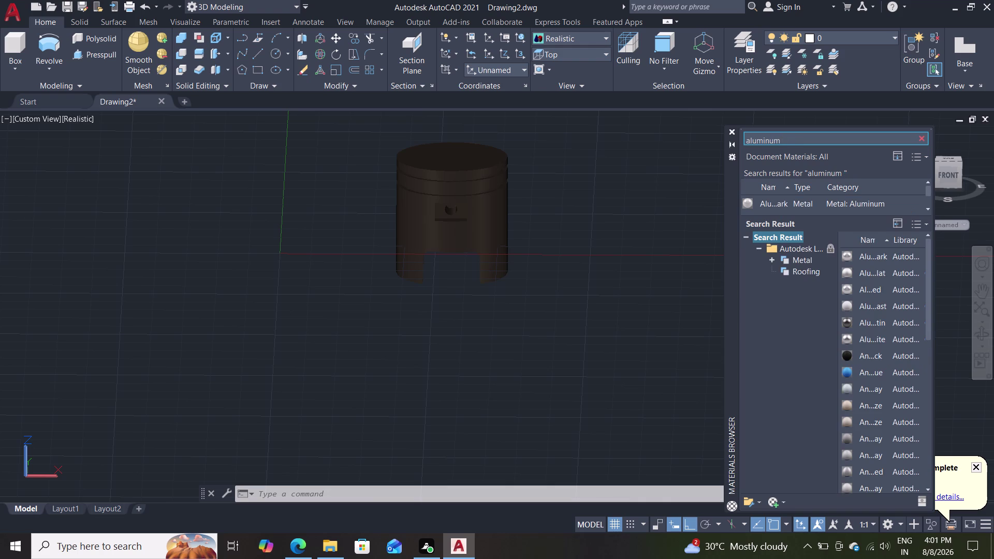
text(al)
text(lo)
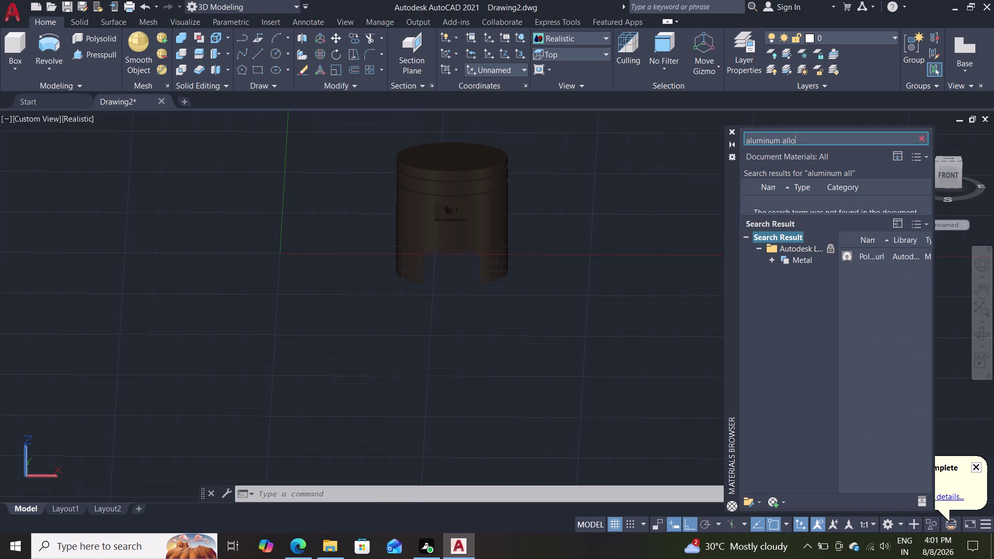
text(ys)
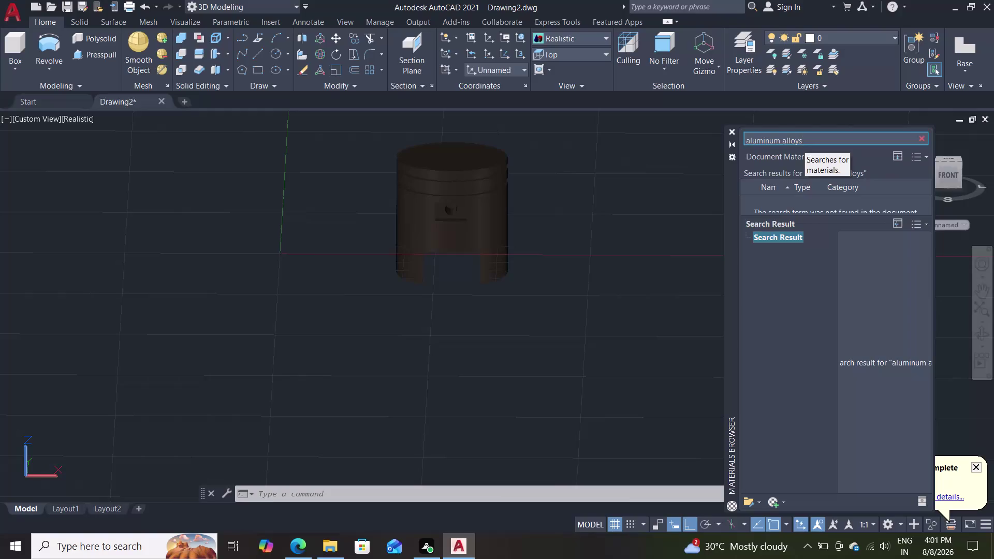
key(BackSpace)
key(BackSpace)
Replace the search term with 'metal f' to list aluminum materials.
key(BackSpace)
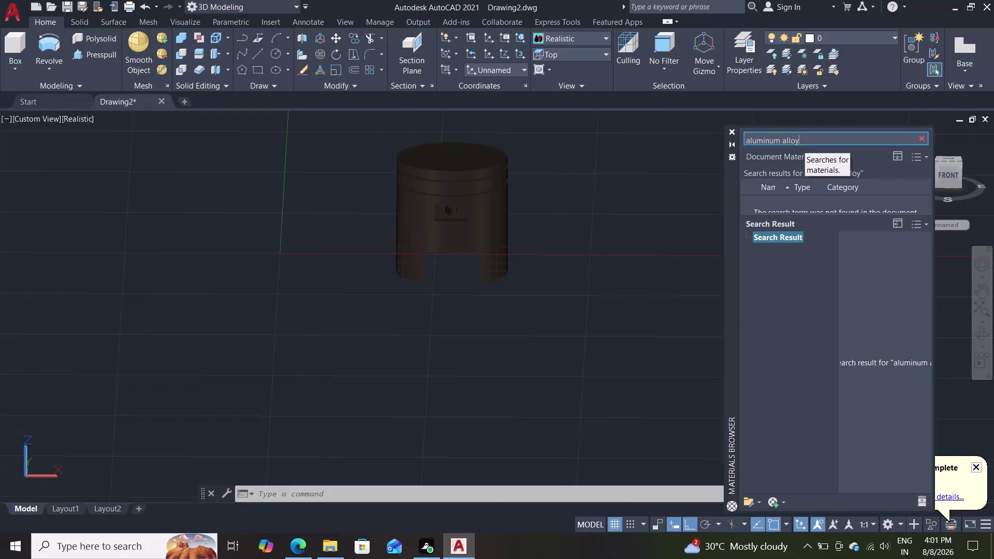
text(met)
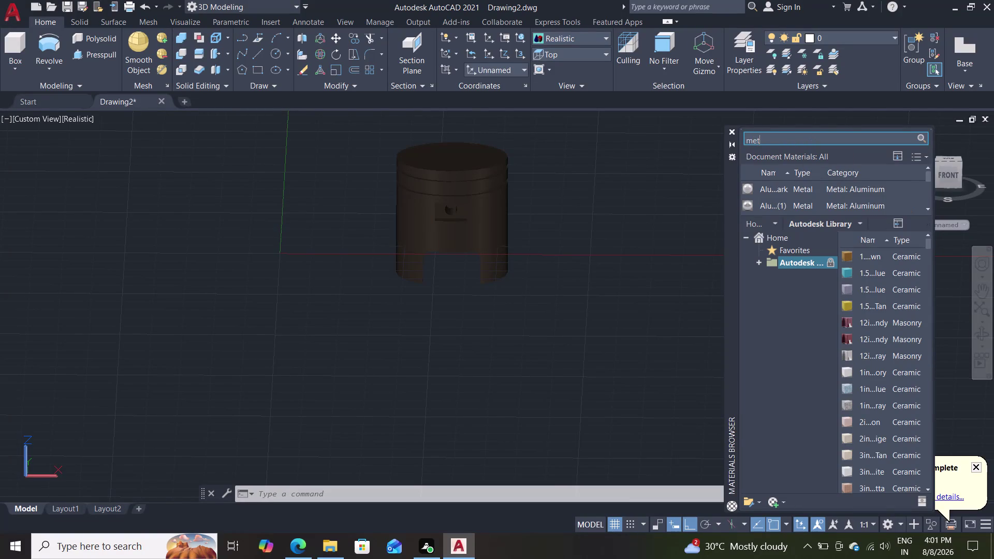
text(al)
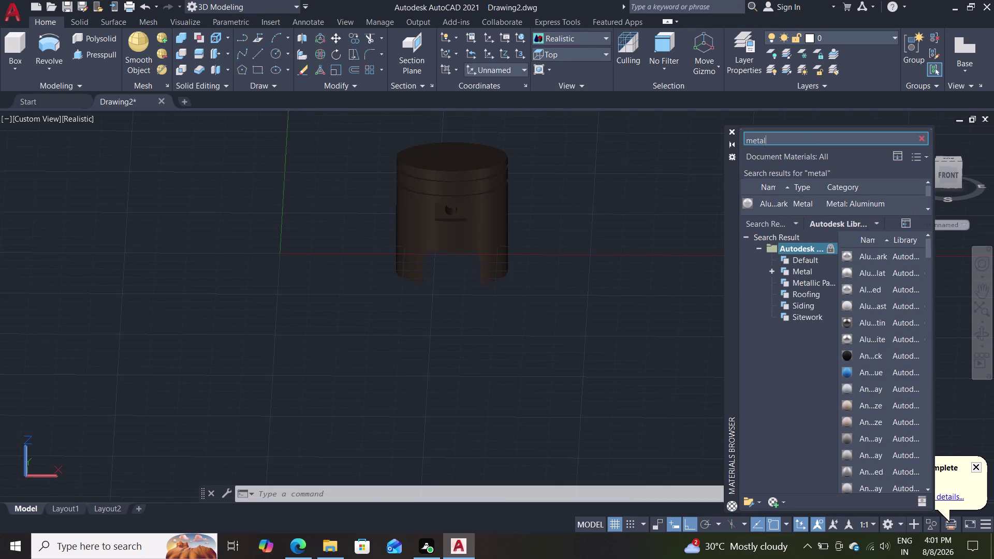
key(space)
text(f)
Drag several aluminum materials onto the piston until the shiny gray one sticks.
drag(867, 253, 725, 247)
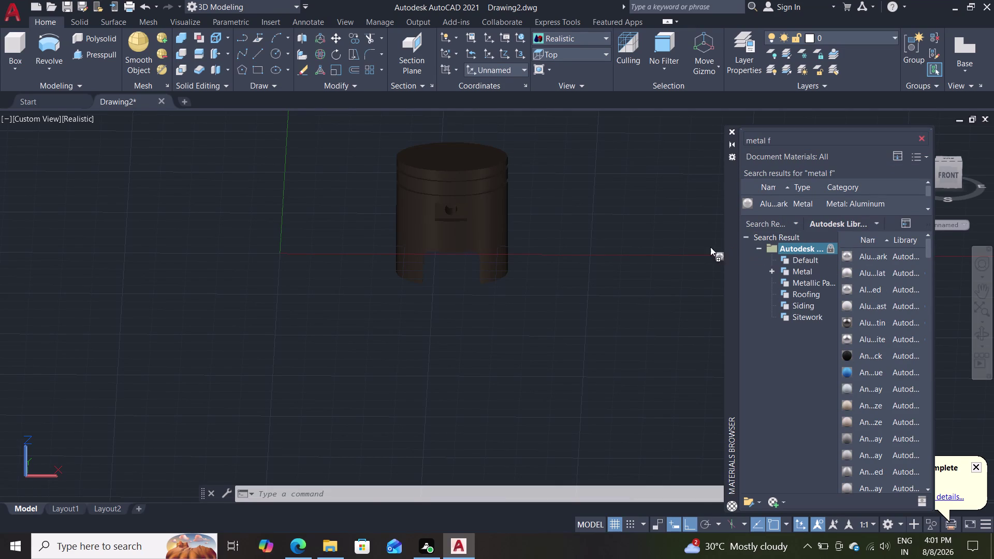
drag(724, 247, 479, 207)
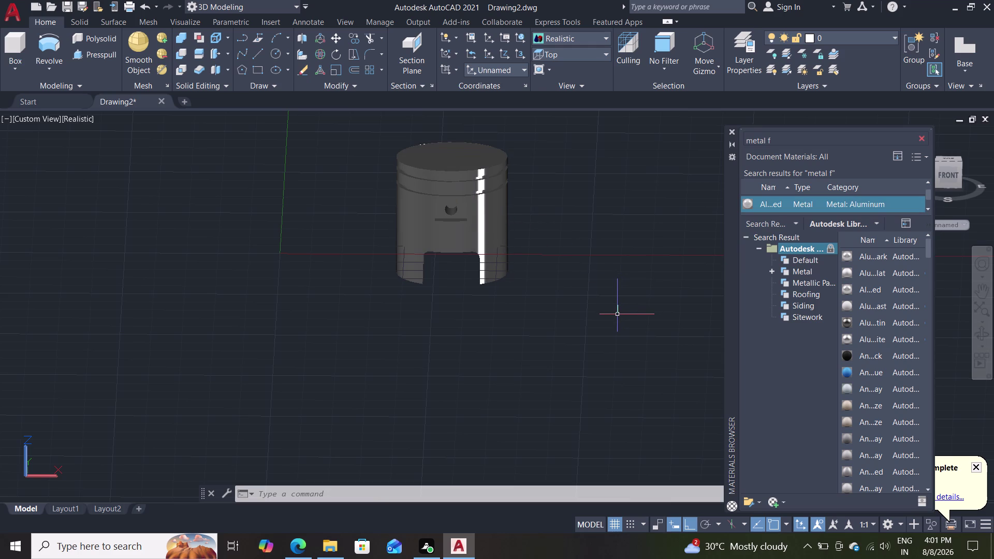
drag(884, 268, 872, 268)
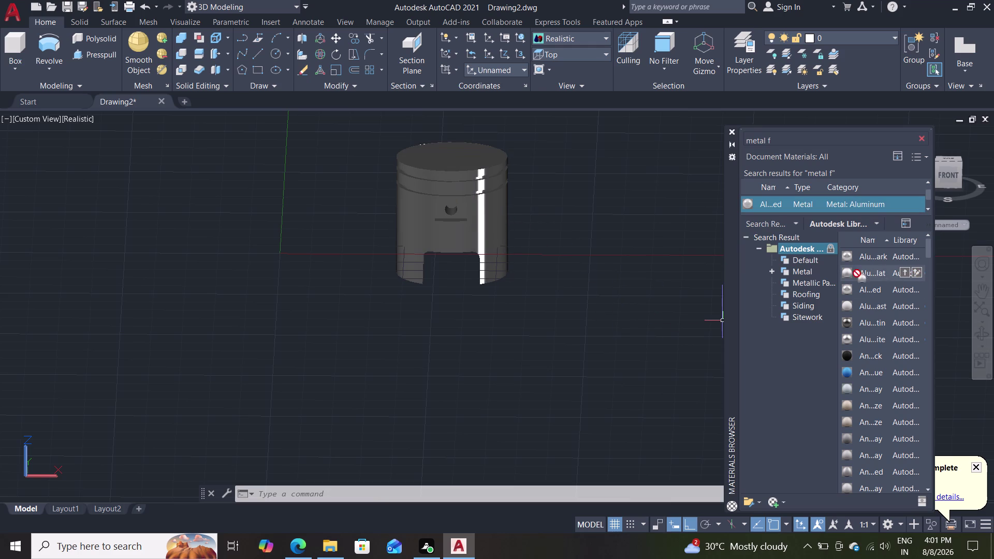
drag(872, 268, 478, 220)
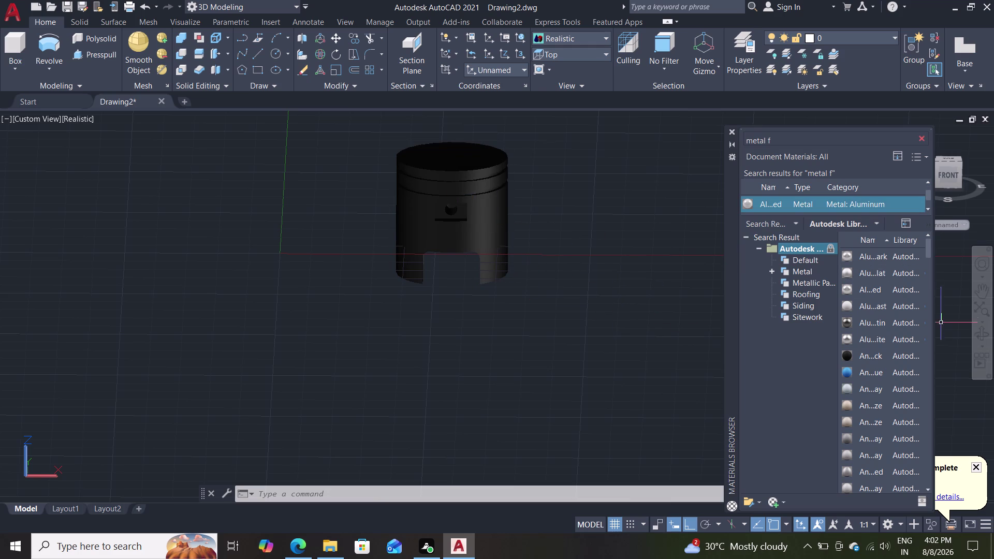
drag(874, 292, 479, 215)
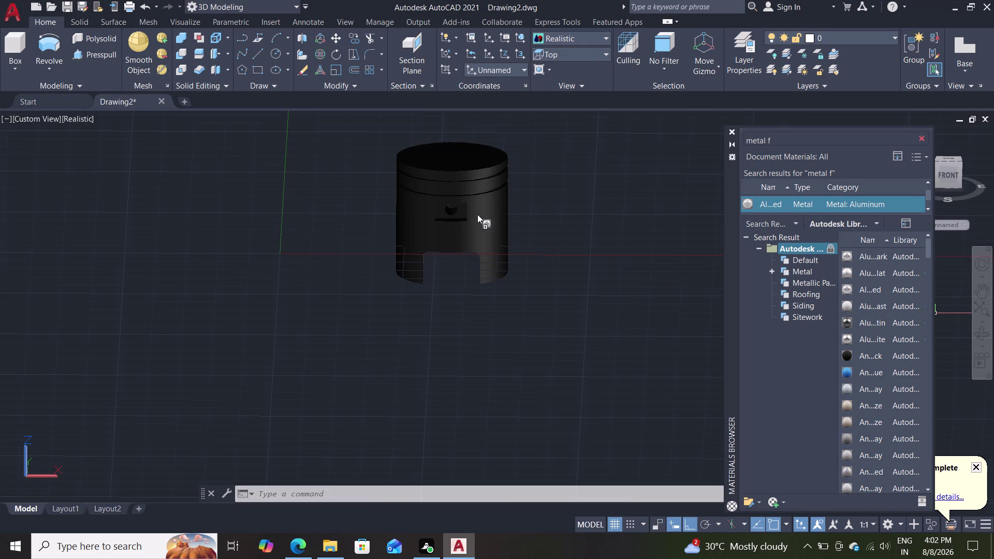
drag(479, 216, 475, 213)
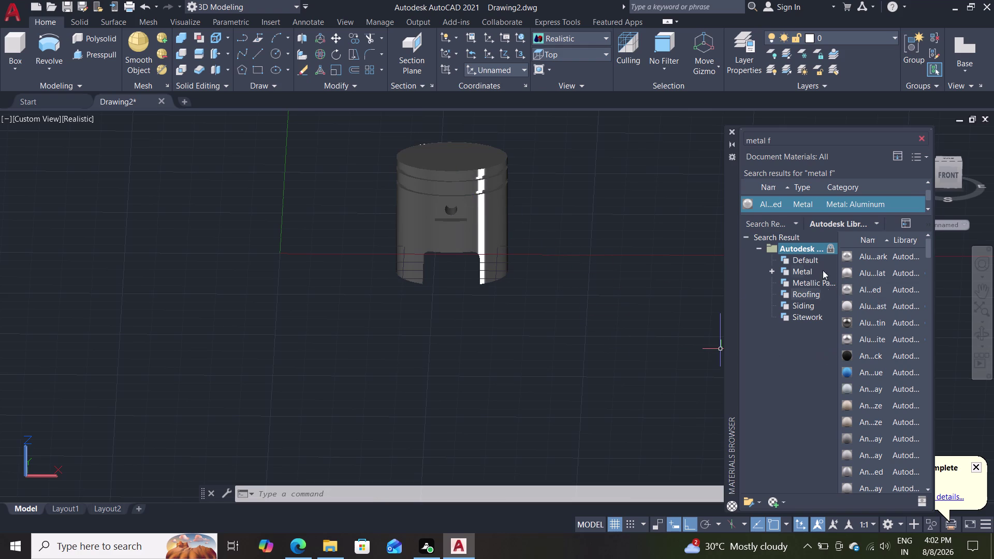
double_click(874, 141)
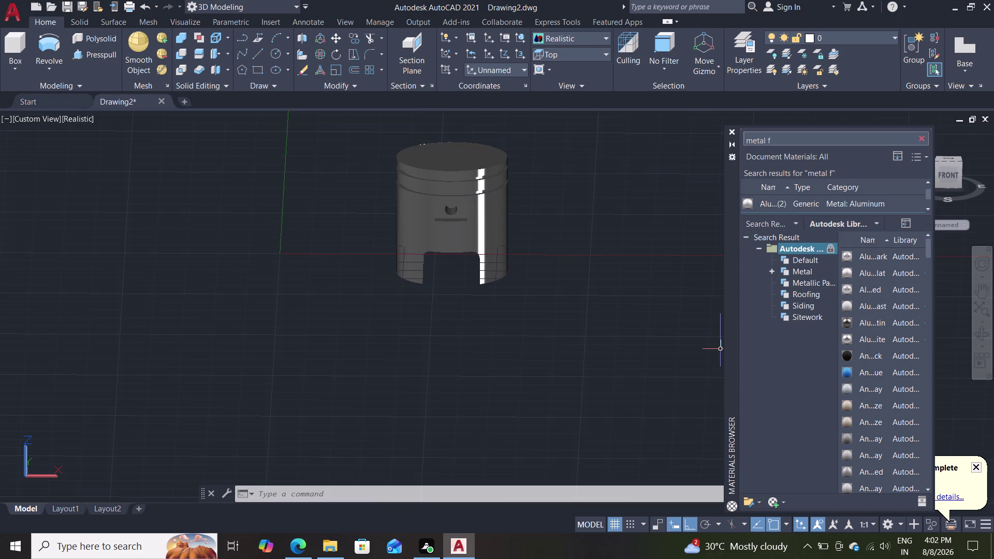
key(Return)
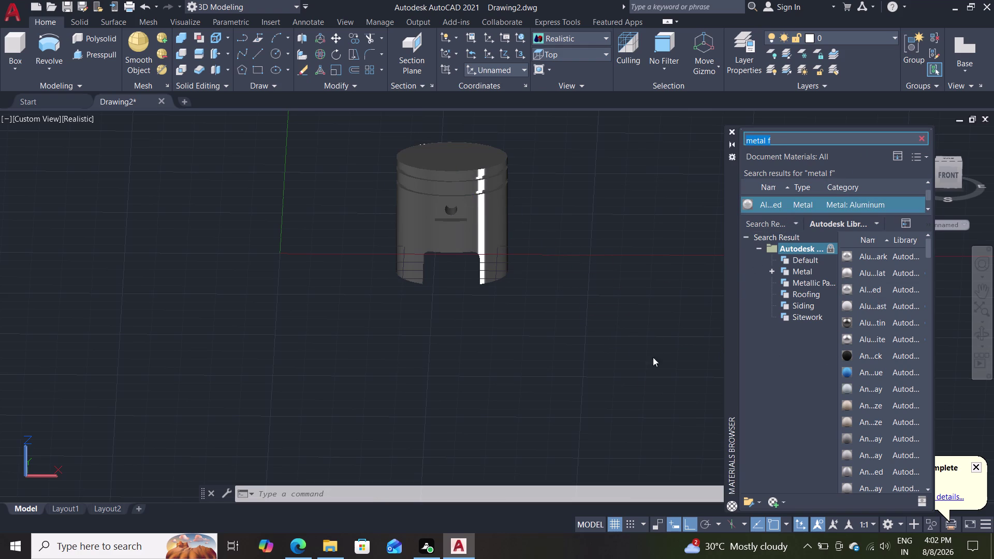
Browse the Autodesk Library's Metal and metallic-finish categories for aluminum materials.
click(790, 135)
click(783, 139)
click(782, 139)
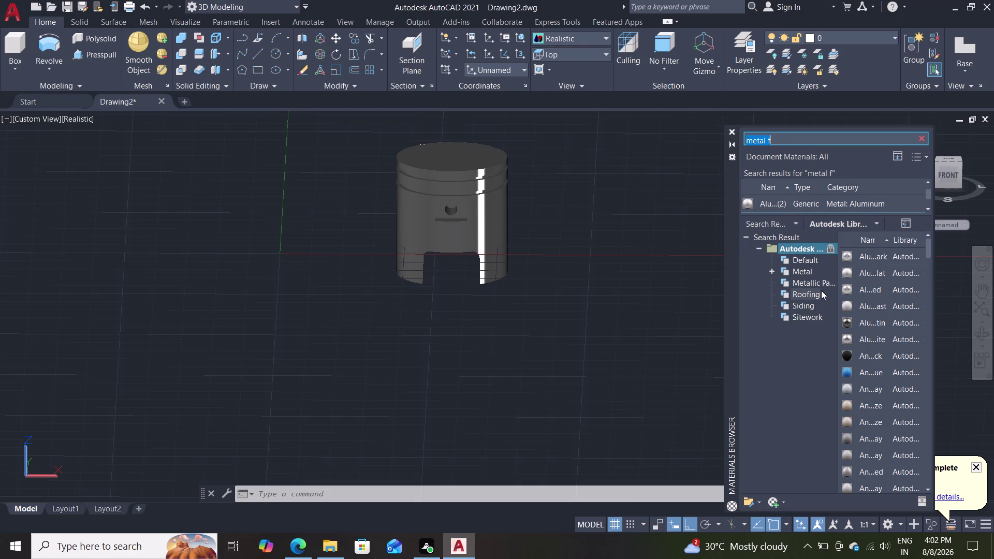
click(808, 267)
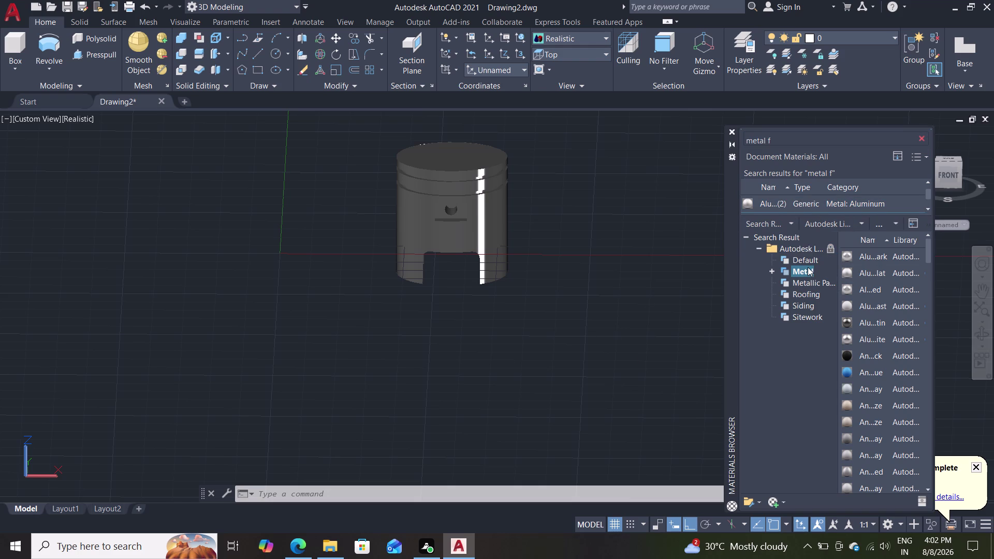
click(812, 269)
click(817, 285)
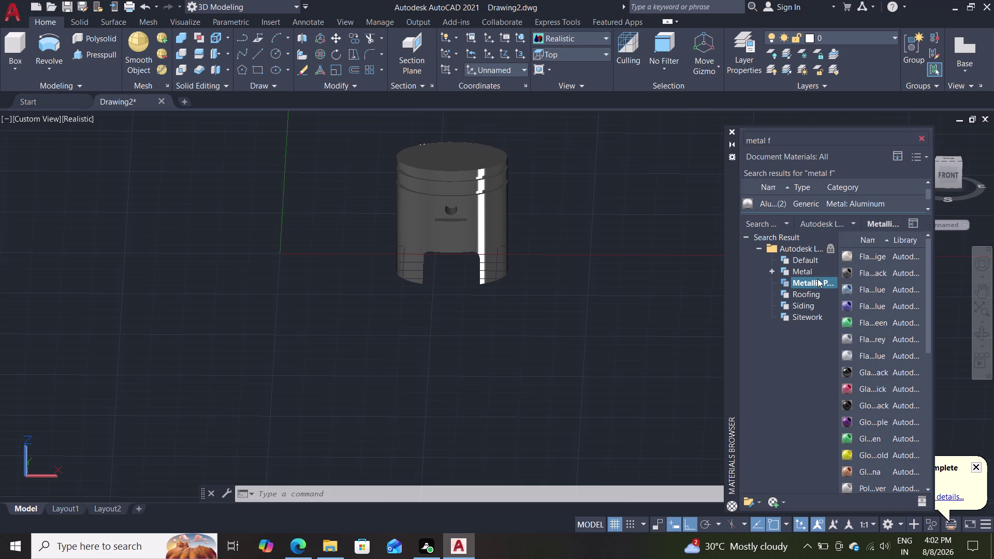
click(812, 272)
Drag an aluminum Metal material onto the piston, then clear the search text.
drag(876, 258, 488, 228)
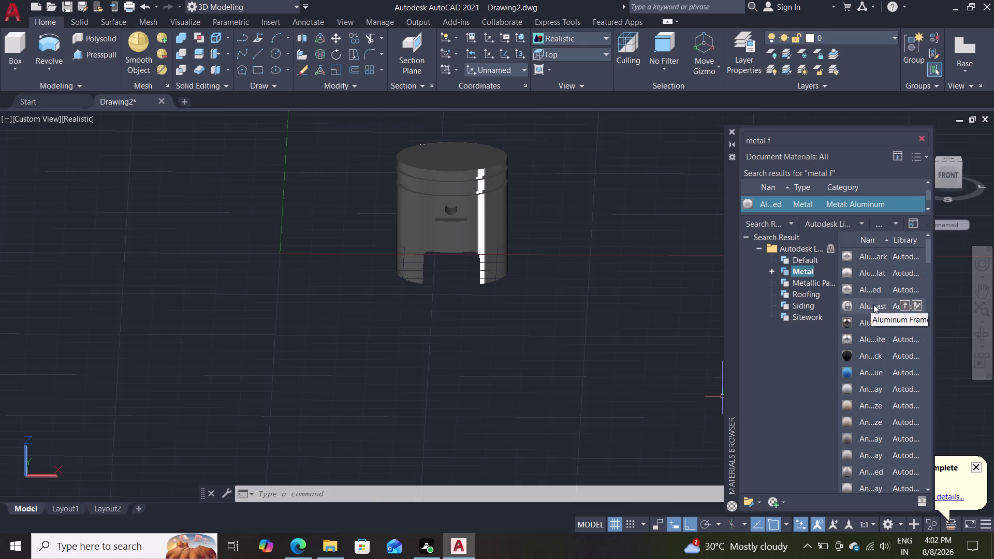
drag(873, 304, 860, 300)
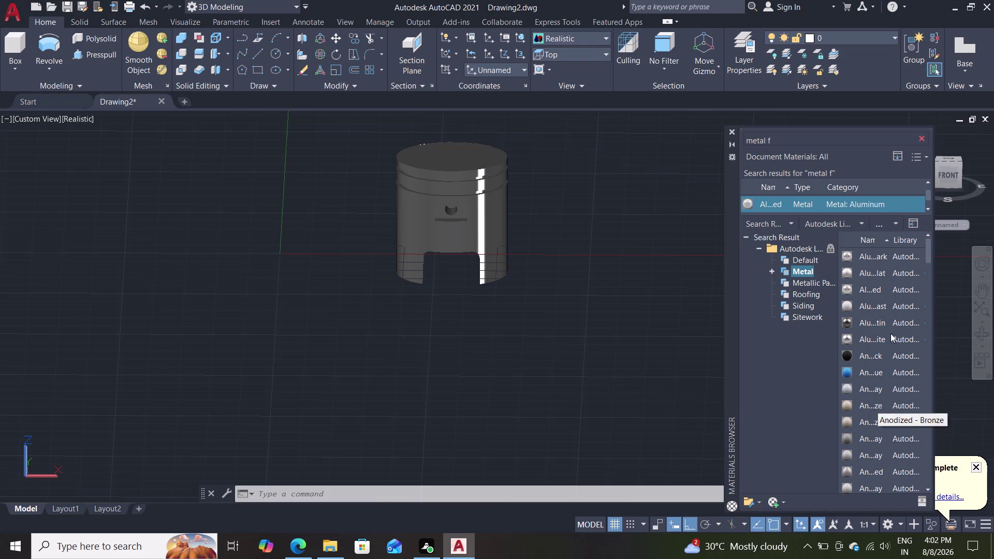
drag(877, 291, 466, 214)
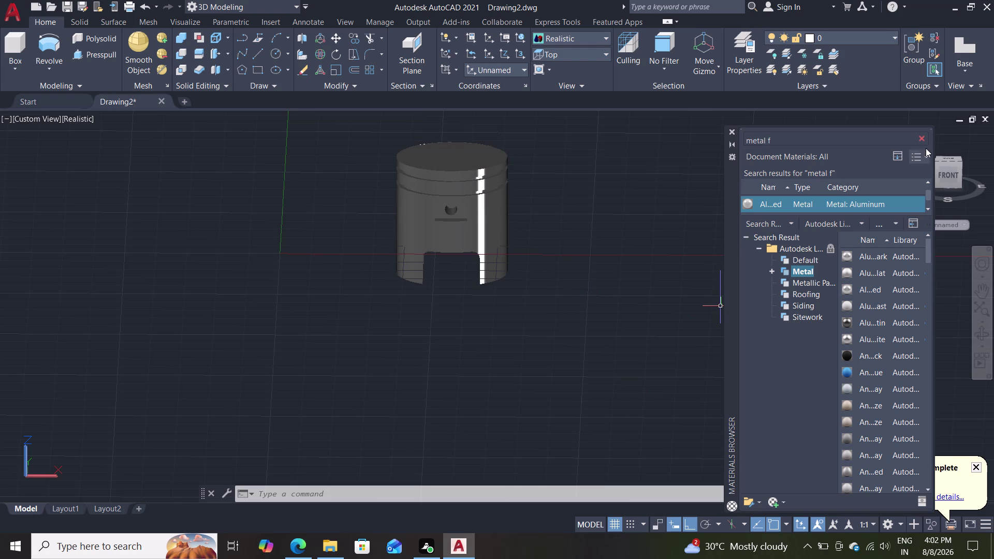
click(924, 135)
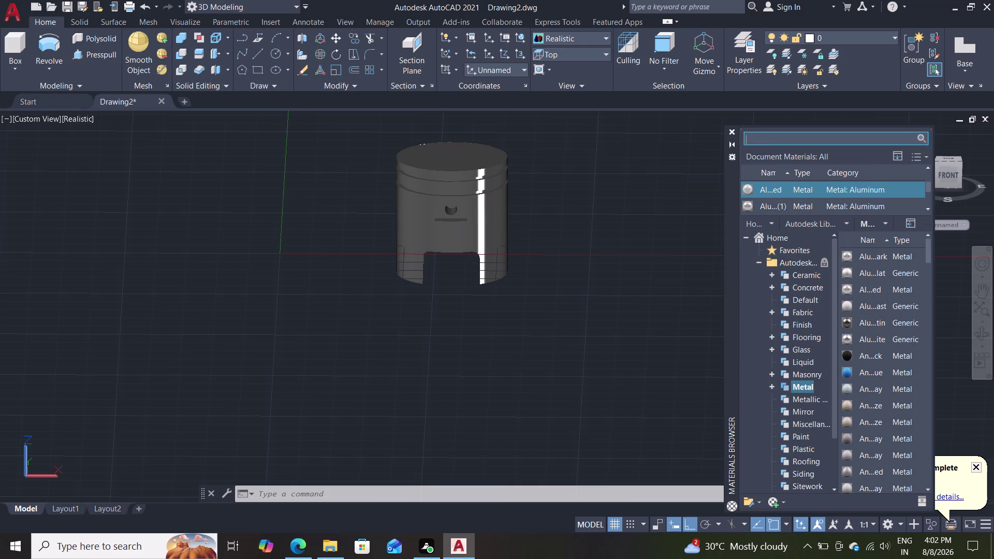
Close the Materials Browser and orbit and zoom around the silver aluminum piston.
click(734, 129)
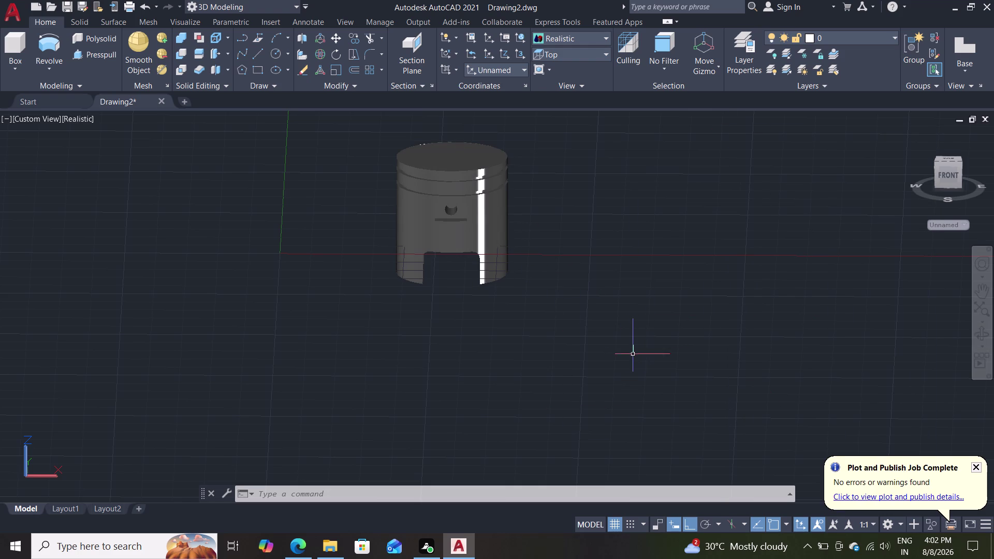
middle_drag(574, 329, 487, 355)
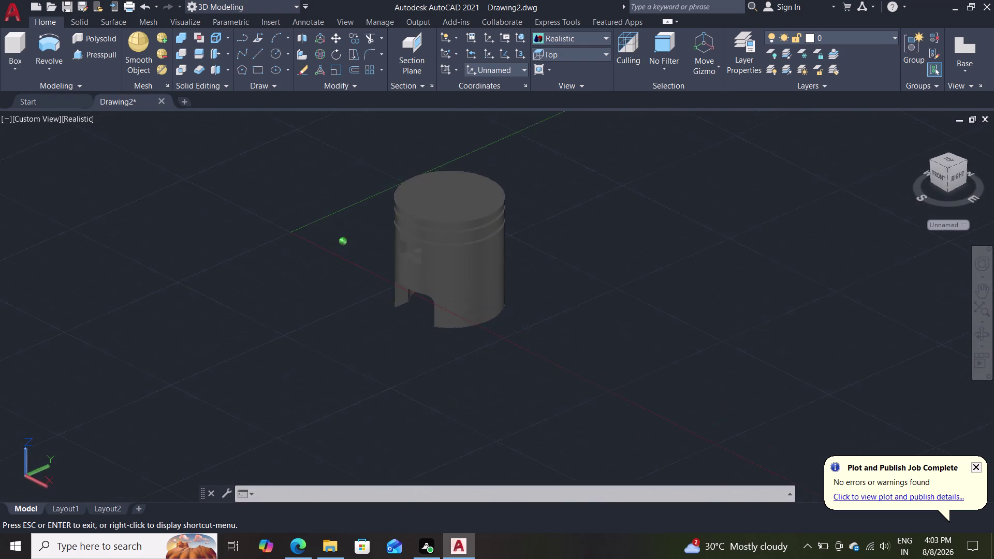
middle_drag(487, 355, 560, 287)
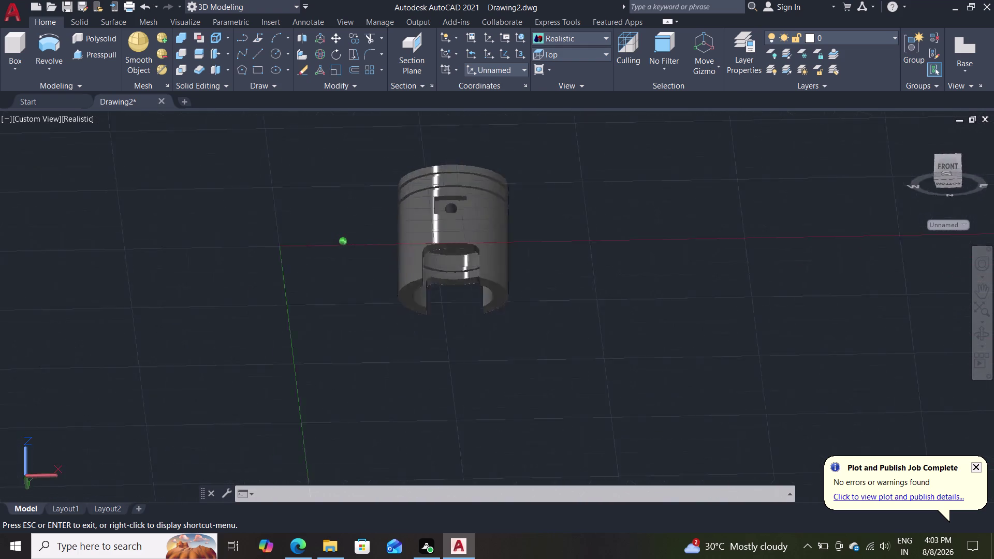
middle_drag(559, 287, 590, 330)
scroll(down, 3)
scroll(up, 3)
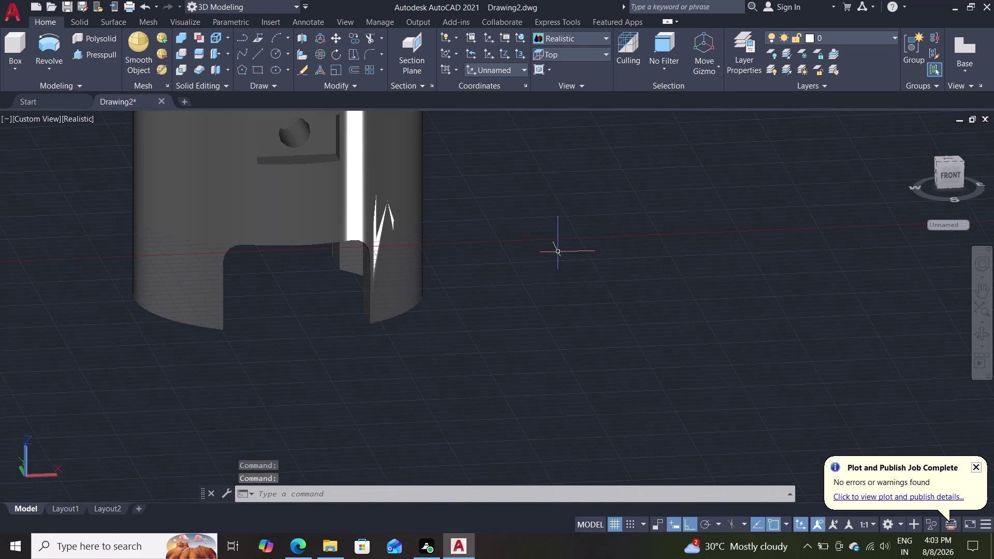
scroll(down, 3)
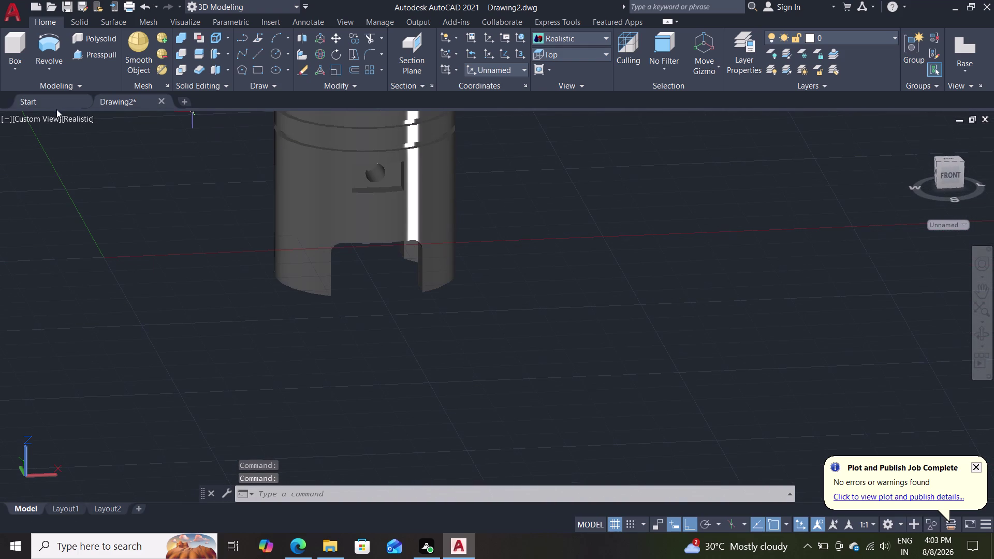
click(74, 119)
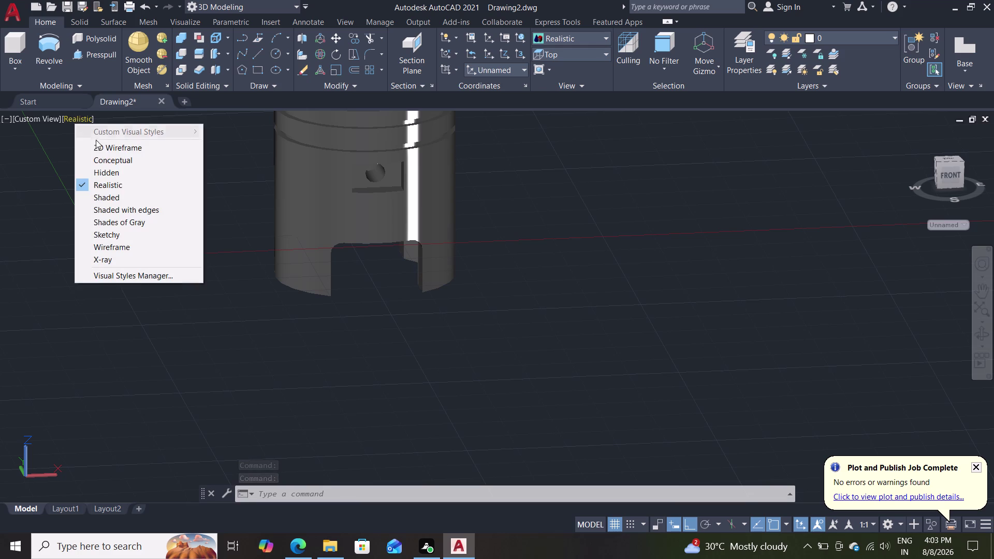
Switch the viewport visual style from 2D Wireframe to Shades of Gray.
click(101, 148)
click(85, 122)
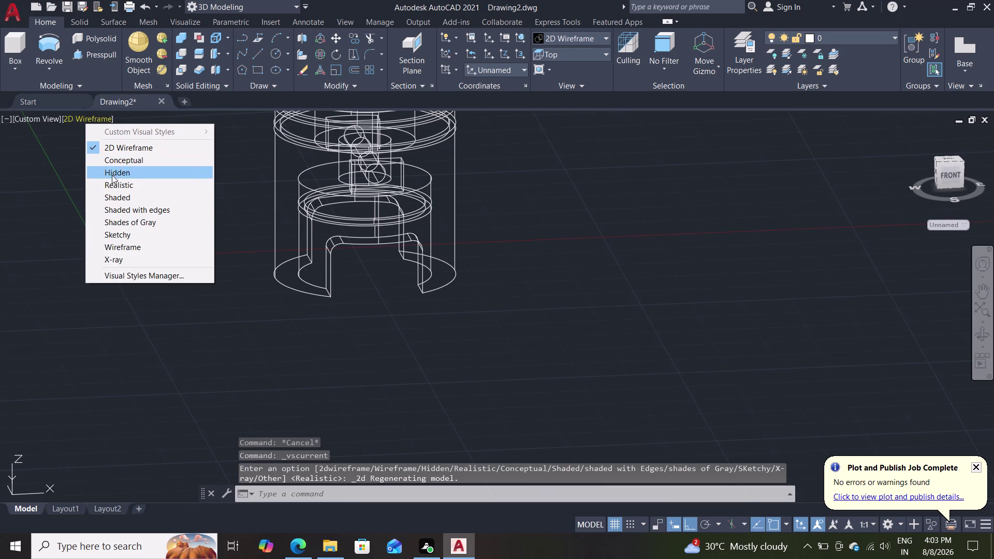
click(131, 219)
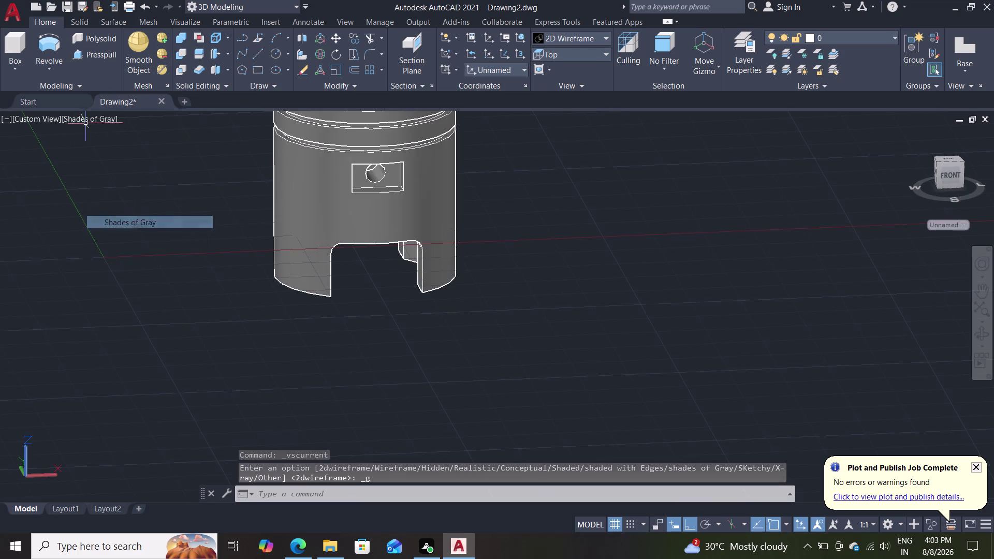
scroll(down, 3)
scroll(up, 3)
scroll(up, 3)
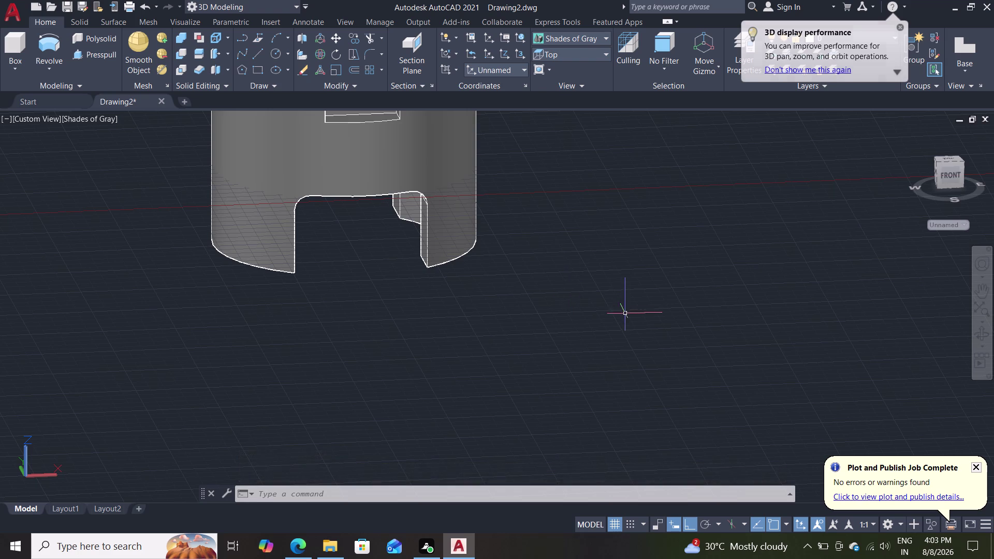
Pan and zoom until the whole shaded piston sits centred in the view.
scroll(down, 3)
scroll(up, 3)
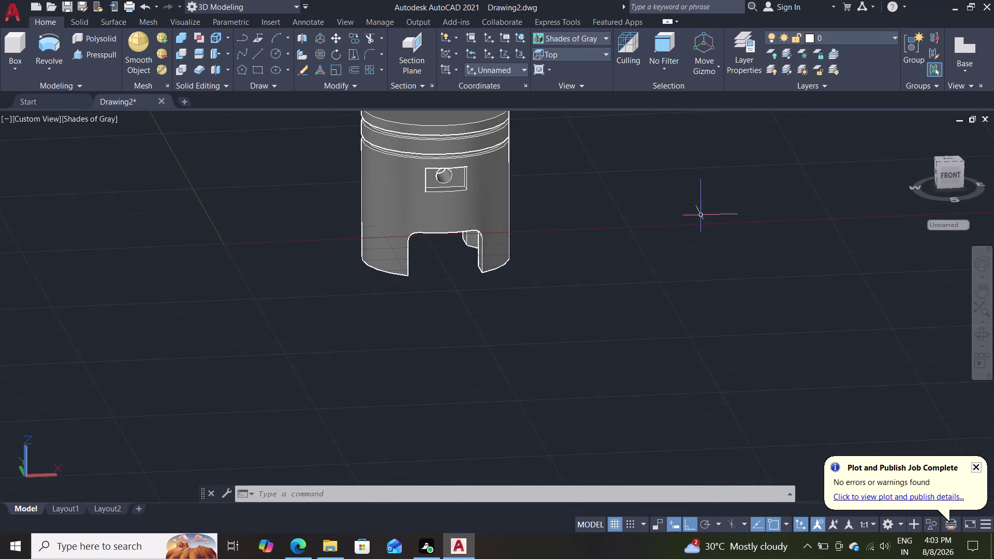
scroll(up, 3)
middle_drag(566, 256, 574, 288)
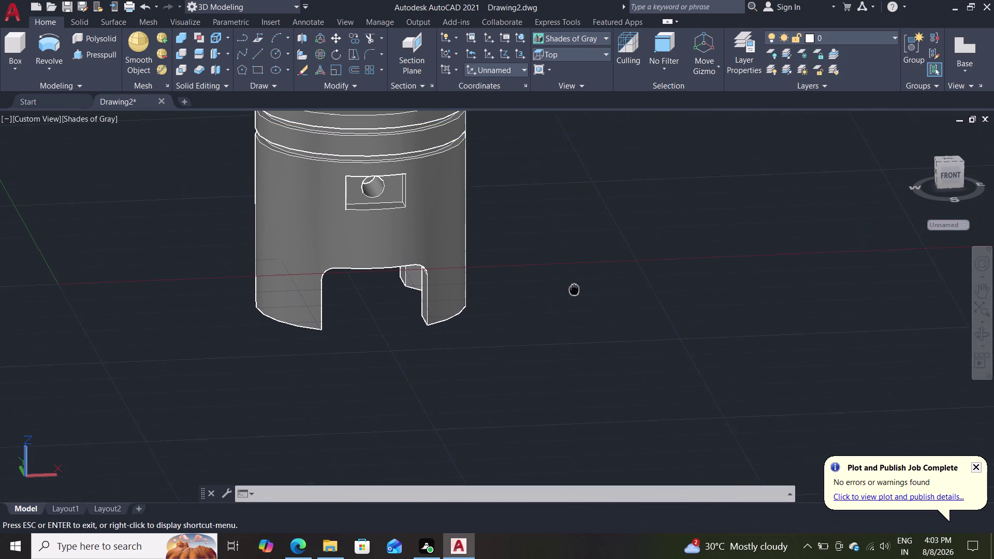
middle_drag(575, 288, 563, 394)
scroll(up, 3)
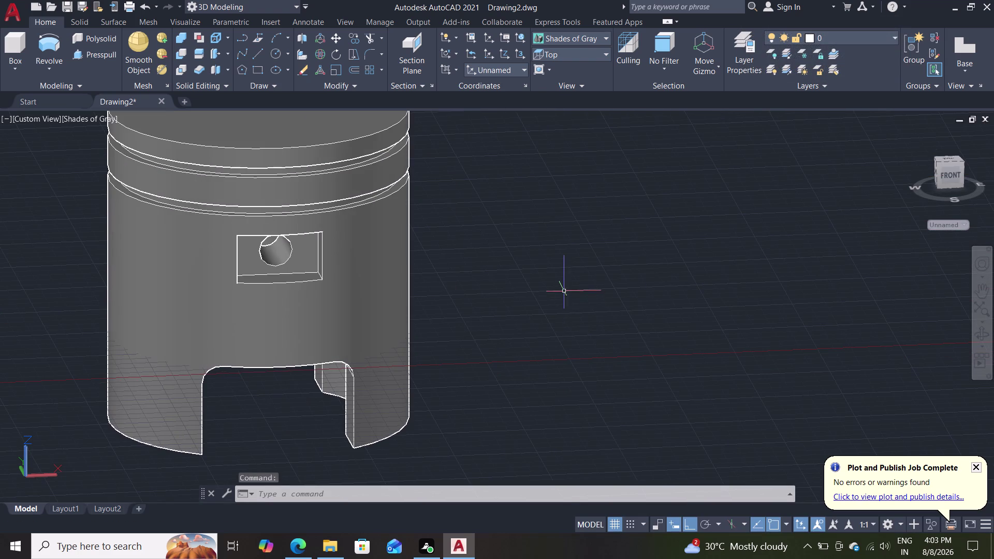
scroll(down, 3)
scroll(up, 3)
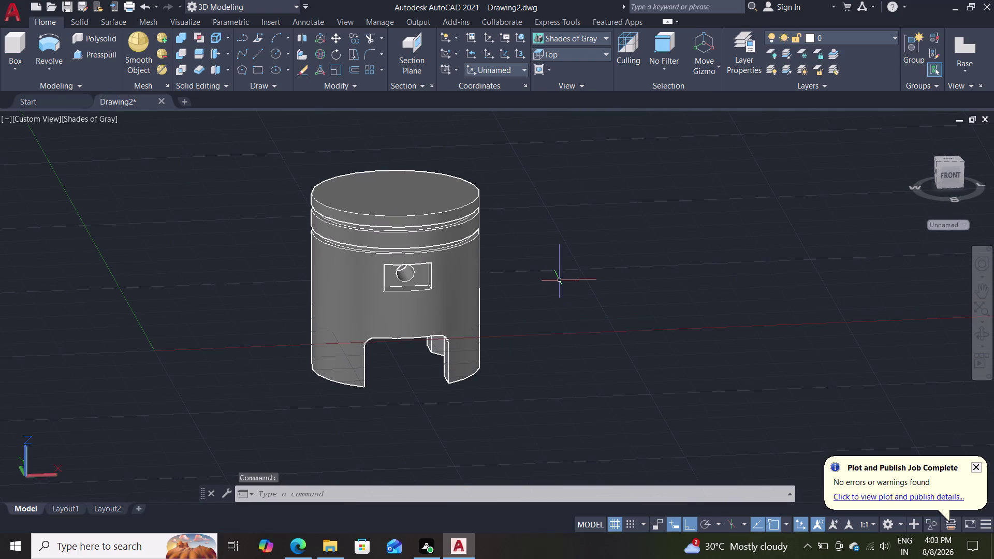